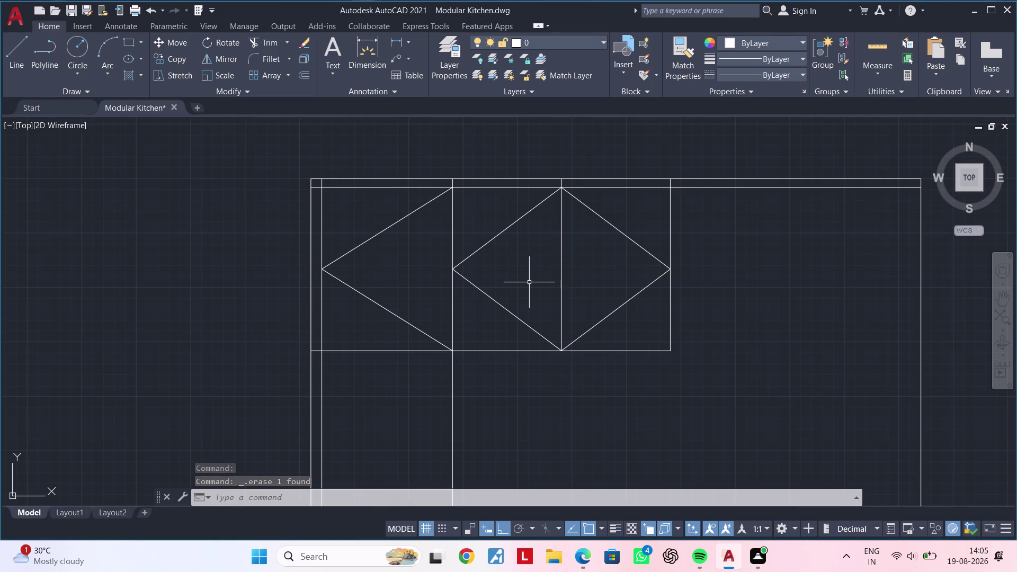
Erase the left panel's horizontal centre line.
key(Escape)
key(Escape)
key(Escape)
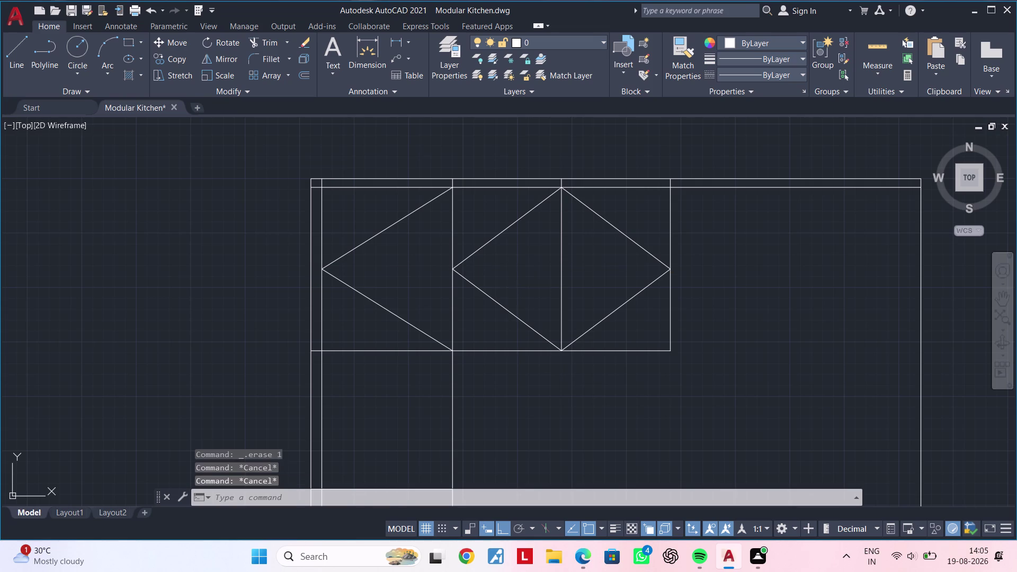
middle_drag(463, 370, 506, 328)
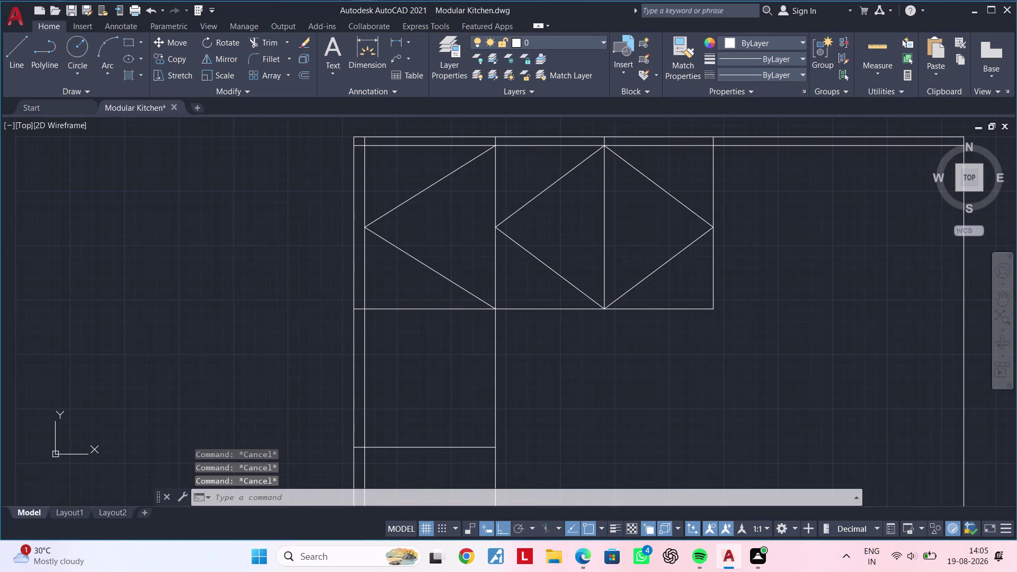
key(Escape)
key(Escape)
scroll(down, 3)
middle_drag(429, 362, 469, 304)
key(Escape)
key(Escape)
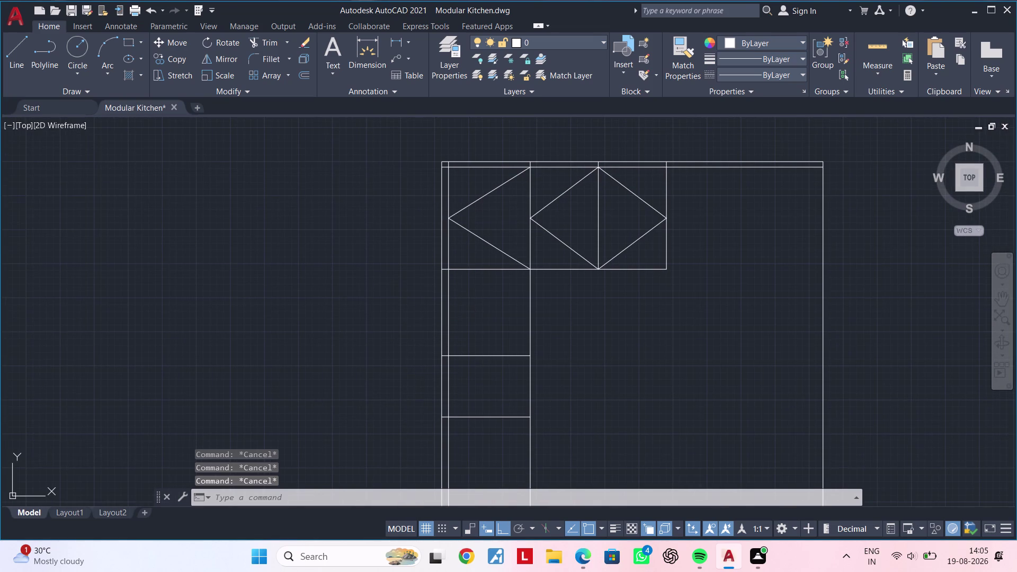
key(Escape)
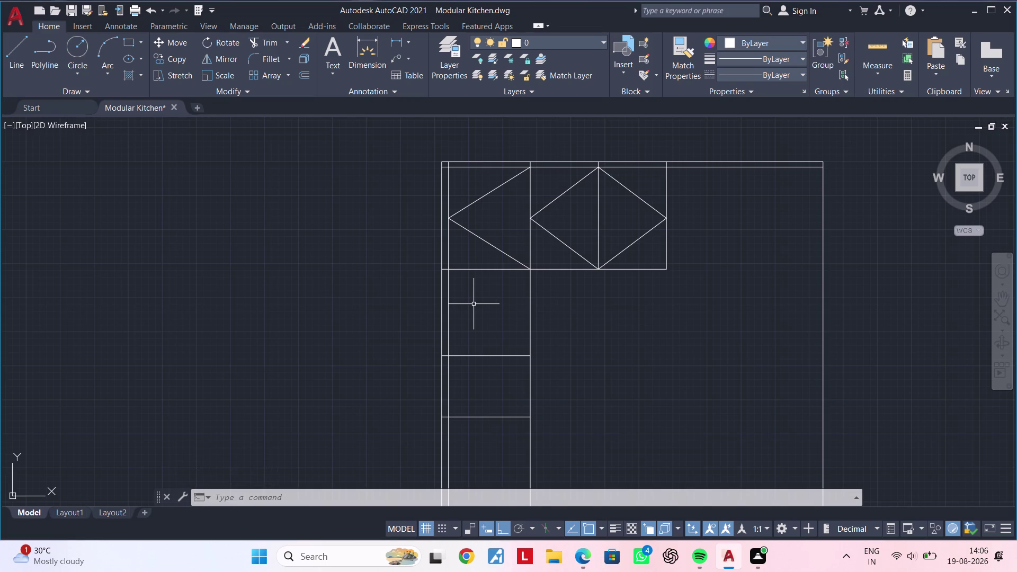
Try offsetting a horizontal line by 317, then cancel the unwanted offset.
text(of 315)
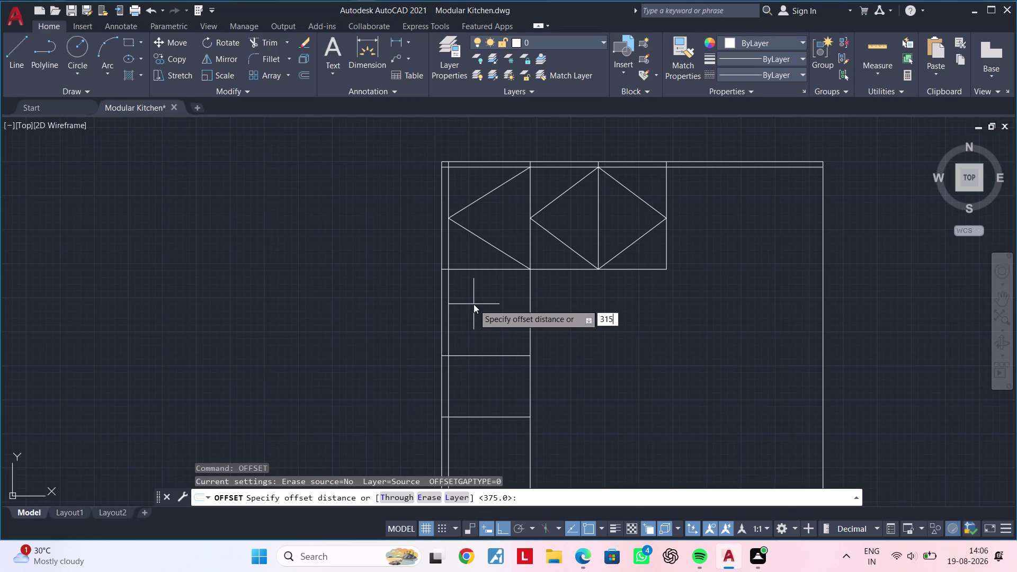
key(BackSpace)
key(7)
key(Return)
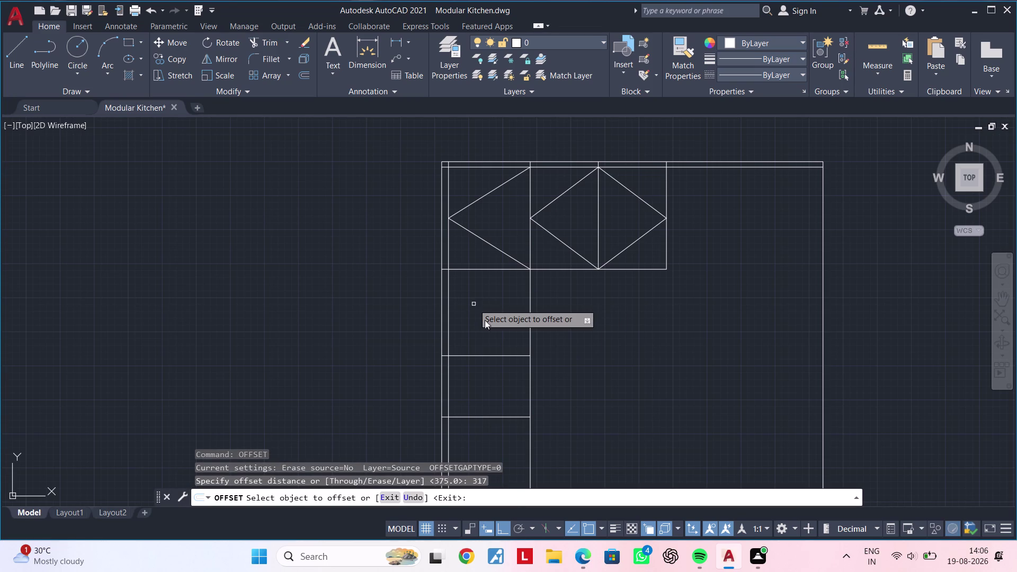
click(497, 356)
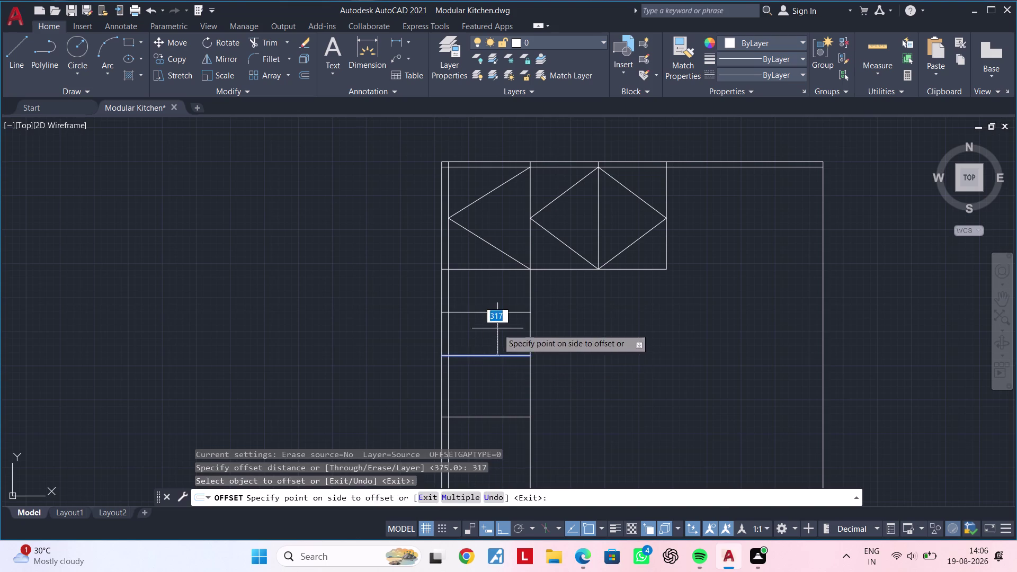
click(497, 328)
scroll(up, 3)
middle_drag(500, 327, 487, 348)
key(Escape)
key(Escape)
key(Escape)
key(Escape)
Cancel a mistyped offset command and clear the command line.
text(o)
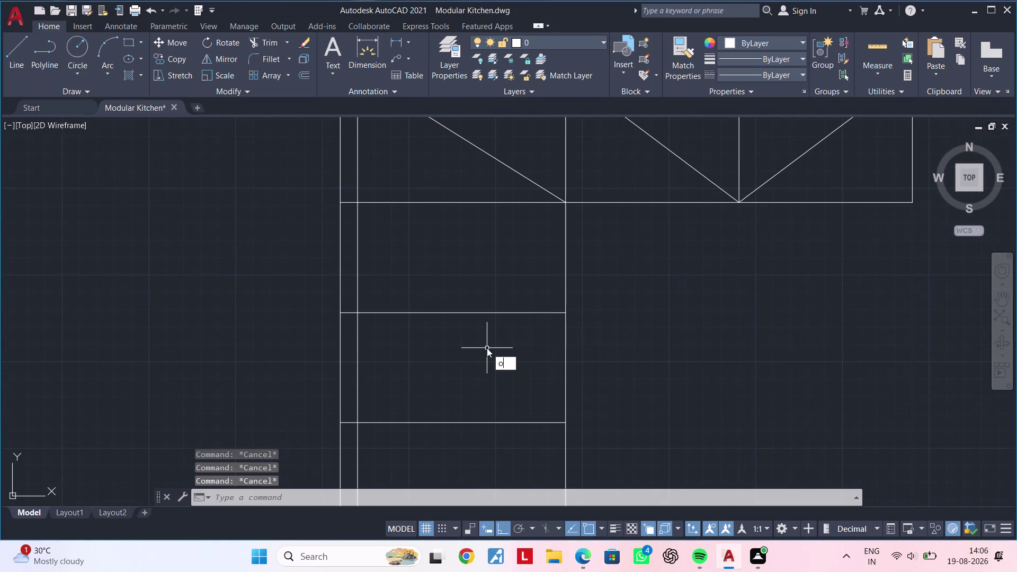
text(f 210')
key(Escape)
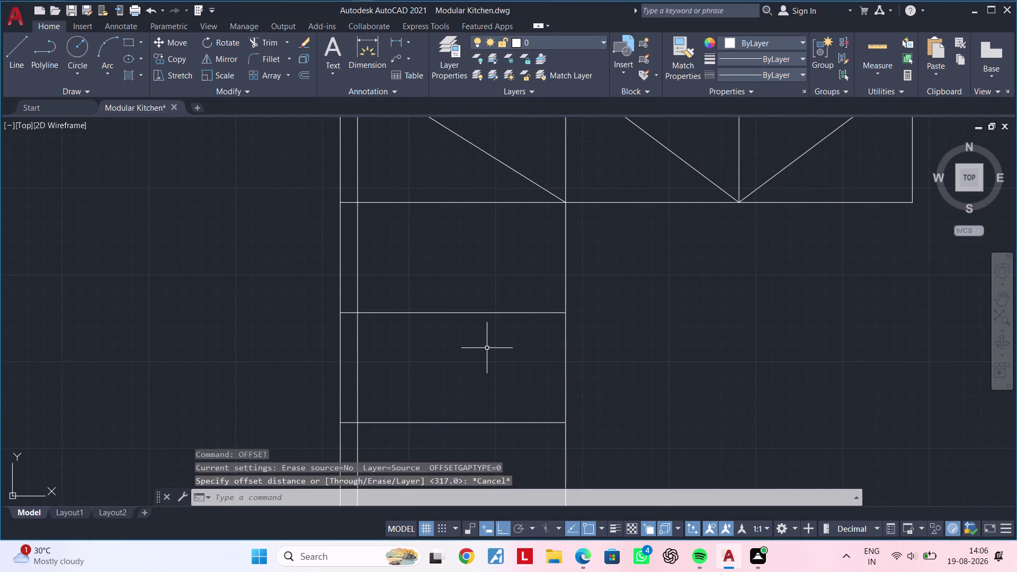
key(Escape)
key(Escape)
key(Escape)
key(Escape)
key(Escape)
Offset the horizontal divider by 10 units, creating two parallel copies.
text(of)
key(space)
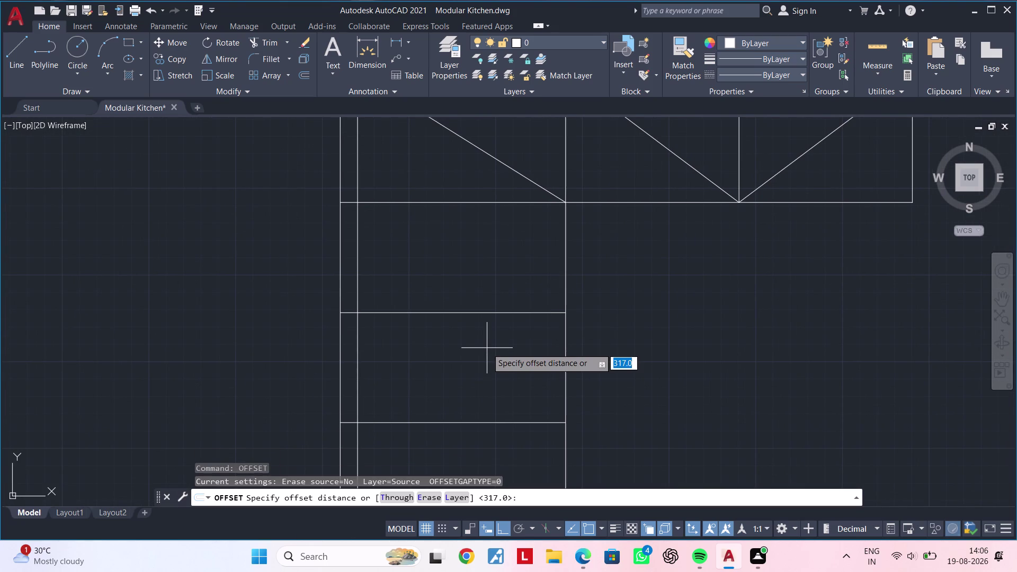
text(10)
key(Return)
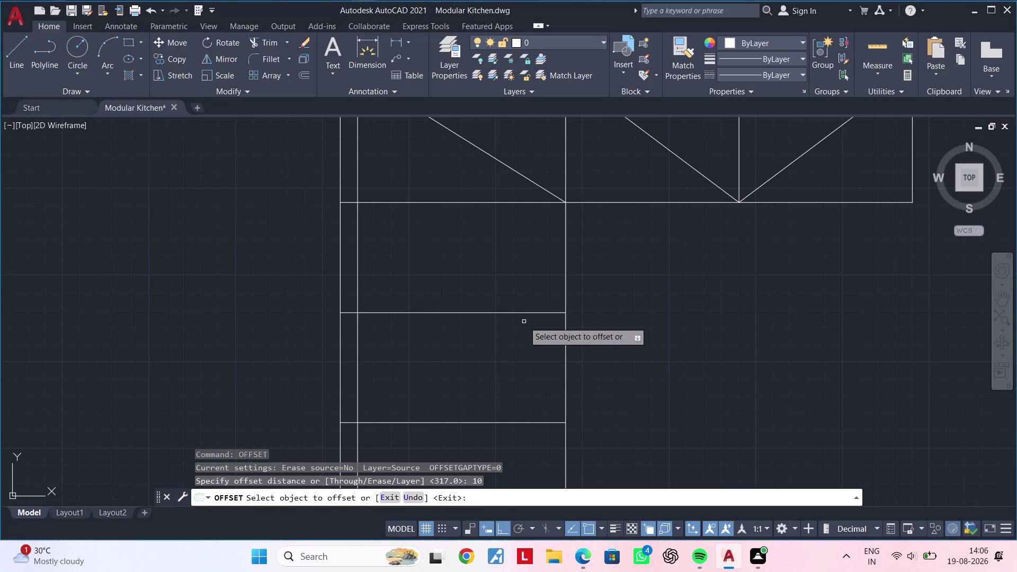
click(521, 312)
click(514, 292)
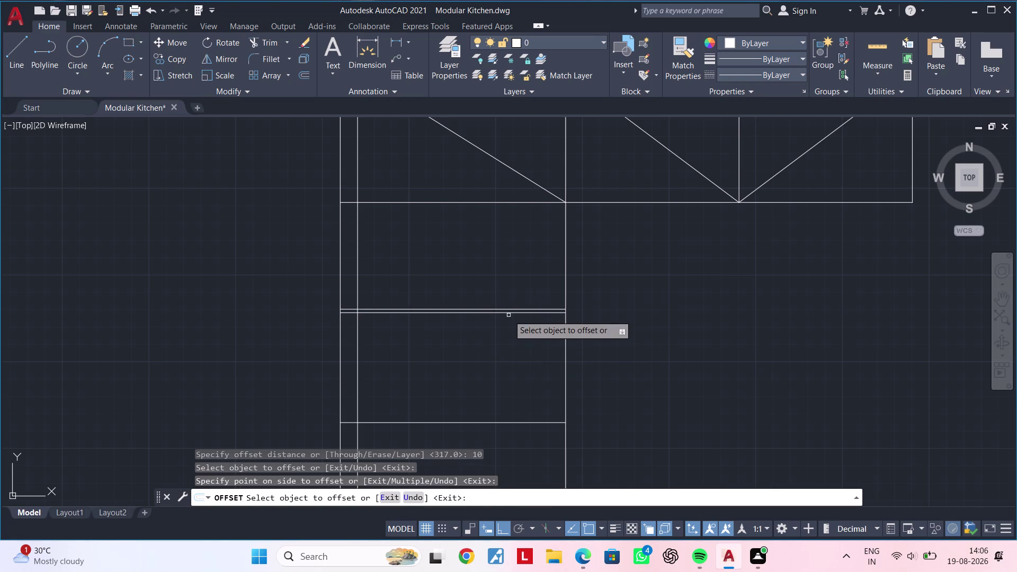
click(508, 314)
click(499, 339)
key(Escape)
Delete one of the surplus parallel lines near the divider.
scroll(up, 3)
click(500, 309)
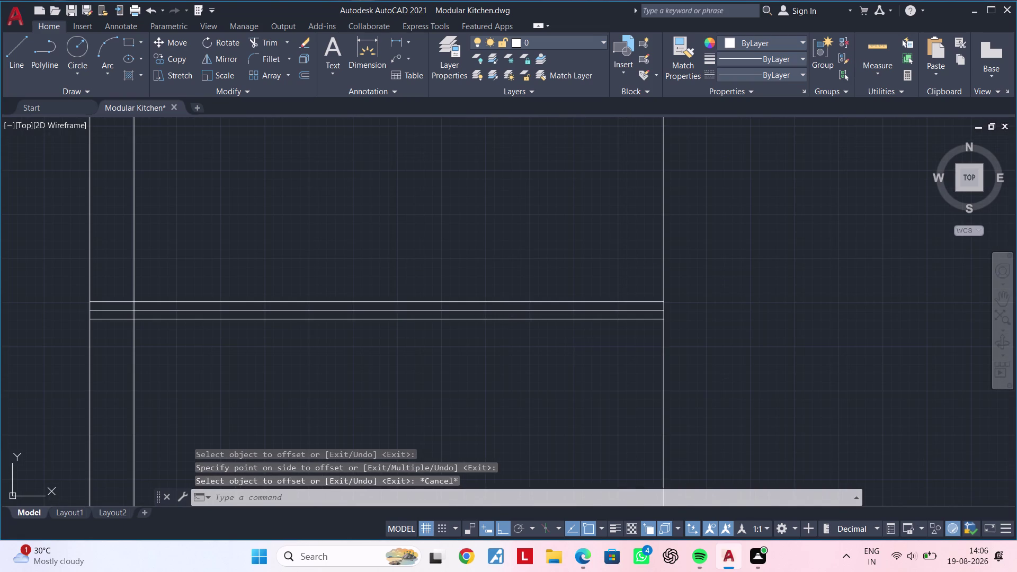
key(Delete)
scroll(down, 3)
middle_drag(537, 315, 497, 356)
key(Escape)
middle_drag(510, 298, 519, 291)
key(Escape)
key(Escape)
text(l)
key(space)
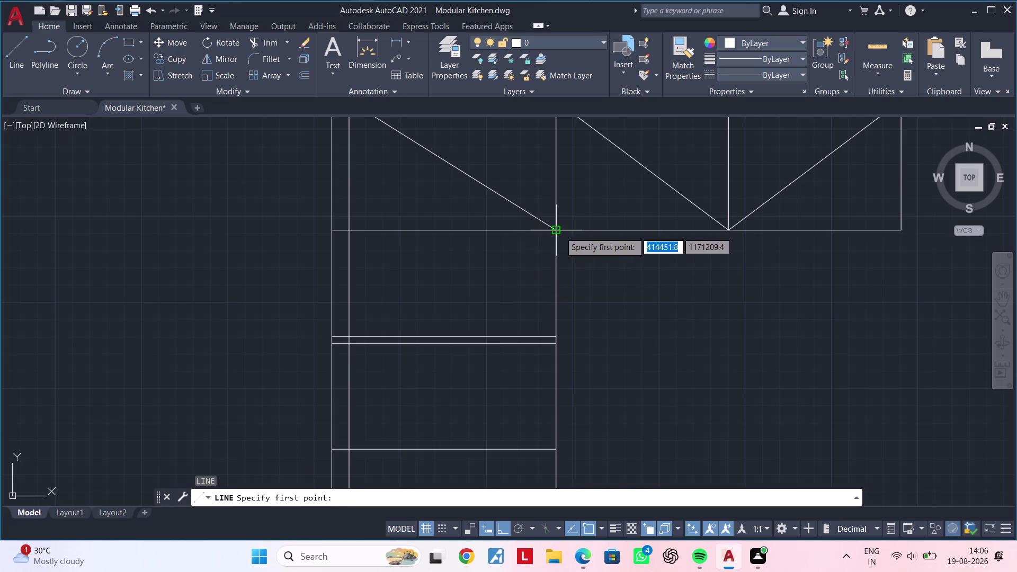
Cancel the started line and undo the last three drawing steps.
click(559, 232)
scroll(down, 3)
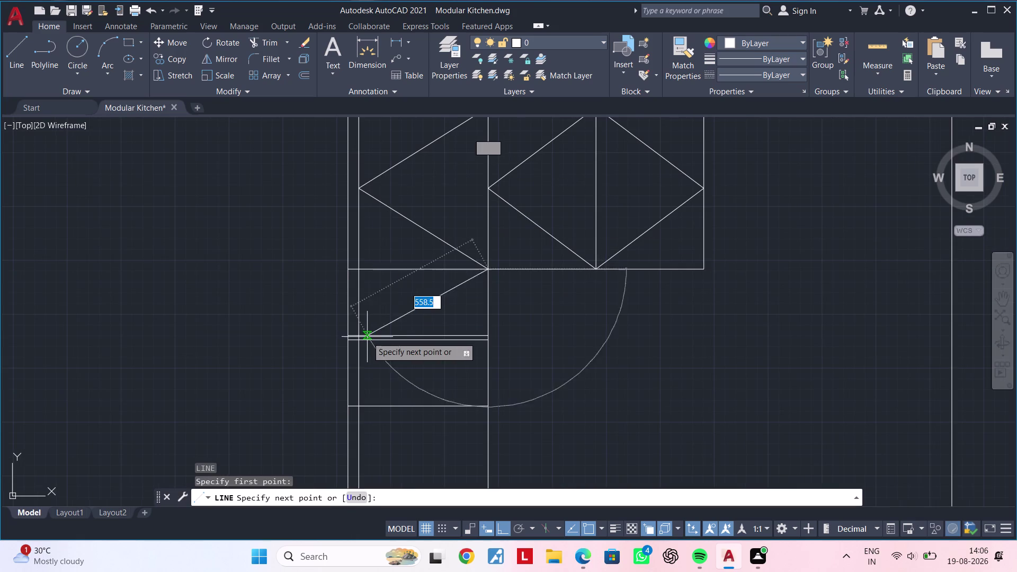
scroll(up, 3)
key(Escape)
key(ctrl+z)
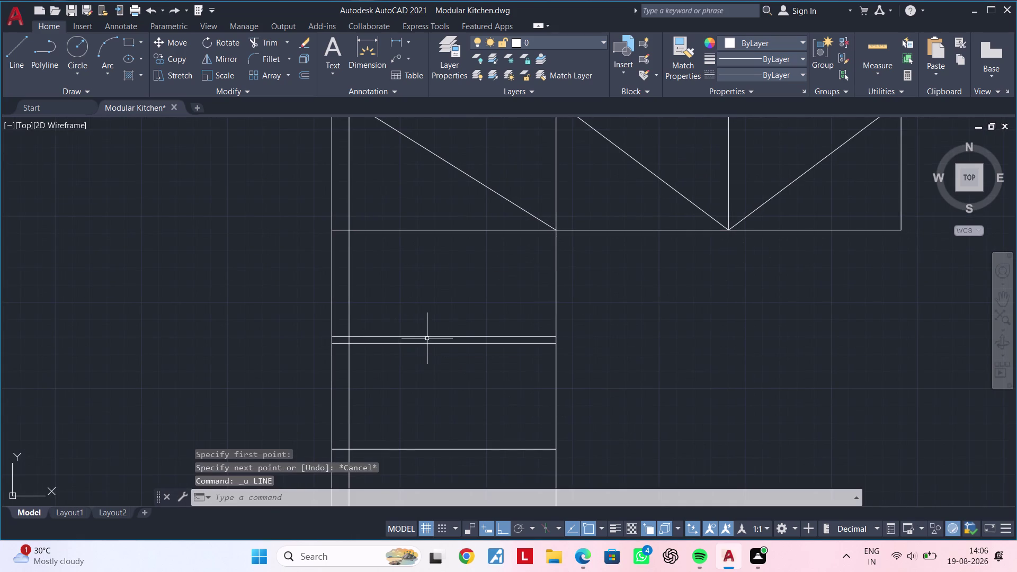
key(ctrl+z)
key(ctrl+z)
key(Escape)
scroll(down, 3)
middle_drag(491, 344, 476, 366)
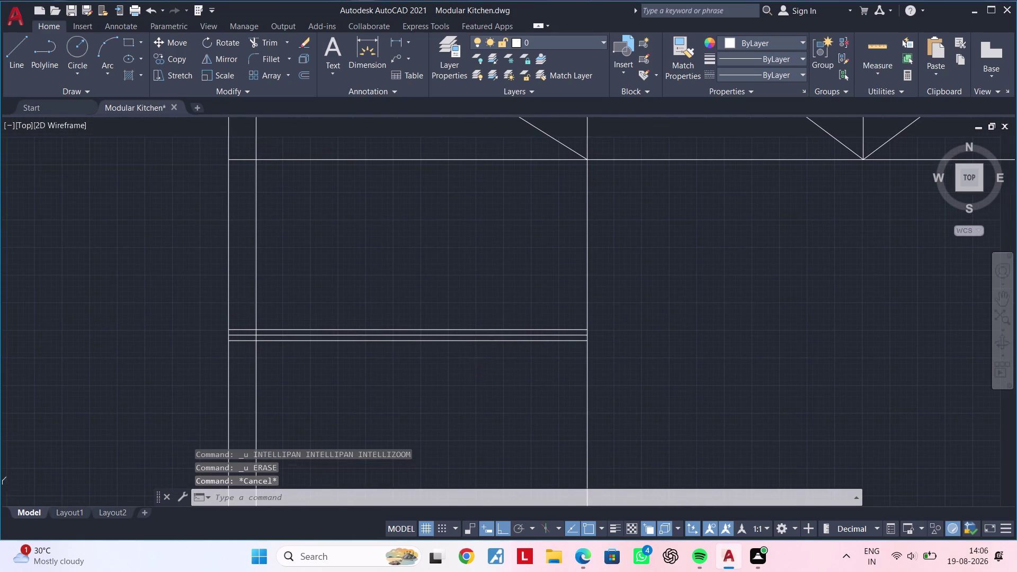
key(Escape)
Draw diagonal shutter lines on the second cabinet panel from the divider corner.
text(l)
key(space)
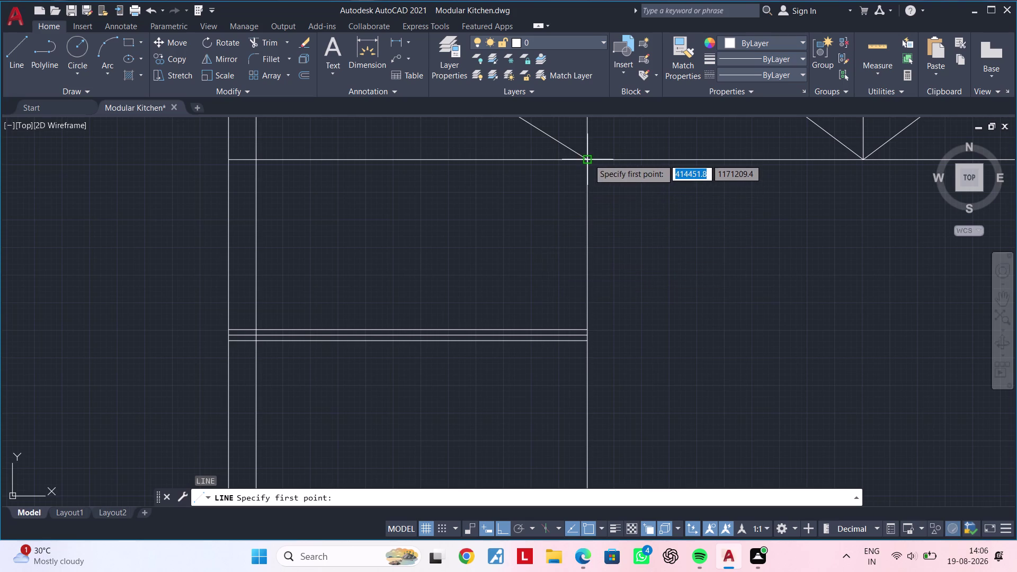
click(588, 158)
scroll(up, 3)
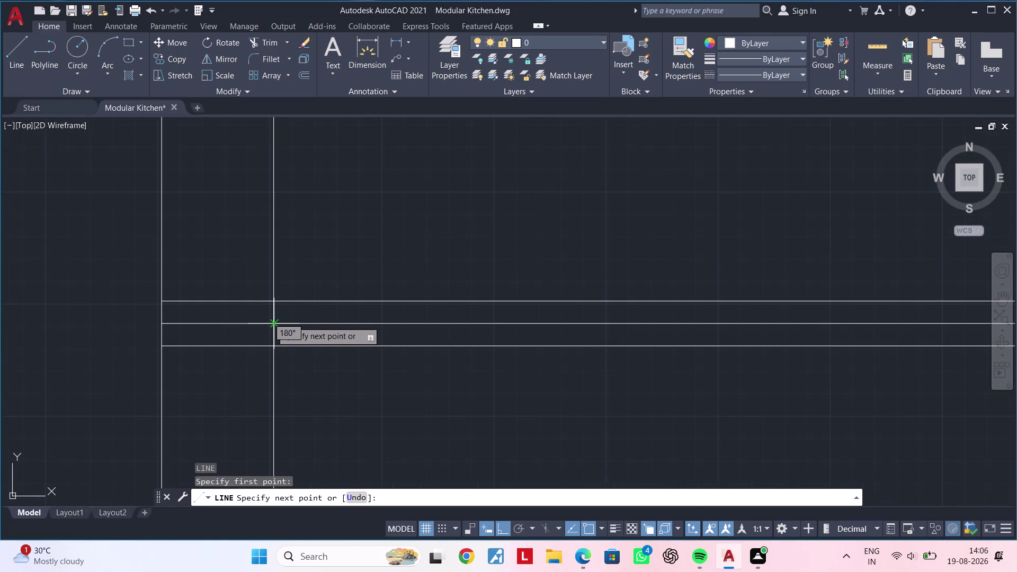
click(271, 321)
scroll(down, 3)
middle_drag(398, 361, 268, 208)
click(520, 365)
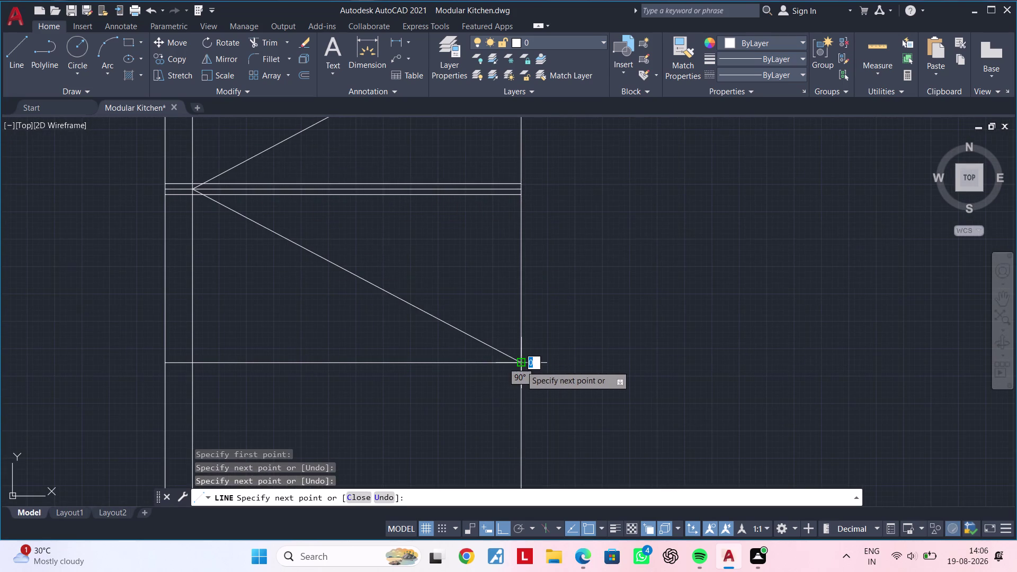
scroll(down, 3)
middle_drag(431, 350, 520, 319)
key(Escape)
key(Escape)
key(Escape)
key(Escape)
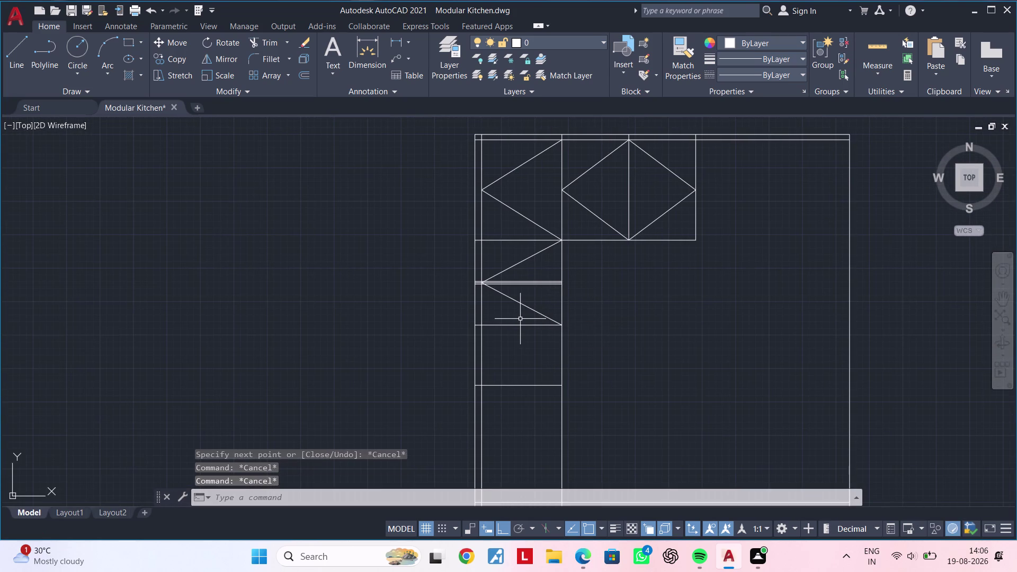
key(Escape)
key(Escape)
key(Escape)
key(Escape)
Erase the extra shelf line and pan toward the lower cabinet.
scroll(up, 3)
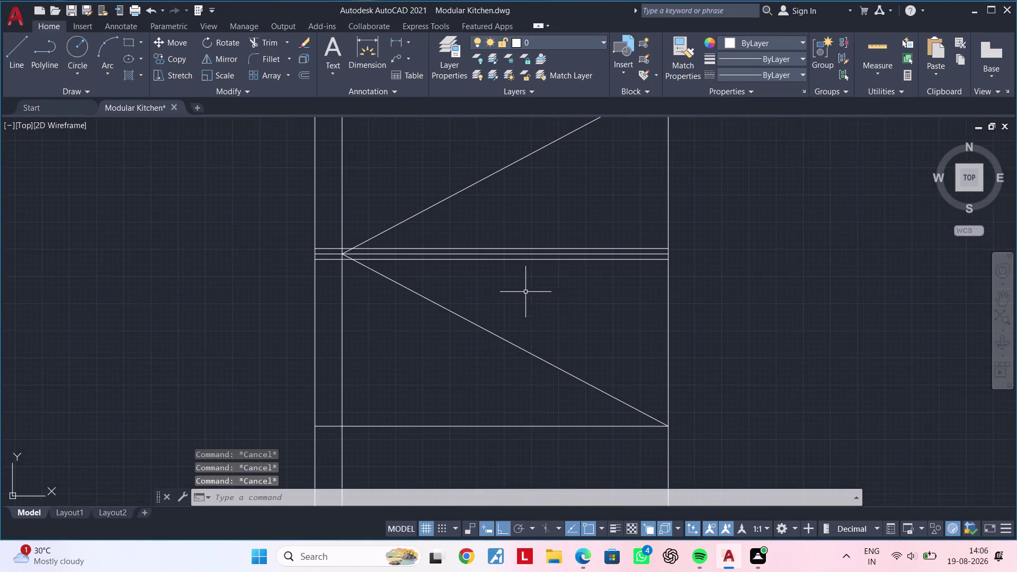
click(528, 256)
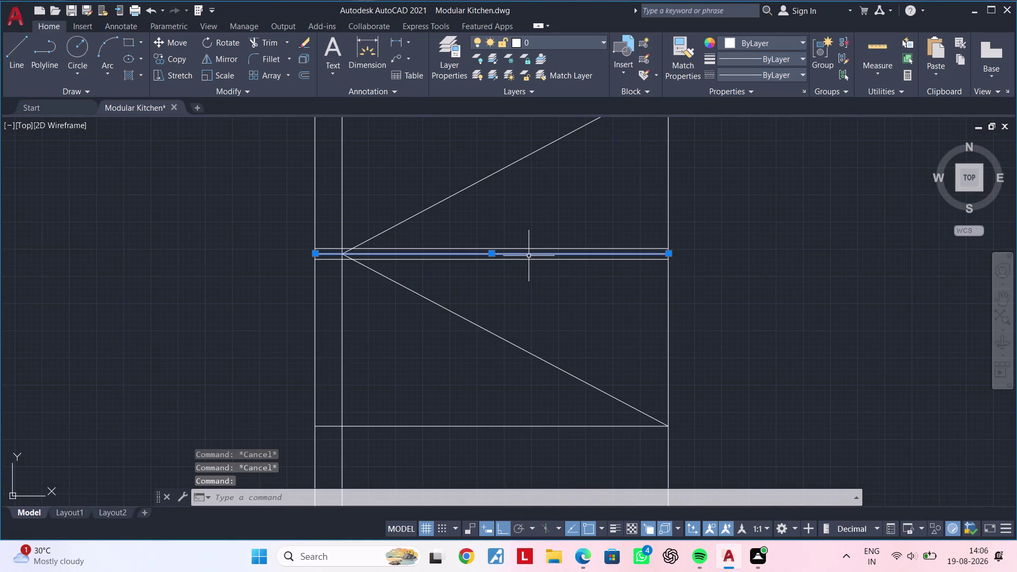
key(Delete)
scroll(down, 3)
middle_drag(534, 278, 547, 223)
scroll(down, 3)
middle_drag(558, 343, 557, 263)
key(Escape)
key(Escape)
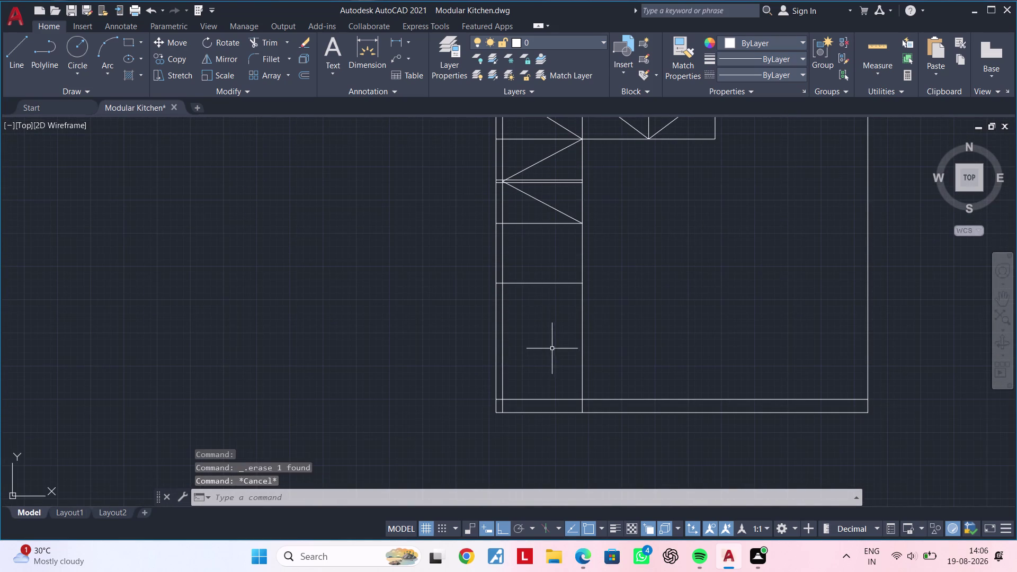
key(Escape)
key(Escape)
key(Escape)
key(Escape)
key(Escape)
key(Escape)
key(Escape)
key(Escape)
key(Escape)
key(Escape)
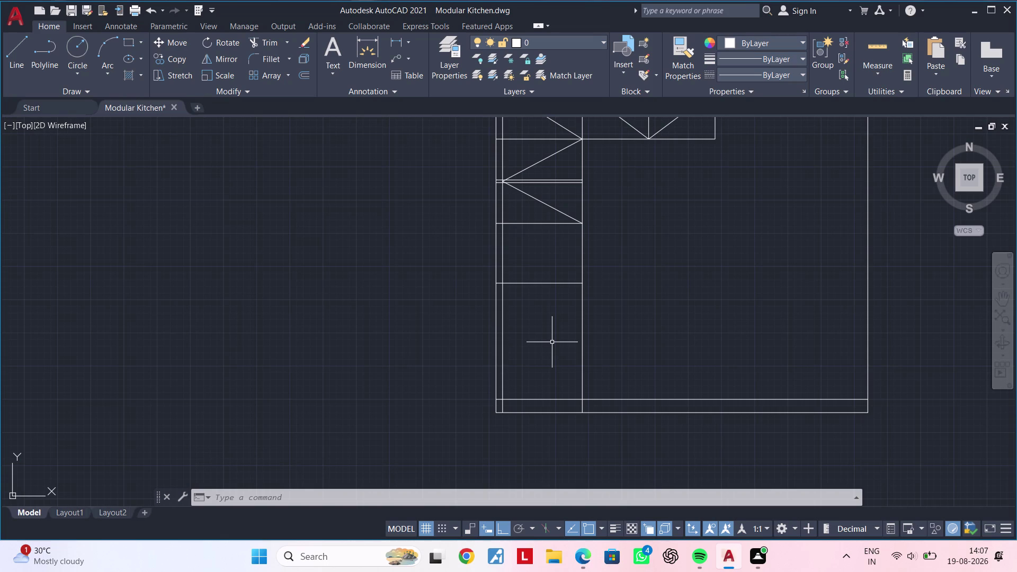
Offset the shelf line 437 units to create a new shelf line.
key(Escape)
key(Escape)
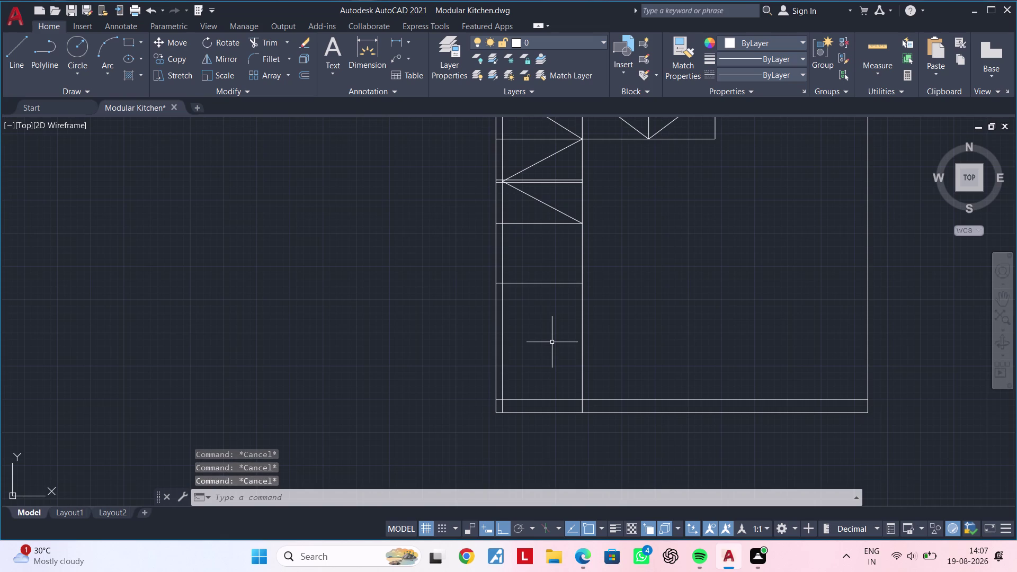
text(of 43)
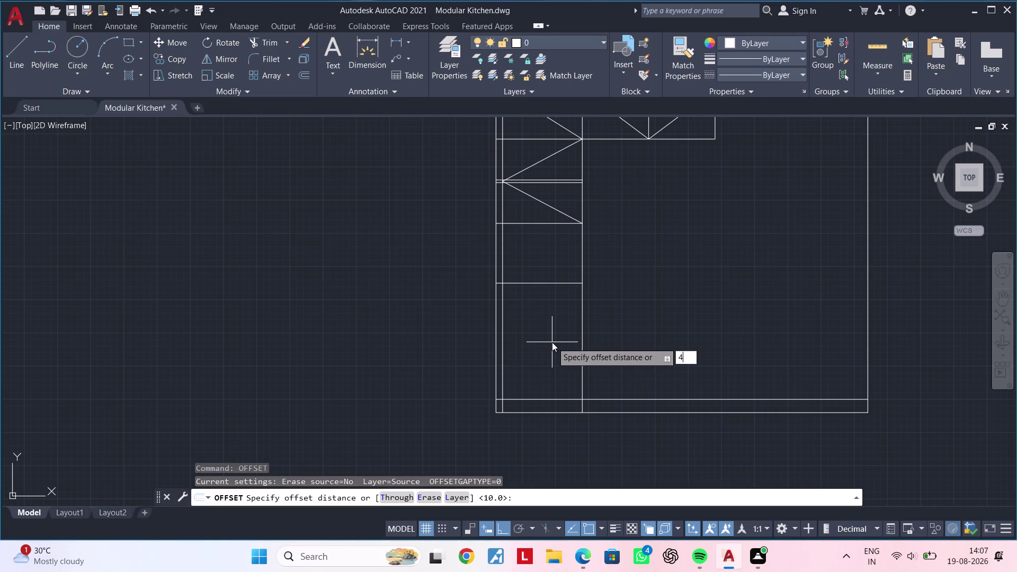
text(7)
key(Return)
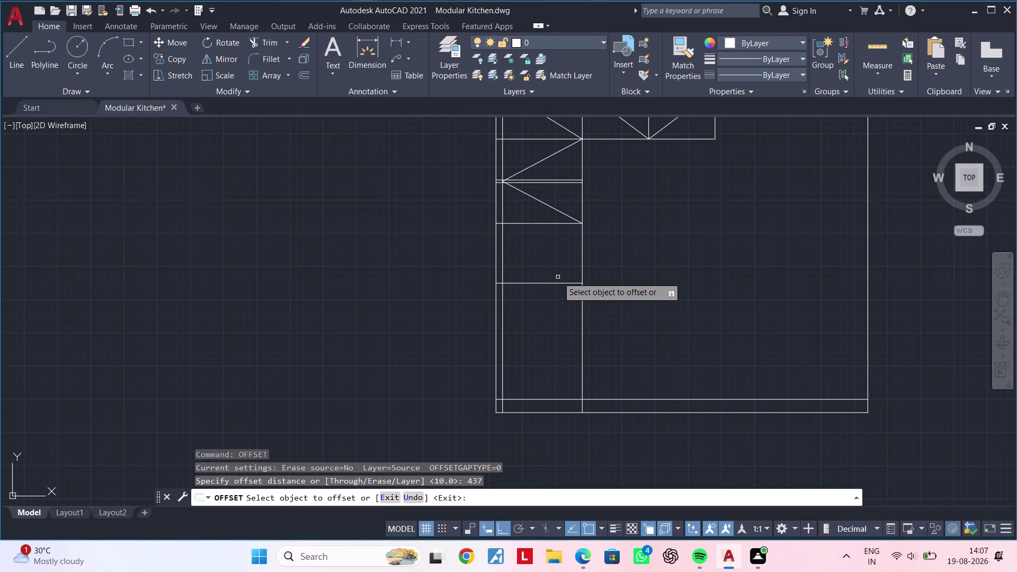
scroll(up, 3)
click(545, 286)
click(554, 373)
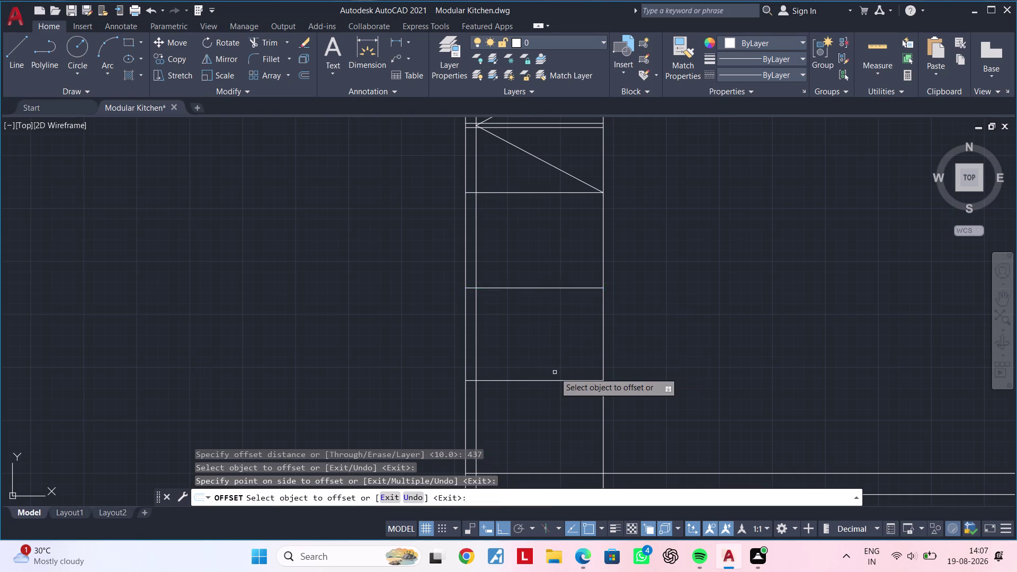
middle_drag(553, 382, 553, 322)
key(Escape)
key(Escape)
key(Escape)
Double the new shelf line with 10-unit parallel offsets.
text(of)
key(space)
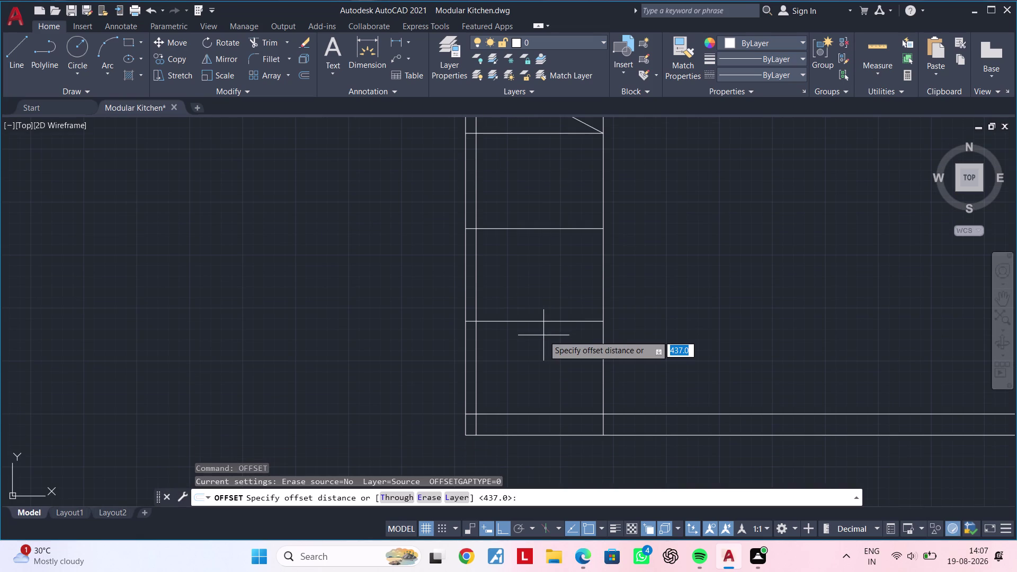
text(10)
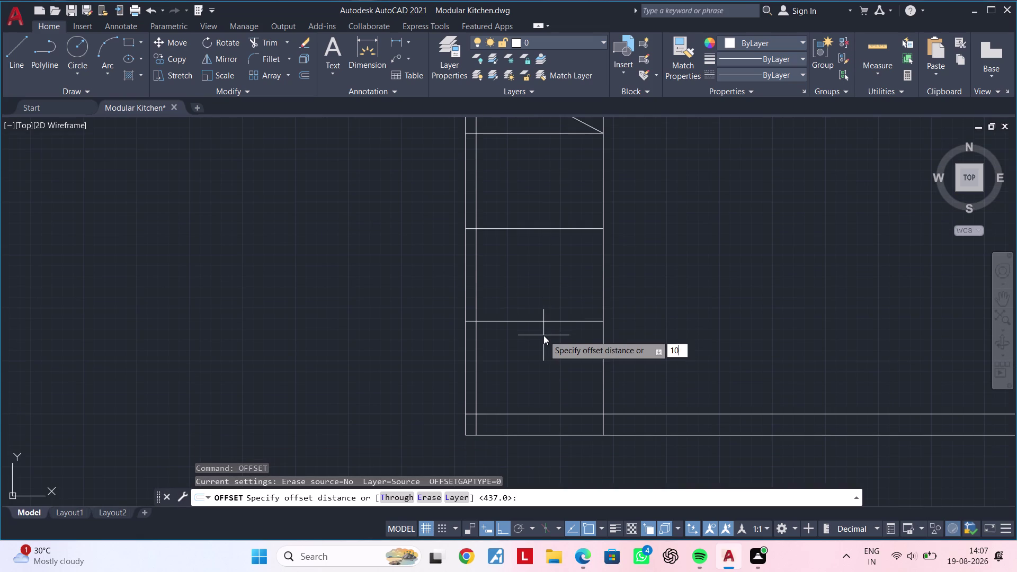
key(Return)
click(558, 321)
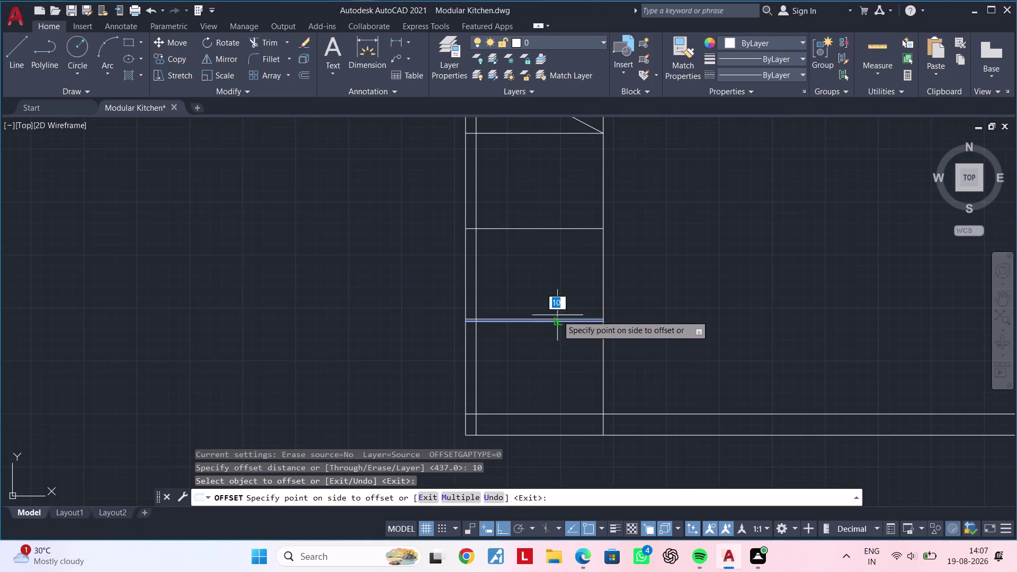
click(559, 303)
scroll(up, 3)
click(553, 322)
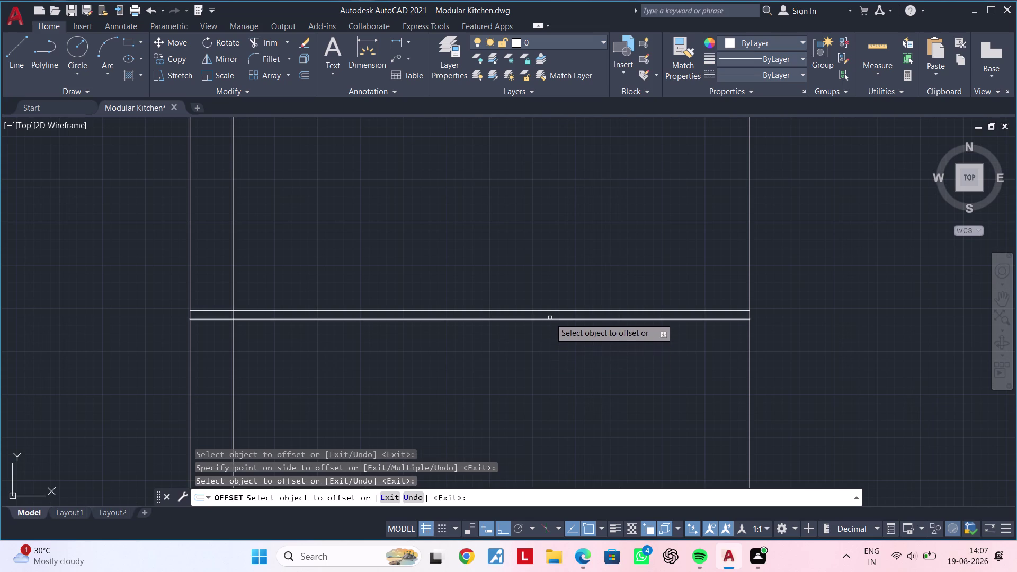
click(550, 317)
drag(538, 353, 538, 358)
click(542, 318)
click(534, 351)
key(Escape)
key(Escape)
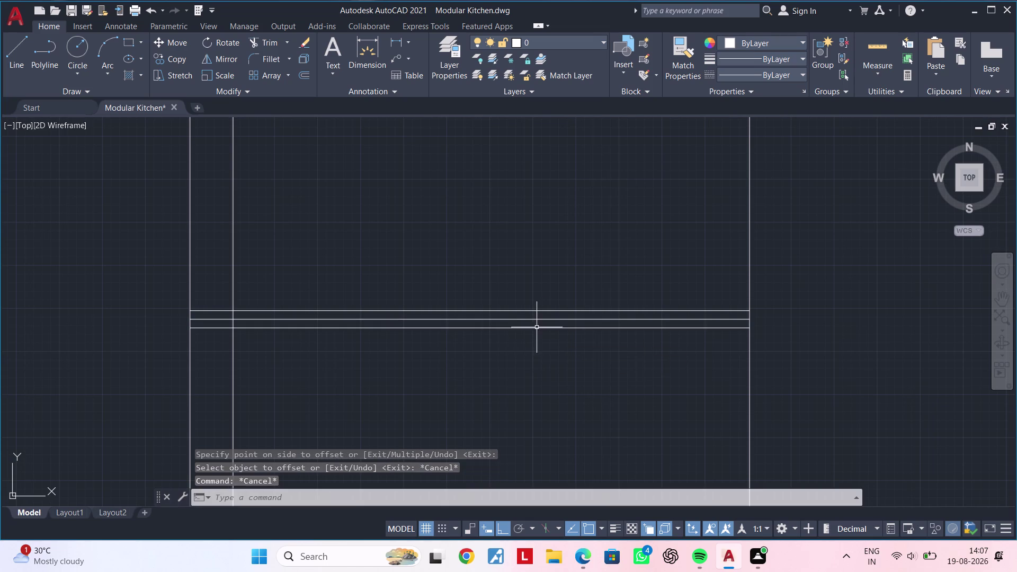
Delete a stray horizontal line in the lower cabinet.
click(538, 320)
key(Delete)
scroll(down, 3)
middle_drag(538, 346, 539, 361)
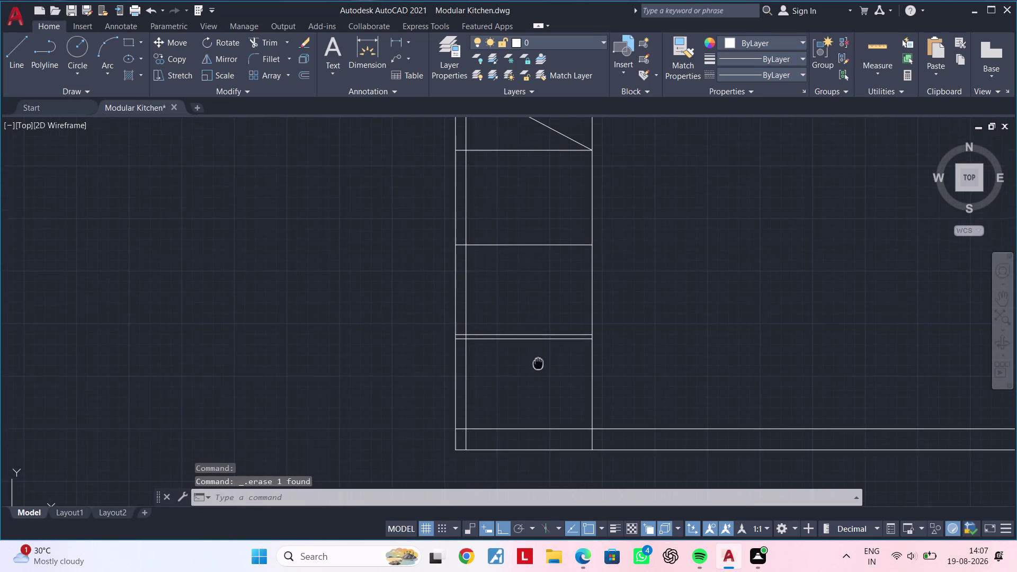
middle_drag(538, 361, 536, 377)
key(Escape)
key(Escape)
Abandon a started line and undo the mistaken deletion.
text(l)
key(space)
scroll(up, 3)
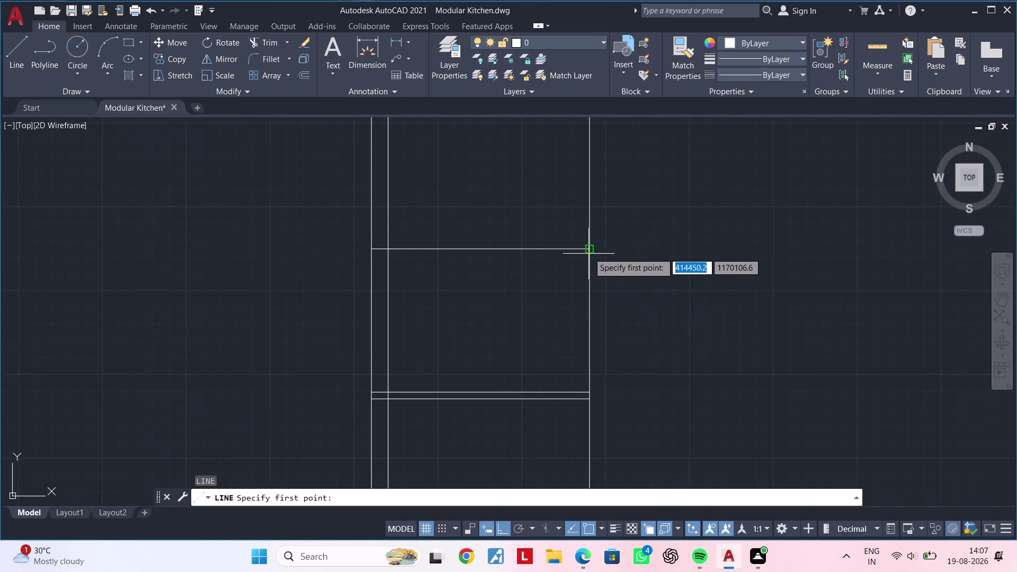
click(588, 248)
middle_drag(484, 360, 496, 343)
key(Escape)
key(Escape)
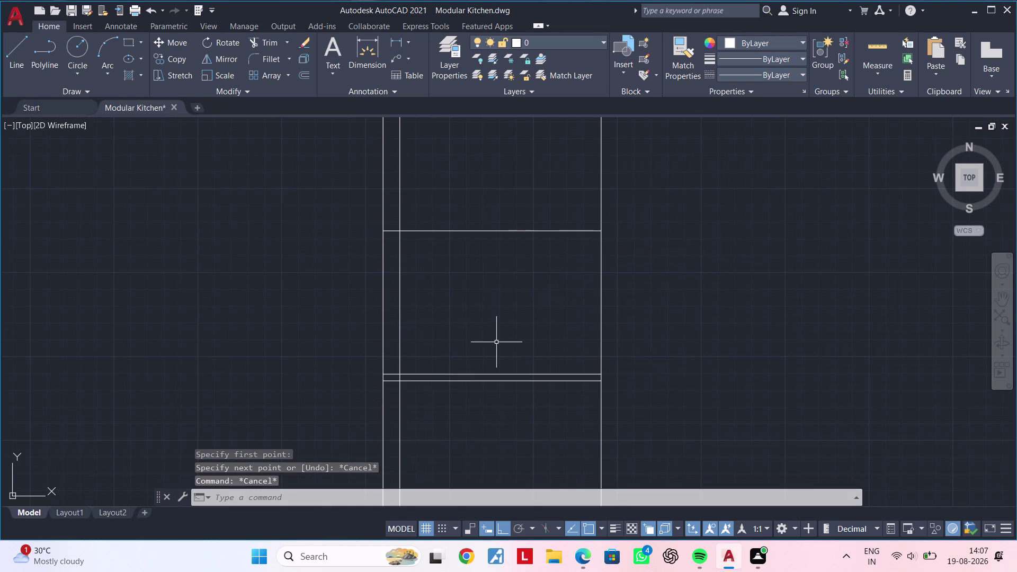
key(ctrl+z)
key(ctrl+z)
Draw shutter diagonals from the top corner to the shelf's left end and the bottom corner.
key(ctrl+z)
key(Escape)
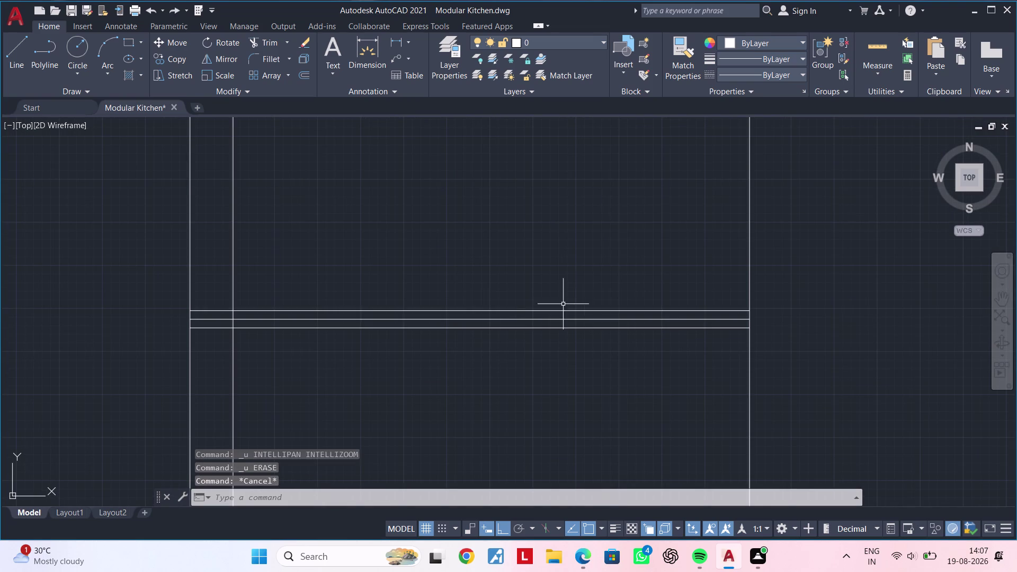
key(Escape)
scroll(down, 3)
text(l)
key(space)
scroll(down, 3)
middle_drag(631, 256, 606, 348)
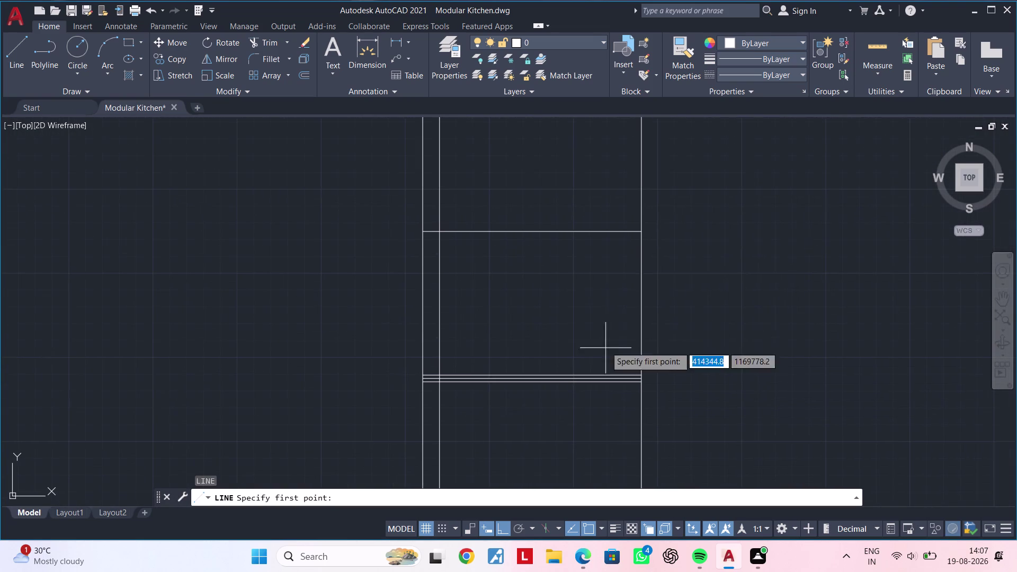
click(643, 229)
scroll(up, 3)
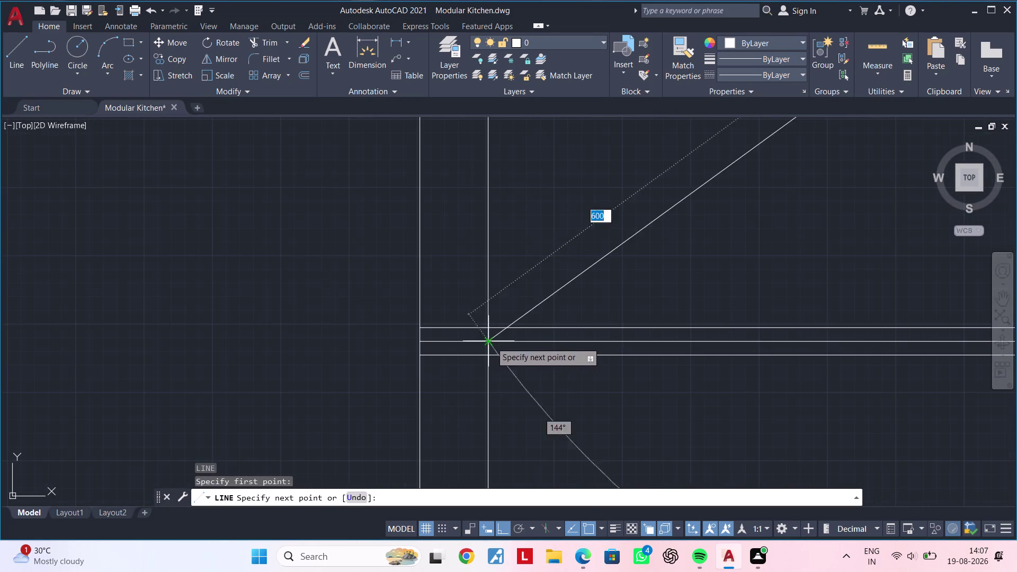
click(491, 342)
scroll(down, 3)
middle_drag(563, 392, 417, 250)
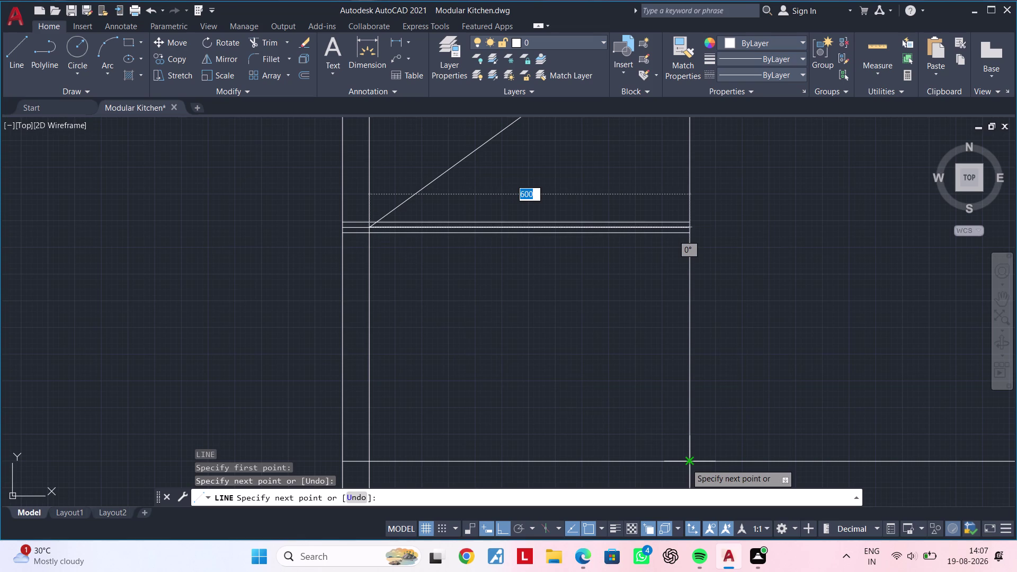
click(686, 464)
key(Escape)
key(Escape)
Erase the extra shelf line, leaving a double-line band.
middle_drag(637, 326, 631, 391)
key(Escape)
scroll(up, 3)
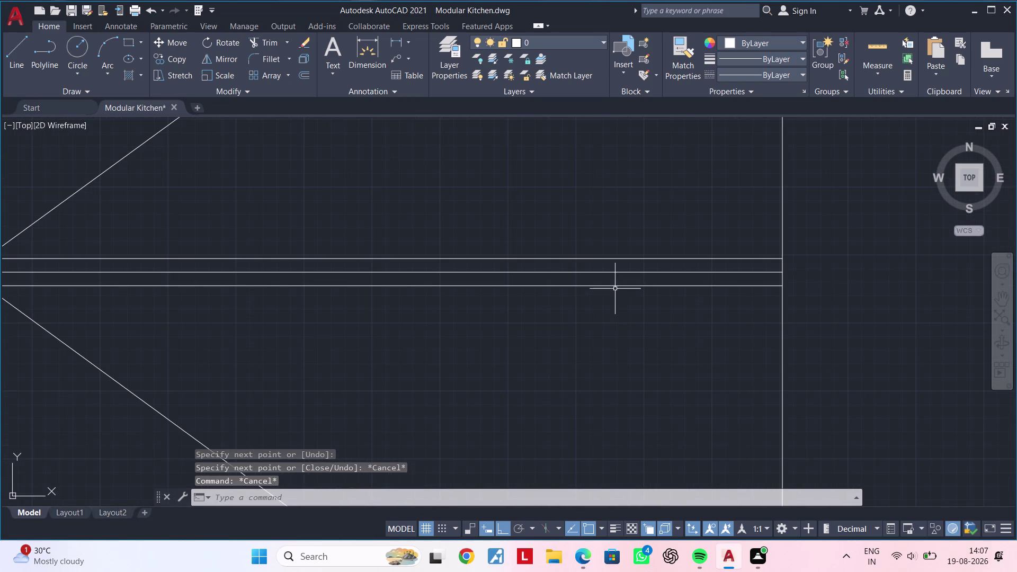
click(614, 271)
key(Delete)
scroll(down, 3)
middle_drag(578, 310, 557, 390)
middle_drag(537, 395, 603, 364)
scroll(up, 3)
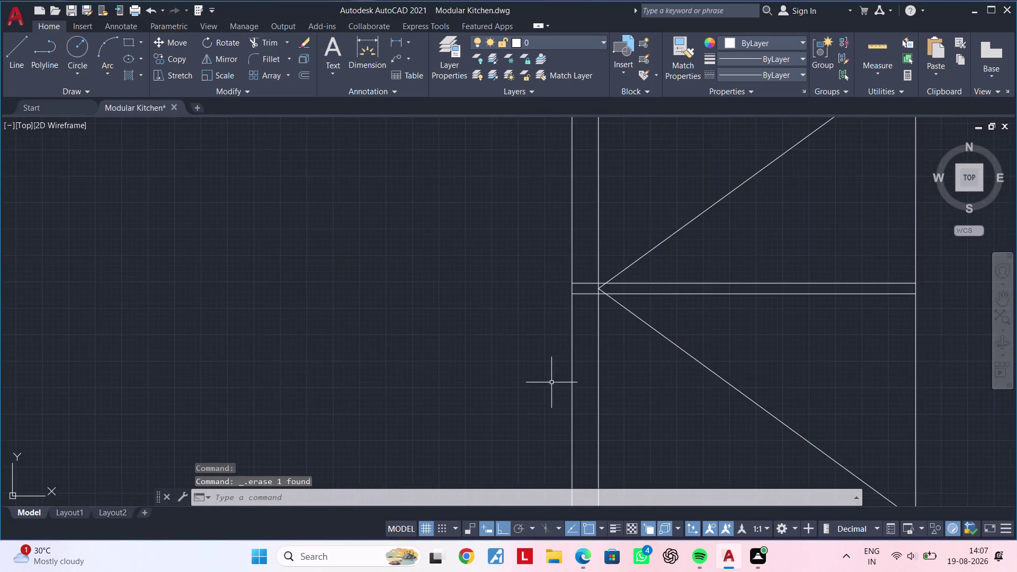
Pan toward the cabinet's lower left and start TRIM.
middle_drag(580, 375, 595, 261)
middle_drag(594, 309, 594, 247)
scroll(up, 3)
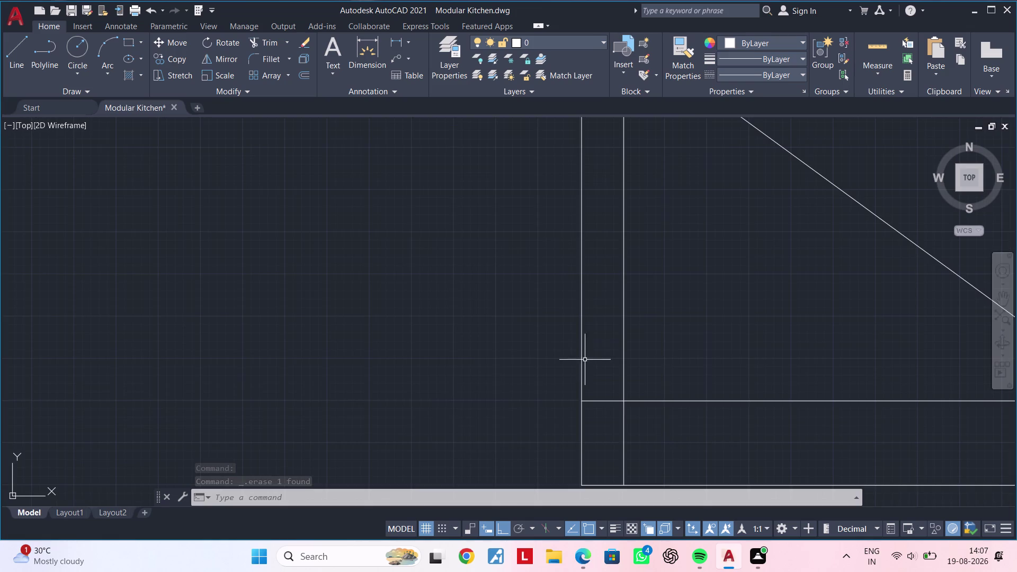
middle_drag(585, 360, 600, 271)
middle_drag(611, 297, 585, 298)
key(Escape)
key(Escape)
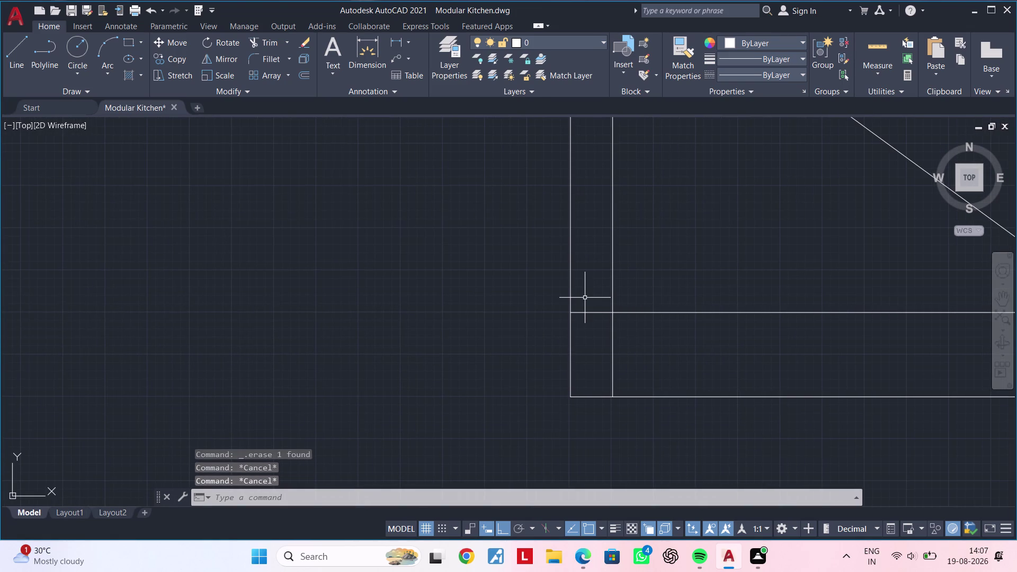
key(Escape)
key(Escape)
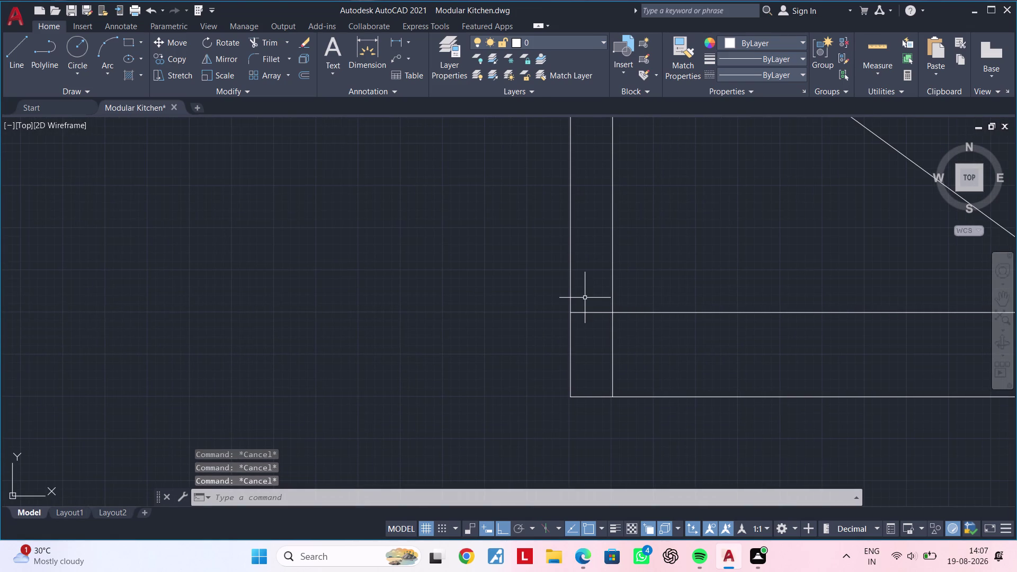
key(Escape)
key(Escape)
key(Escape)
text(tr)
key(space)
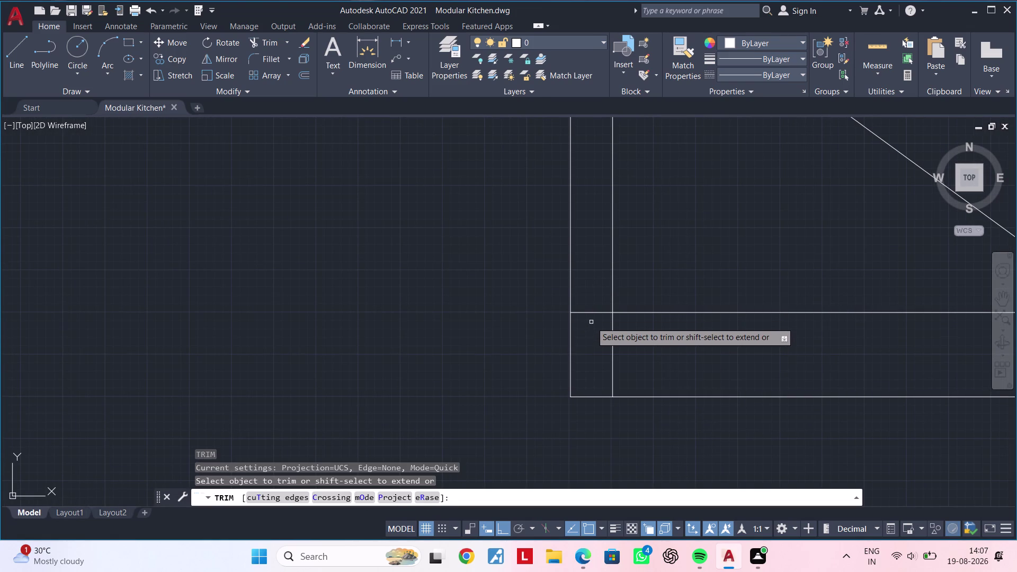
Fence-trim the excess line segments around the shutter diagonals.
scroll(down, 3)
middle_drag(592, 297, 572, 431)
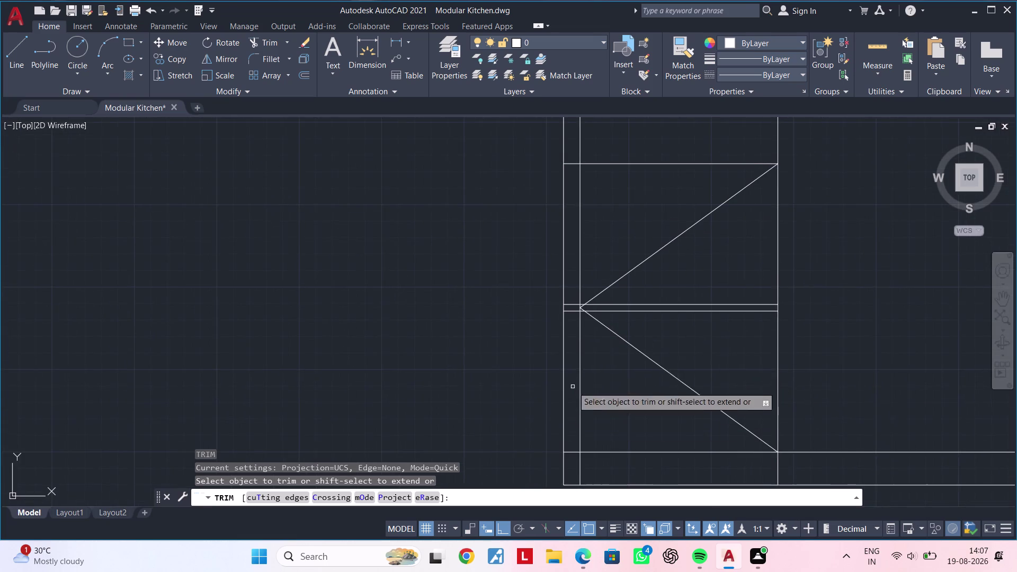
scroll(up, 3)
drag(574, 329, 574, 316)
scroll(up, 3)
drag(571, 265, 570, 339)
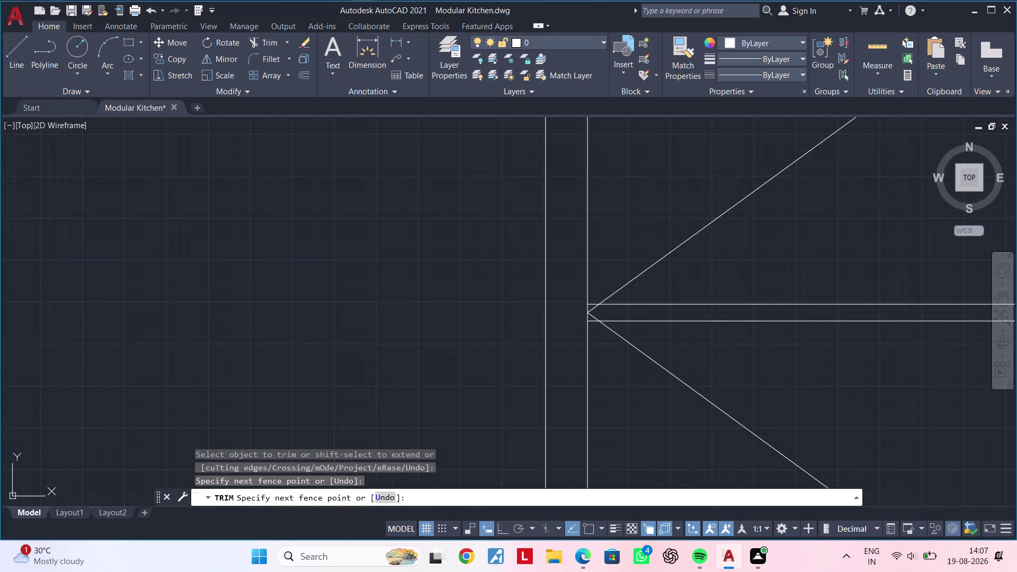
scroll(down, 3)
middle_drag(571, 275, 539, 496)
scroll(up, 3)
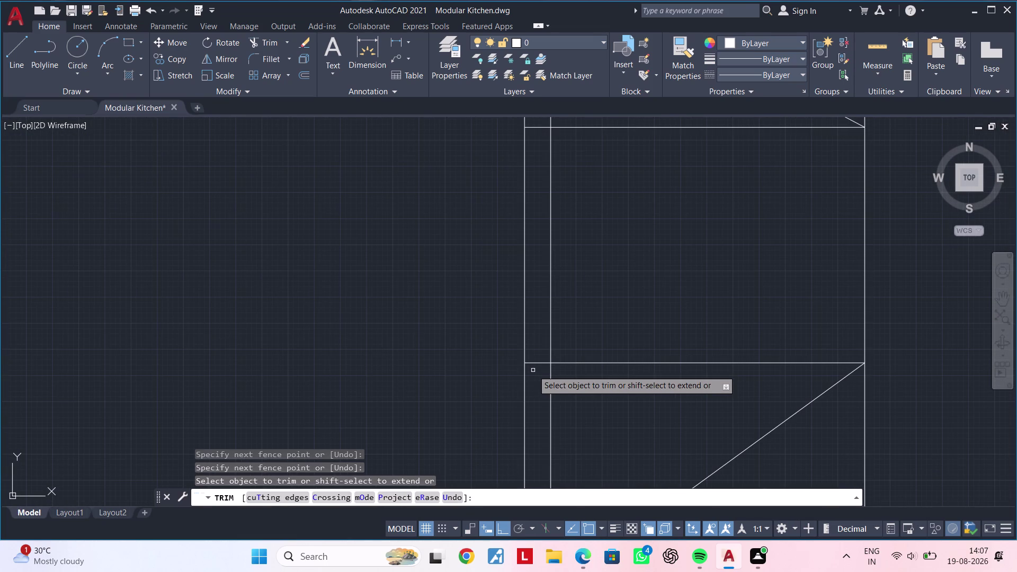
middle_drag(532, 370, 524, 446)
scroll(up, 3)
scroll(up, 3)
drag(530, 463, 545, 402)
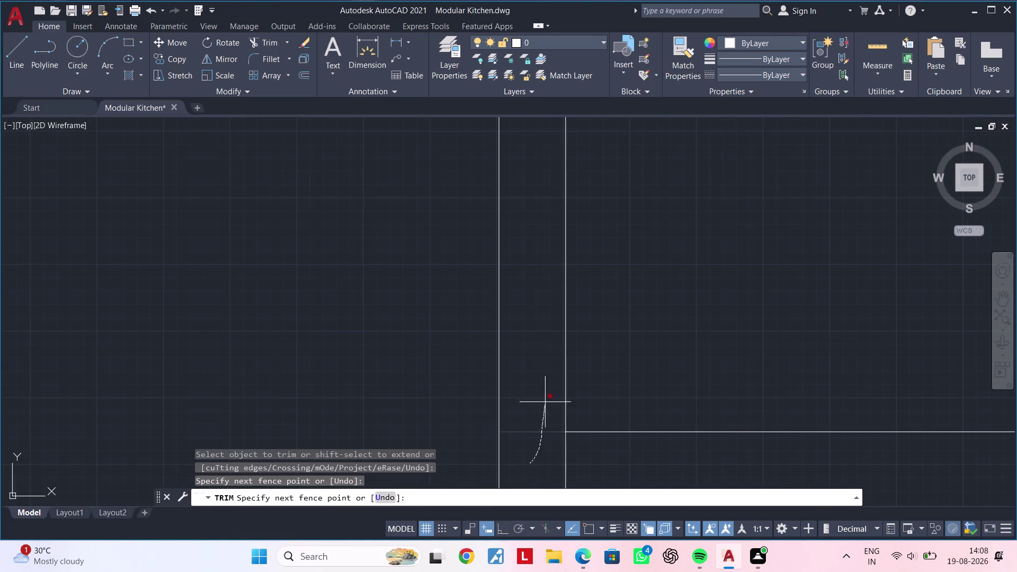
drag(545, 402, 545, 397)
click(545, 396)
Trim the remaining overlapping segments across the cabinet elevation.
scroll(down, 3)
middle_drag(603, 321, 595, 359)
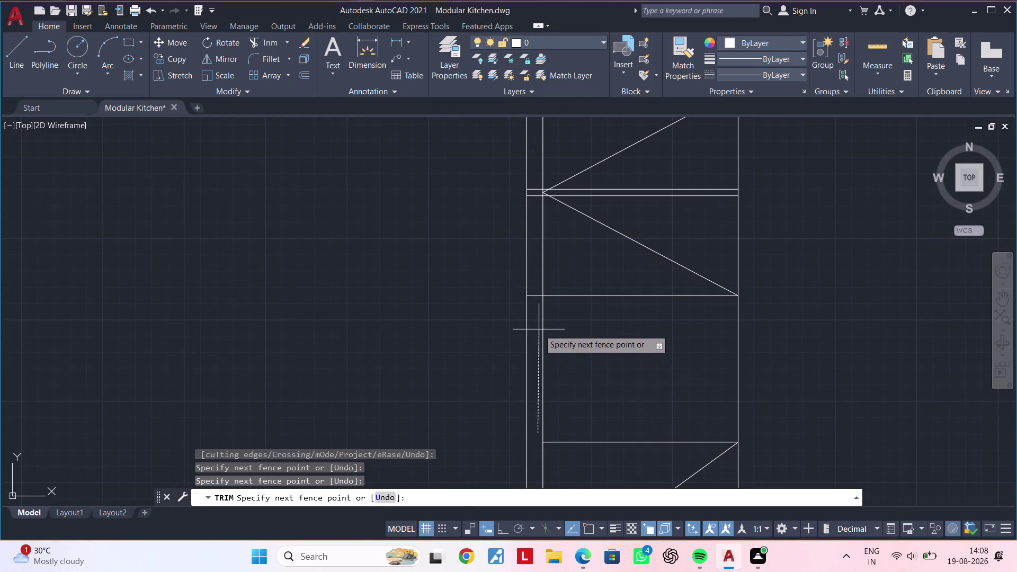
click(539, 328)
scroll(down, 3)
middle_drag(567, 348, 532, 394)
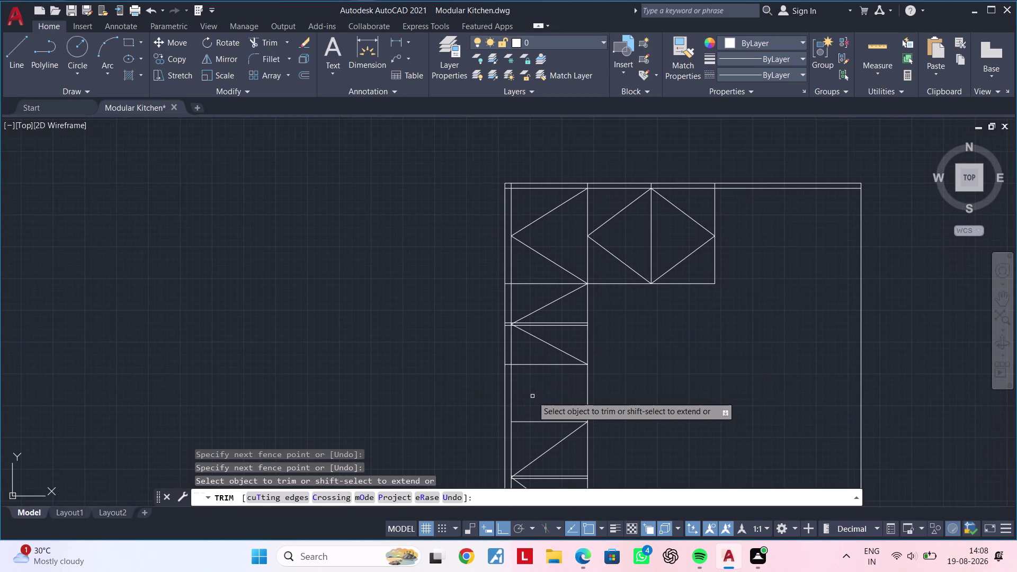
scroll(up, 3)
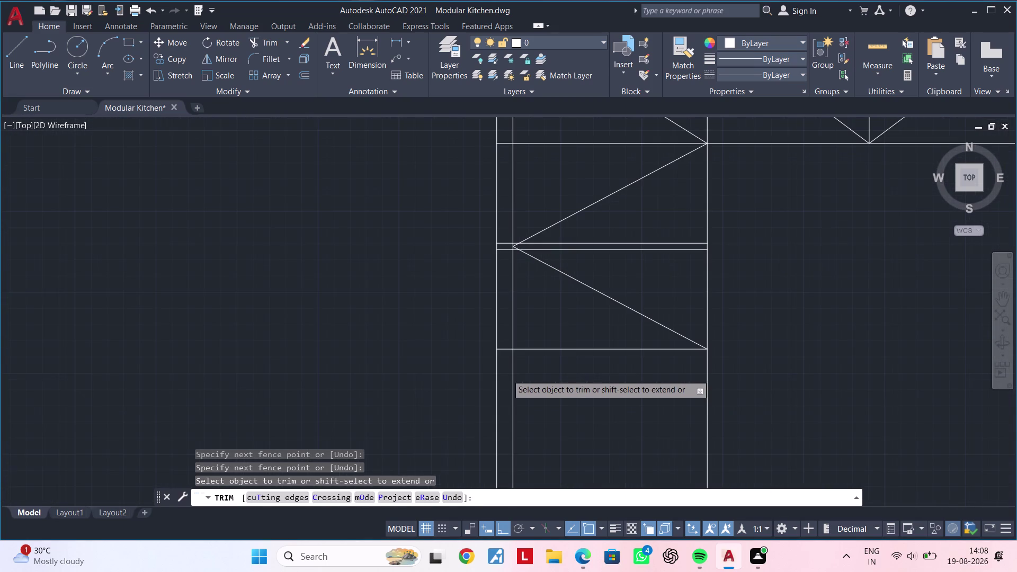
drag(505, 373, 508, 332)
middle_drag(506, 318, 490, 411)
scroll(up, 3)
drag(487, 357, 490, 312)
click(491, 279)
drag(491, 278, 491, 339)
click(491, 338)
scroll(down, 3)
middle_drag(491, 326, 449, 525)
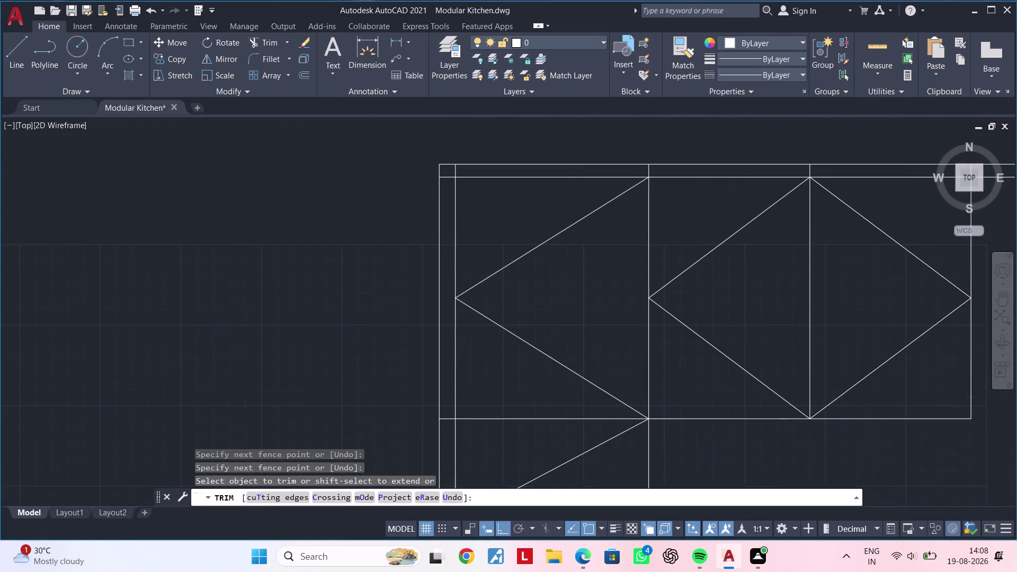
middle_drag(449, 525, 449, 527)
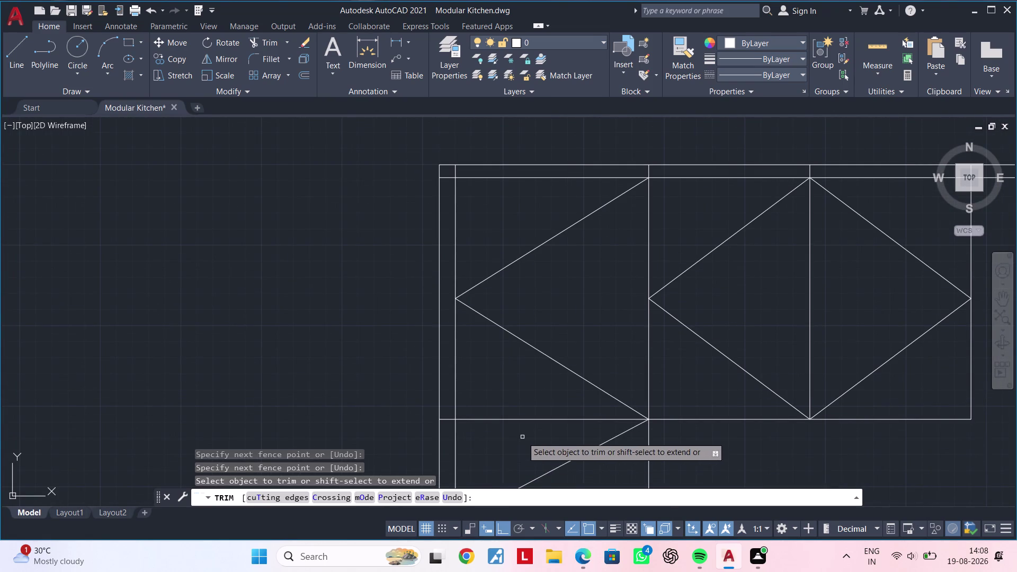
middle_drag(520, 437, 461, 434)
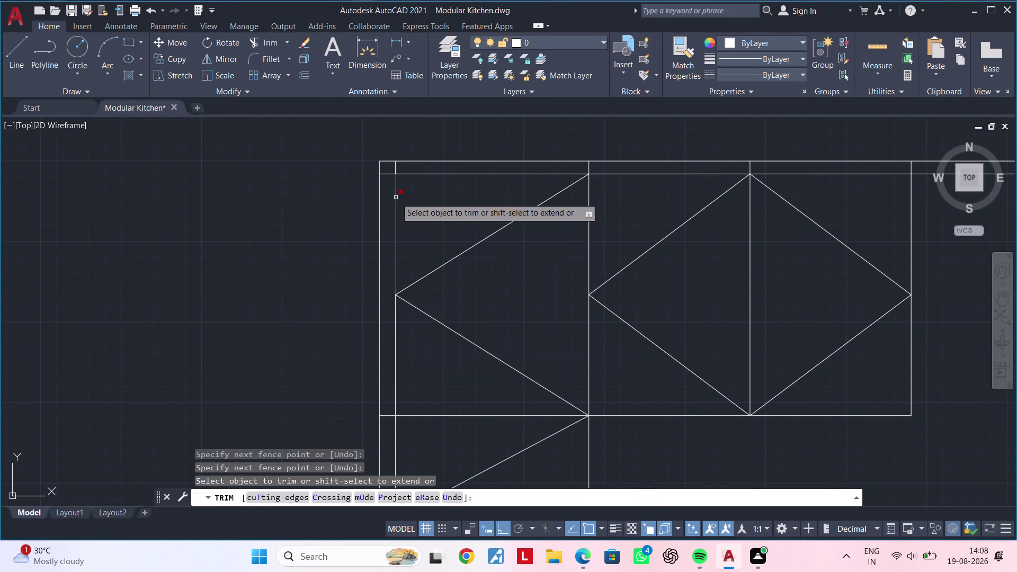
Trim excess lines along the top edge above the shutter diamonds, then end TRIM.
click(398, 163)
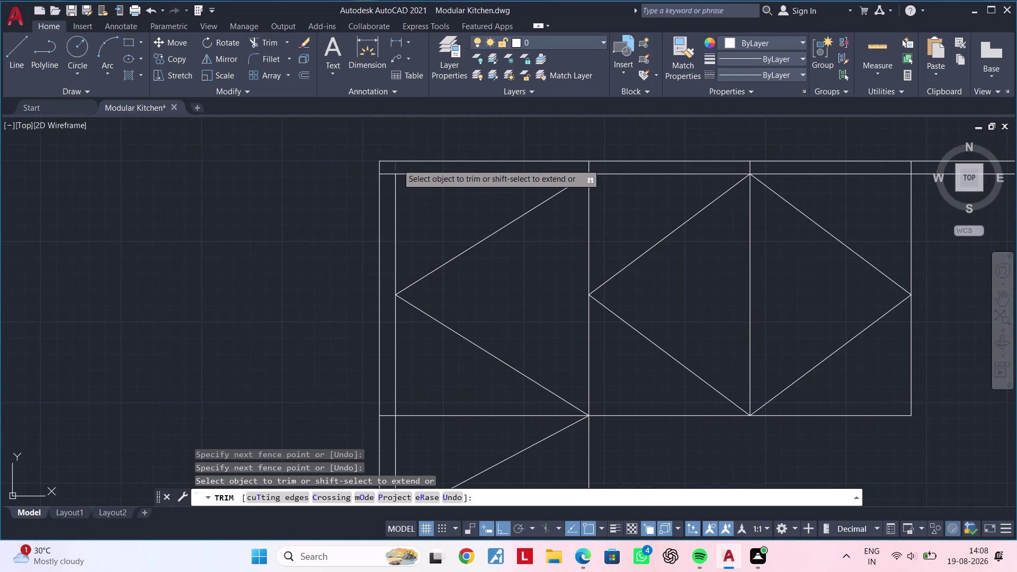
middle_drag(455, 196, 314, 231)
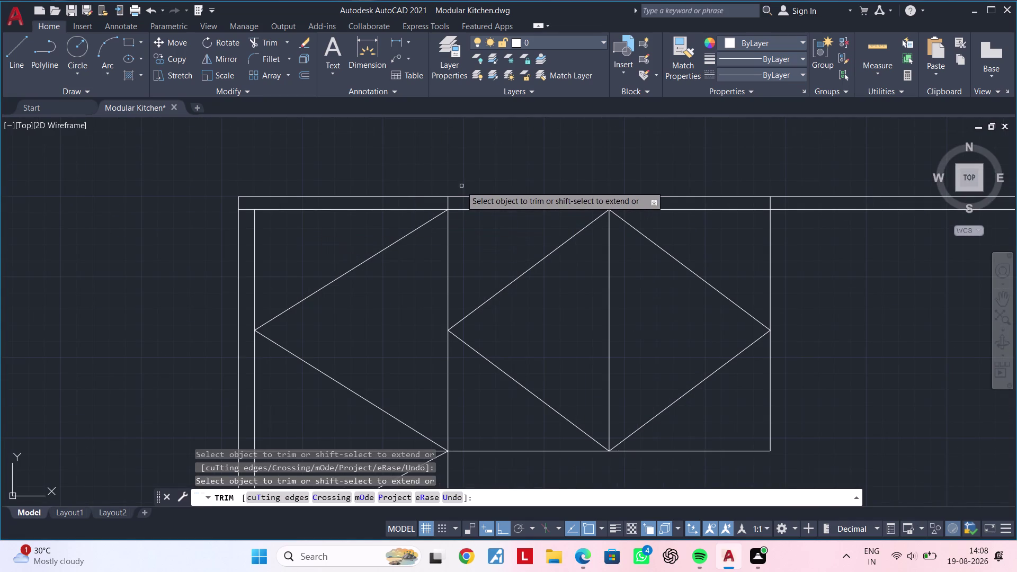
scroll(up, 3)
drag(417, 212, 478, 210)
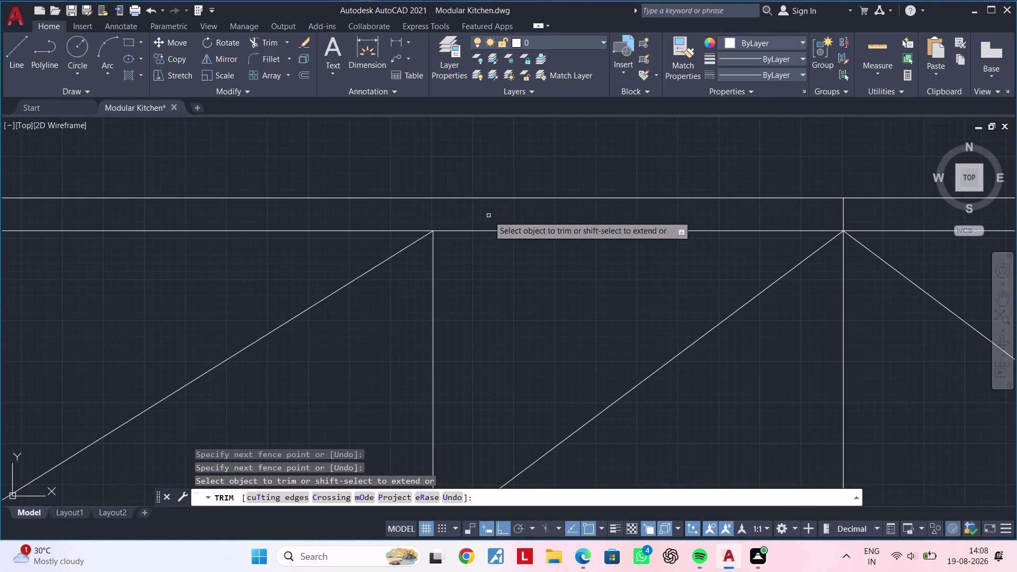
scroll(down, 3)
middle_drag(526, 224, 240, 222)
scroll(up, 3)
click(388, 215)
drag(453, 214, 463, 213)
middle_drag(515, 214, 504, 219)
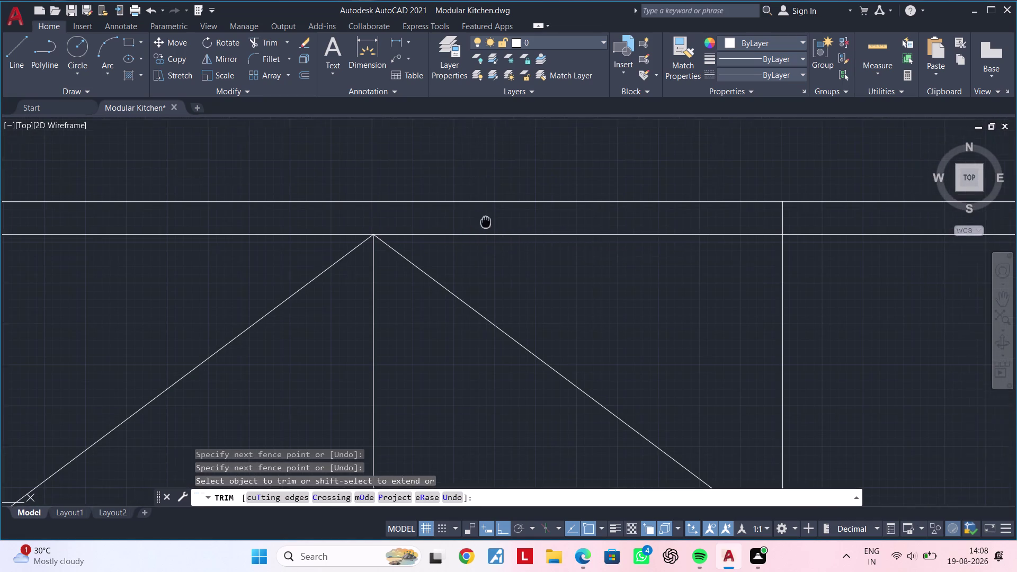
middle_drag(504, 218, 360, 223)
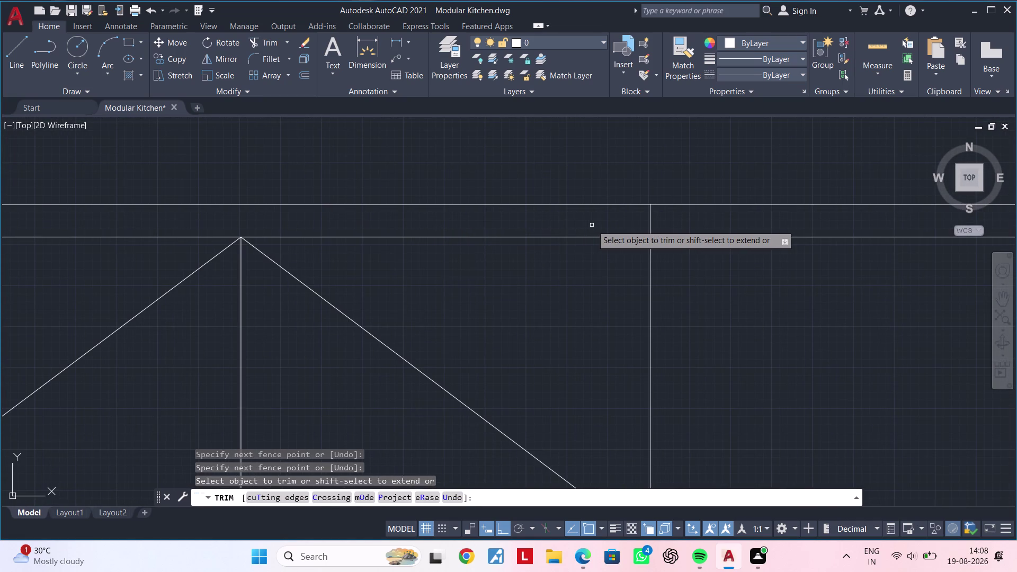
scroll(down, 3)
scroll(down, 3)
middle_drag(713, 260, 583, 268)
click(629, 250)
middle_drag(619, 276, 755, 252)
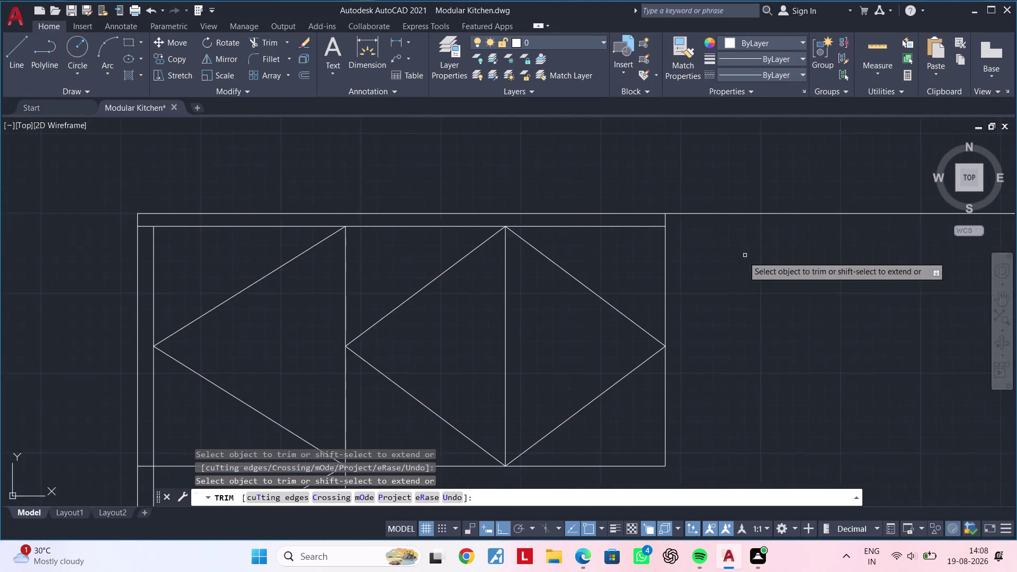
scroll(down, 3)
middle_drag(747, 260, 849, 247)
scroll(down, 3)
middle_drag(798, 318, 885, 300)
key(Escape)
key(Escape)
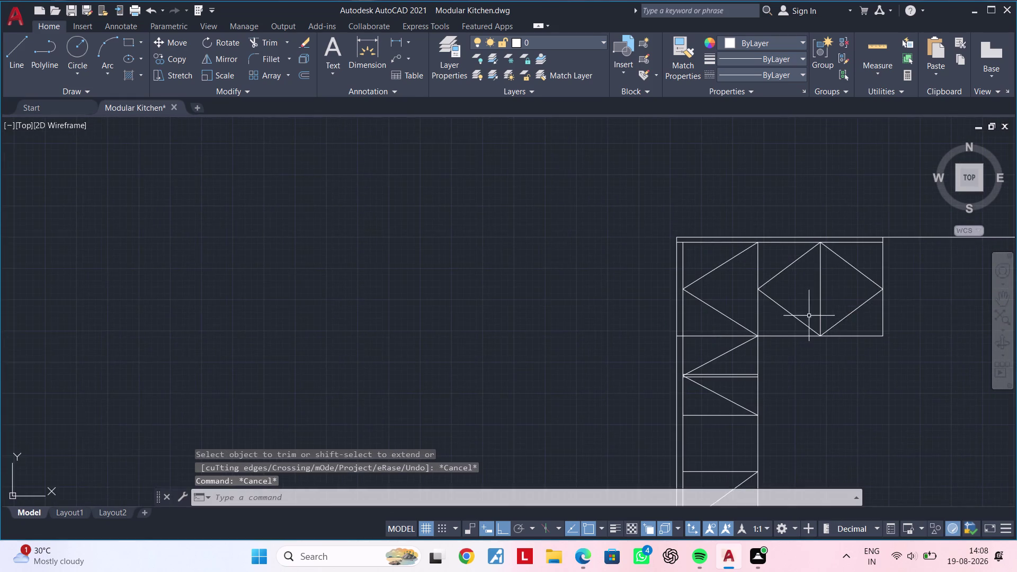
Start MATCHPROP and pick a dashed shutter line in the finished kitchen elevation as source.
middle_drag(806, 316, 840, 262)
key(Escape)
middle_drag(771, 304, 801, 256)
key(Escape)
scroll(down, 3)
middle_drag(415, 306, 621, 280)
middle_drag(581, 268, 522, 409)
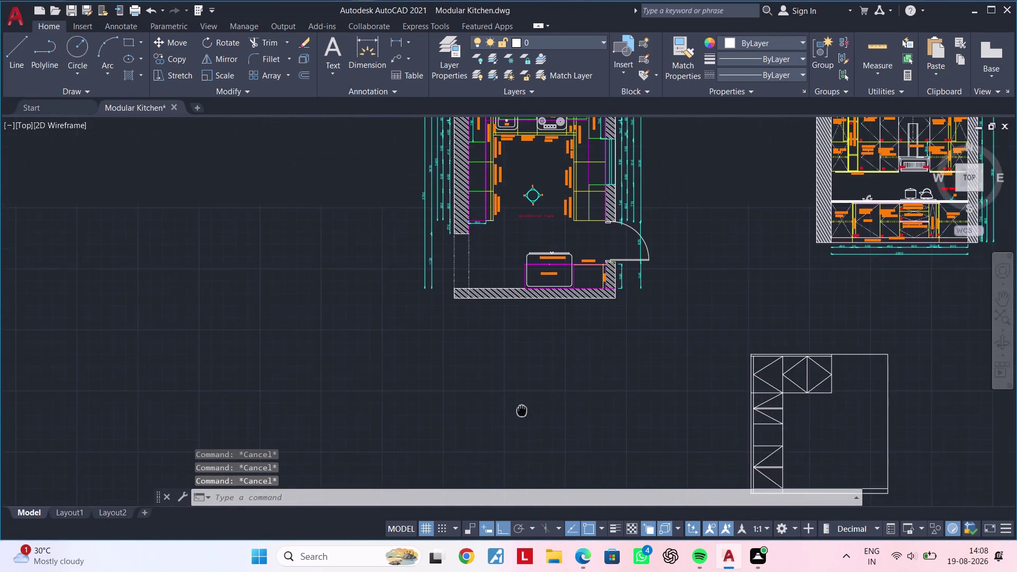
middle_drag(600, 344, 517, 397)
scroll(up, 3)
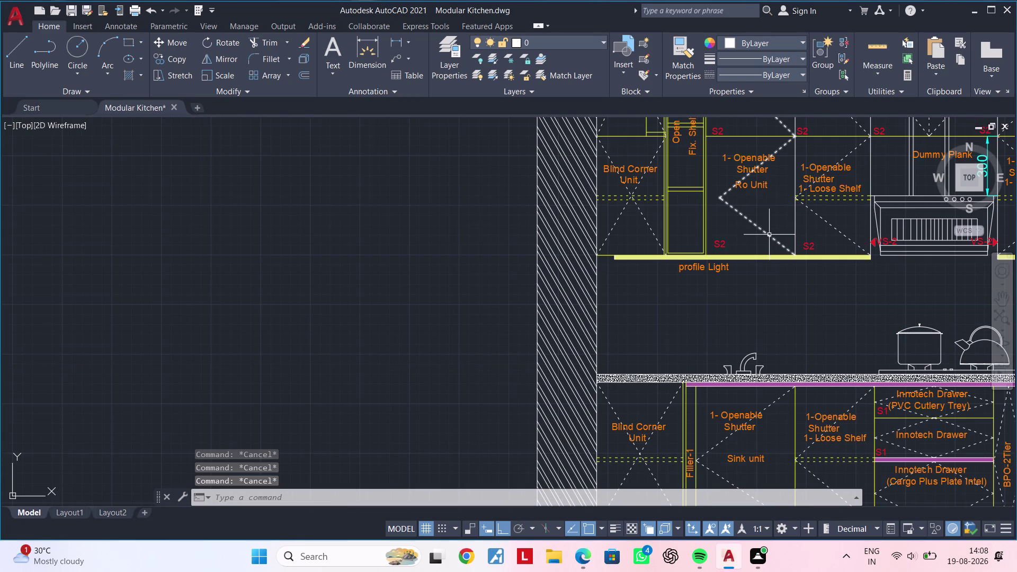
key(m)
text(a)
key(space)
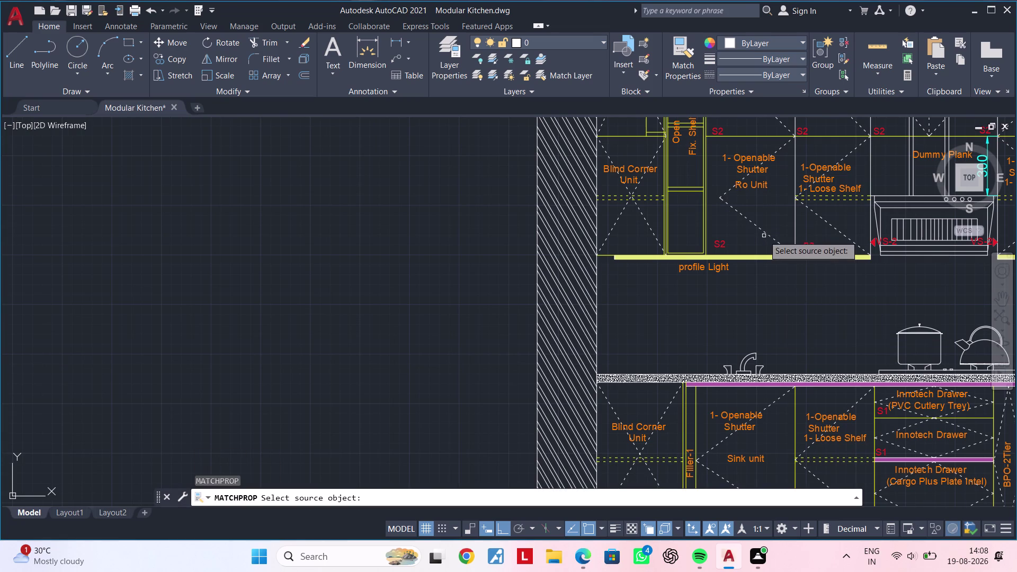
click(763, 231)
Make the top shutter diagonals of the new elevation dashed.
scroll(down, 3)
middle_drag(743, 289, 733, 126)
middle_drag(663, 363, 712, 230)
scroll(up, 3)
click(713, 274)
click(685, 363)
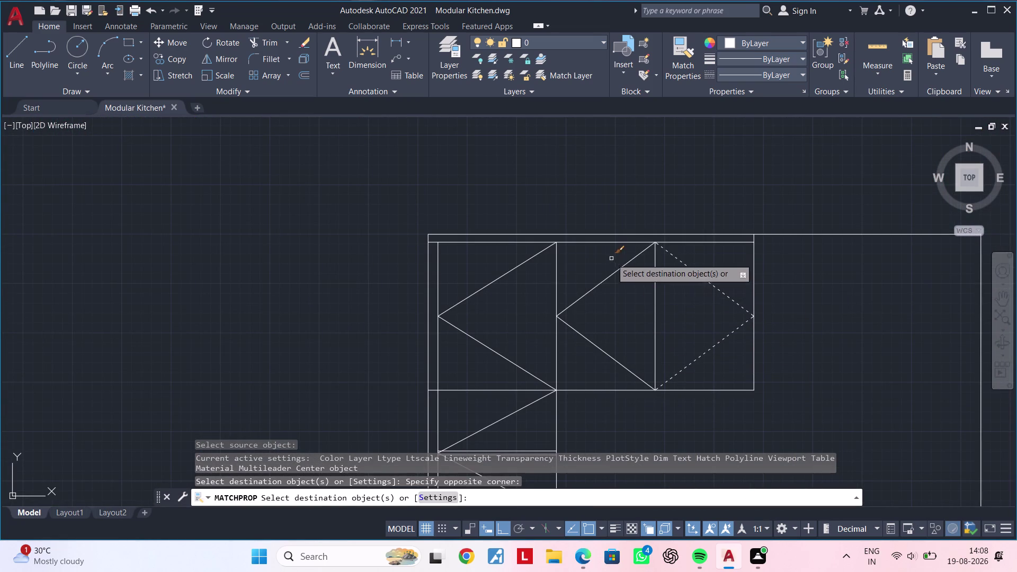
click(611, 257)
click(589, 357)
middle_drag(649, 332, 706, 289)
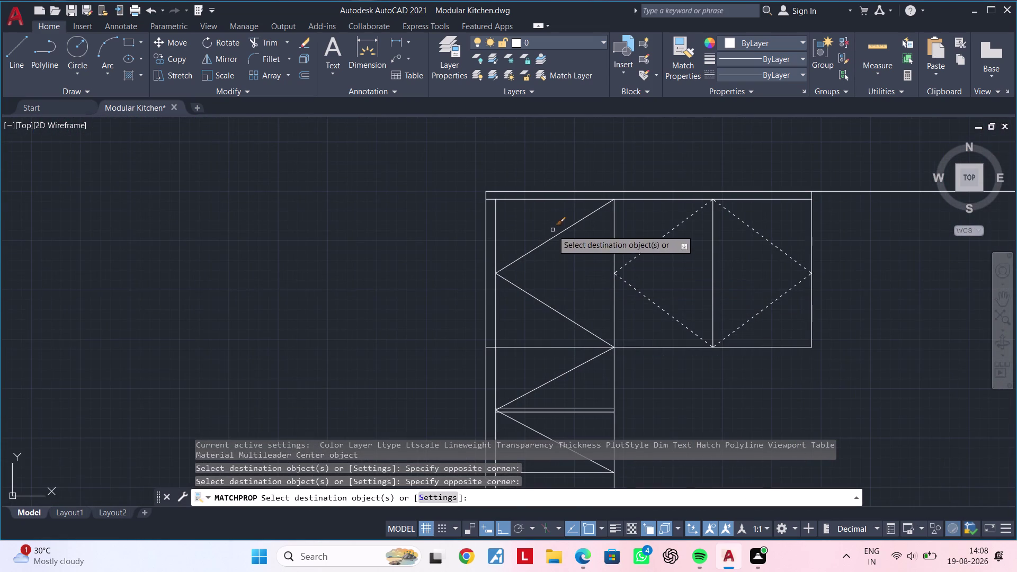
click(552, 227)
click(528, 316)
Dash the shutter diagonals down the left column through the bottom compartment.
middle_drag(619, 305, 669, 181)
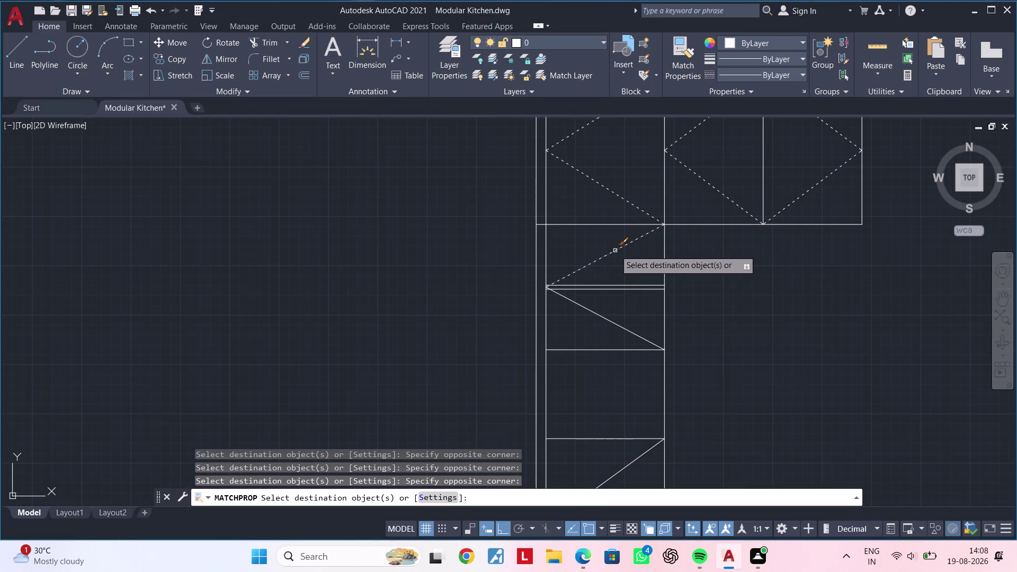
click(614, 250)
click(602, 318)
middle_drag(632, 307, 642, 216)
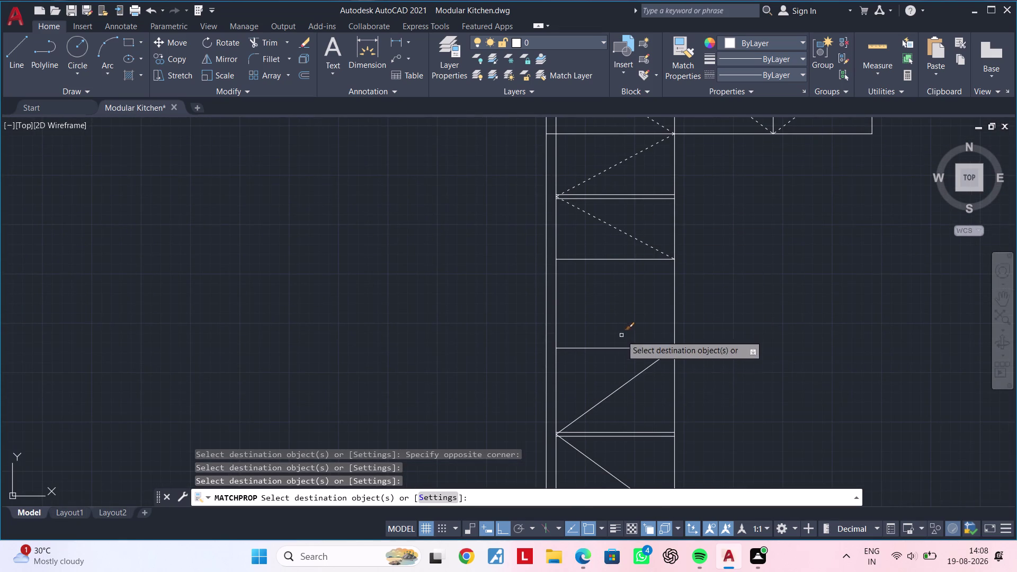
click(624, 383)
middle_drag(638, 365, 640, 278)
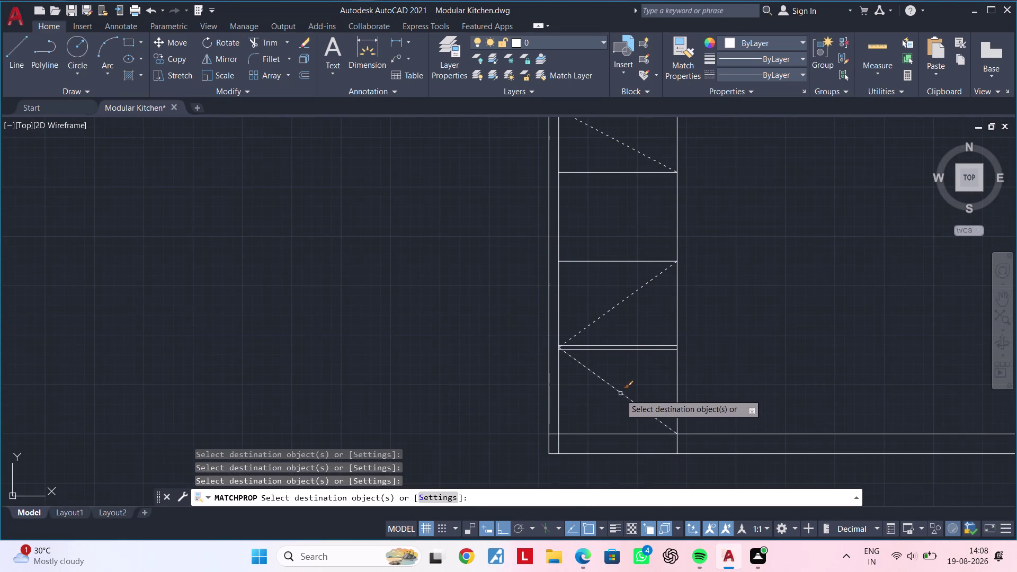
click(620, 396)
click(629, 384)
click(626, 387)
click(604, 401)
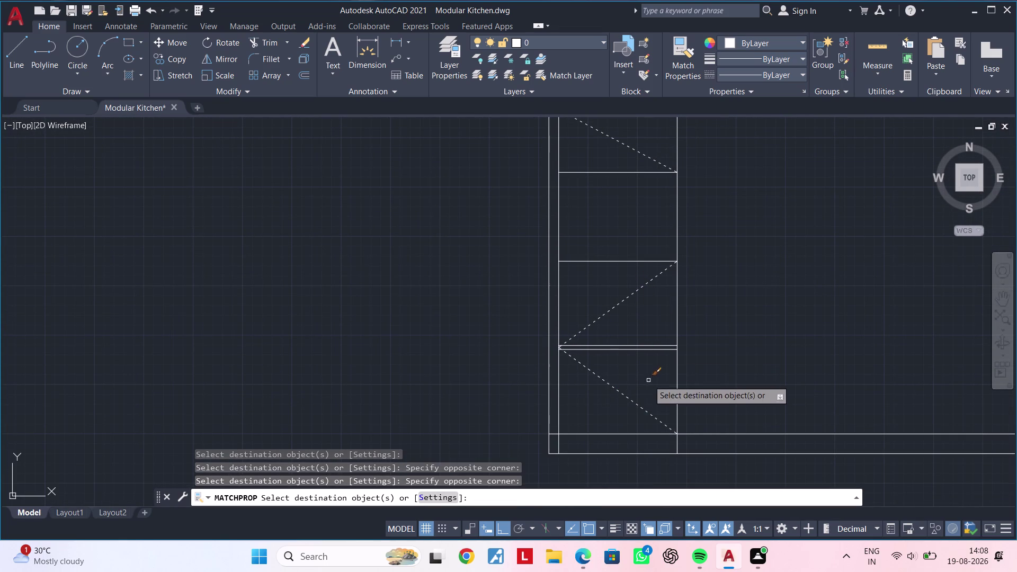
Dash the remaining shutter diagonals and the double shelf line.
click(648, 378)
click(647, 331)
middle_drag(665, 309, 641, 409)
click(636, 227)
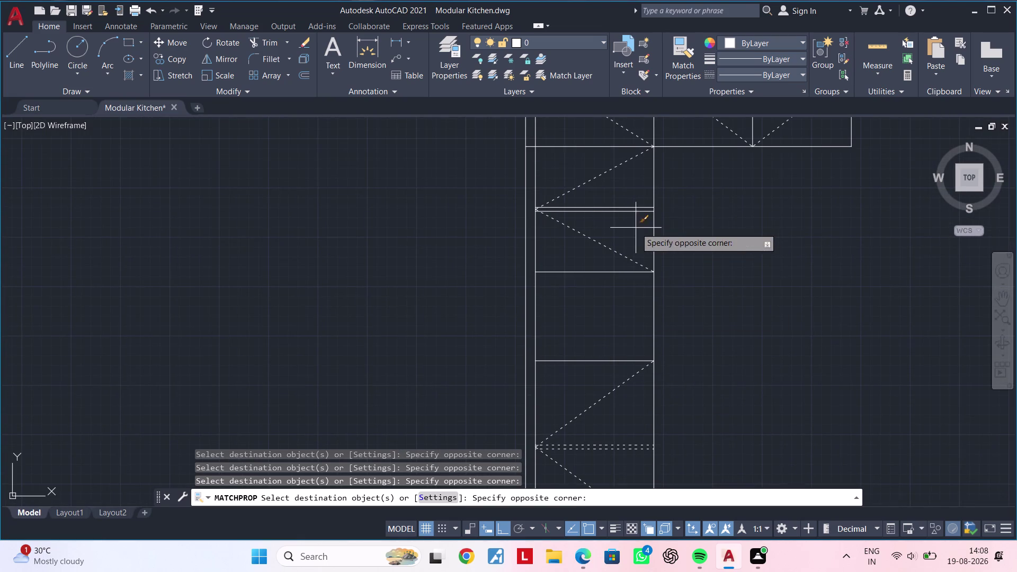
click(630, 193)
Exit Match Properties and pan out over the whole elevation.
scroll(down, 3)
middle_drag(687, 204, 618, 313)
key(Escape)
key(Escape)
middle_drag(644, 319, 653, 277)
key(Escape)
key(Escape)
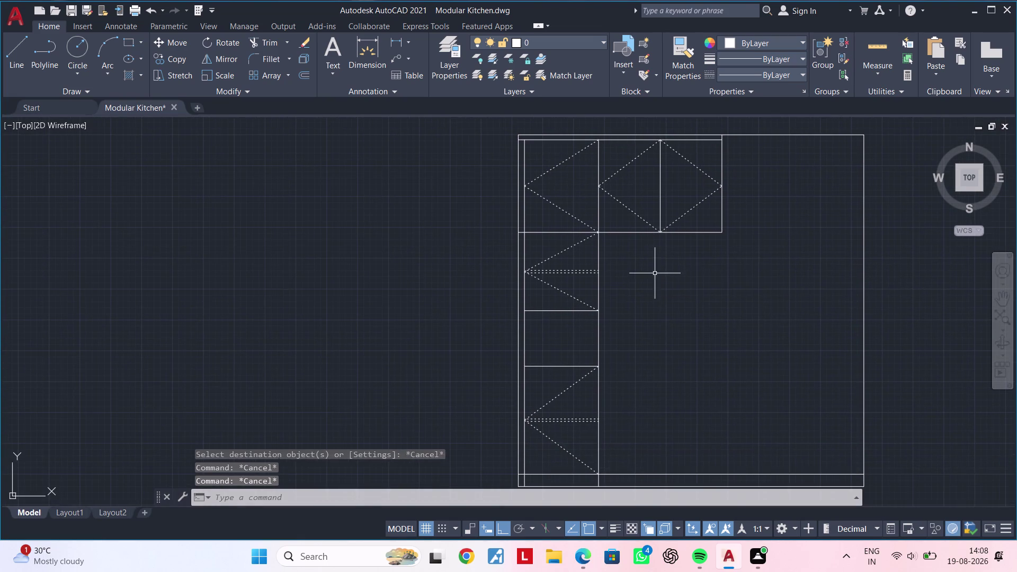
key(Escape)
key(Escape)
key(Escape)
key(Escape)
key(Escape)
middle_drag(641, 311, 657, 278)
key(Escape)
key(Escape)
key(Escape)
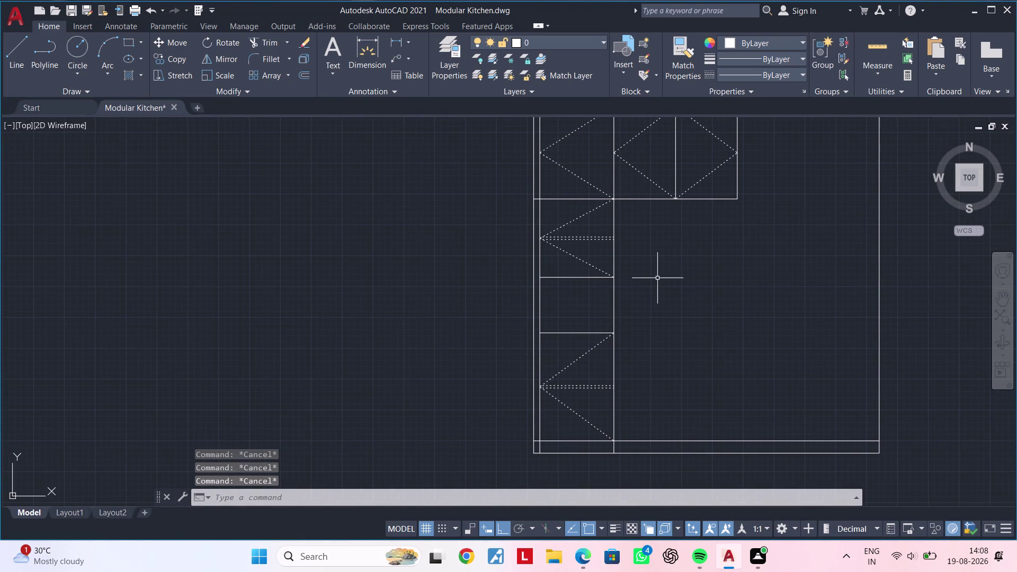
key(Escape)
key(Escape)
key(Escape)
key(Escape)
key(Escape)
key(Escape)
scroll(up, 3)
middle_drag(569, 308, 541, 324)
Start the RECTANGLE command with REC.
text(r)
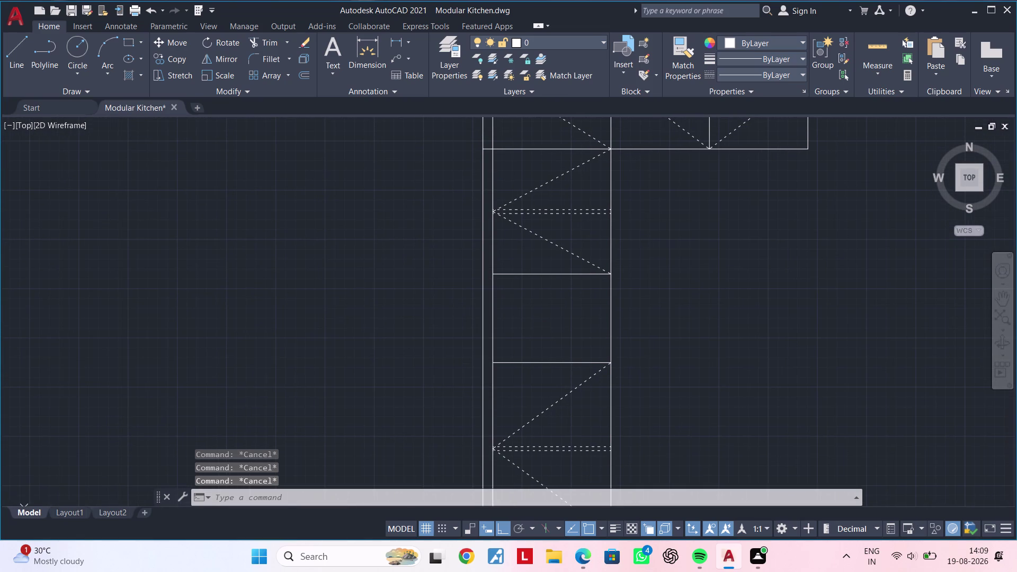
text(ec)
key(space)
Draw a rectangle by picking two corners inside the left column's middle compartment.
scroll(up, 3)
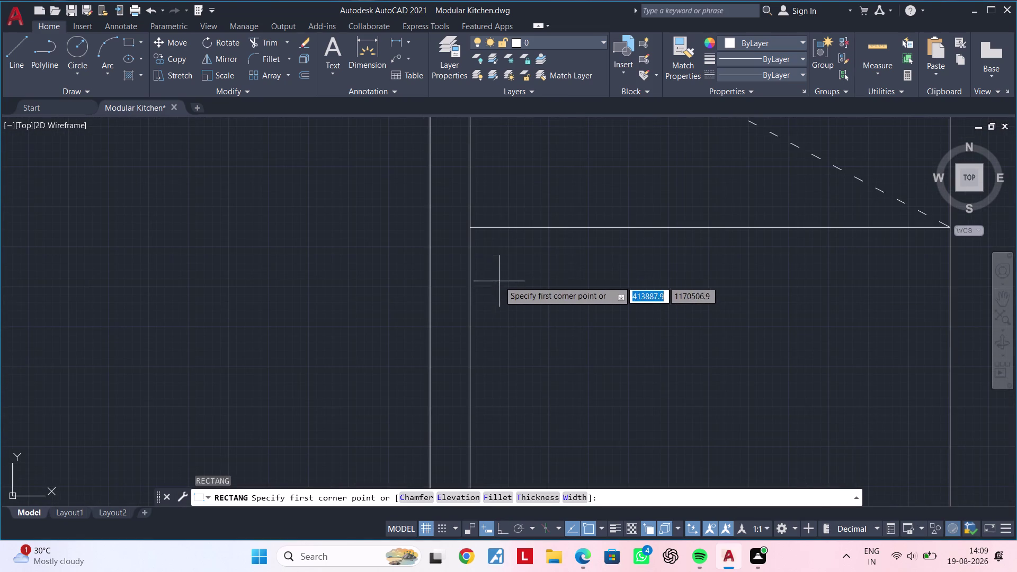
click(482, 247)
scroll(down, 3)
middle_drag(614, 347, 571, 266)
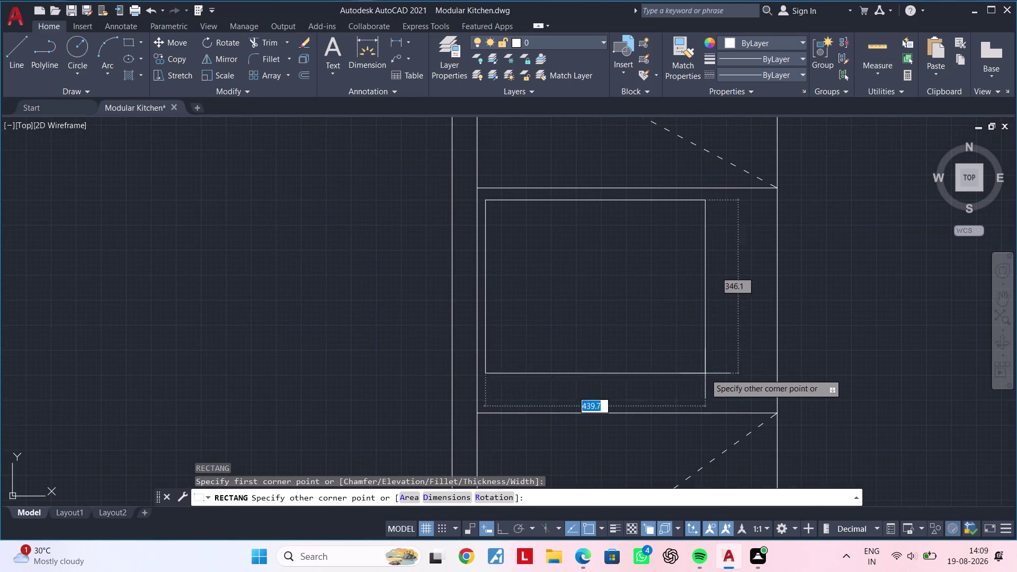
click(769, 405)
scroll(down, 3)
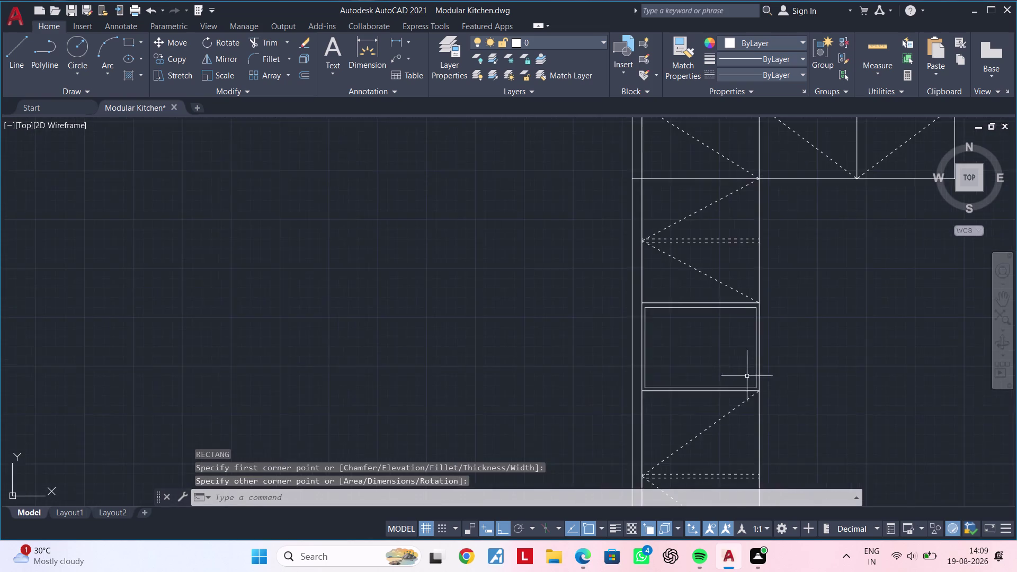
middle_drag(736, 369, 649, 361)
Clear pending commands, view the whole cabinet elevation, and start XLINE.
key(Escape)
key(Escape)
key(Escape)
key(Escape)
key(Escape)
key(Escape)
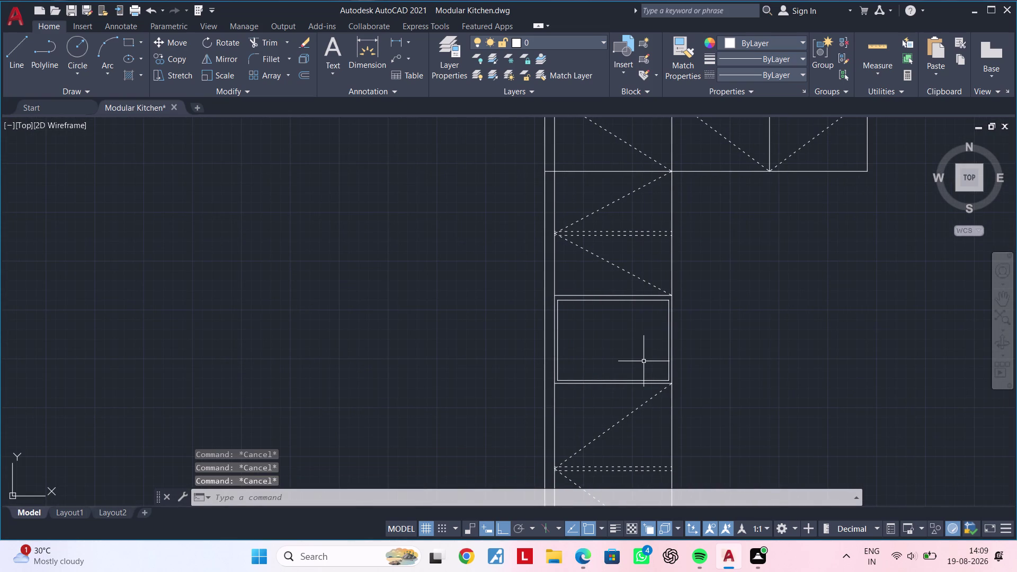
scroll(down, 3)
middle_drag(673, 356, 511, 346)
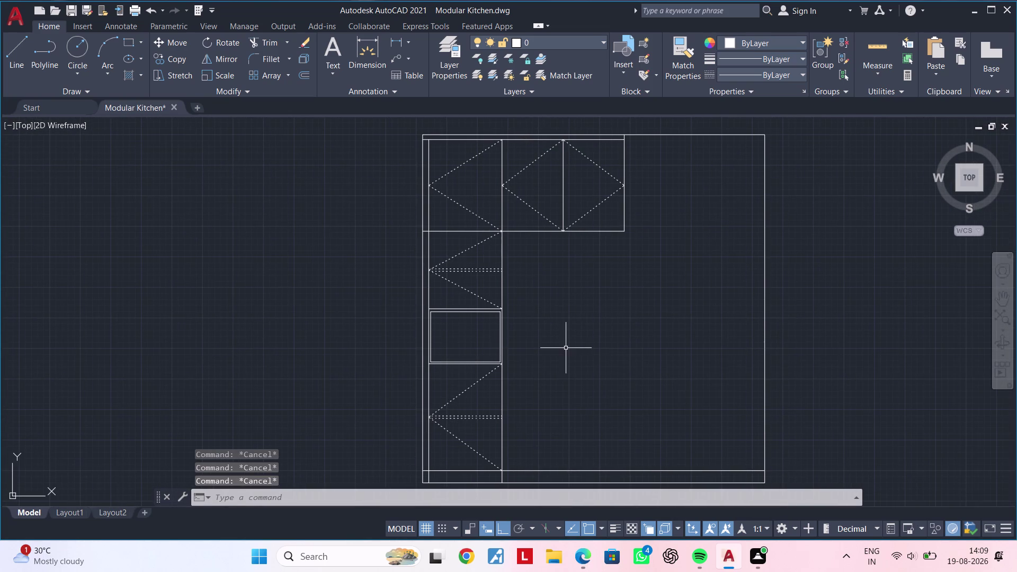
key(Escape)
key(Escape)
key(Escape)
key(Escape)
key(Escape)
key(Escape)
key(Escape)
key(Escape)
key(Escape)
key(Escape)
text(xl)
key(space)
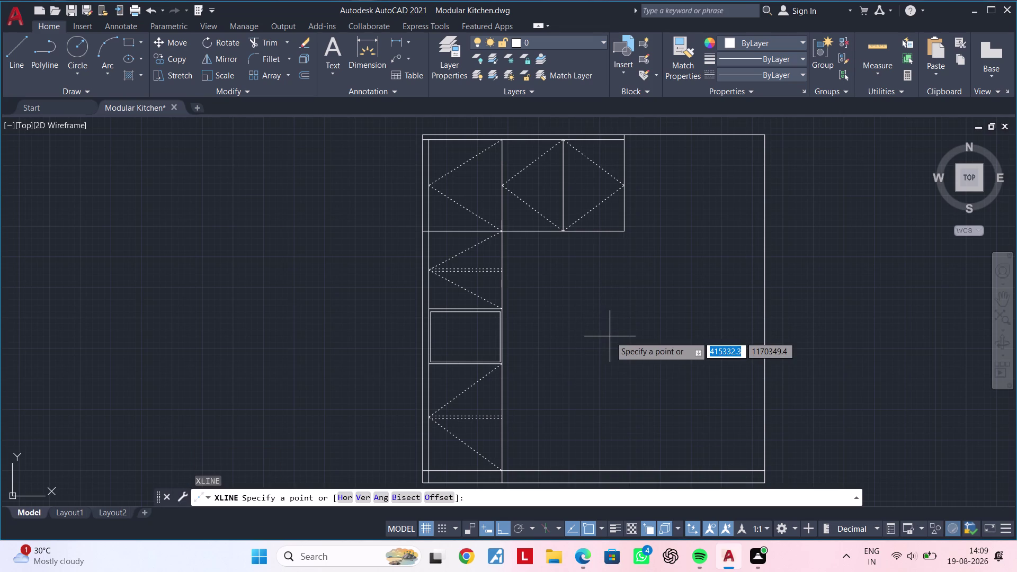
Place a vertical construction line at the wall cabinets' right corner and exit the command.
text(v)
key(space)
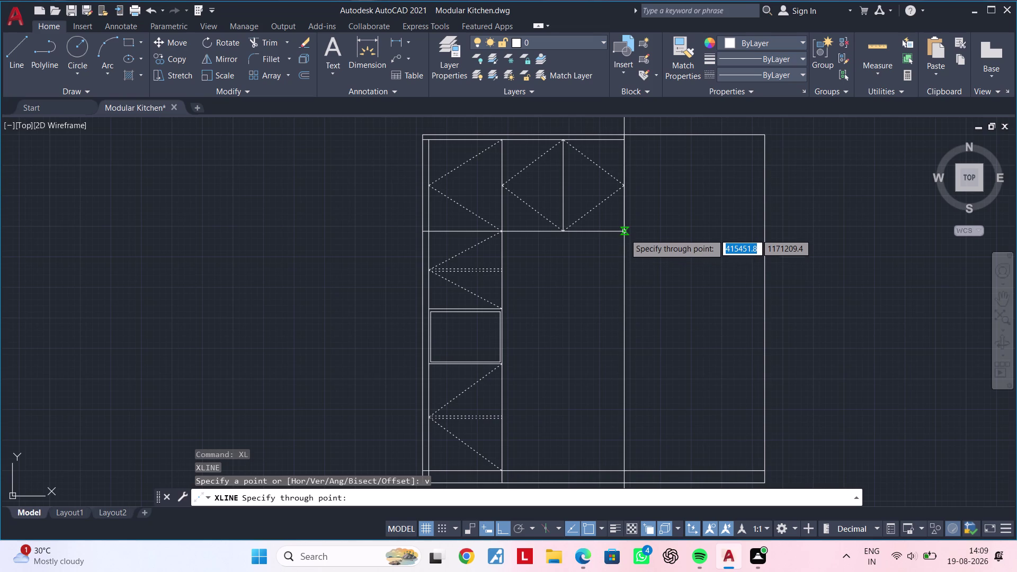
scroll(up, 3)
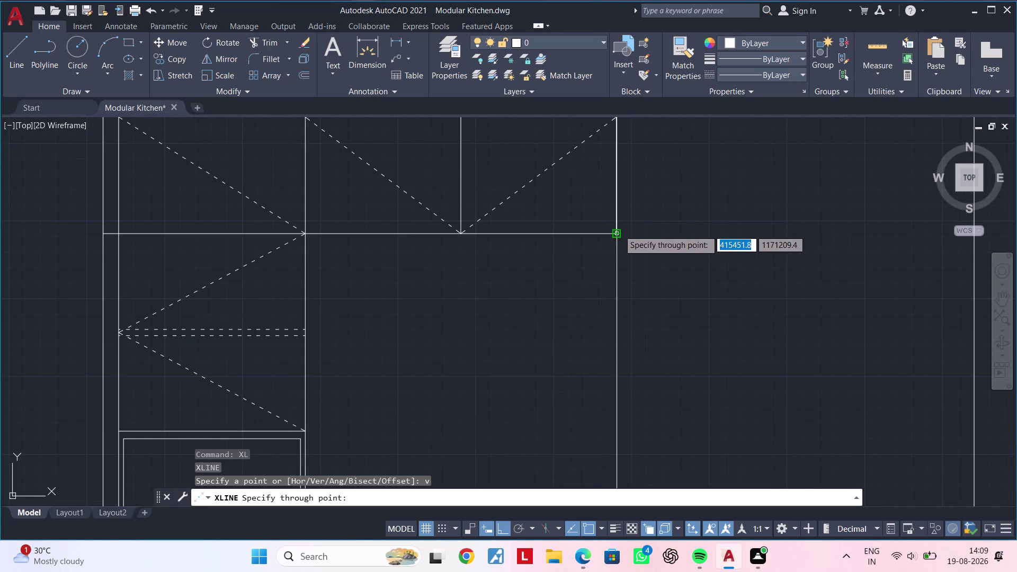
click(619, 230)
scroll(down, 3)
middle_drag(649, 302, 568, 272)
key(Escape)
key(Escape)
key(Escape)
middle_drag(611, 310, 628, 289)
key(Escape)
key(Escape)
key(Escape)
middle_drag(624, 335, 624, 304)
key(Escape)
key(Escape)
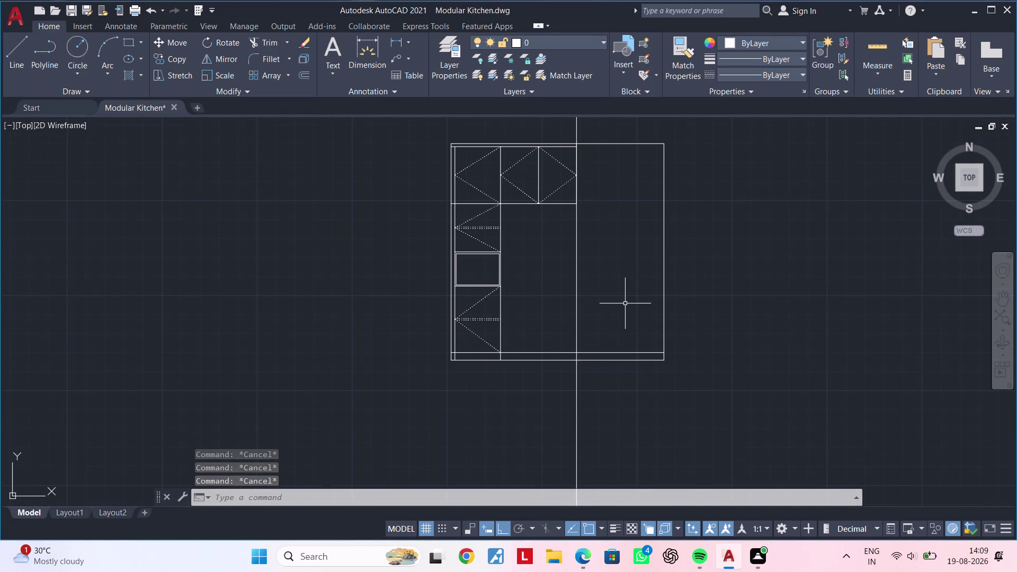
key(Escape)
key(Escape)
Start TRIM and REC, cancel both, and pan toward the drawer column.
text(tr v)
key(Escape)
key(Escape)
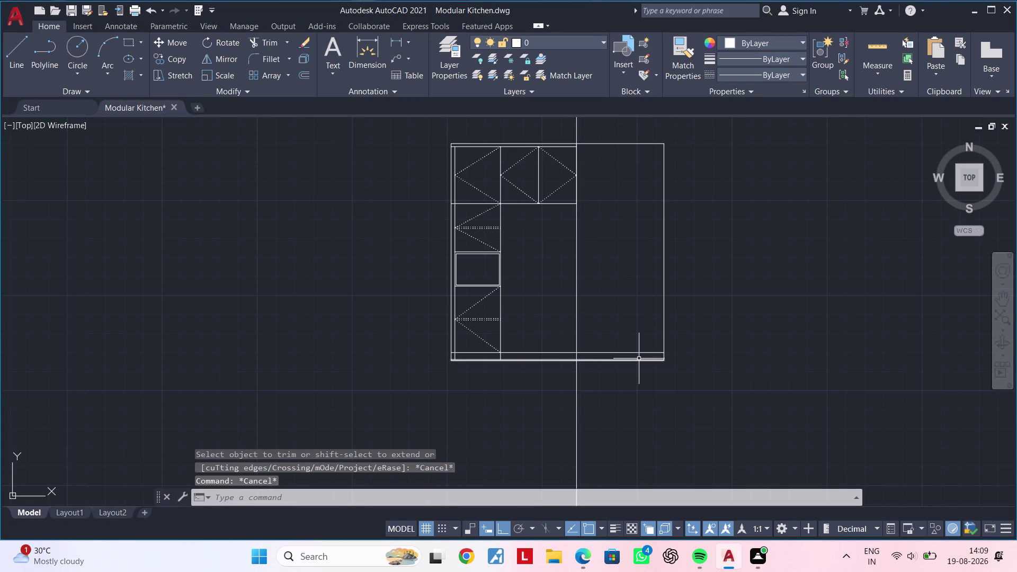
key(t)
key(r)
key(space)
click(629, 352)
key(Escape)
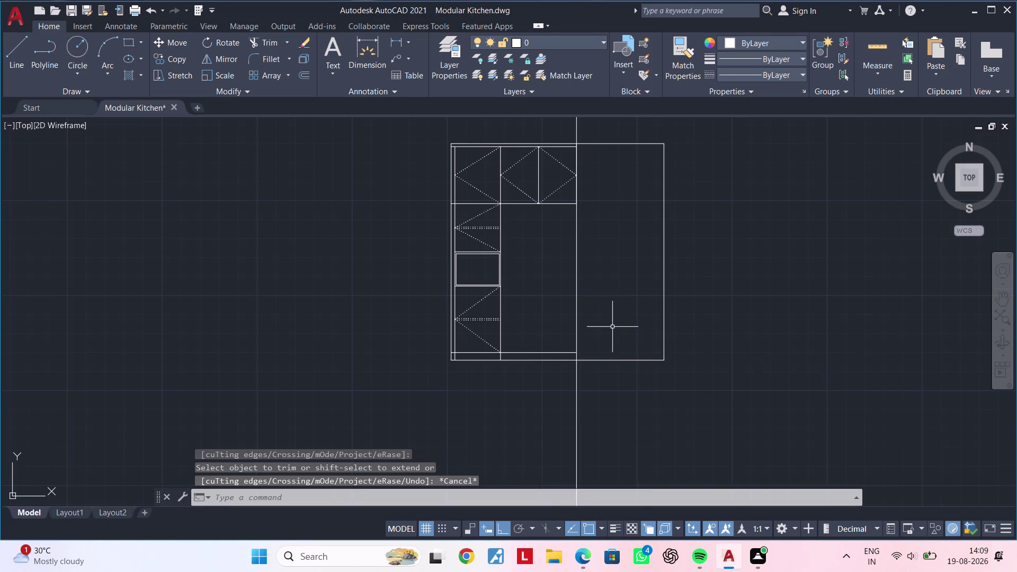
middle_drag(615, 328, 623, 385)
key(Escape)
middle_drag(620, 365, 644, 359)
key(Escape)
middle_drag(557, 321, 591, 310)
key(Escape)
middle_click(615, 292)
key(Escape)
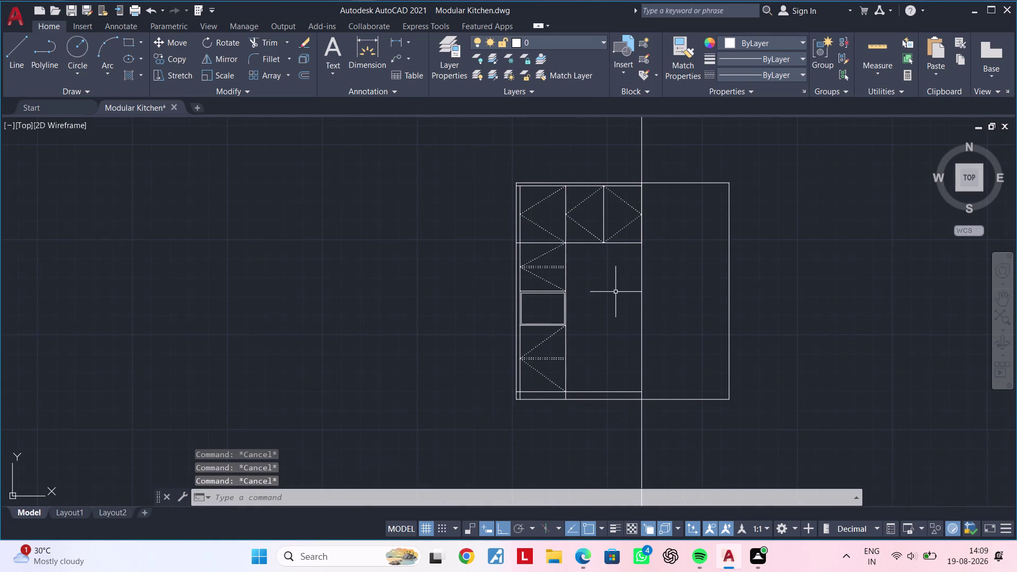
key(Escape)
scroll(up, 3)
middle_drag(611, 299, 607, 309)
key(Escape)
key(Escape)
Draw the tall unit rectangle from beside the drawer column down to the plinth.
text(re)
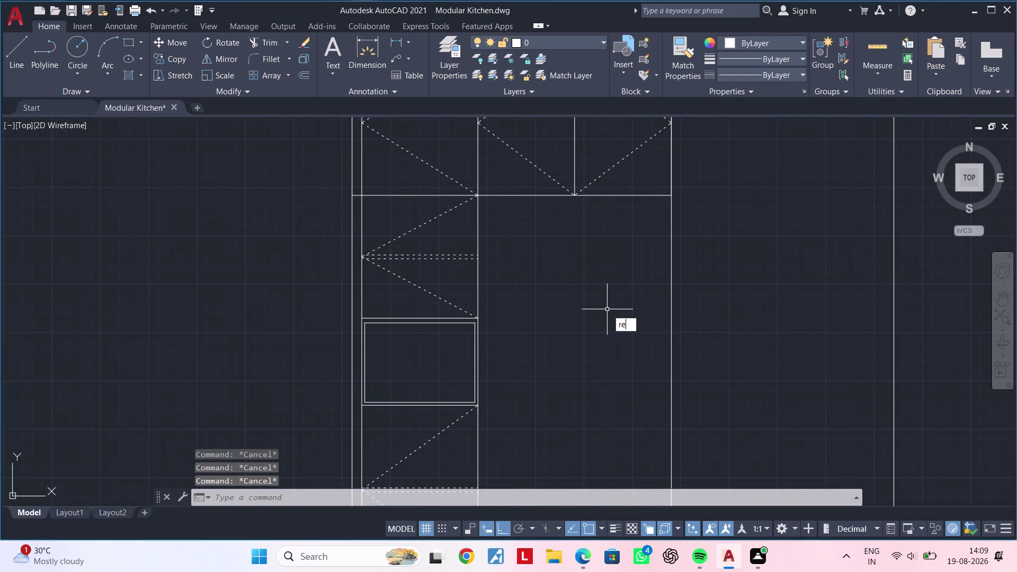
text(c)
key(space)
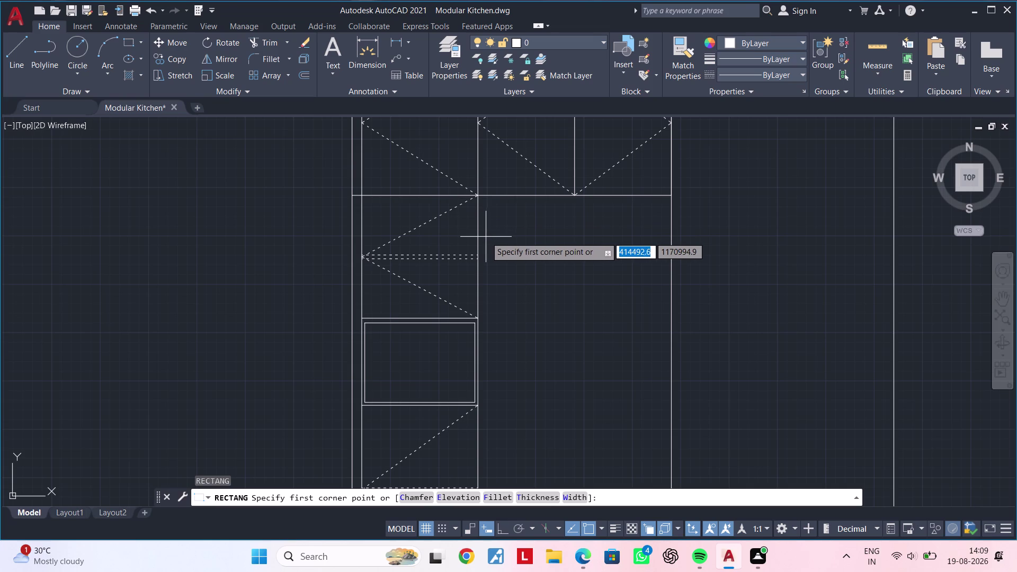
click(486, 237)
middle_drag(577, 390, 552, 283)
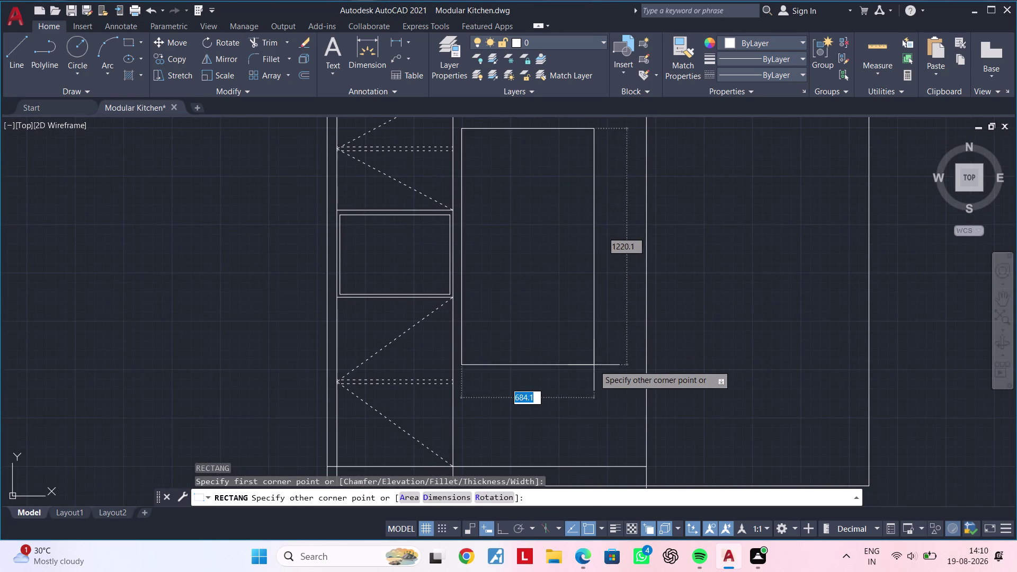
scroll(down, 3)
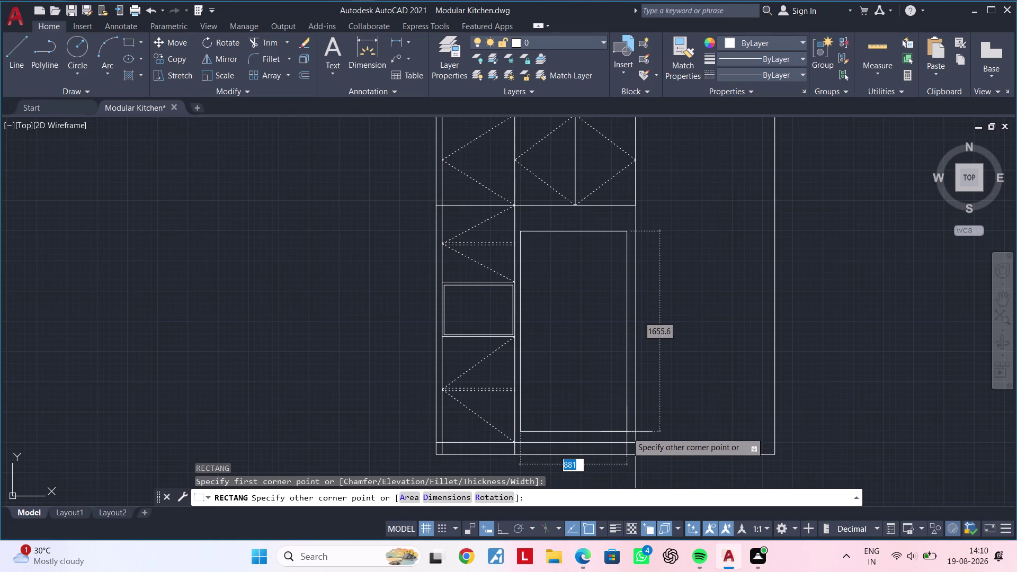
scroll(up, 3)
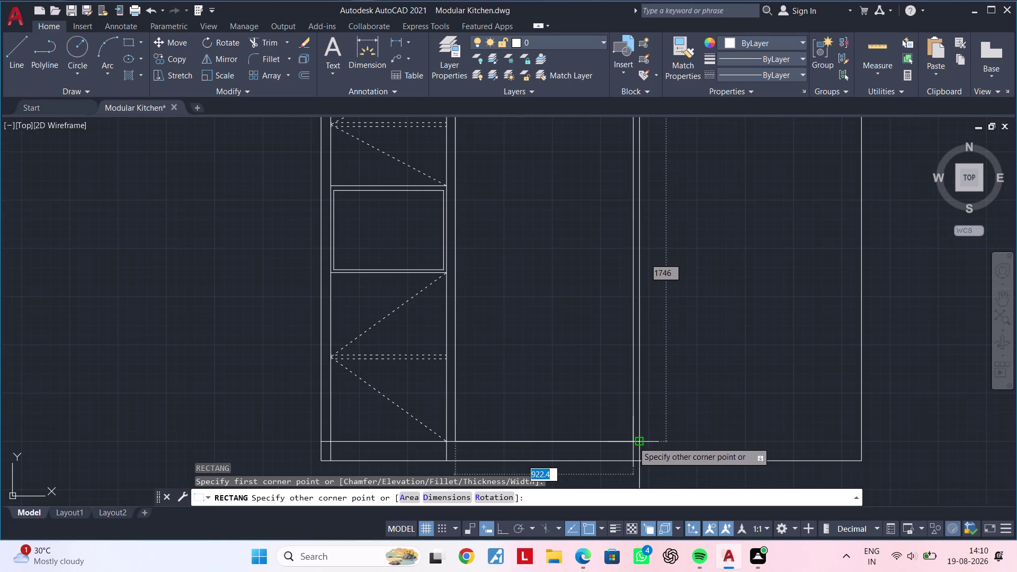
click(633, 441)
scroll(down, 3)
middle_drag(617, 432, 617, 451)
scroll(up, 3)
click(631, 336)
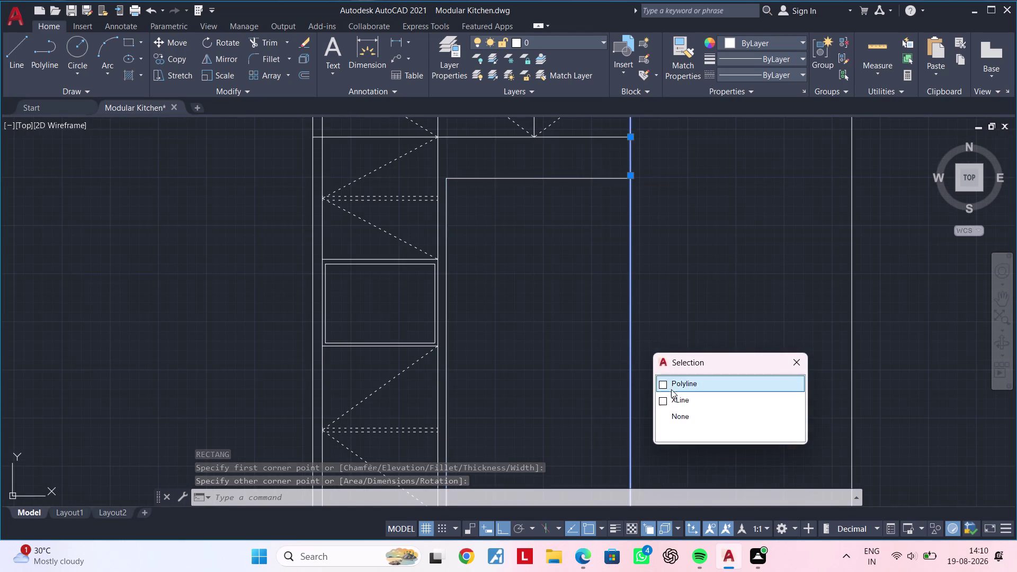
Select the rectangle among overlapping edges and grab its corner grip, then cancel.
click(671, 384)
click(629, 349)
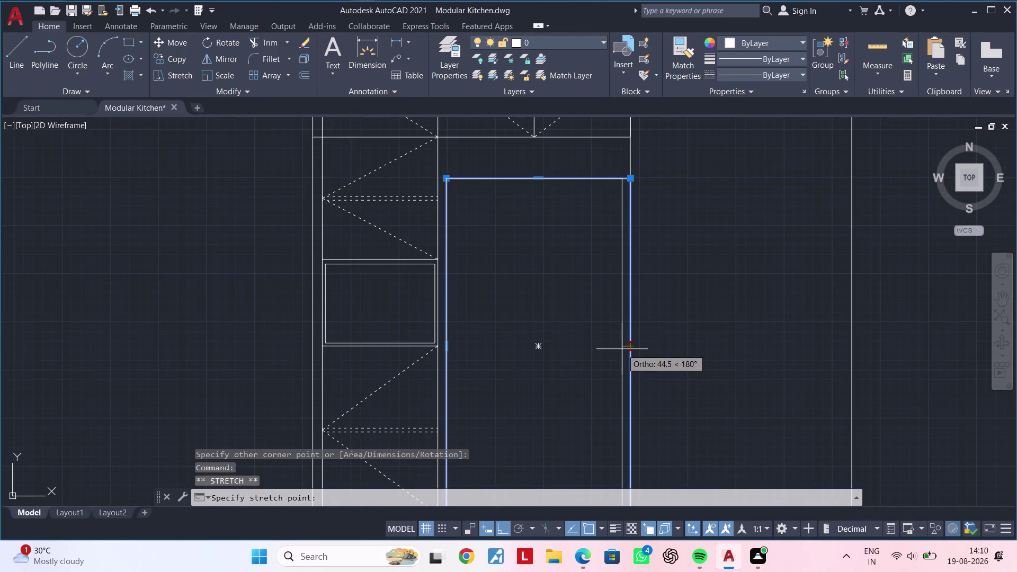
click(621, 348)
scroll(down, 3)
middle_drag(596, 364, 595, 267)
key(Escape)
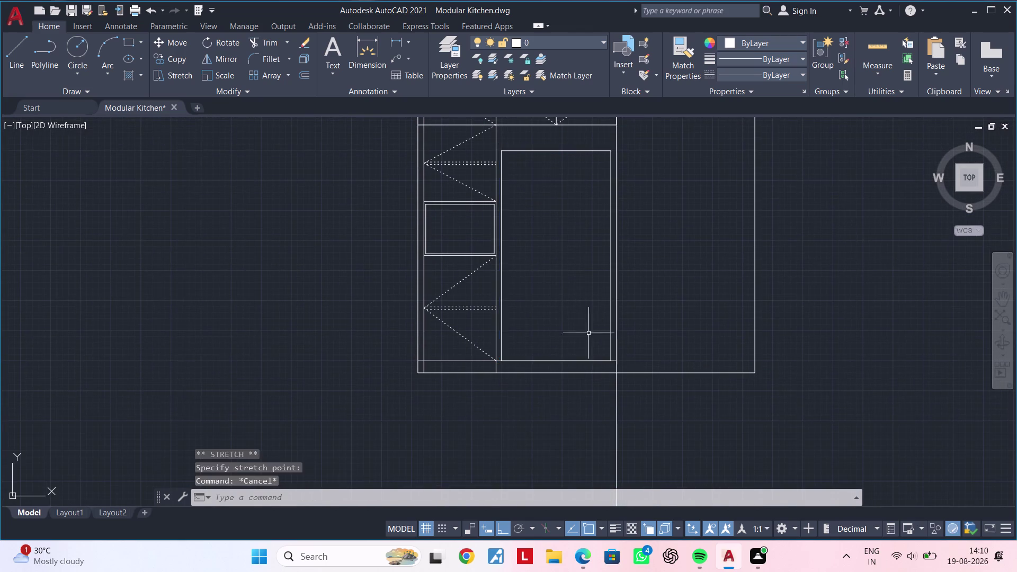
key(Escape)
scroll(up, 3)
Erase the vertical construction line and clear any active command.
click(605, 361)
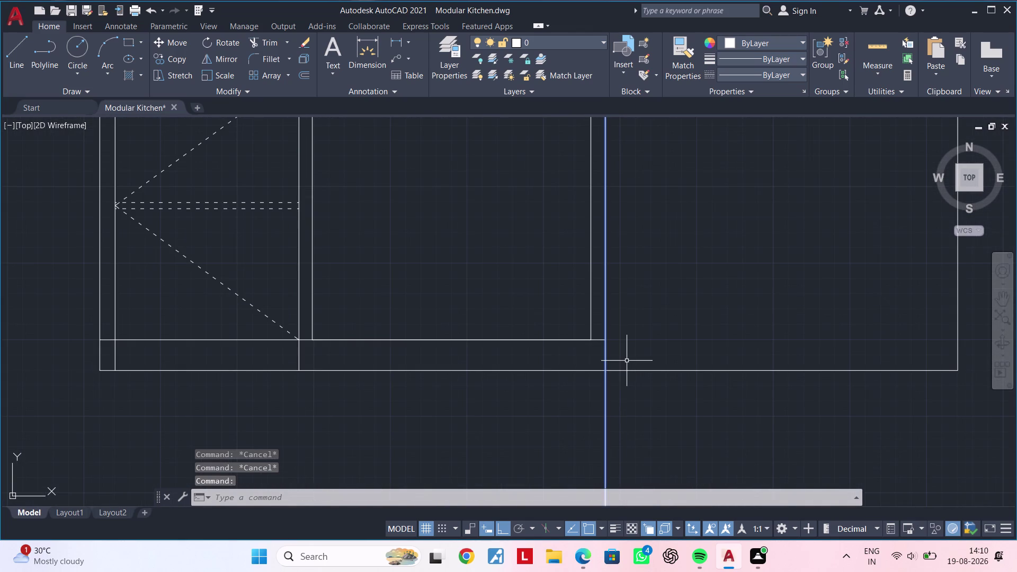
key(Delete)
key(Escape)
key(Escape)
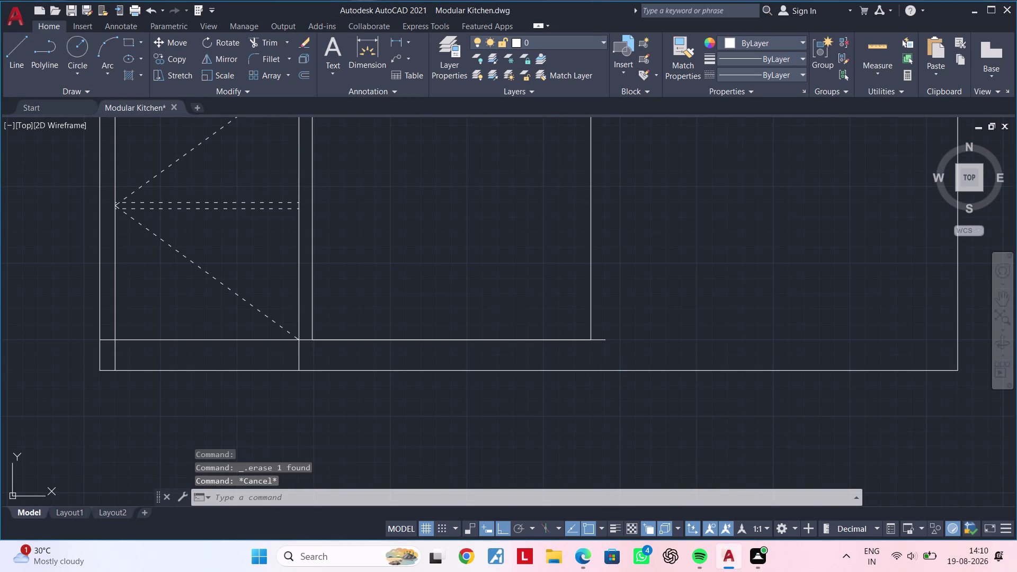
key(Escape)
key(Escape)
key(Escape)
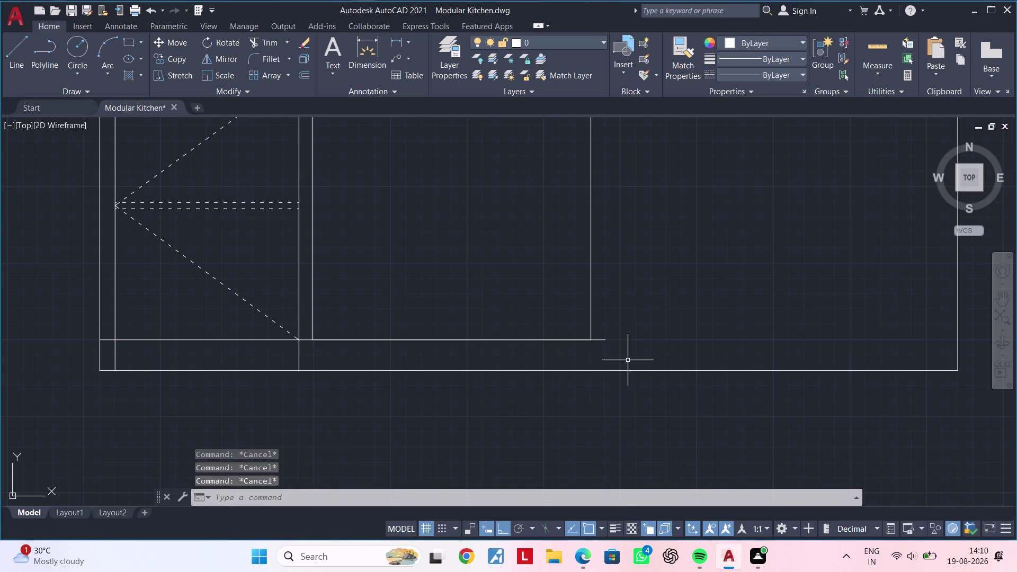
key(Escape)
key(Escape)
key(Escape)
key(Escape)
key(Escape)
key(Escape)
key(Escape)
scroll(up, 3)
scroll(up, 3)
middle_drag(615, 341, 734, 340)
key(Escape)
key(Escape)
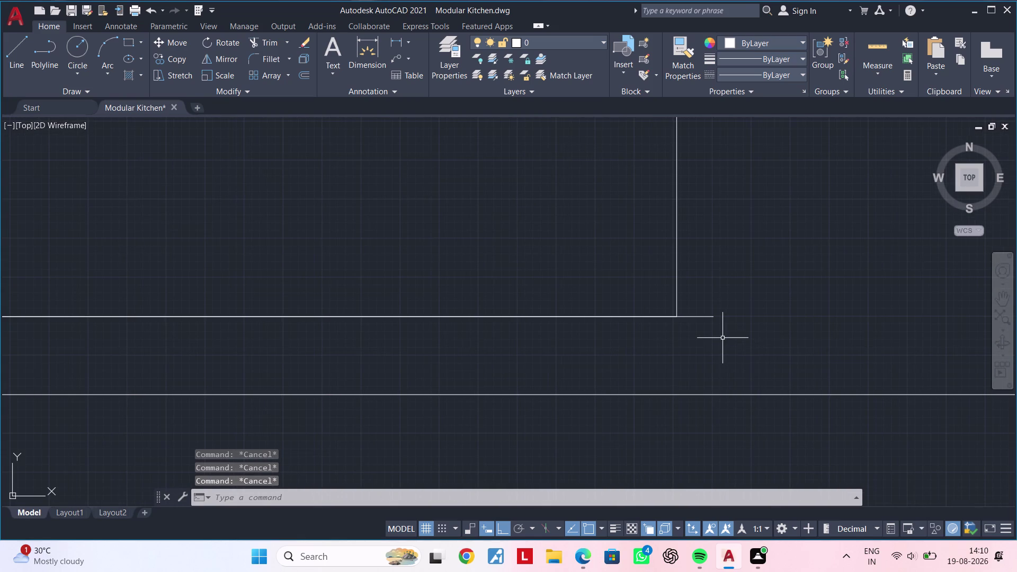
Attempt to trim the line overshooting the corner with TR, then cancel.
key(t)
key(r)
key(space)
click(691, 315)
middle_drag(678, 341, 721, 338)
click(661, 312)
click(700, 356)
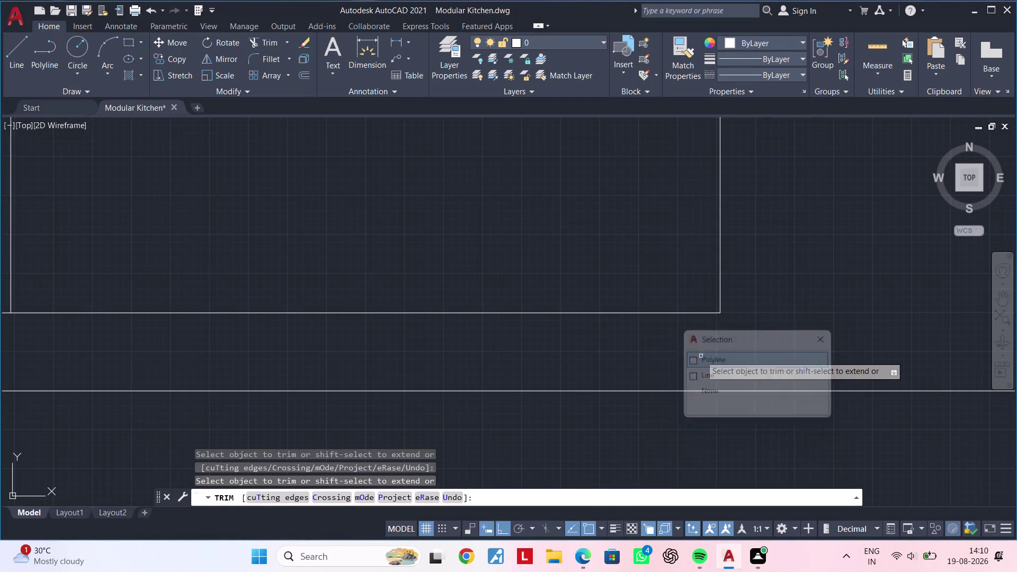
click(672, 312)
scroll(down, 3)
middle_drag(663, 327, 691, 320)
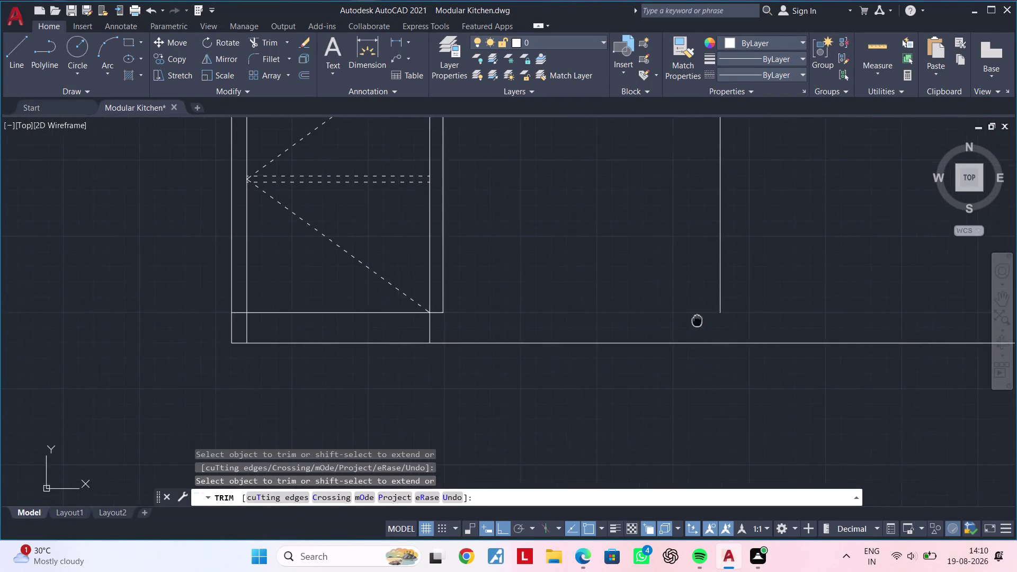
middle_drag(691, 320, 698, 319)
key(Escape)
key(Escape)
scroll(up, 3)
middle_drag(489, 319, 483, 333)
key(Escape)
Stretch the plinth's top line endpoint back to the tall unit's right side.
click(314, 315)
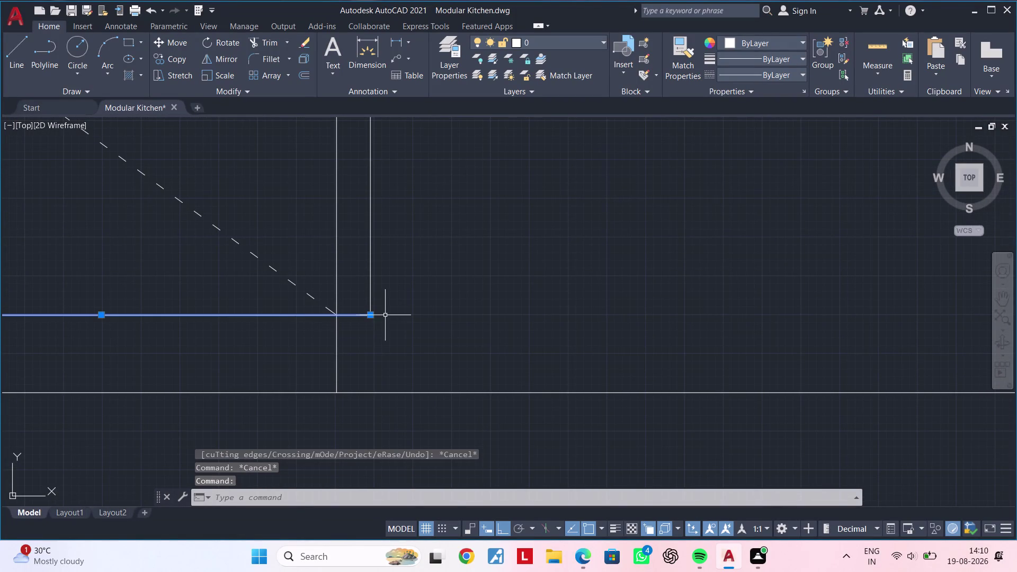
click(373, 315)
middle_drag(865, 315, 543, 319)
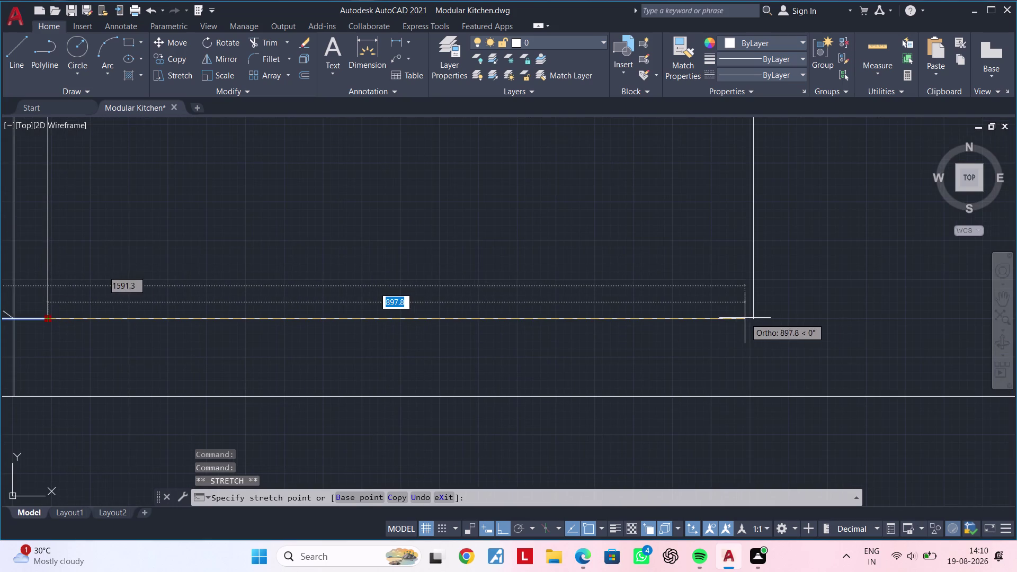
click(755, 317)
click(754, 317)
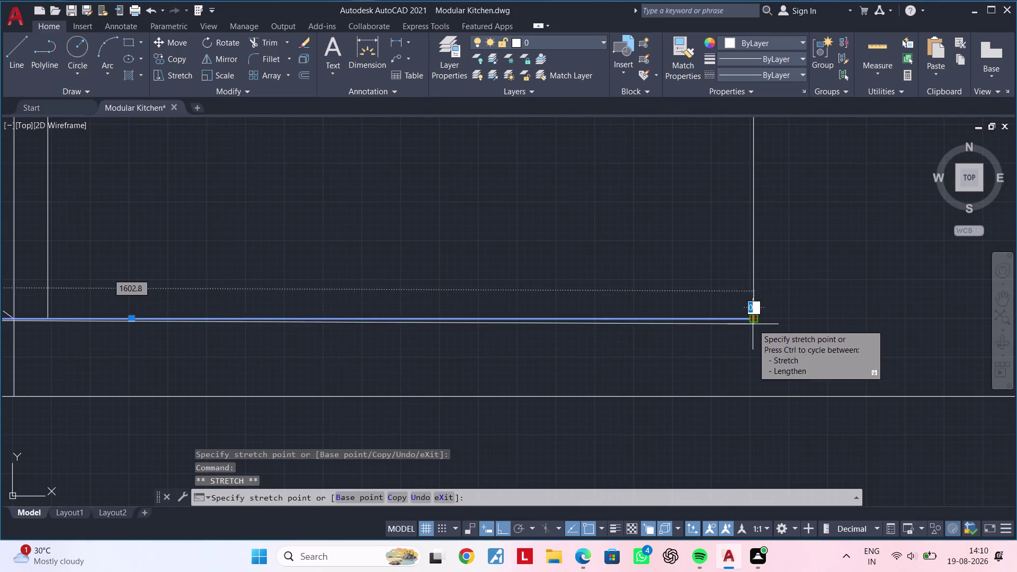
key(Escape)
key(Escape)
Start a vertical line down from the tall unit's side, then cancel it.
text(l)
key(space)
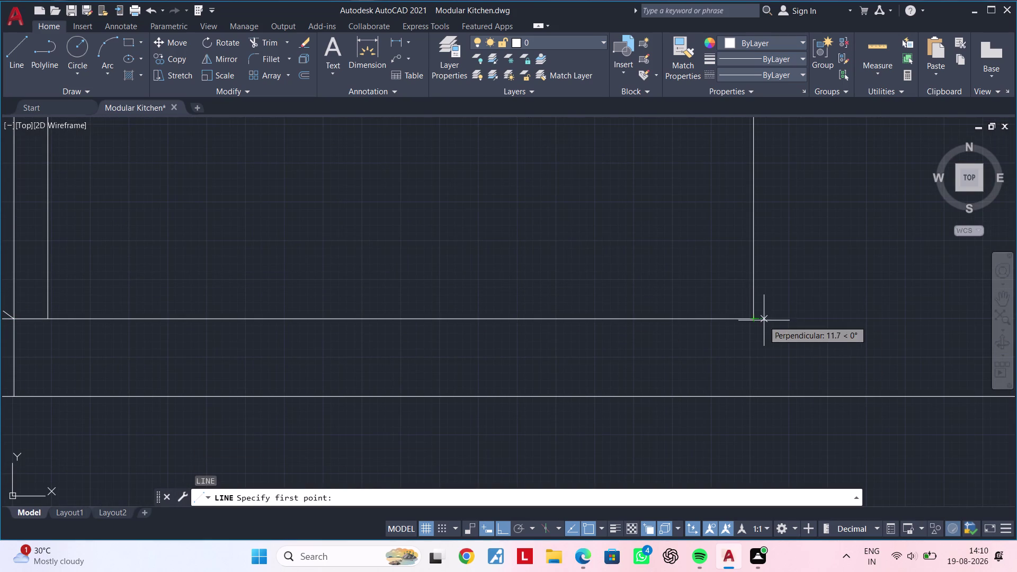
click(753, 321)
click(750, 399)
key(Escape)
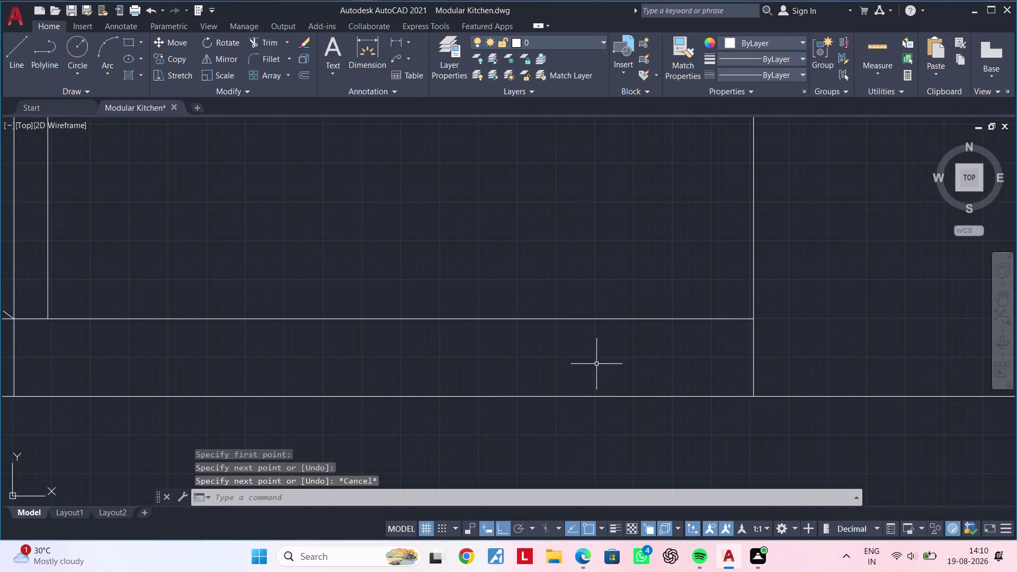
Pan the view up toward the top of the tall unit.
scroll(down, 3)
middle_drag(622, 363, 675, 363)
middle_drag(616, 366, 672, 364)
key(Escape)
key(Escape)
key(Escape)
key(Escape)
middle_drag(657, 365, 685, 362)
key(Escape)
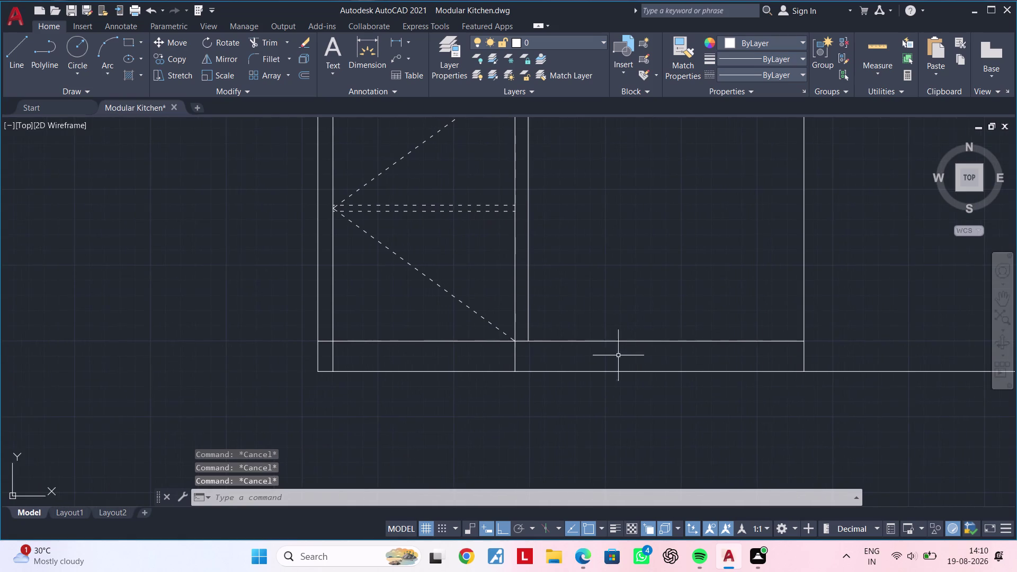
scroll(up, 3)
middle_drag(592, 349, 619, 392)
scroll(down, 3)
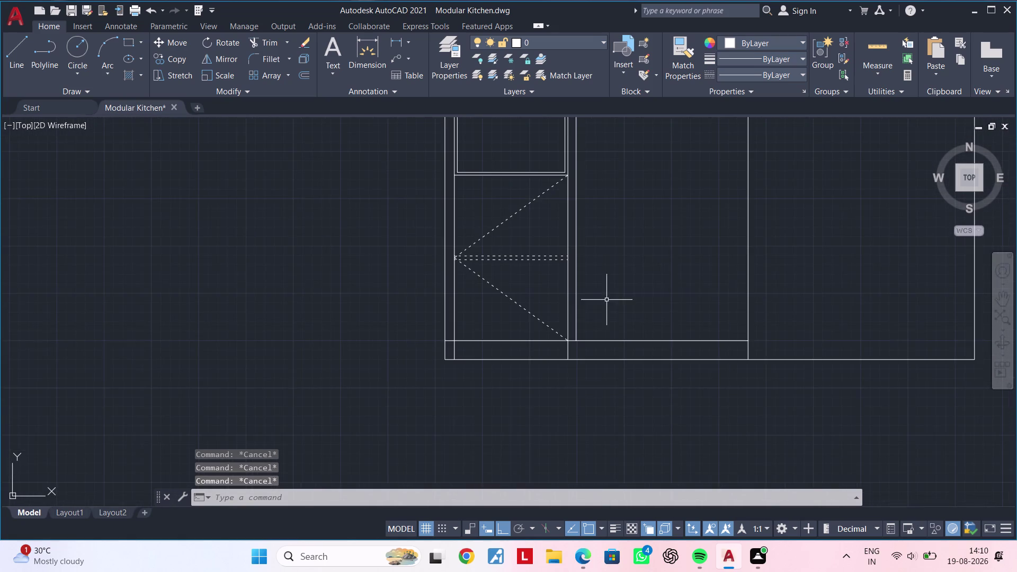
middle_drag(607, 309, 600, 440)
middle_drag(605, 242, 603, 322)
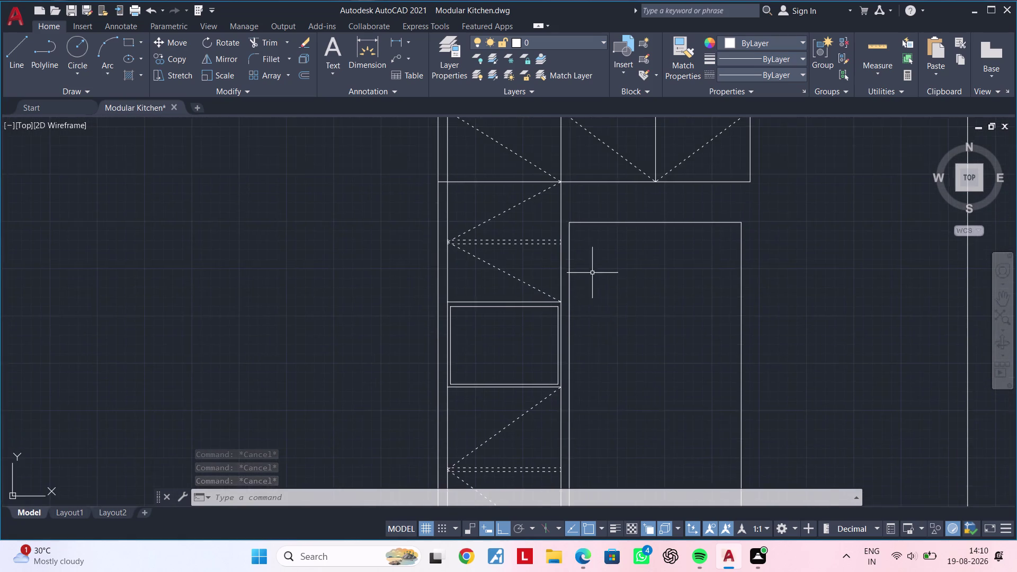
Begin a 20-unit offset on the tall unit rectangle, then cancel it.
scroll(up, 3)
middle_drag(589, 272, 619, 262)
key(Escape)
key(Escape)
text(lo)
key(Escape)
key(Escape)
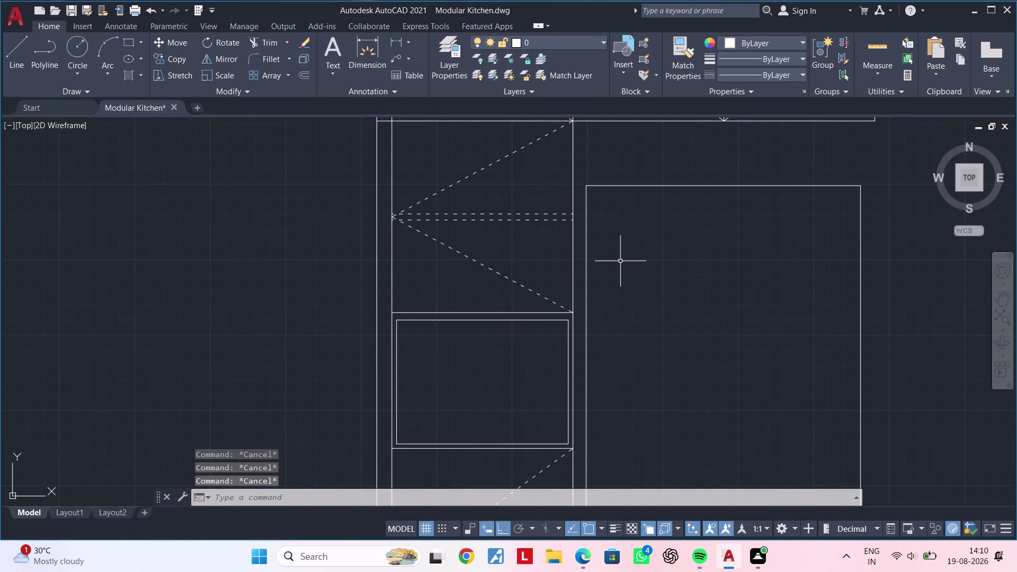
text(of 20)
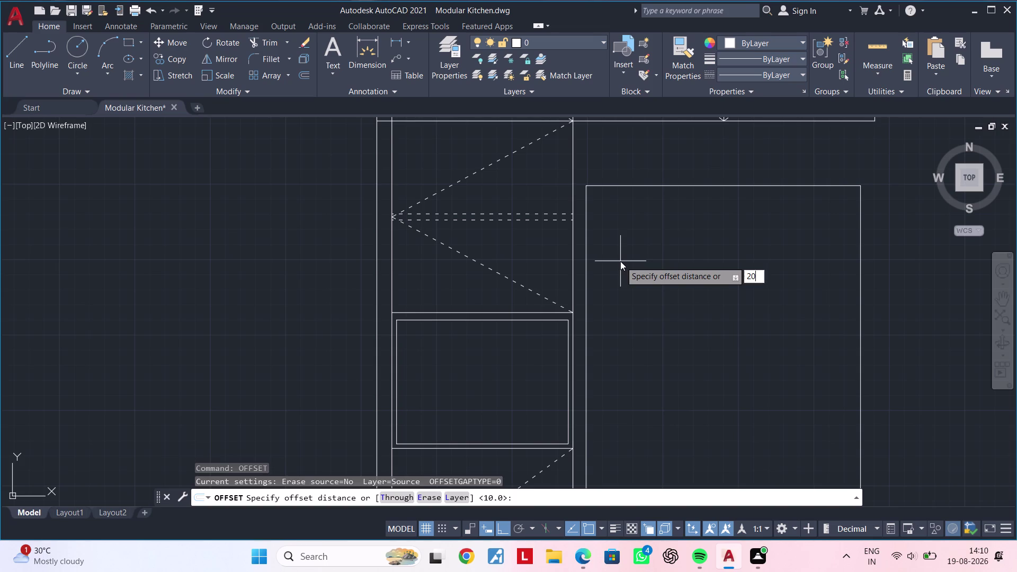
key(Return)
click(586, 244)
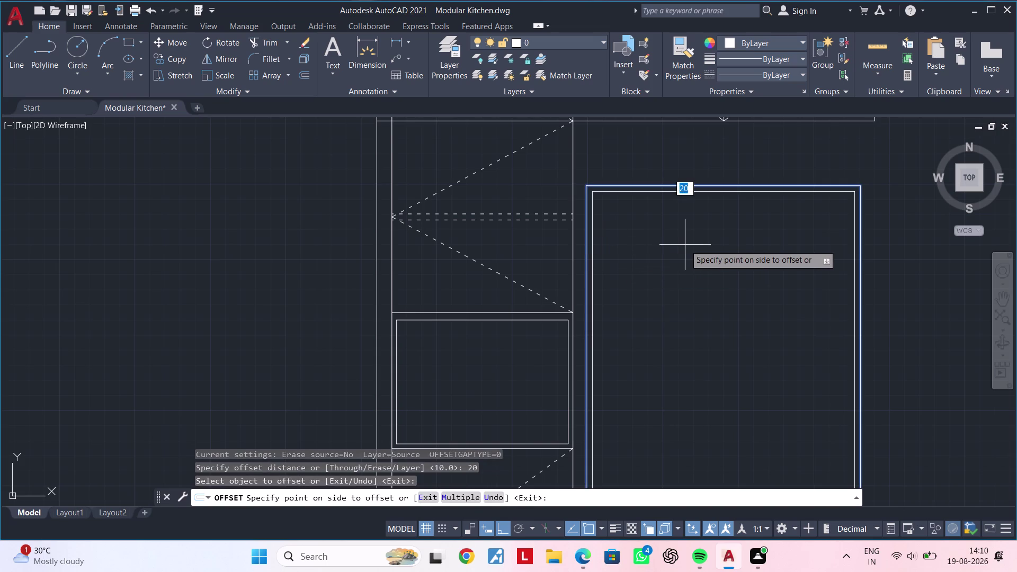
key(Escape)
key(Escape)
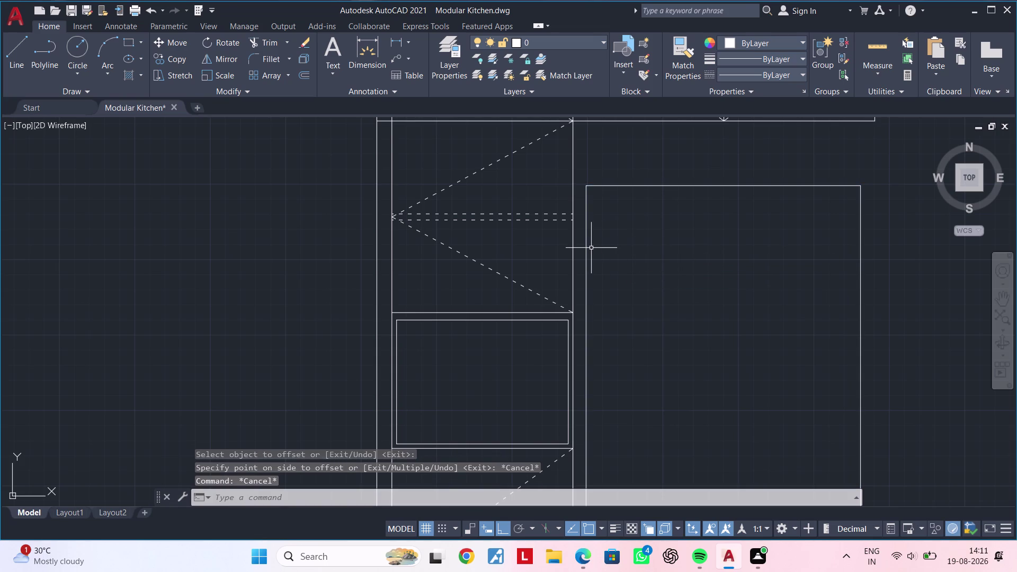
Explode the fridge outline rectangle into separate lines.
click(584, 248)
text(x)
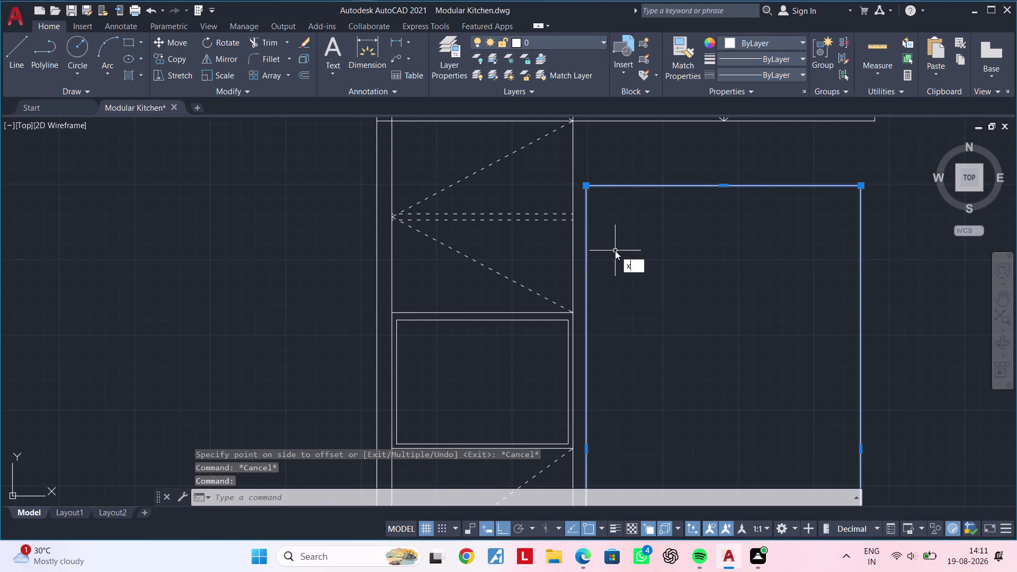
key(space)
key(Escape)
key(Escape)
Offset the fridge's left edge 40 units inward.
text(of)
key(space)
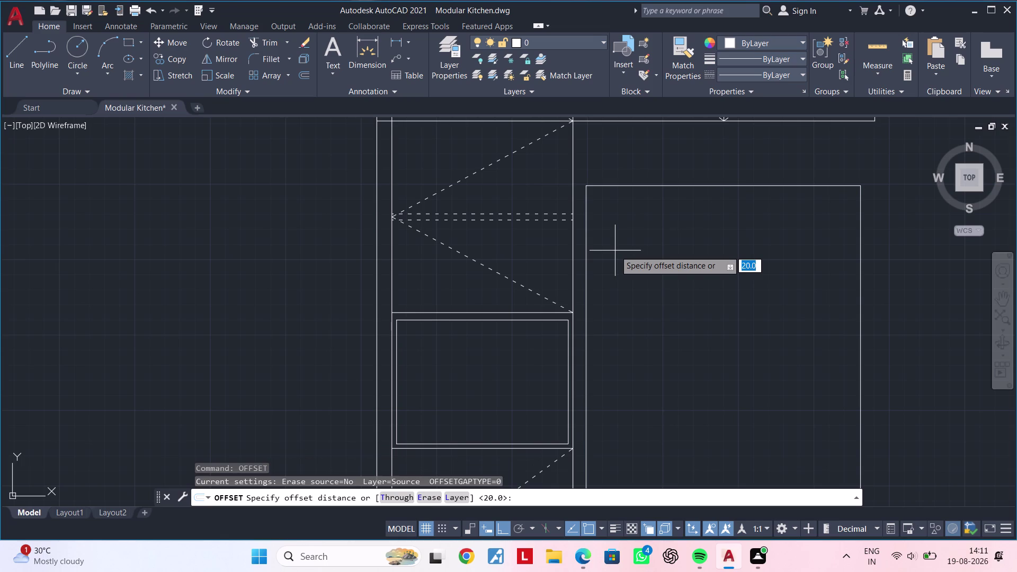
text(4)
key(0)
key(Return)
click(588, 247)
click(643, 248)
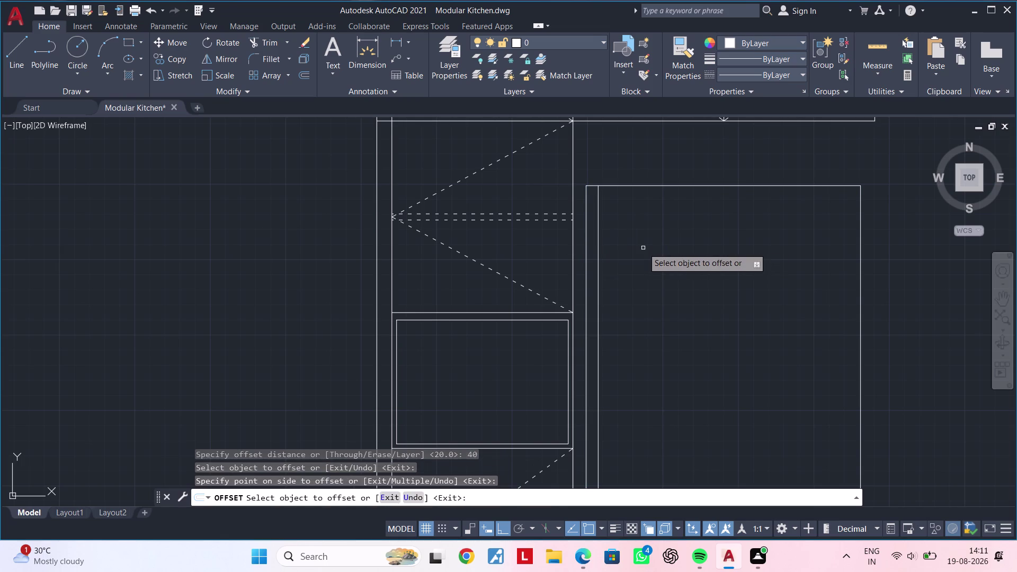
key(Escape)
key(Escape)
key(Escape)
key(Escape)
key(Escape)
Offset the inner left line a further 10 units inward.
text(of)
key(space)
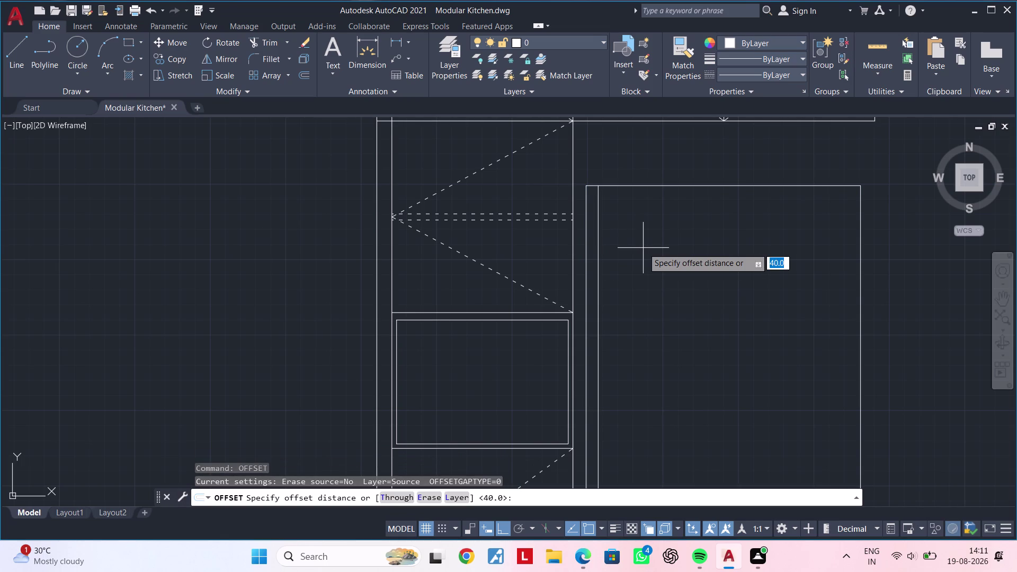
text(10)
key(Return)
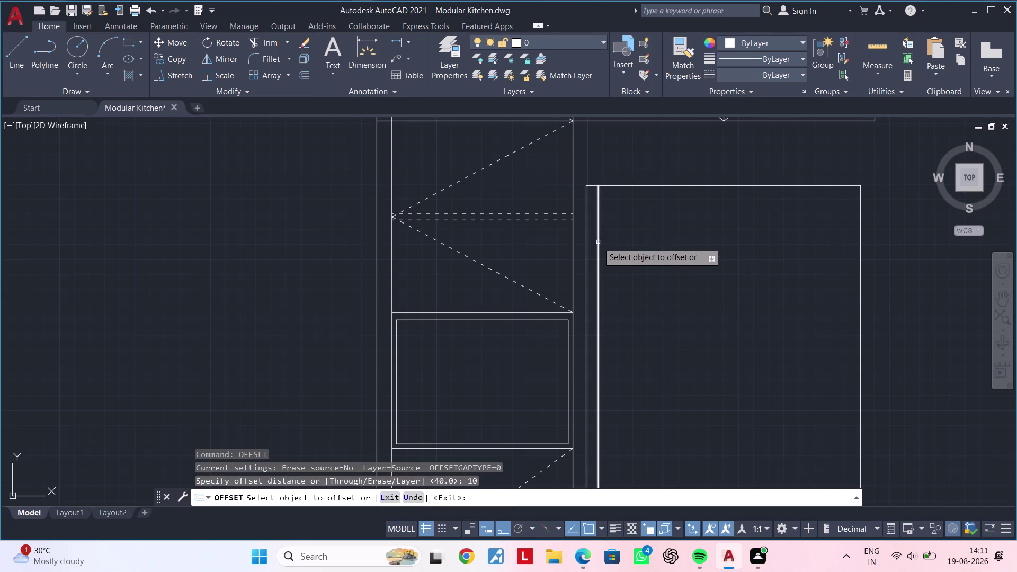
click(598, 241)
click(631, 241)
key(Escape)
Recentre the view on the whole fridge elevation.
scroll(down, 3)
middle_drag(635, 252, 614, 191)
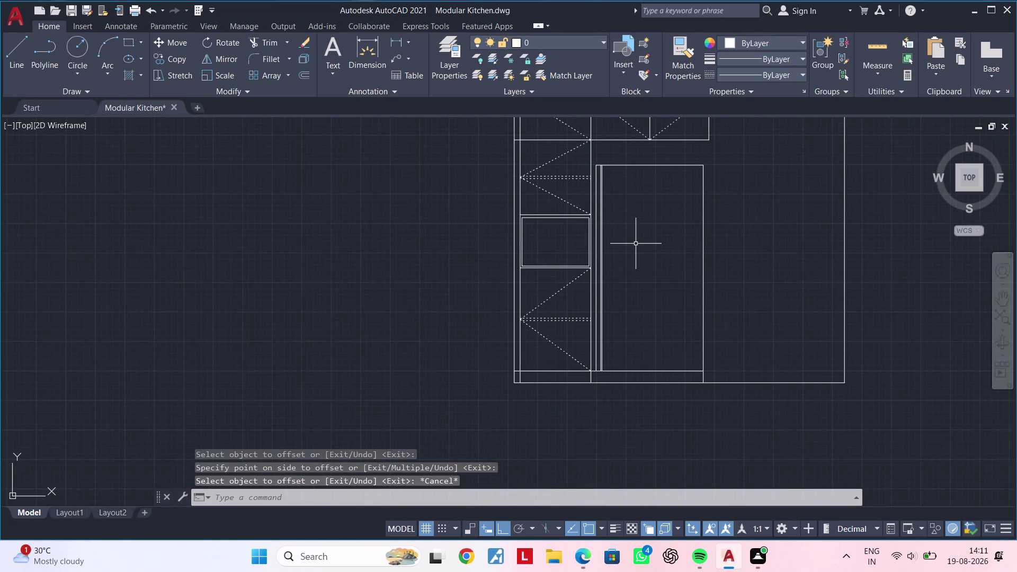
middle_drag(635, 244, 618, 248)
key(Escape)
middle_drag(609, 223, 588, 256)
key(Escape)
key(Escape)
key(Escape)
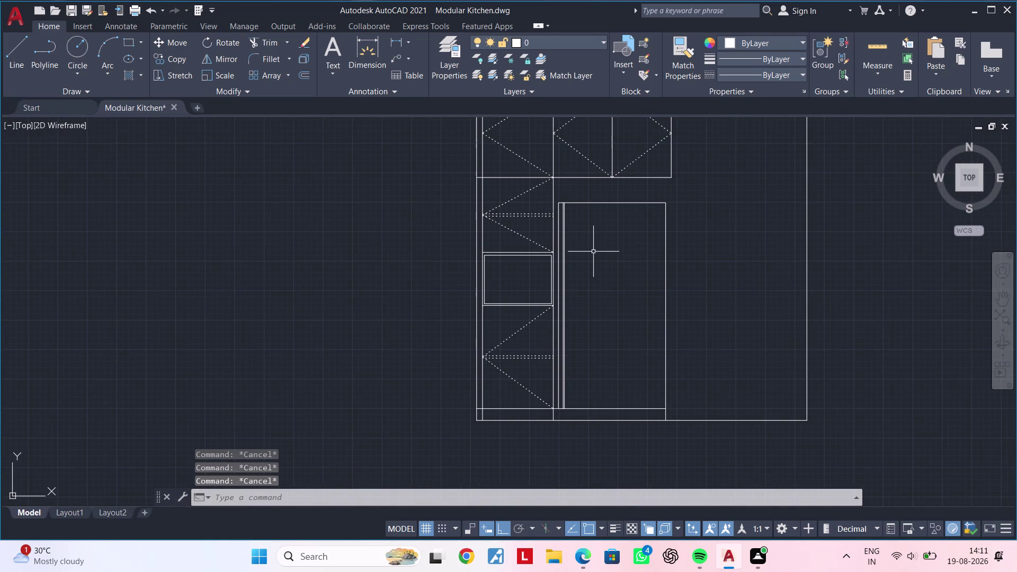
middle_drag(587, 255, 564, 266)
key(Escape)
key(Escape)
text(l)
key(space)
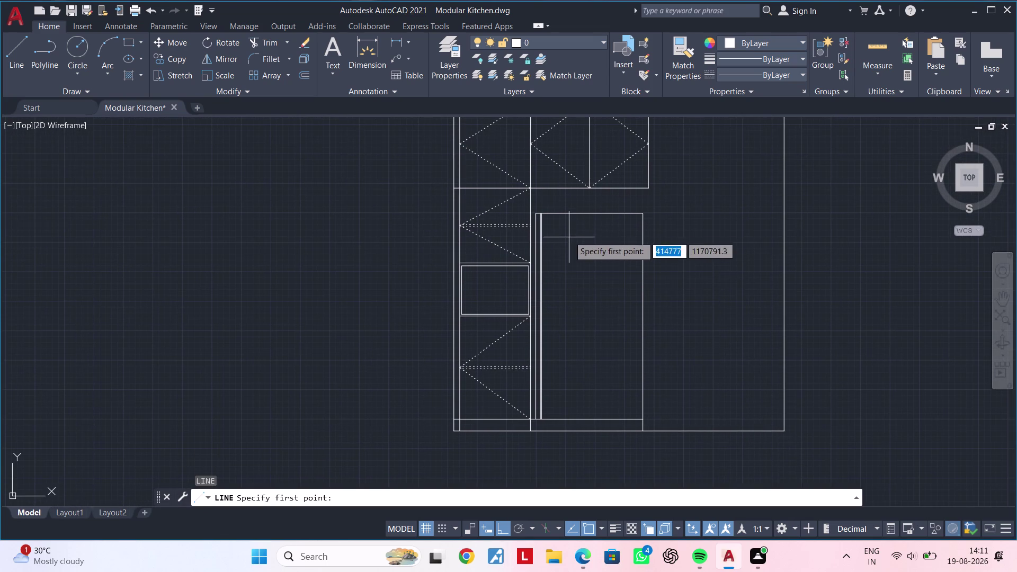
Draw a vertical centre line from the fridge's top midpoint to its bottom edge.
click(590, 215)
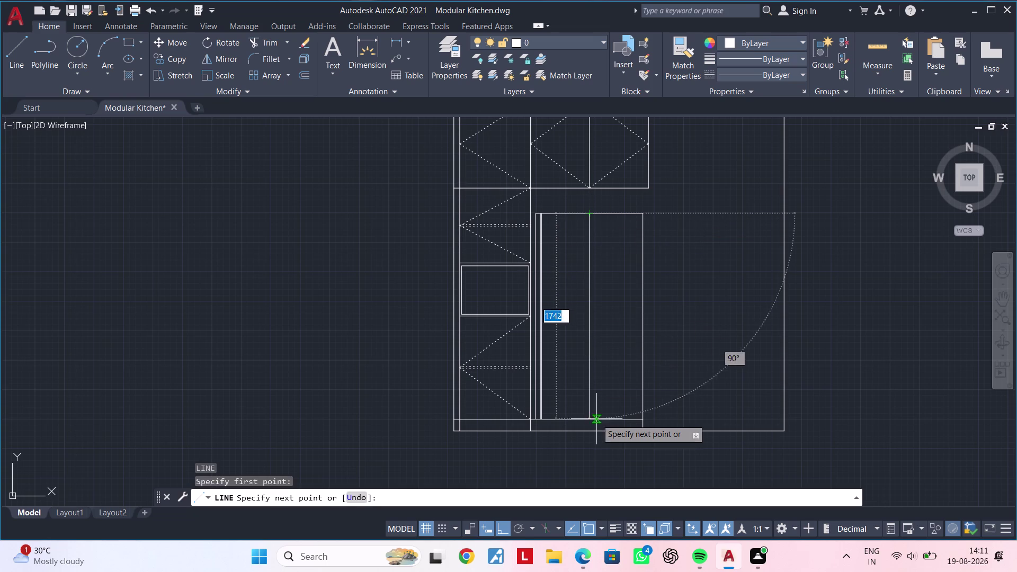
click(591, 420)
key(Escape)
key(Escape)
key(Escape)
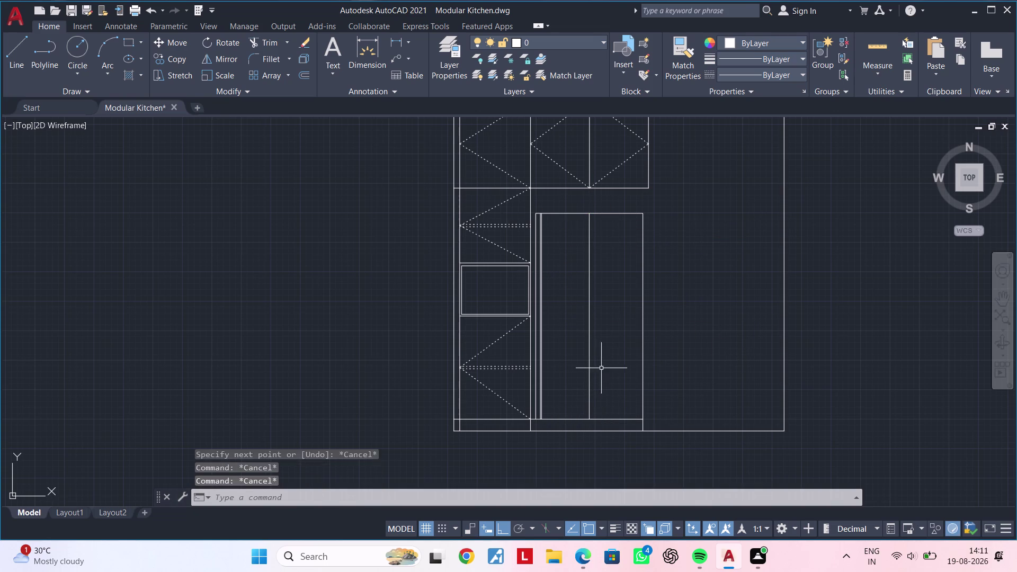
key(Escape)
middle_drag(599, 349, 598, 389)
scroll(up, 3)
middle_drag(578, 350, 597, 351)
key(Escape)
key(Escape)
Offset the centre line 40 units to both the left and right sides.
text(o)
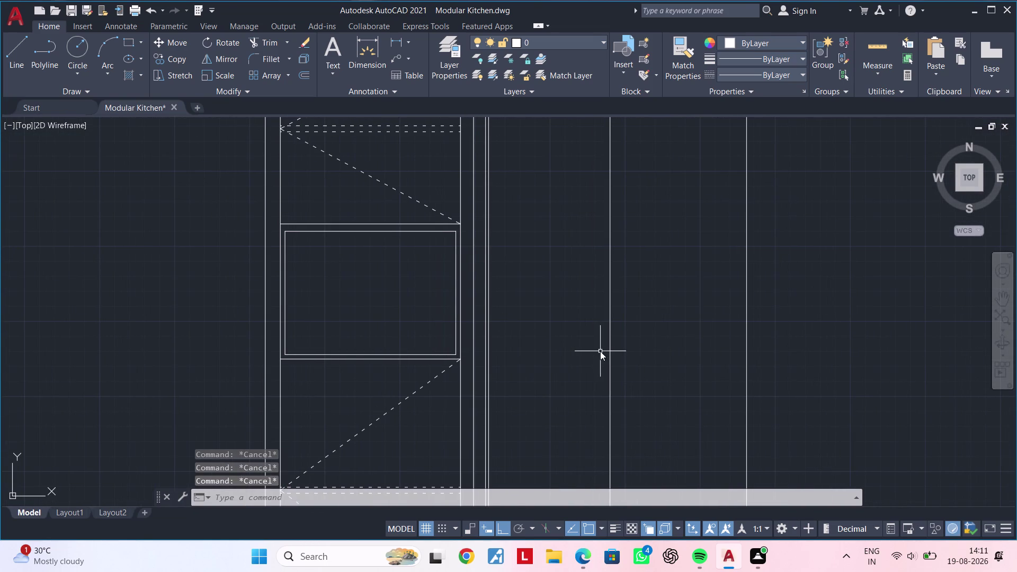
text(f)
key(space)
text(40)
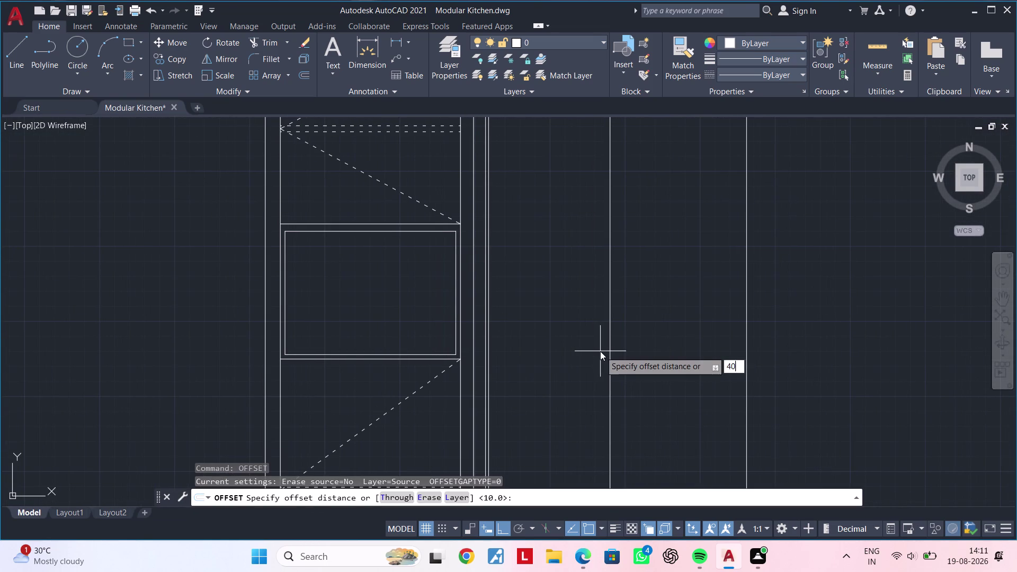
key(Return)
click(608, 243)
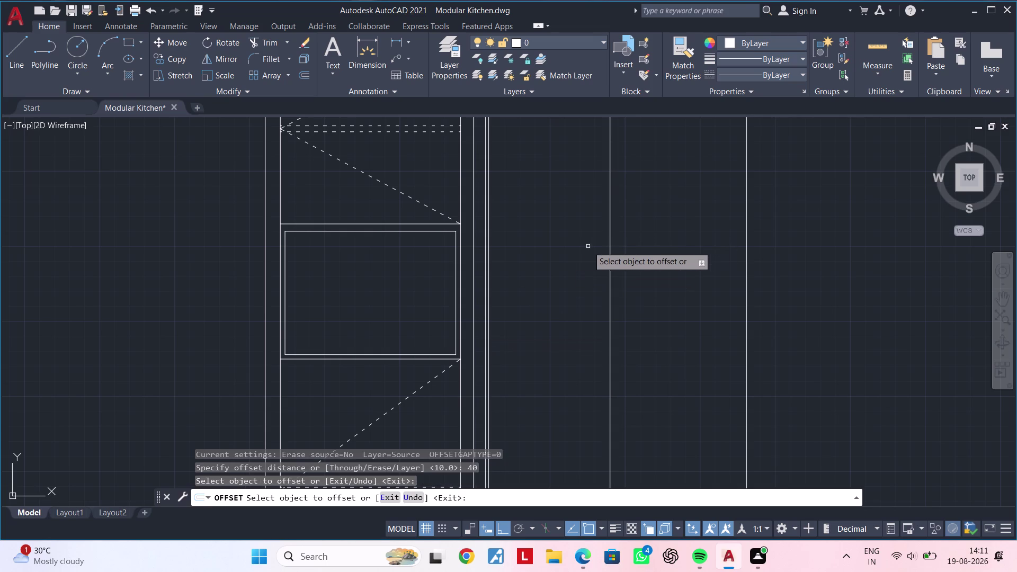
click(611, 241)
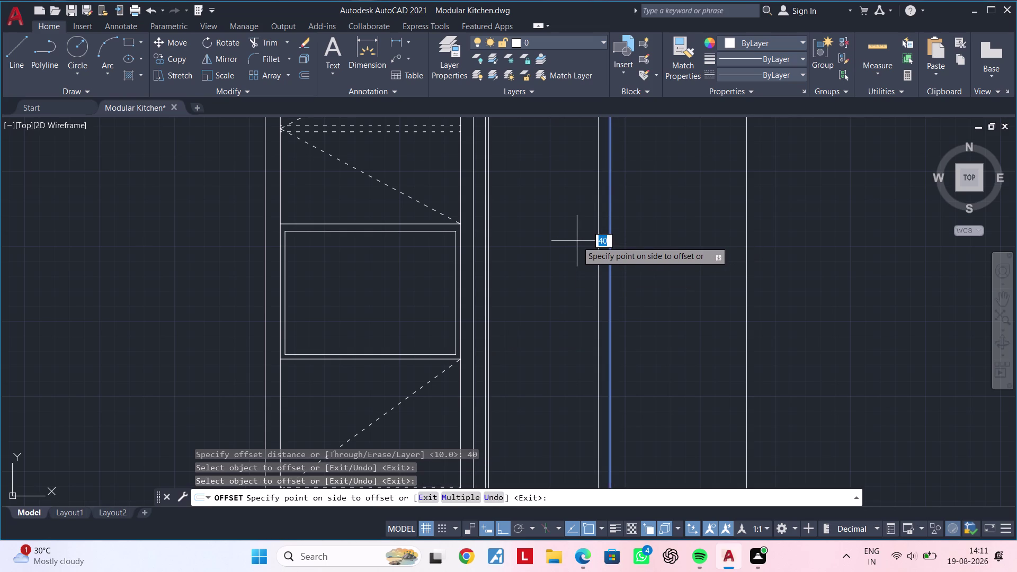
click(577, 241)
click(610, 238)
click(645, 237)
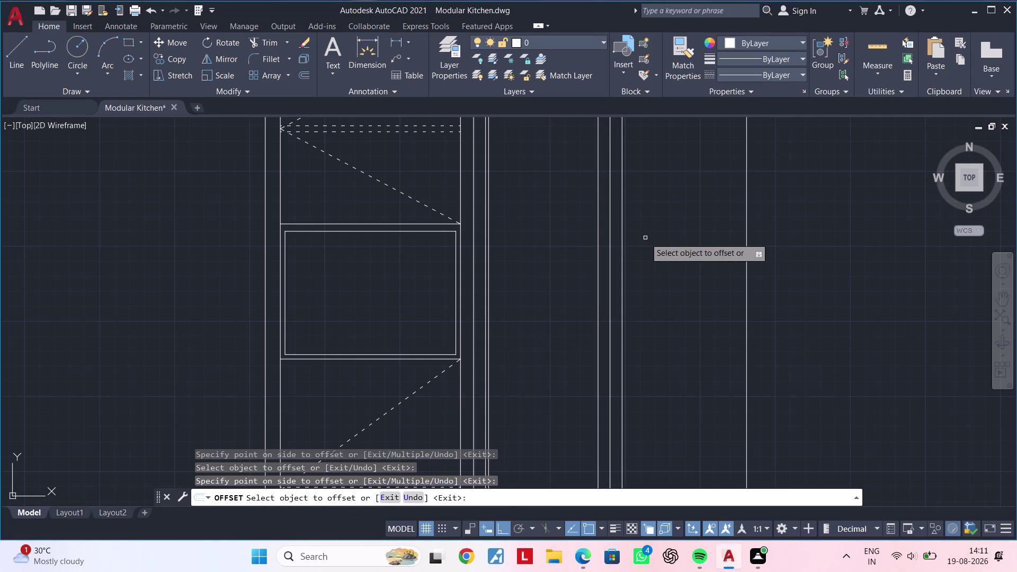
scroll(down, 3)
middle_drag(645, 238, 648, 294)
middle_drag(657, 270, 666, 250)
middle_drag(616, 299, 627, 275)
middle_drag(615, 278, 617, 246)
key(Escape)
key(Escape)
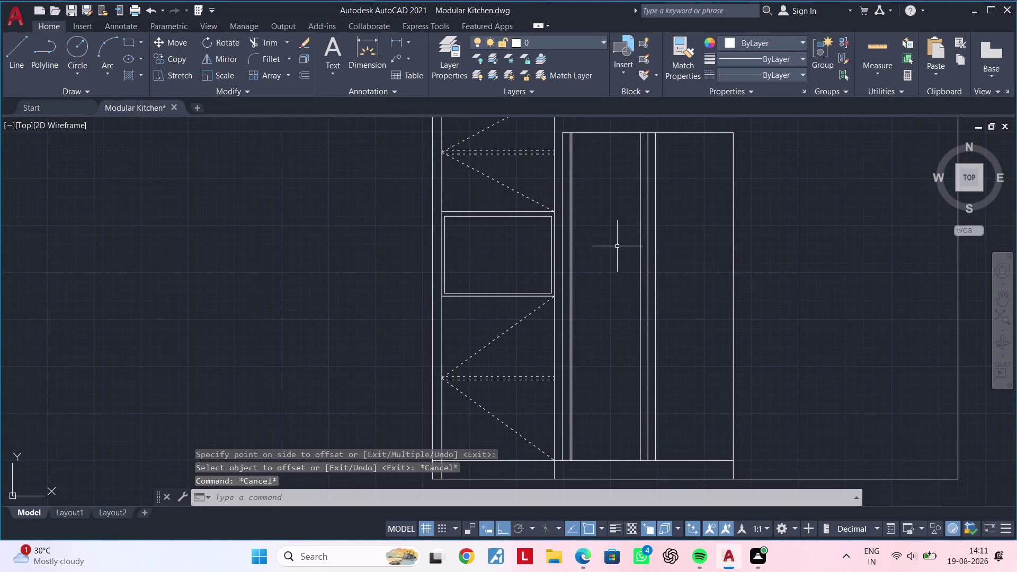
key(Escape)
middle_click(614, 249)
key(Escape)
key(Escape)
key(Escape)
key(Escape)
key(Escape)
key(Escape)
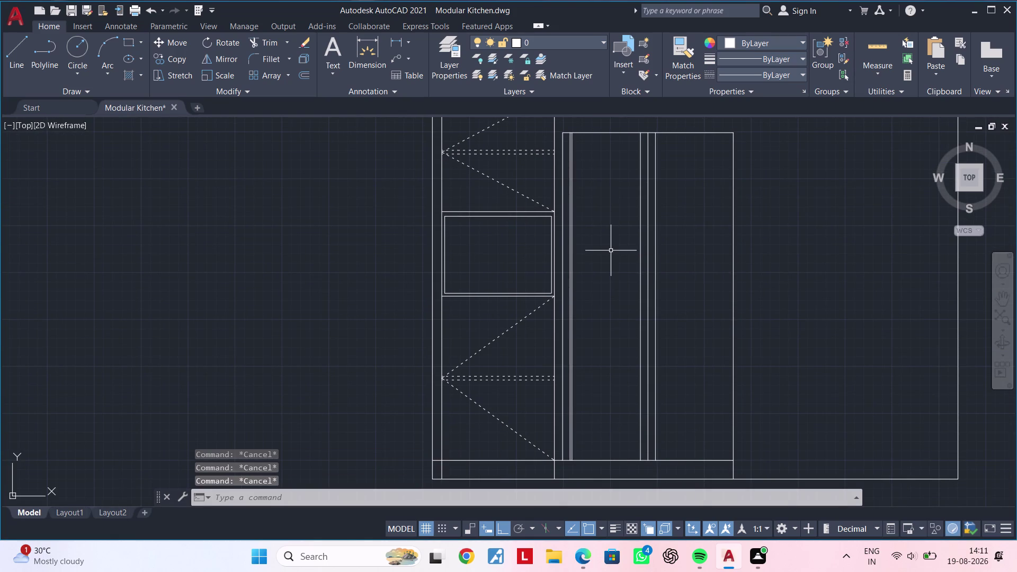
text(l)
key(space)
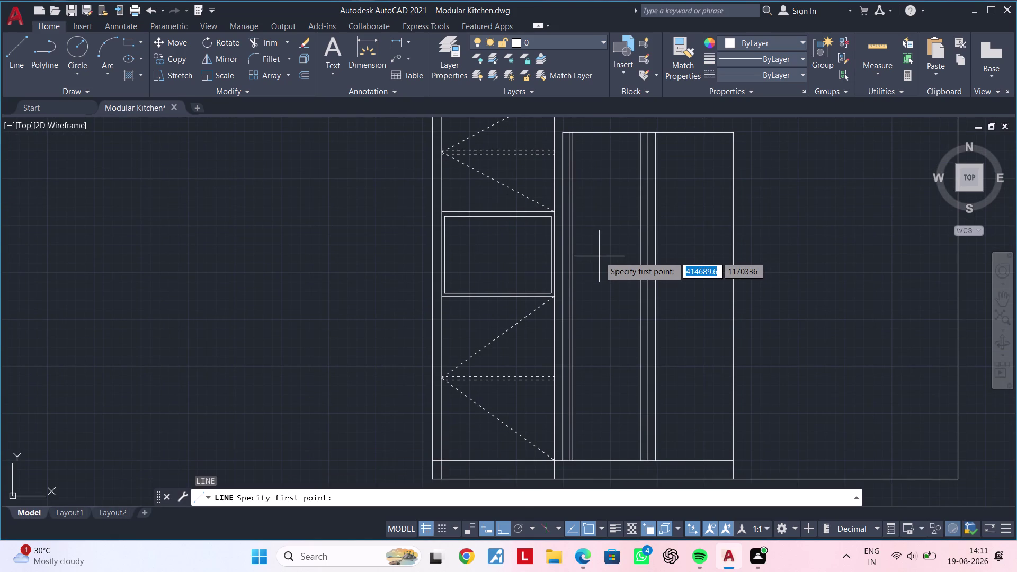
scroll(up, 3)
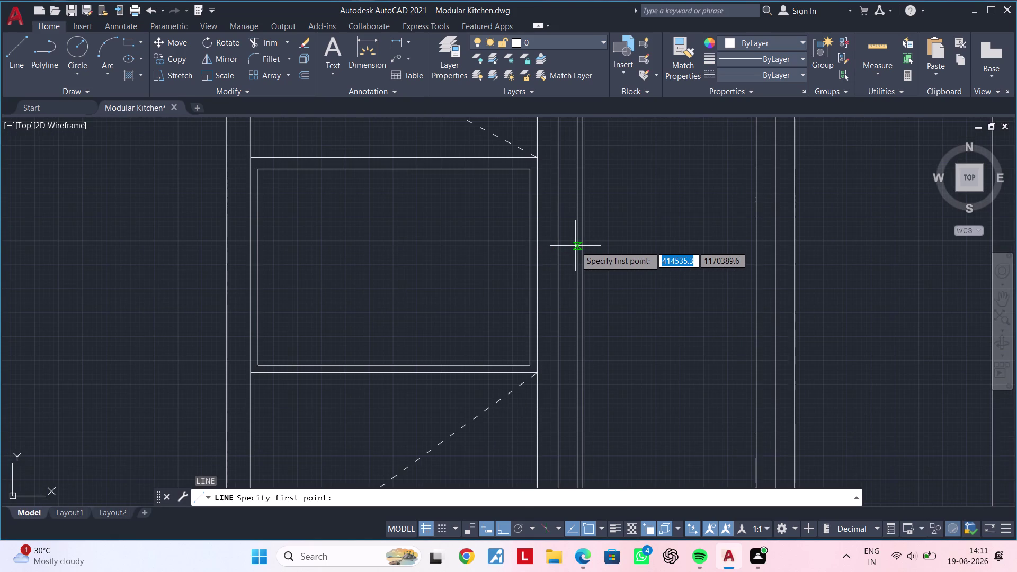
scroll(up, 3)
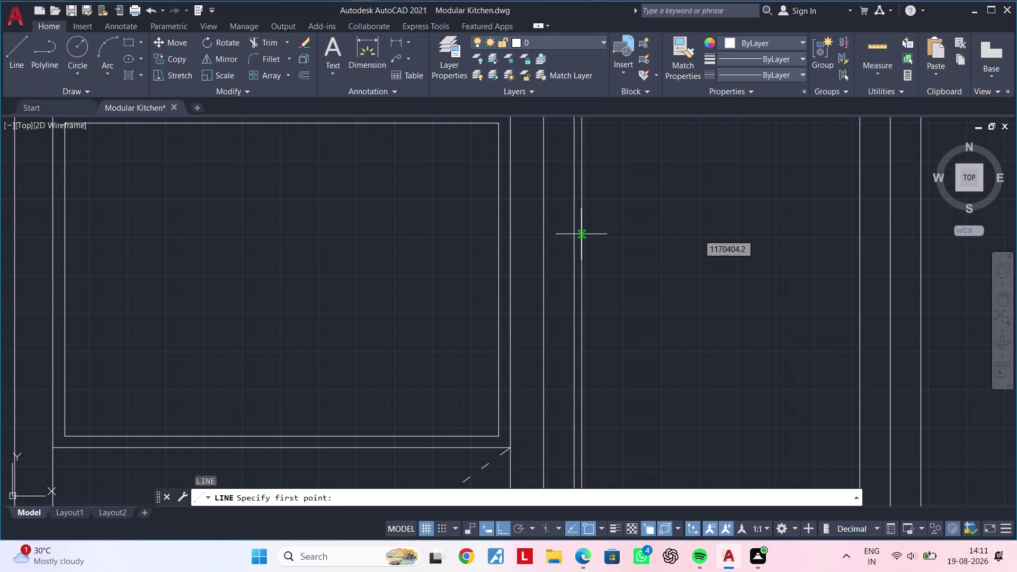
middle_drag(609, 372, 605, 271)
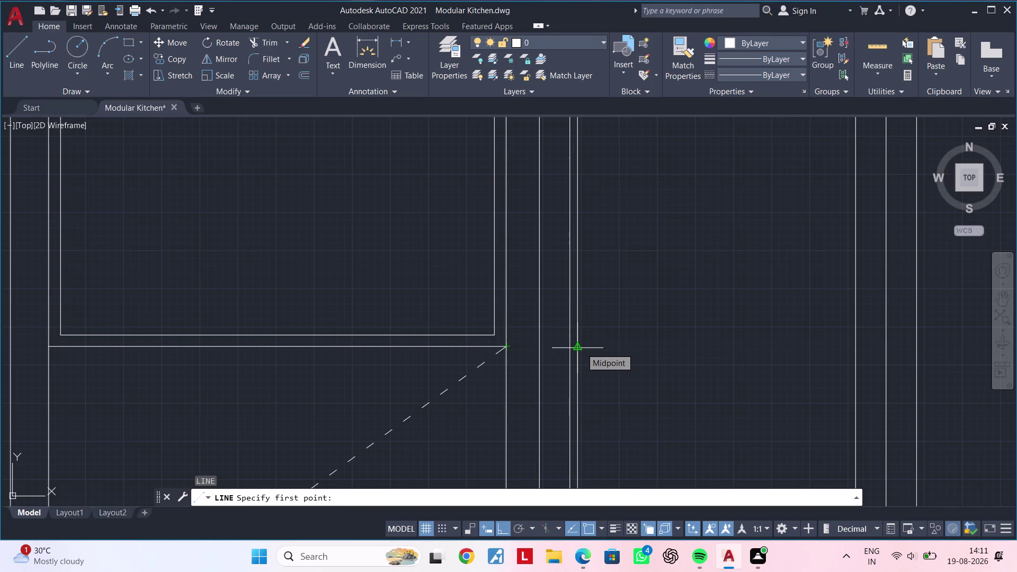
text(rec)
key(Escape)
key(Escape)
key(Escape)
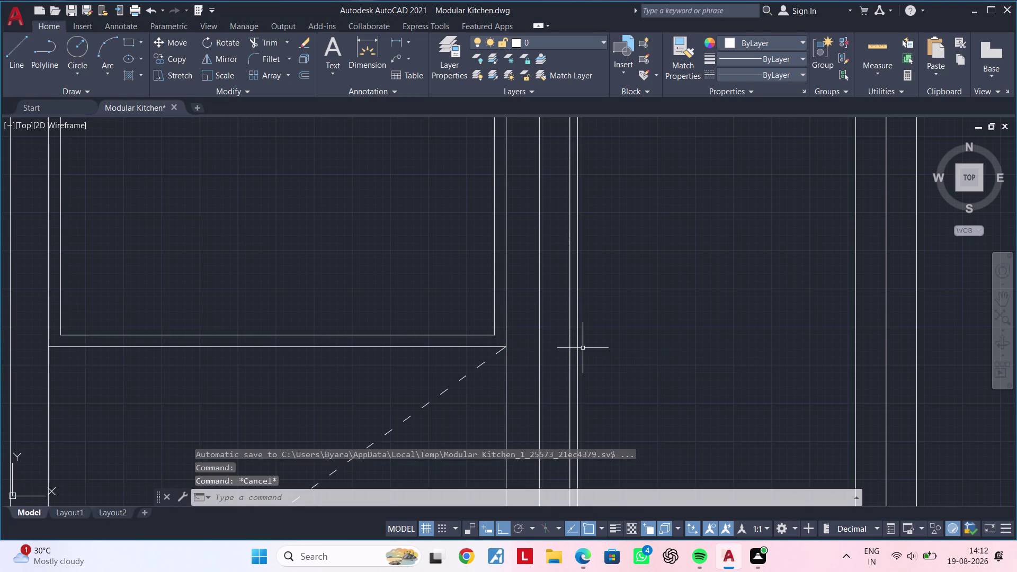
key(t)
key(Escape)
Draw a rectangular panel with RECTANG, starting at the divider line's end.
key(Escape)
text(rec)
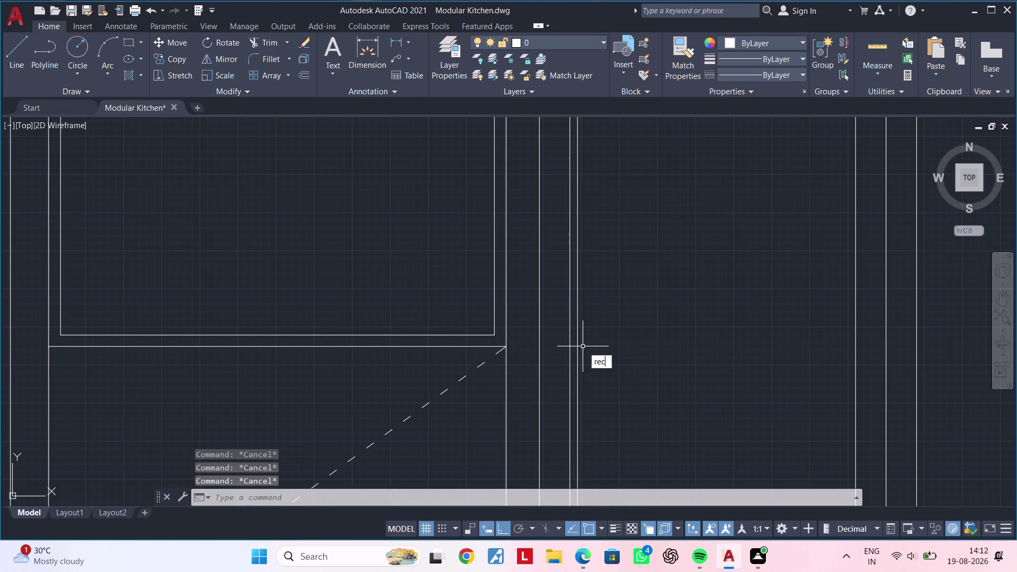
key(space)
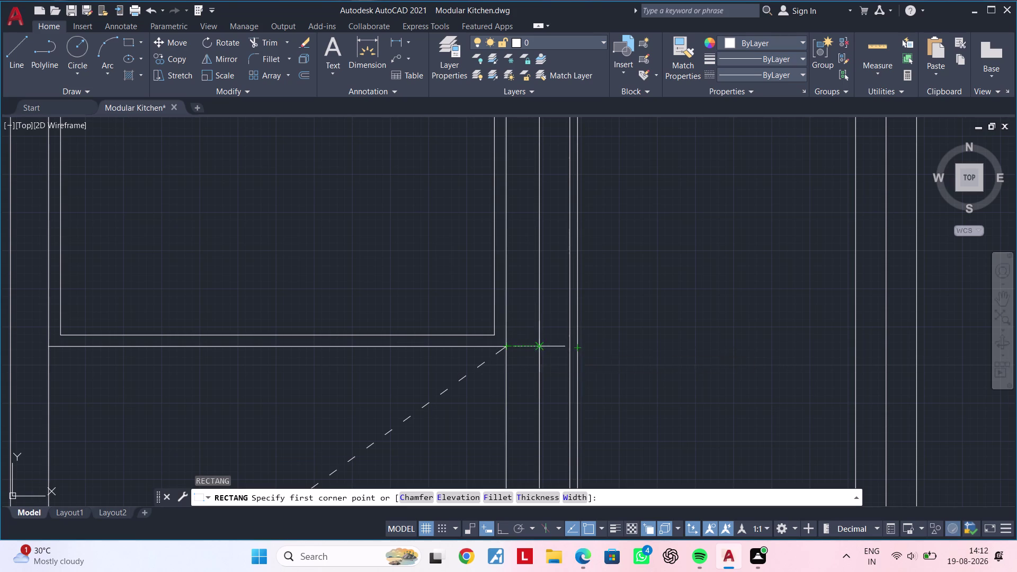
click(580, 346)
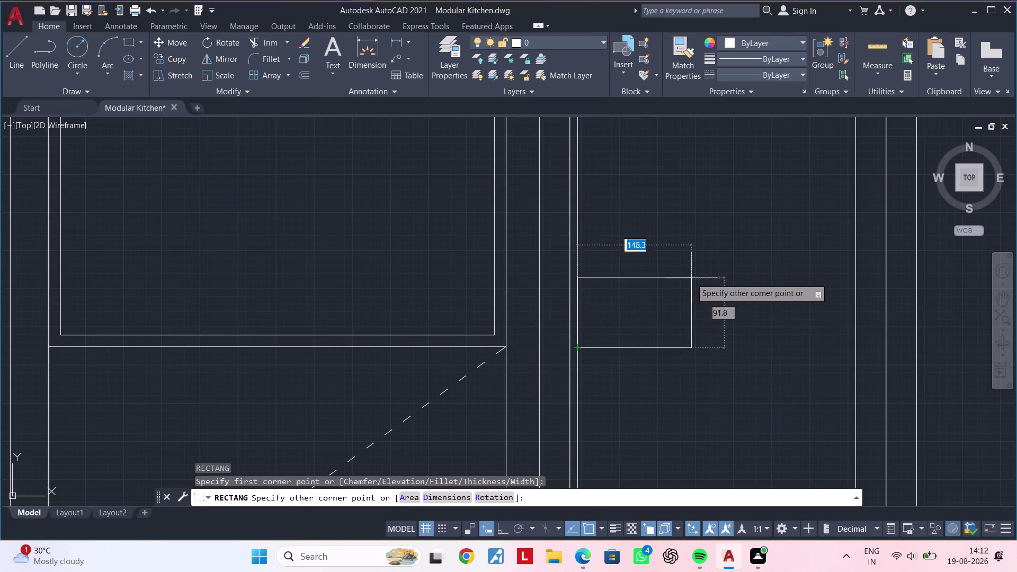
scroll(down, 3)
scroll(down, 3)
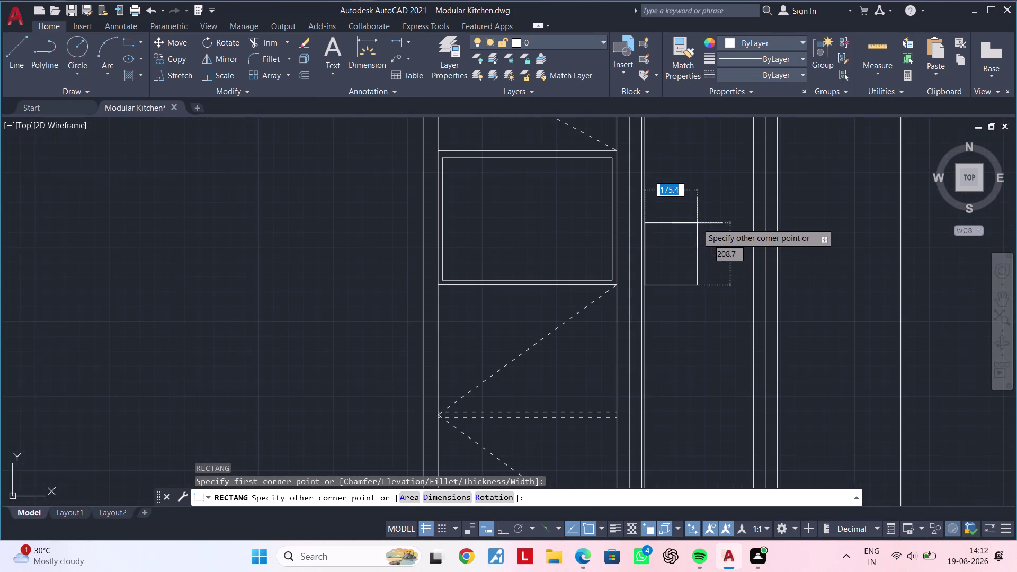
middle_drag(697, 223, 675, 262)
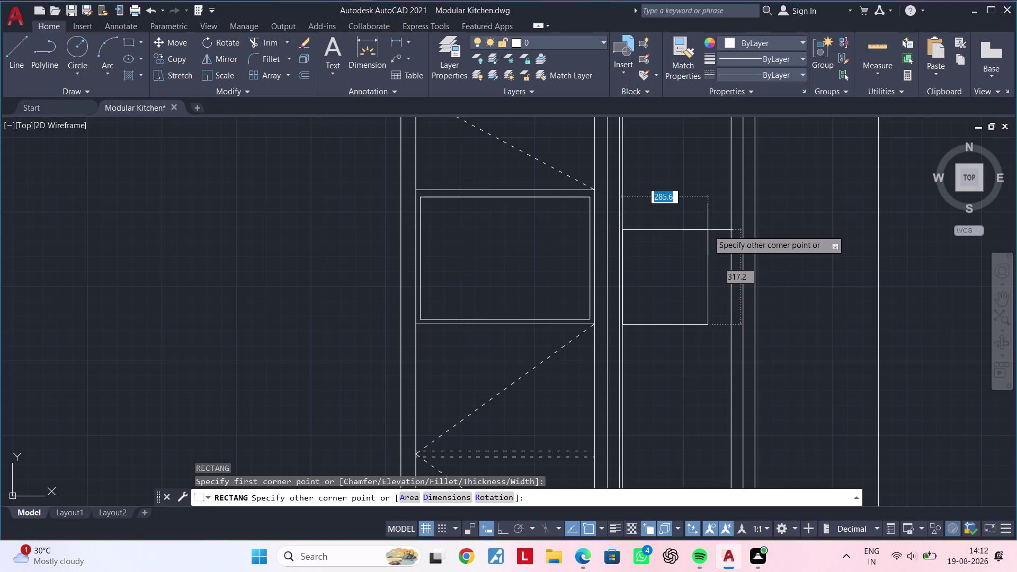
click(708, 227)
key(Escape)
key(Escape)
middle_drag(675, 262, 668, 269)
key(Escape)
key(Escape)
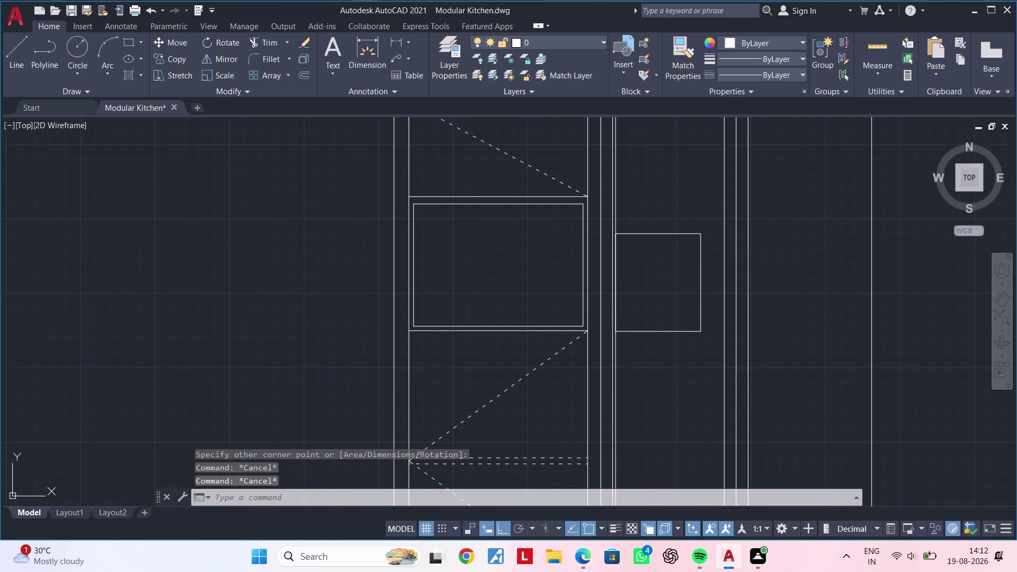
key(Escape)
key(Escape)
key(Escape)
key(Escape)
key(Escape)
key(Escape)
middle_drag(641, 259, 644, 252)
scroll(up, 3)
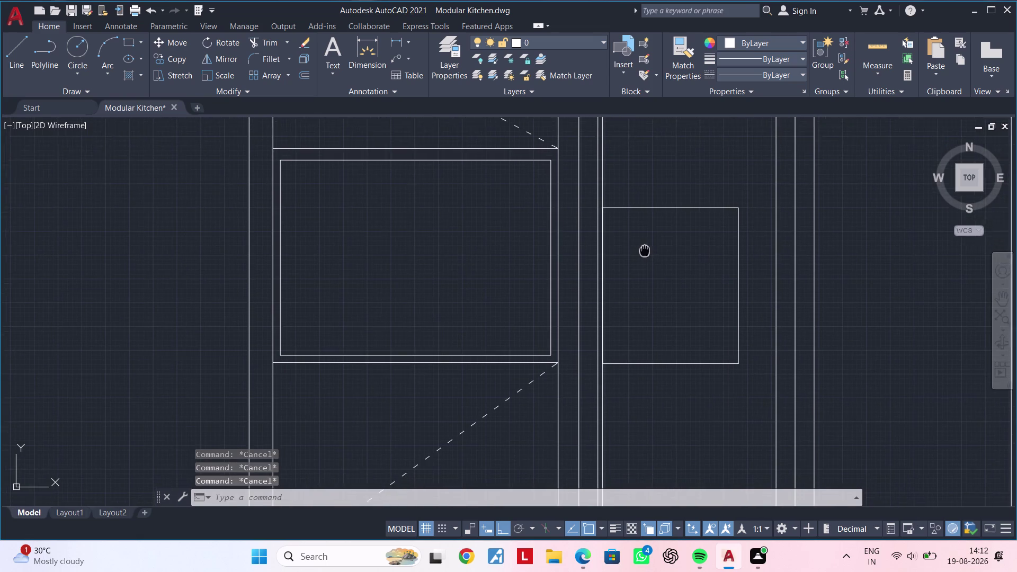
middle_drag(643, 252, 647, 246)
middle_drag(655, 236, 603, 245)
key(Escape)
key(Escape)
key(Escape)
key(Escape)
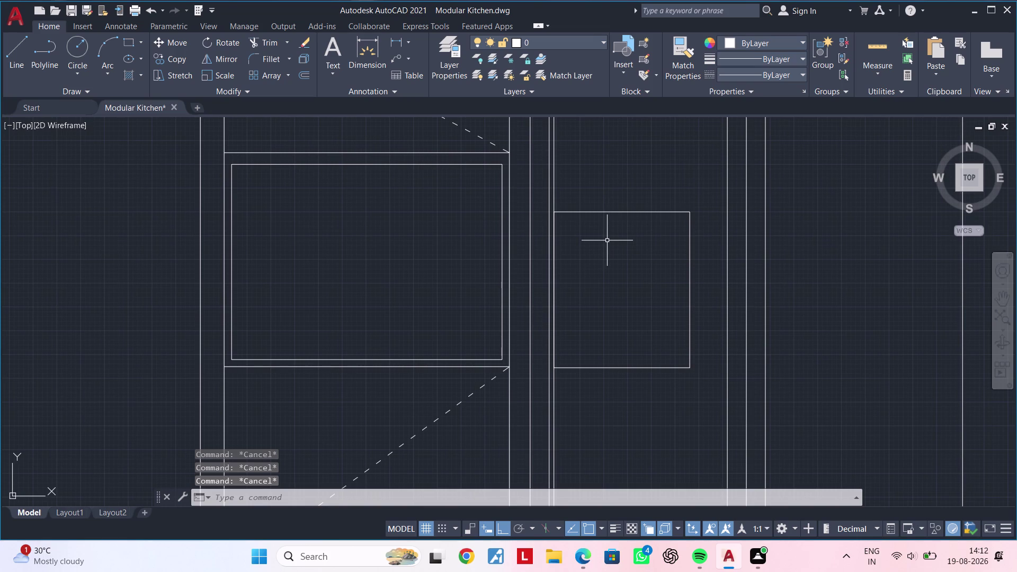
Draw a smaller rectangle inside the upper part of the narrow panel.
text(re)
text(c)
key(space)
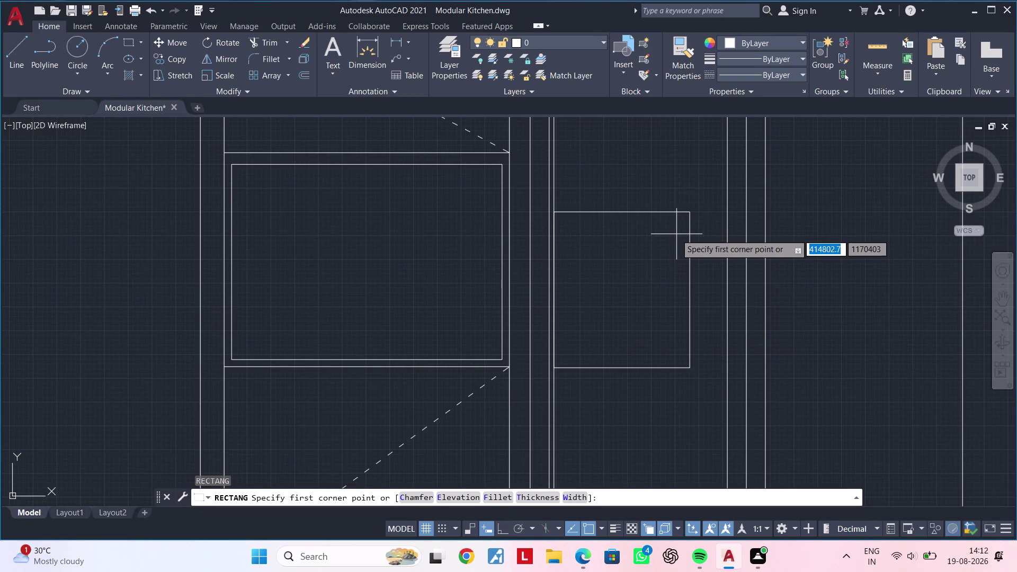
click(676, 220)
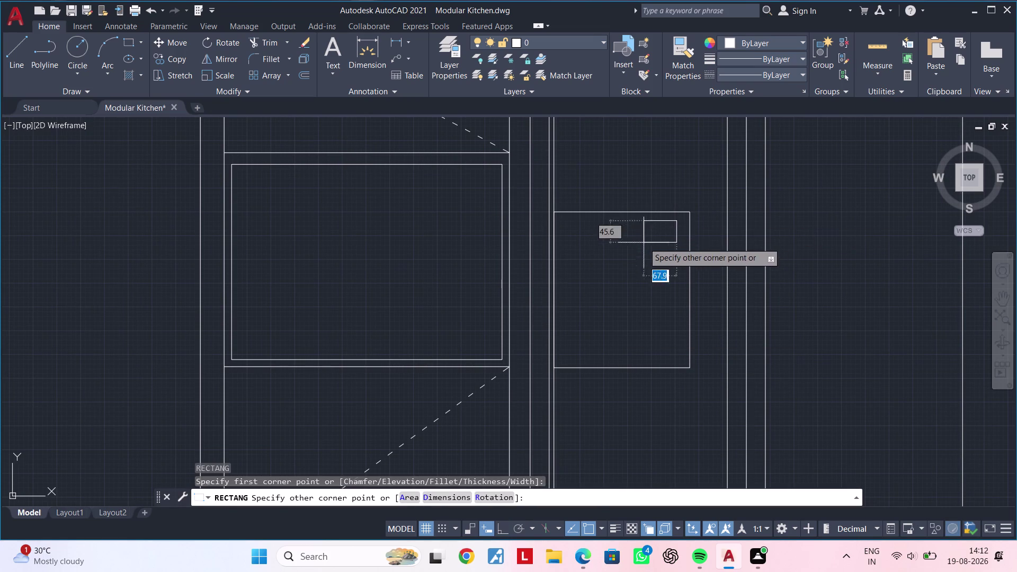
click(576, 278)
key(Escape)
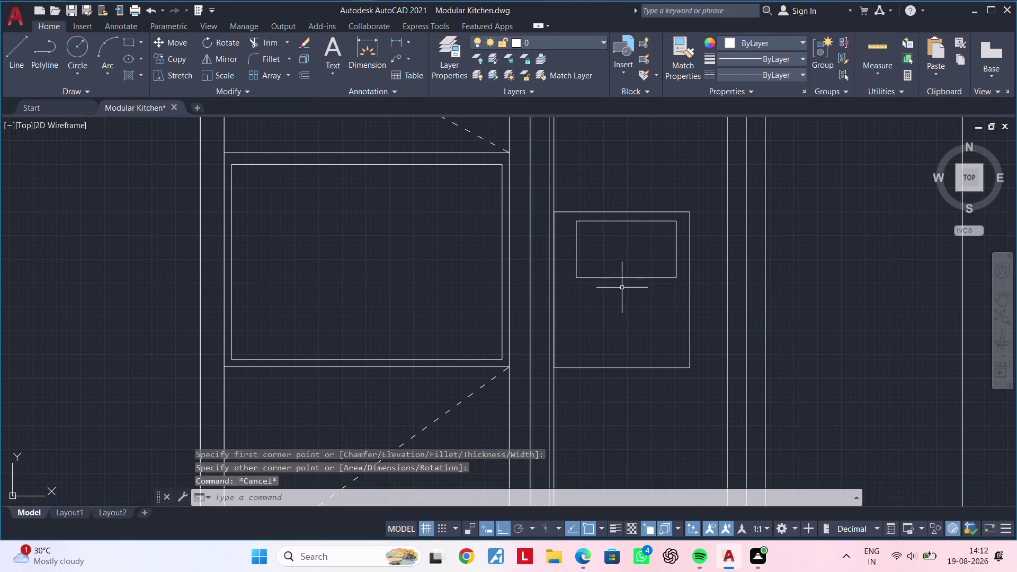
key(Escape)
middle_drag(621, 288, 587, 293)
key(Escape)
Mirror the small rectangle across a horizontal axis, keeping the original.
click(591, 284)
text(m)
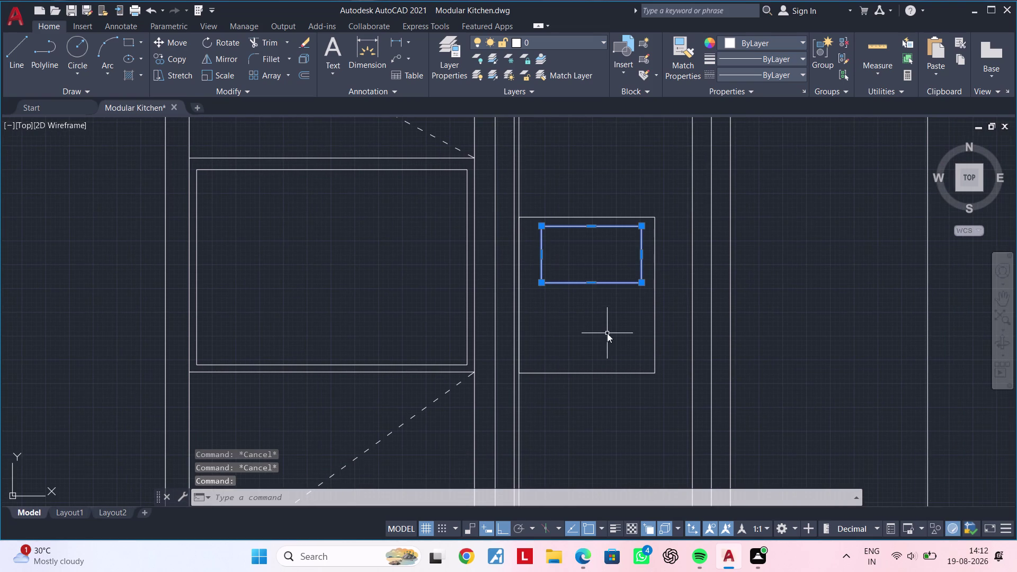
text(i)
key(space)
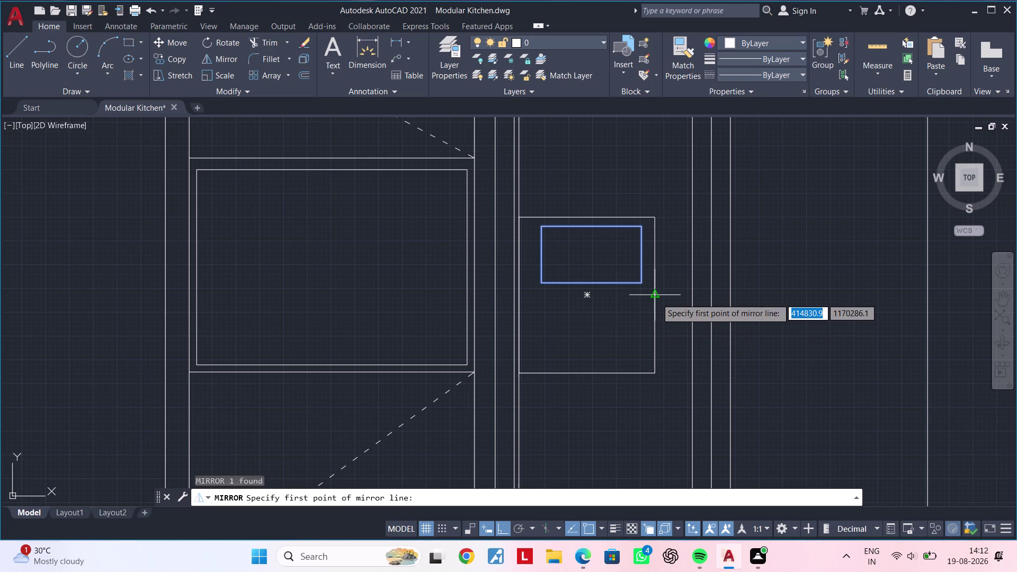
click(656, 298)
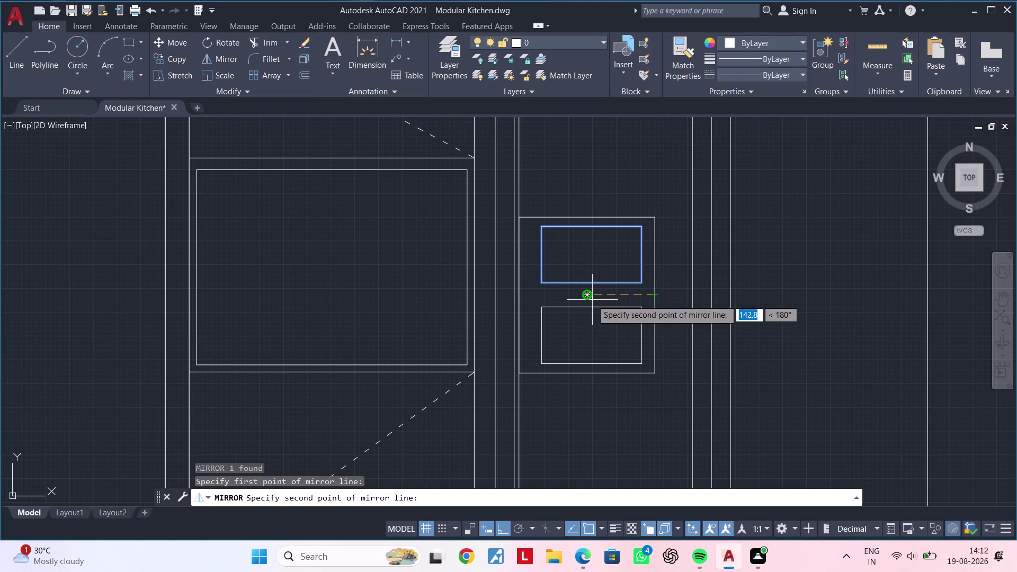
click(548, 300)
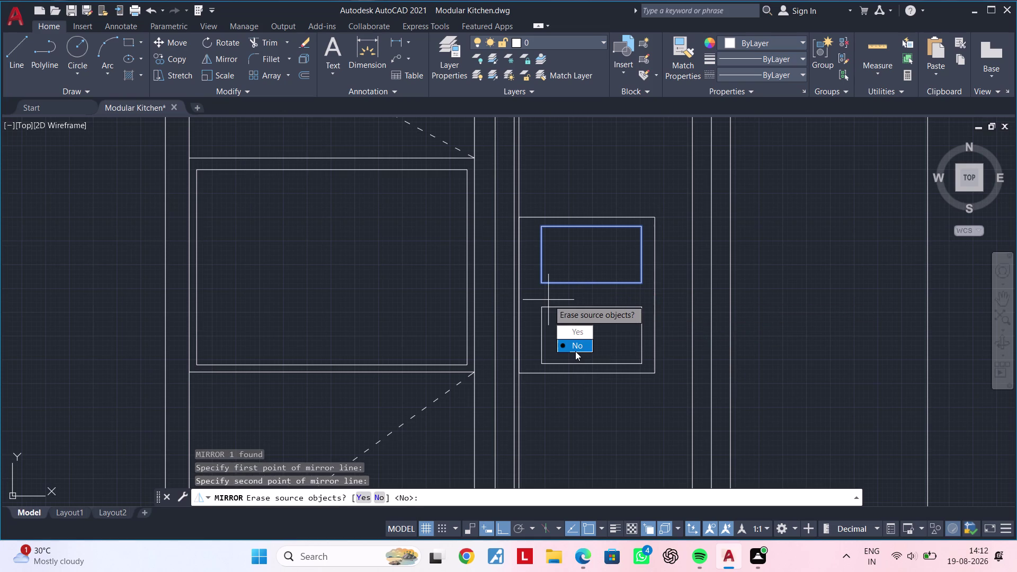
drag(575, 351, 548, 300)
key(Escape)
key(Escape)
key(Escape)
key(Escape)
key(Escape)
key(Escape)
key(Escape)
key(Escape)
key(Escape)
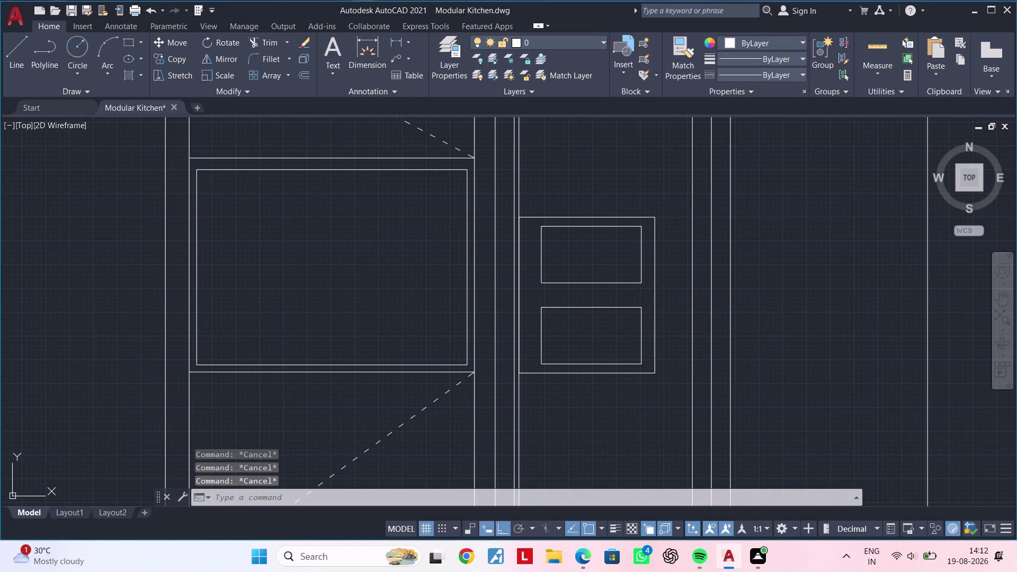
key(Escape)
key(Escape)
Grip-stretch the upper rectangle shorter and raise the lower rectangle's top edge.
click(592, 284)
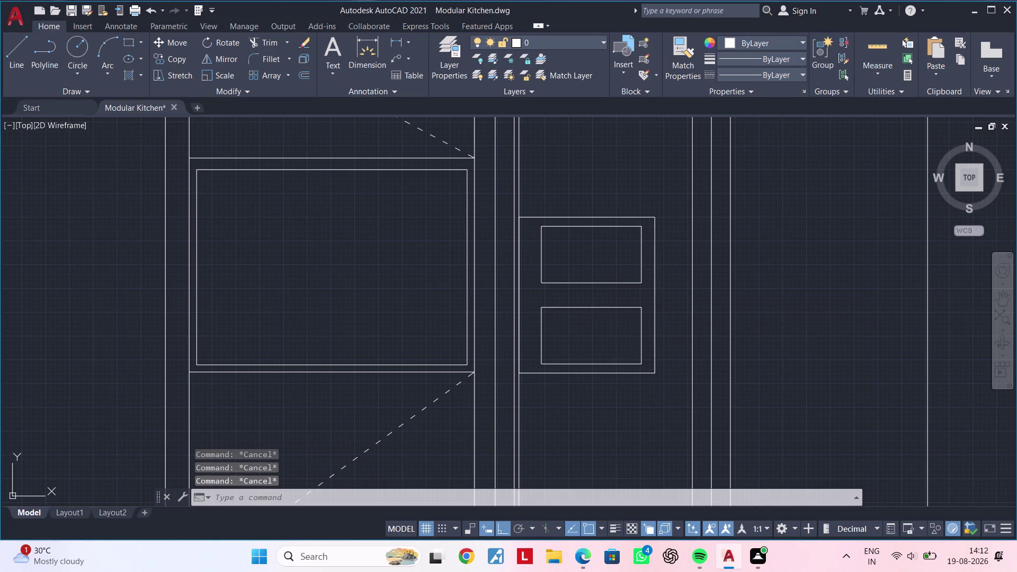
click(592, 283)
key(Escape)
click(588, 281)
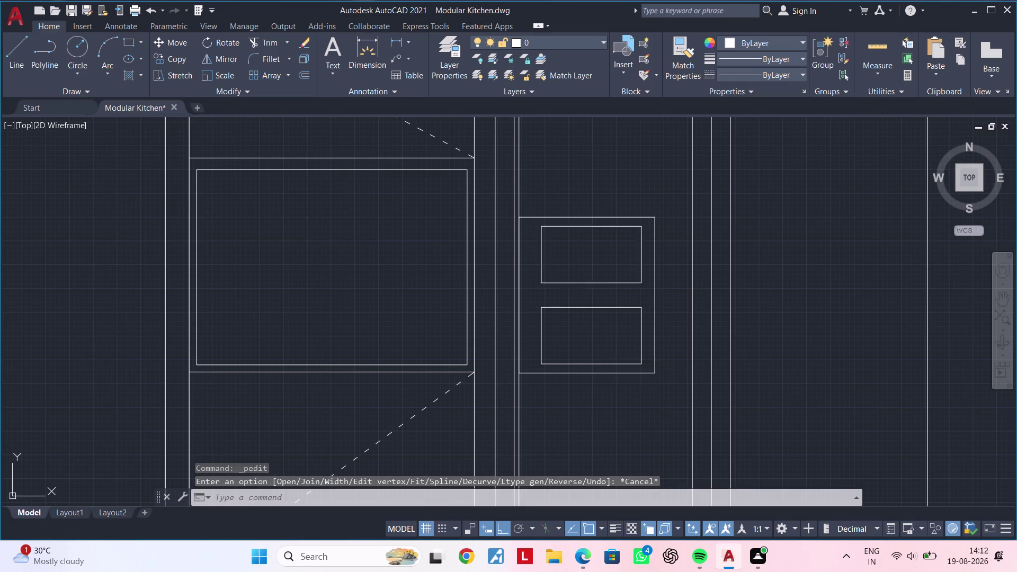
click(587, 283)
click(593, 286)
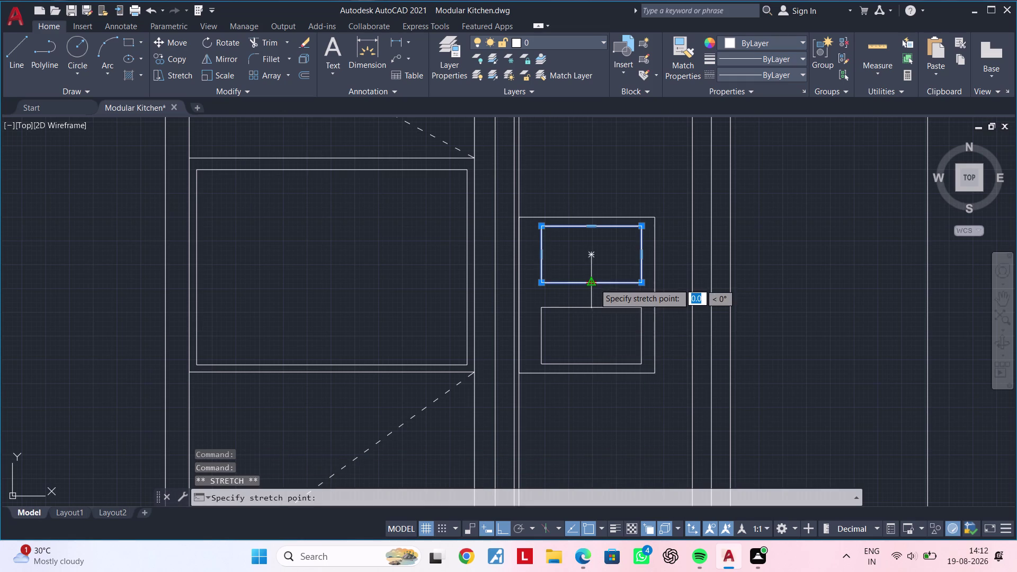
click(594, 270)
key(Escape)
click(595, 306)
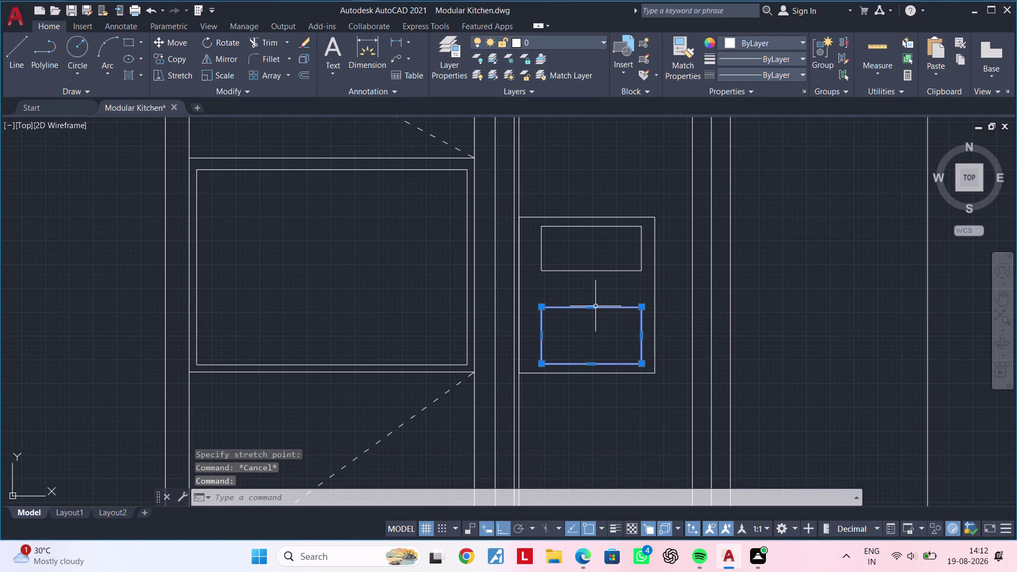
click(594, 306)
click(594, 294)
key(Escape)
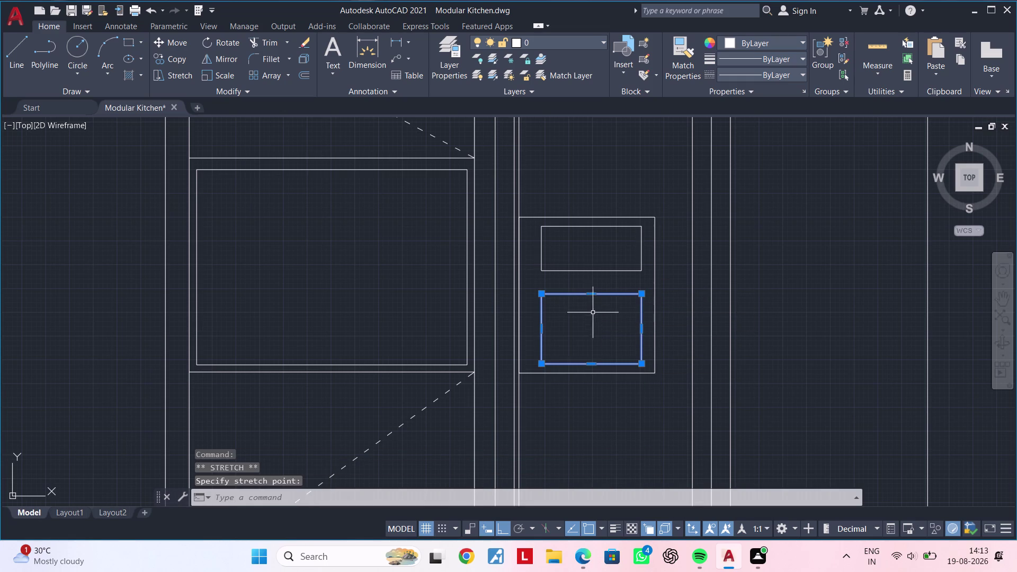
Pan around the elevation, switch to the browser, and return to the drawing.
middle_click(594, 314)
key(Escape)
key(Escape)
scroll(down, 3)
key(Escape)
key(Escape)
middle_drag(596, 317, 606, 317)
key(Escape)
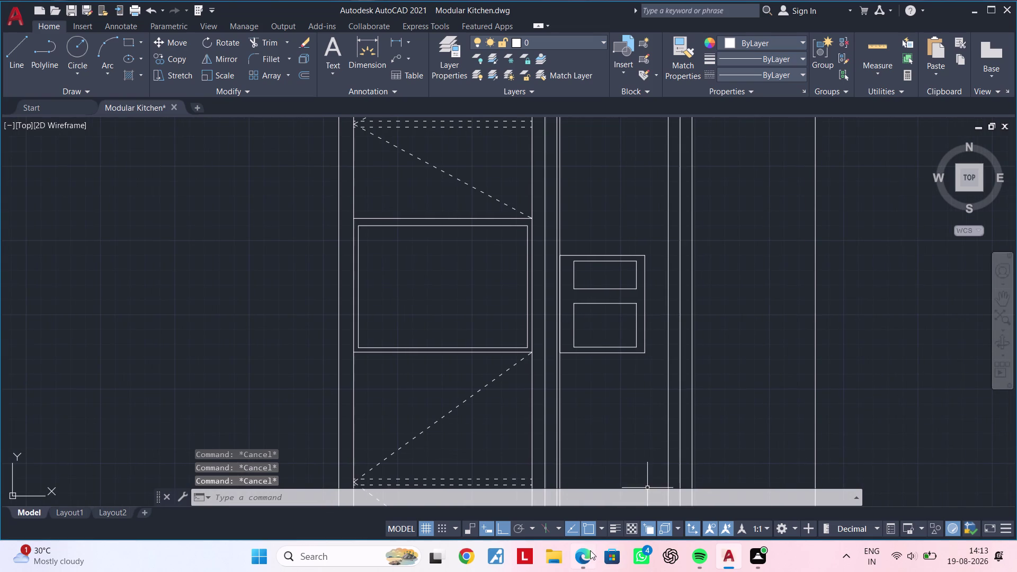
click(589, 551)
click(571, 320)
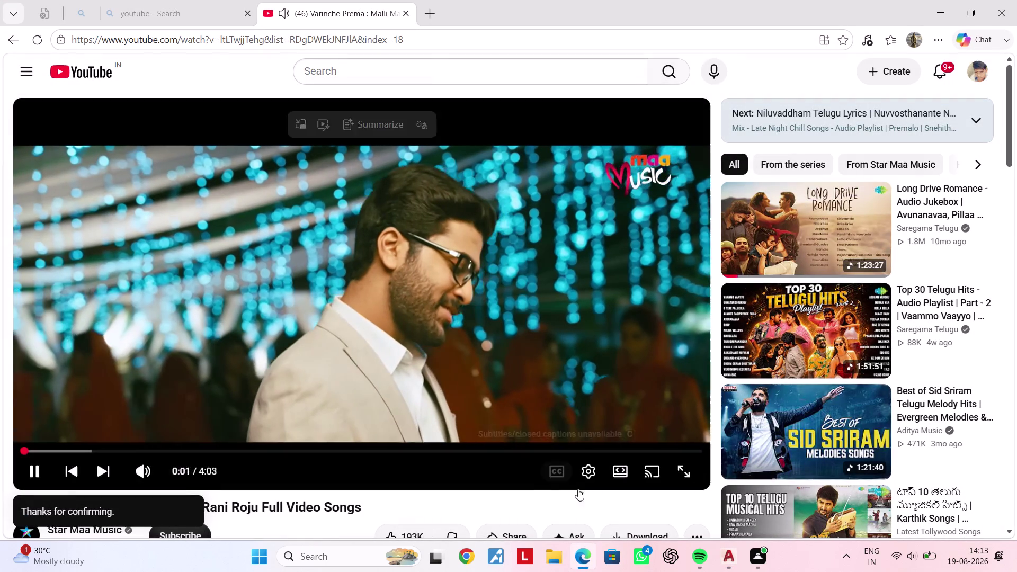
click(735, 558)
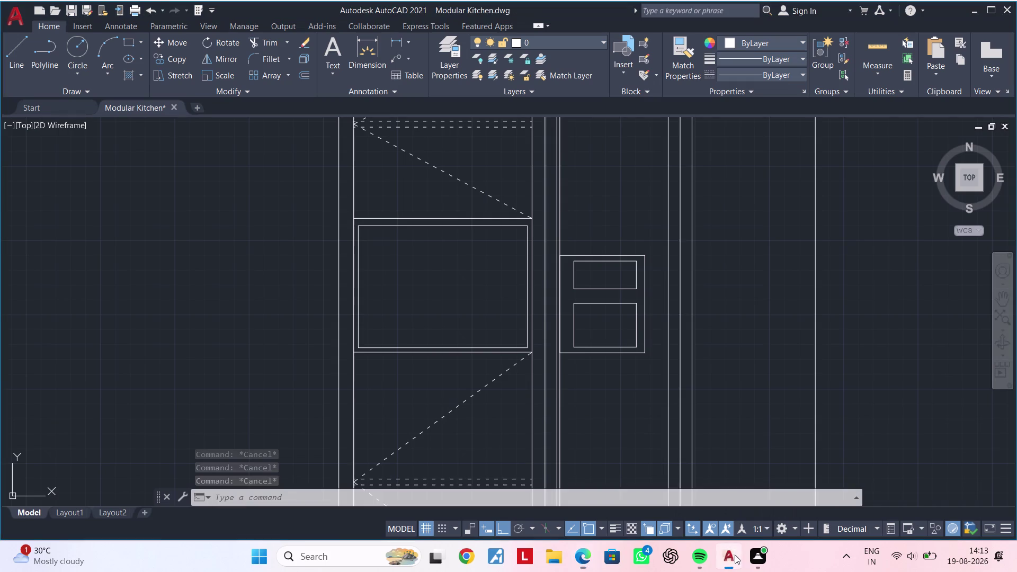
middle_drag(597, 333, 583, 355)
scroll(up, 3)
middle_drag(581, 344, 568, 353)
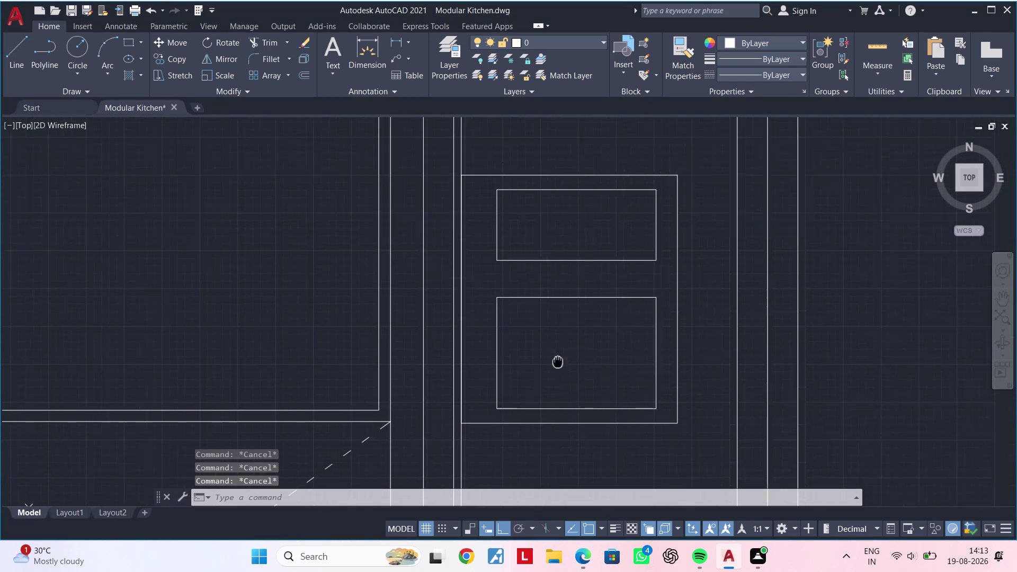
middle_drag(568, 353, 540, 372)
key(Escape)
key(Escape)
key(Escape)
key(Escape)
key(Escape)
key(Escape)
key(Escape)
key(Escape)
key(Escape)
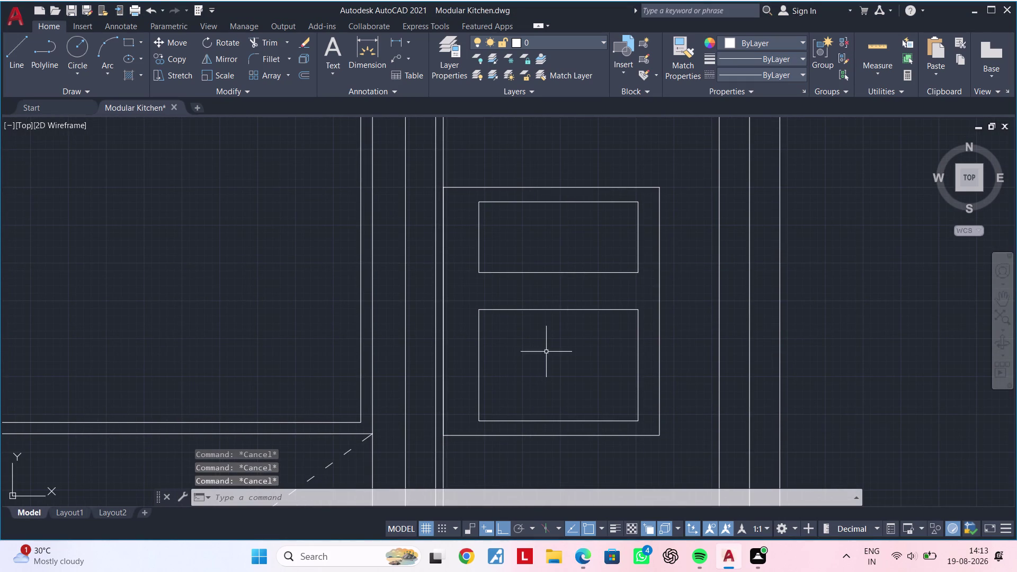
scroll(up, 3)
middle_drag(512, 387, 494, 449)
scroll(down, 3)
middle_drag(523, 385, 505, 350)
scroll(up, 3)
key(Escape)
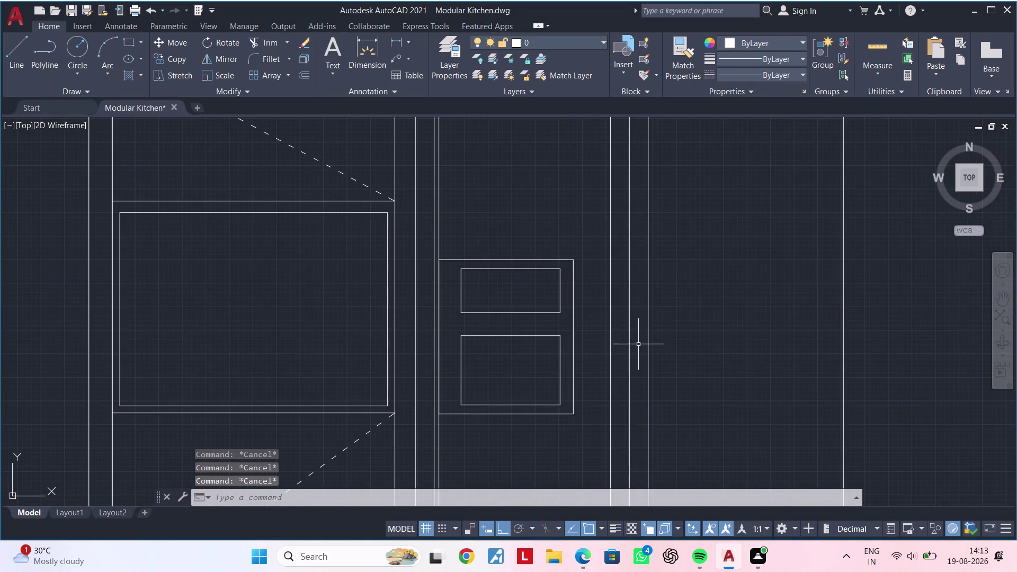
scroll(down, 3)
middle_drag(513, 344, 454, 351)
key(Escape)
key(Escape)
key(Escape)
key(Escape)
key(Escape)
key(Escape)
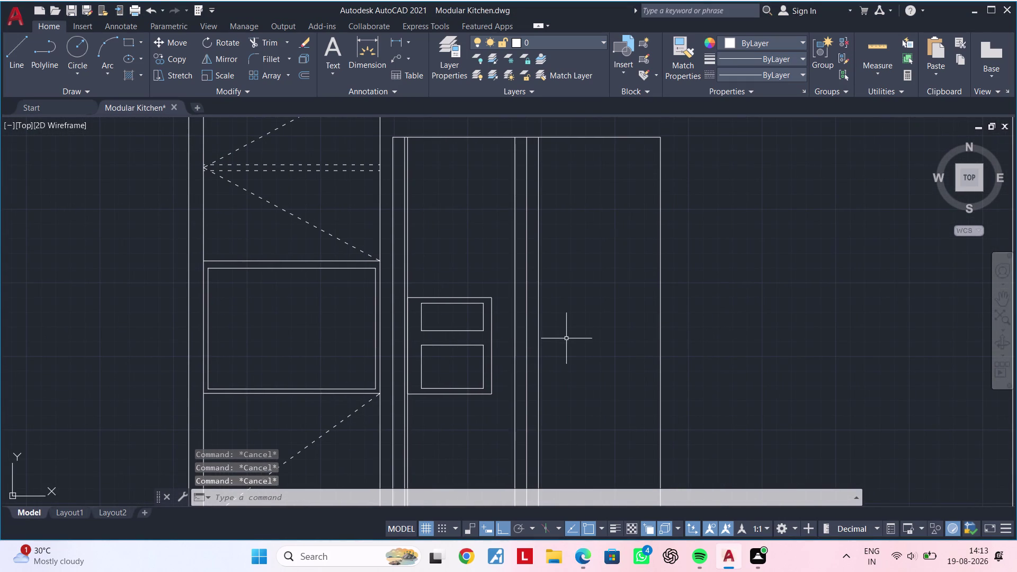
middle_drag(558, 332, 579, 329)
key(Escape)
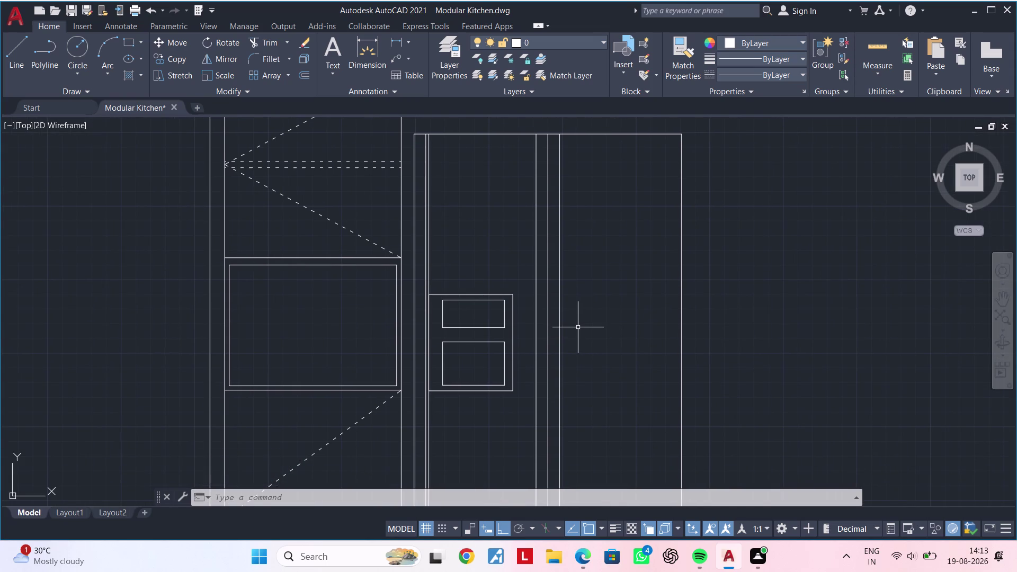
Place horizontal construction lines through the drawer panel's top and bottom edges.
text(xl)
key(space)
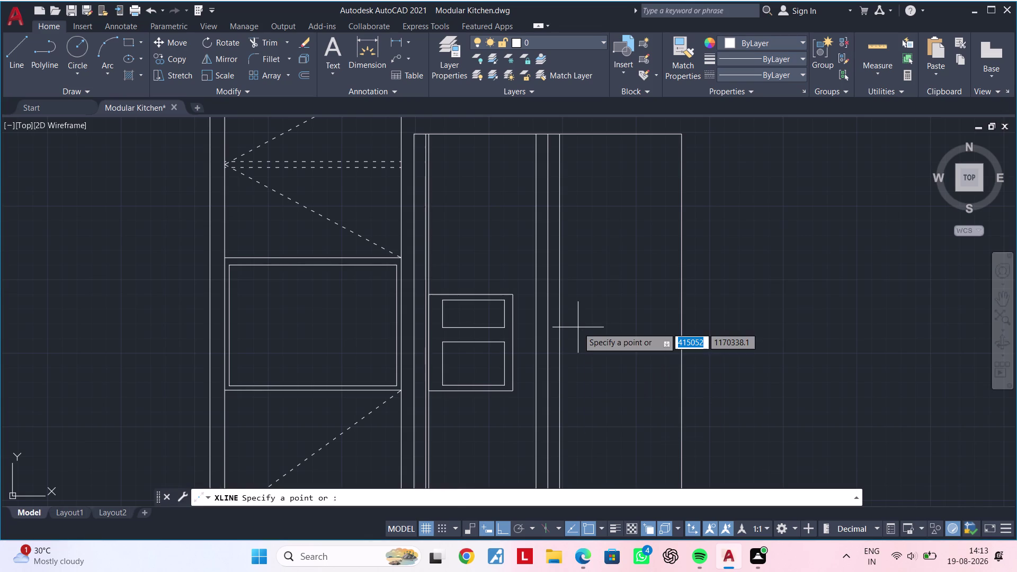
text(h)
key(space)
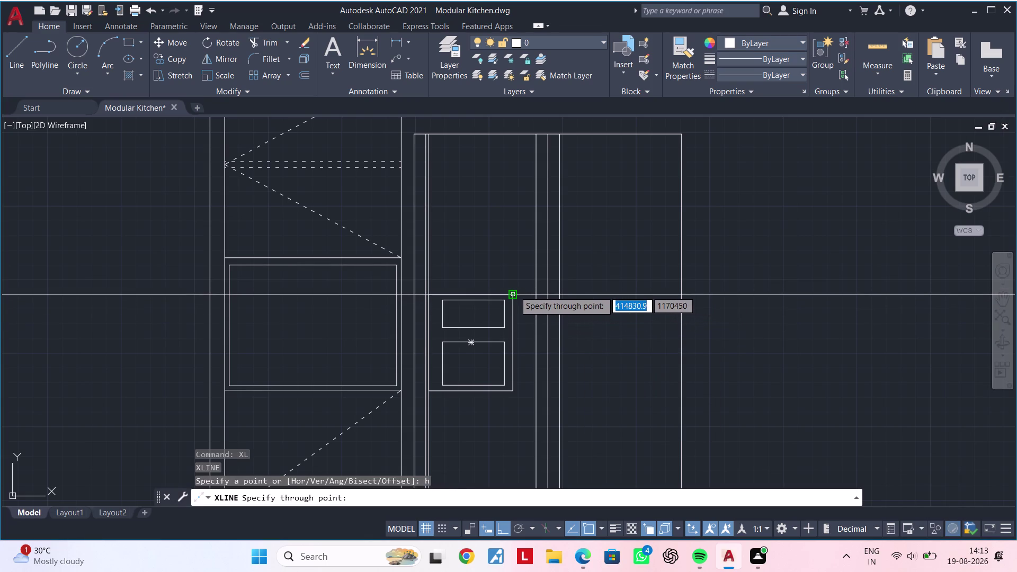
click(514, 294)
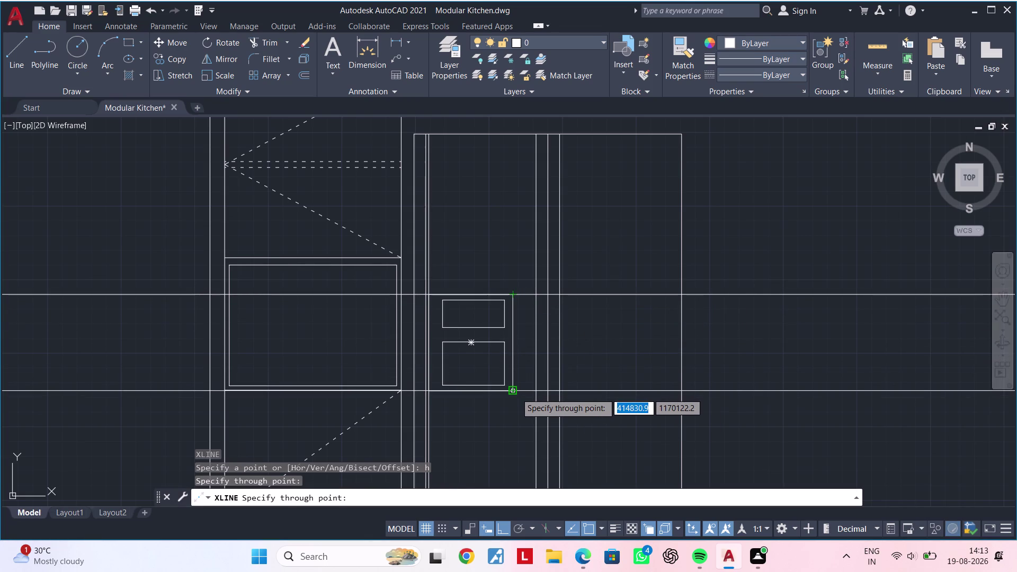
click(515, 393)
key(Escape)
key(Escape)
key(Escape)
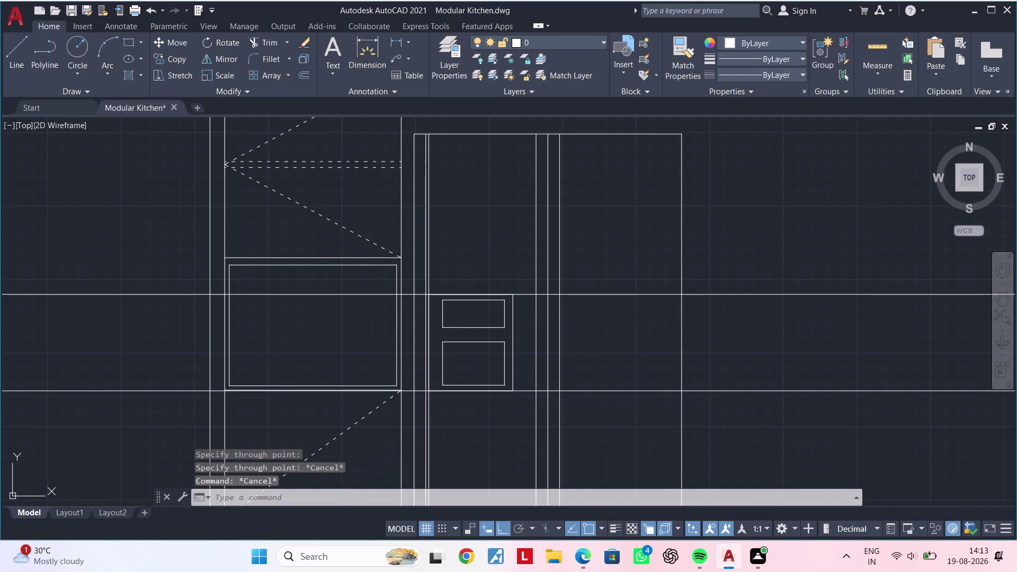
Trim the construction line ends beyond the right frame with a fence.
key(t)
key(r)
key(space)
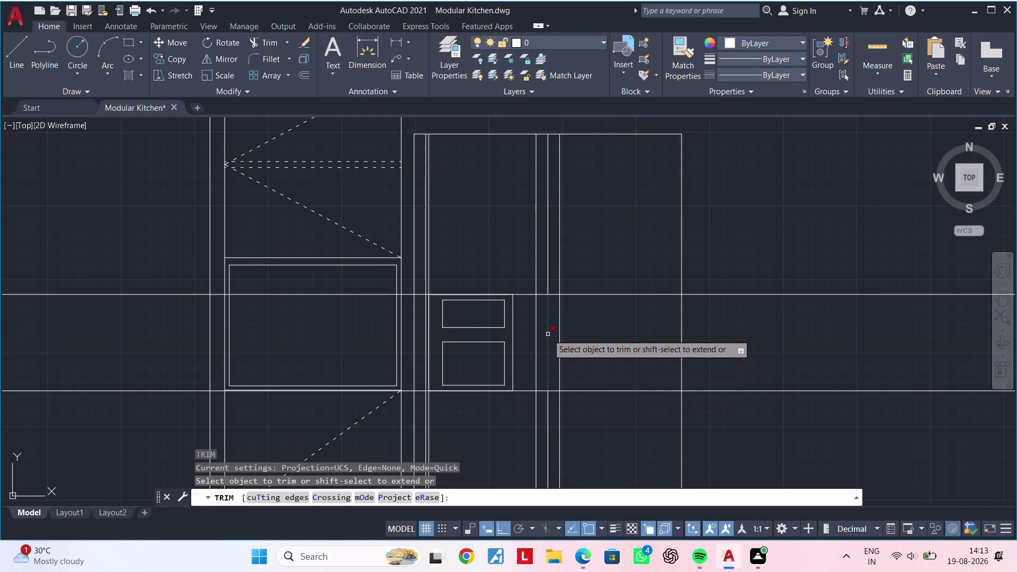
scroll(up, 3)
click(554, 283)
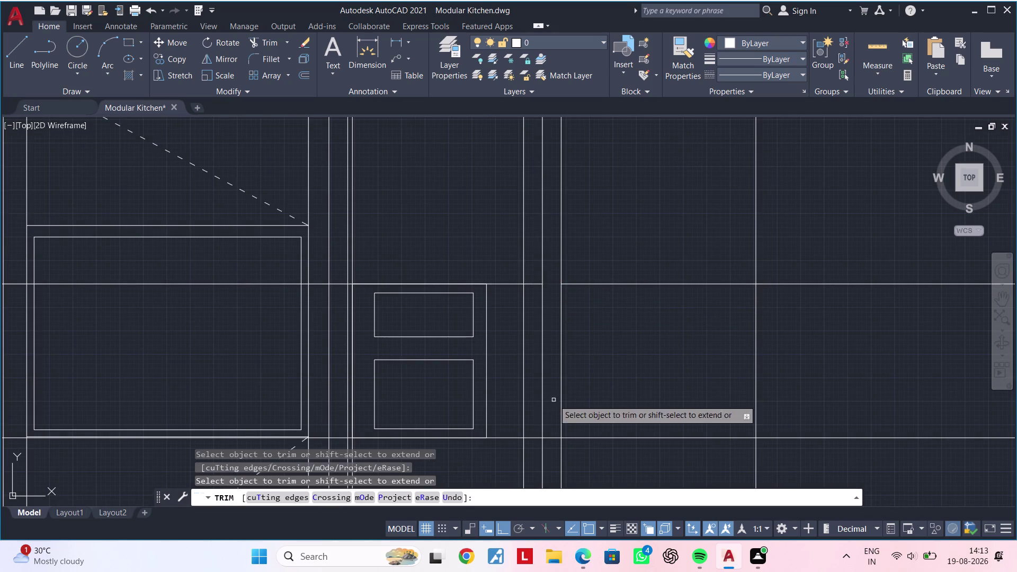
click(548, 437)
drag(910, 246, 907, 257)
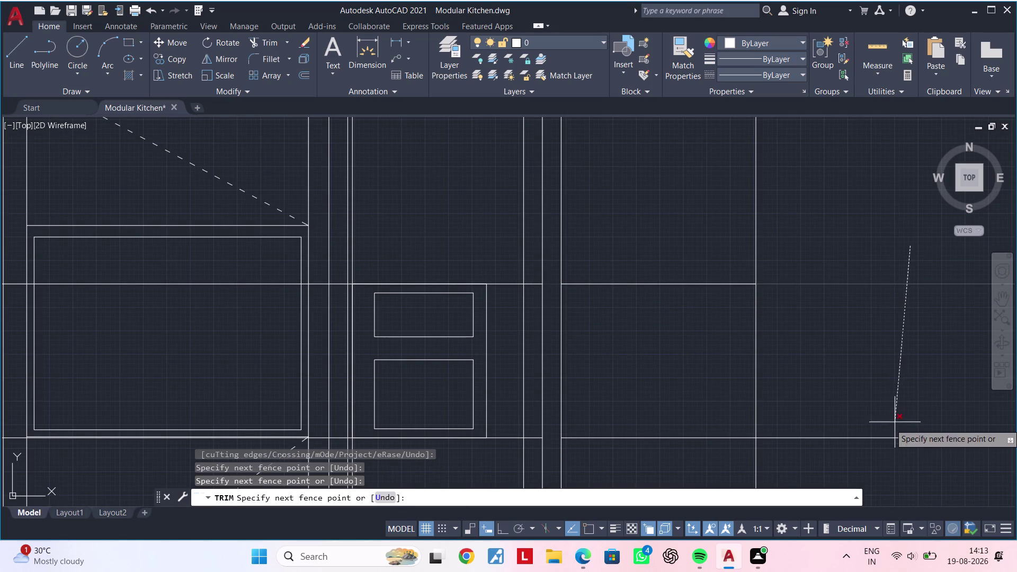
click(893, 447)
key(Escape)
key(Escape)
Delete the leftover construction line pieces left of the frame.
click(501, 284)
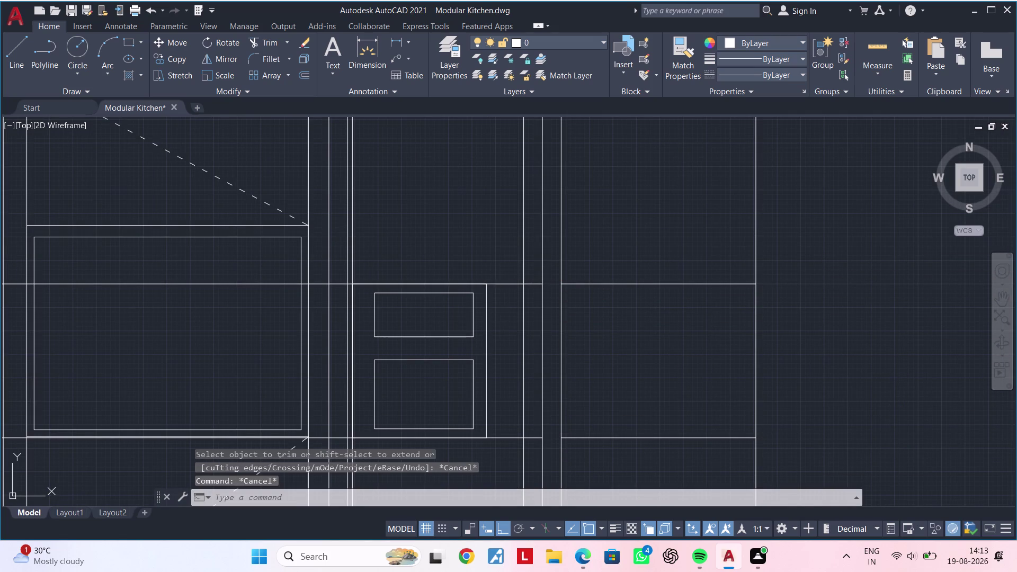
click(508, 438)
key(Delete)
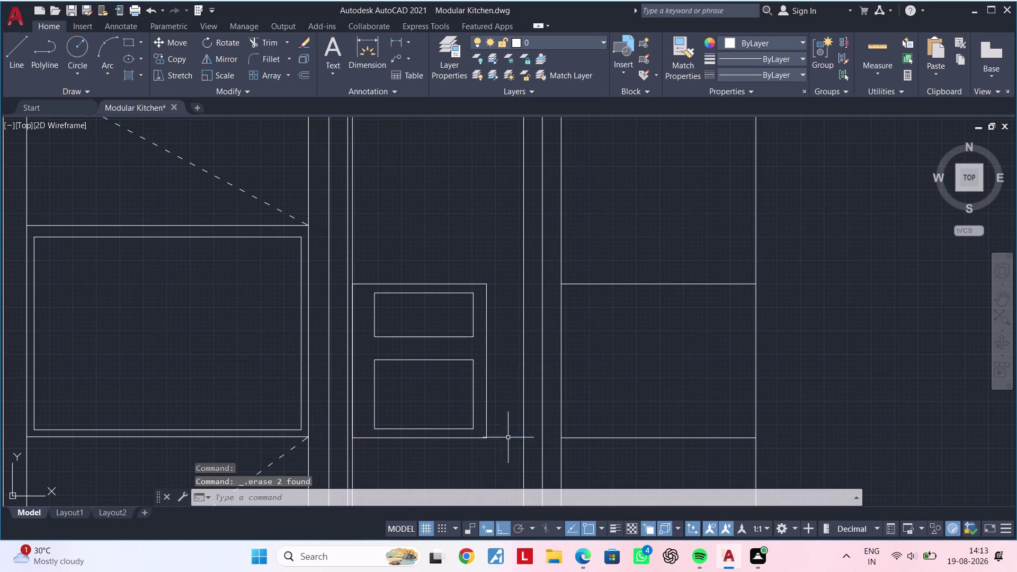
middle_drag(661, 361, 630, 369)
key(Escape)
key(Escape)
key(Escape)
key(Escape)
key(Escape)
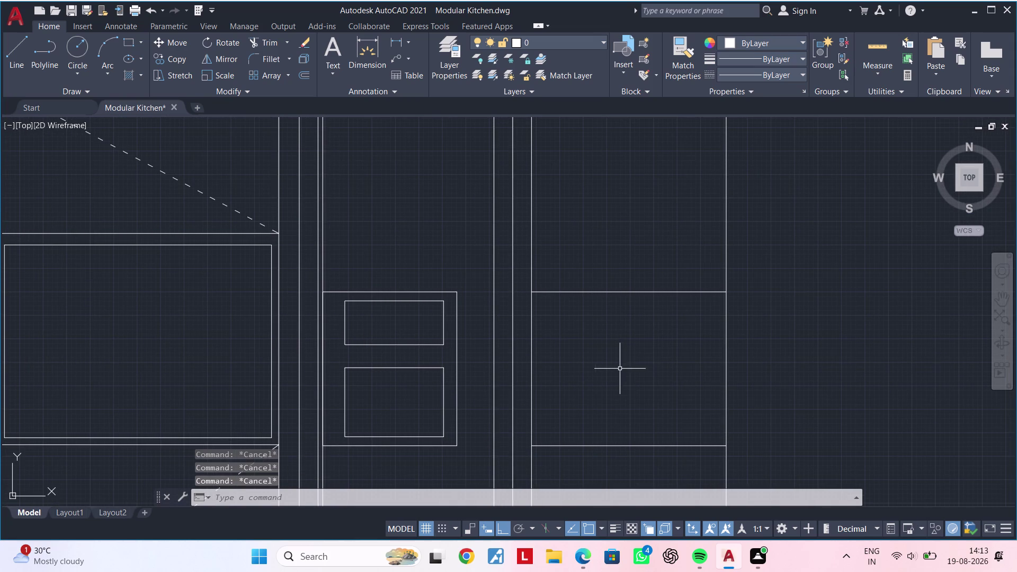
key(Escape)
key(Escape)
key(Escape)
key(Escape)
Draw a rectangle inside the right frame's compartment.
key(Escape)
text(rec)
key(space)
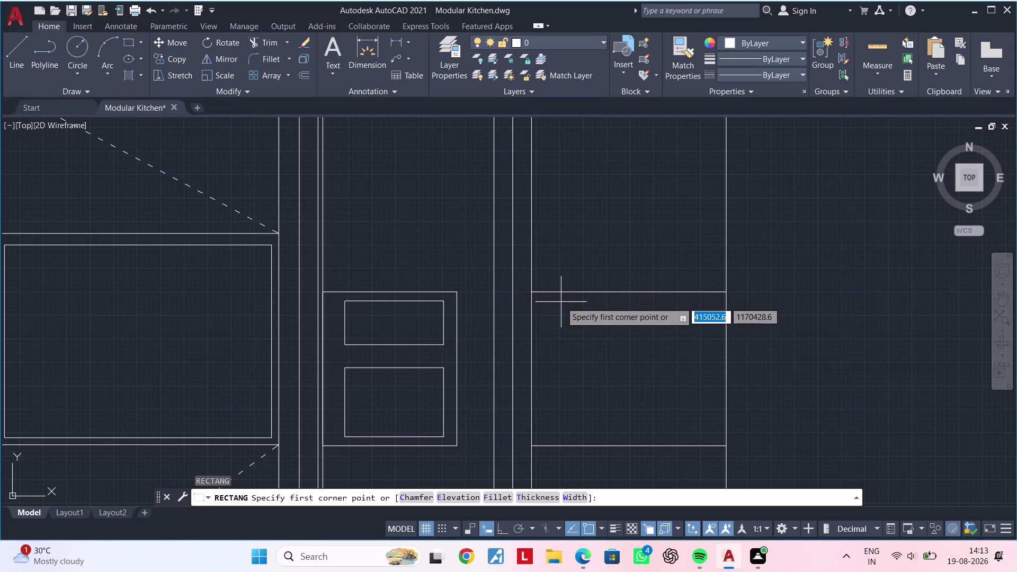
click(561, 301)
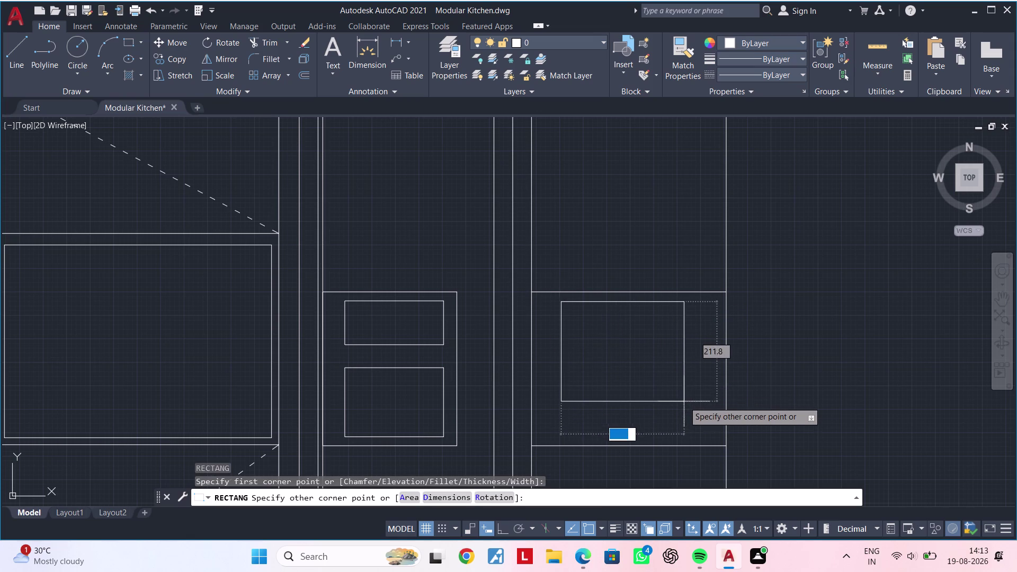
click(708, 430)
key(Escape)
key(Escape)
middle_drag(625, 315, 622, 350)
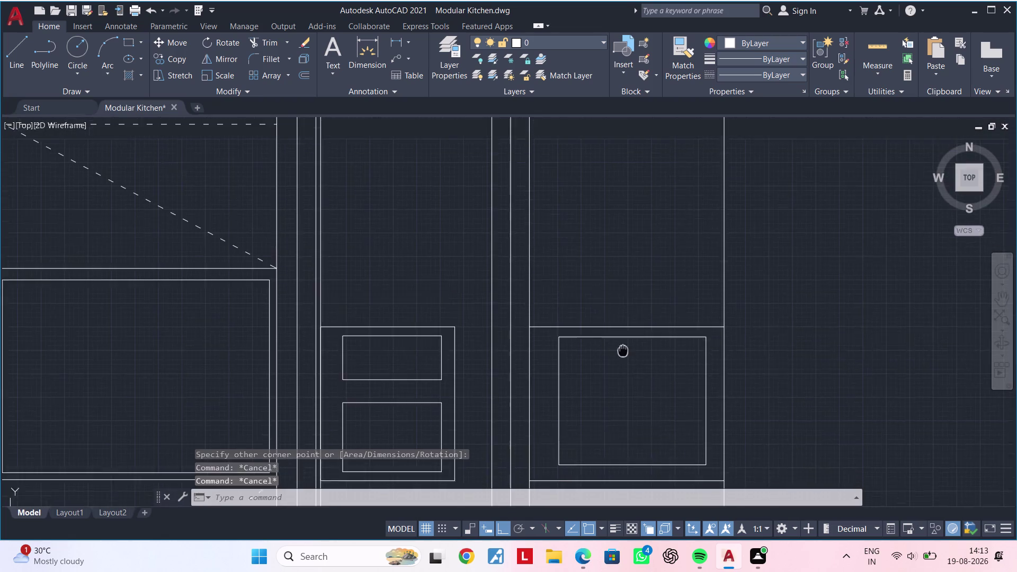
middle_drag(623, 349, 622, 358)
scroll(up, 3)
Stretch the rectangle's top edge midpoint grip up to the frame line.
click(635, 354)
click(639, 354)
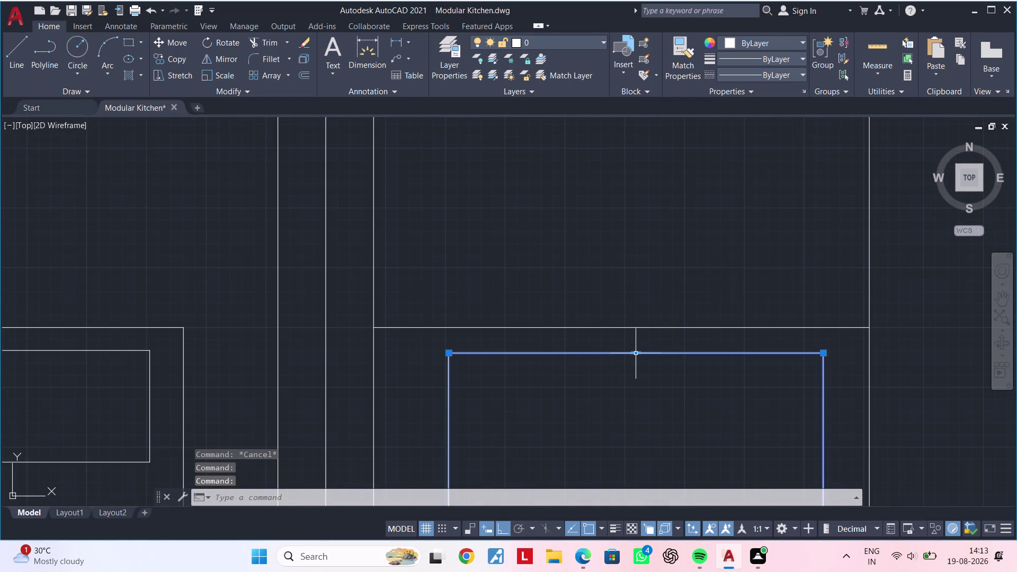
click(635, 352)
click(634, 335)
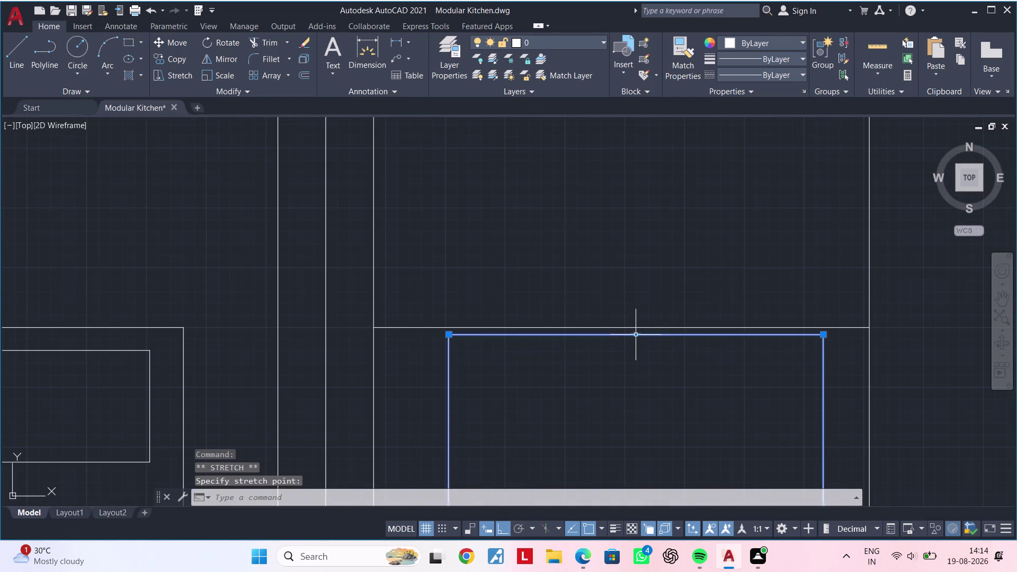
scroll(down, 3)
middle_drag(649, 369, 670, 296)
key(Escape)
key(Escape)
middle_drag(656, 313, 633, 315)
key(Escape)
scroll(up, 3)
key(Escape)
key(Escape)
key(Escape)
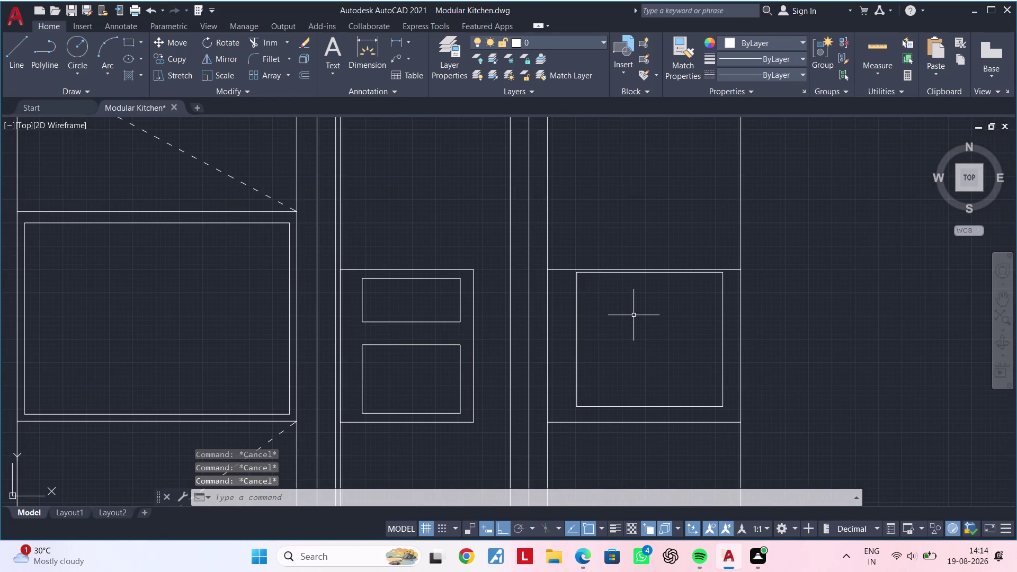
key(Escape)
key(Escape)
middle_drag(631, 314, 612, 313)
key(Escape)
Draw a horizontal line across the rectangle between its left and right edges.
key(Escape)
key(Escape)
text(l)
key(space)
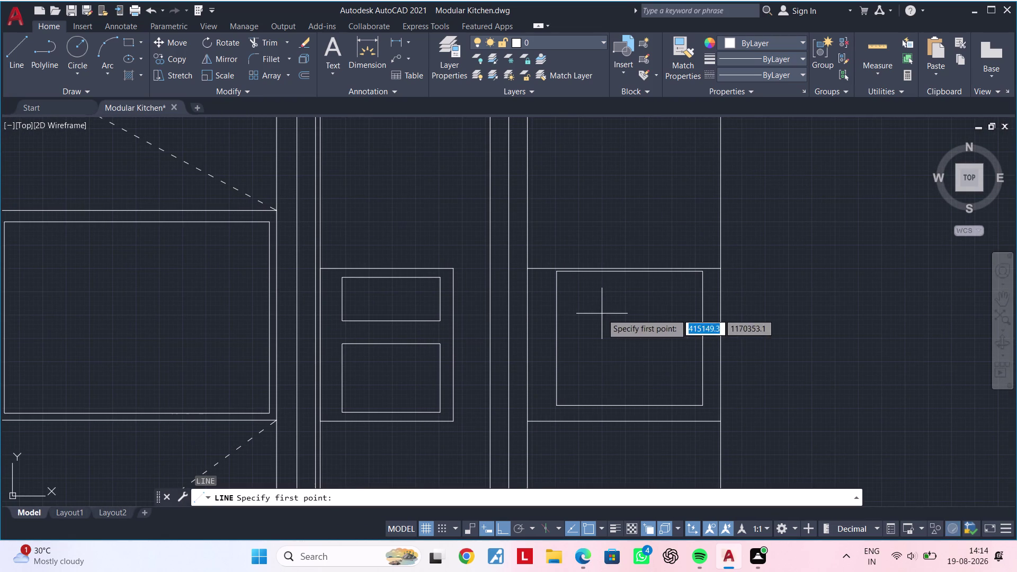
click(559, 319)
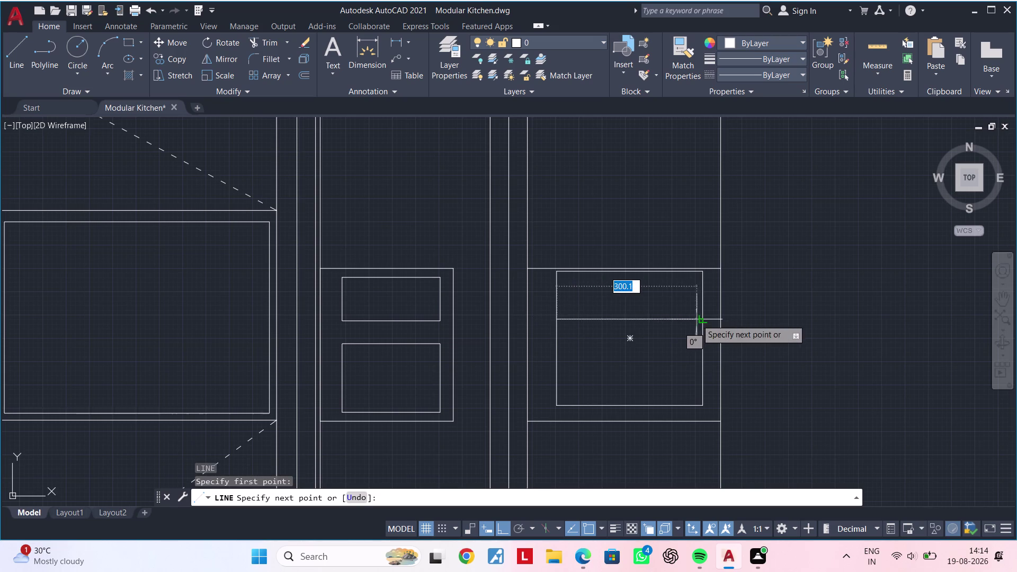
click(703, 319)
key(Escape)
key(Escape)
key(Escape)
middle_drag(667, 309, 631, 310)
key(Escape)
key(Escape)
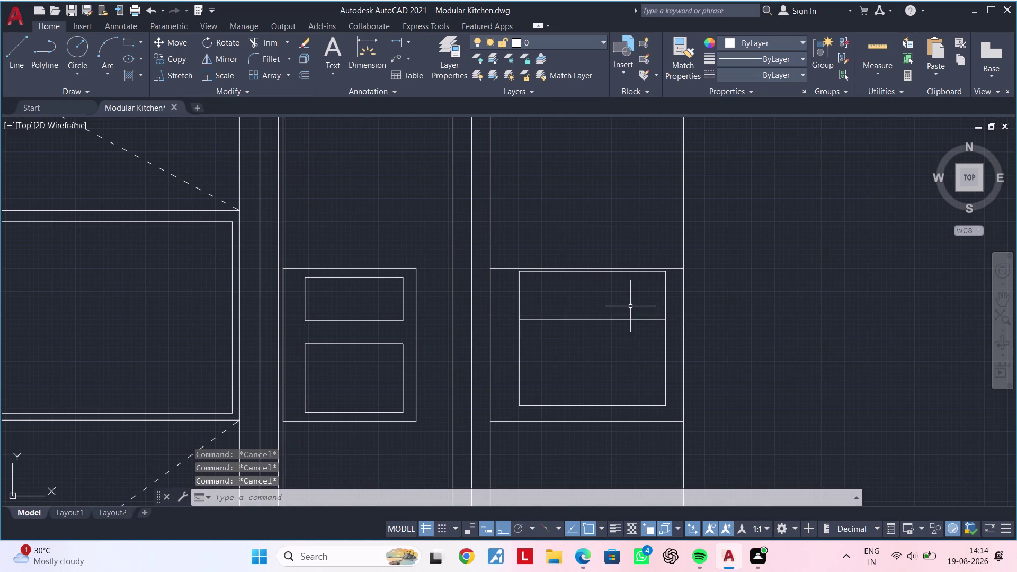
key(Escape)
middle_drag(625, 305, 618, 306)
key(Escape)
Move the new horizontal line higher inside the rectangle.
click(601, 321)
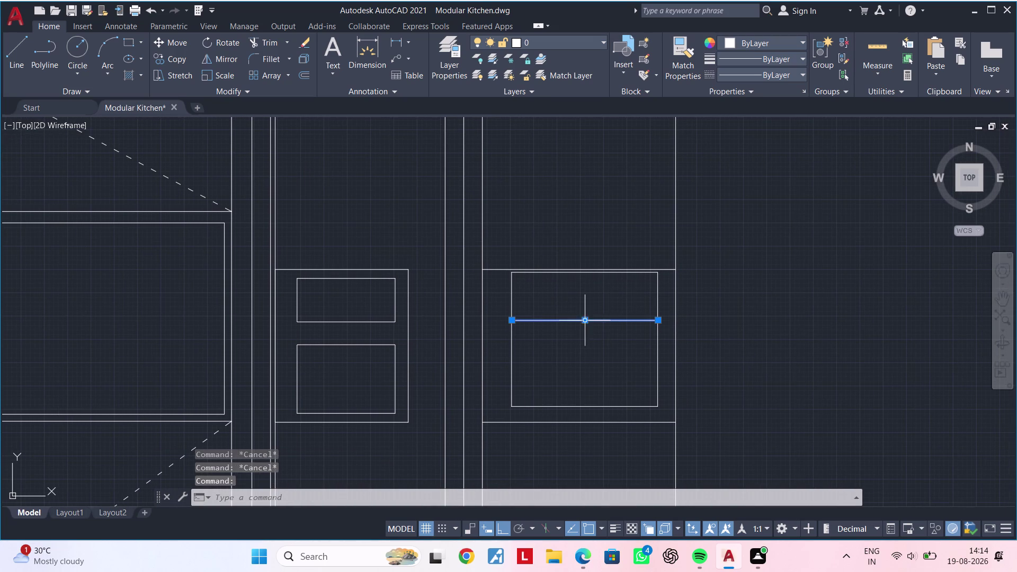
key(m)
key(space)
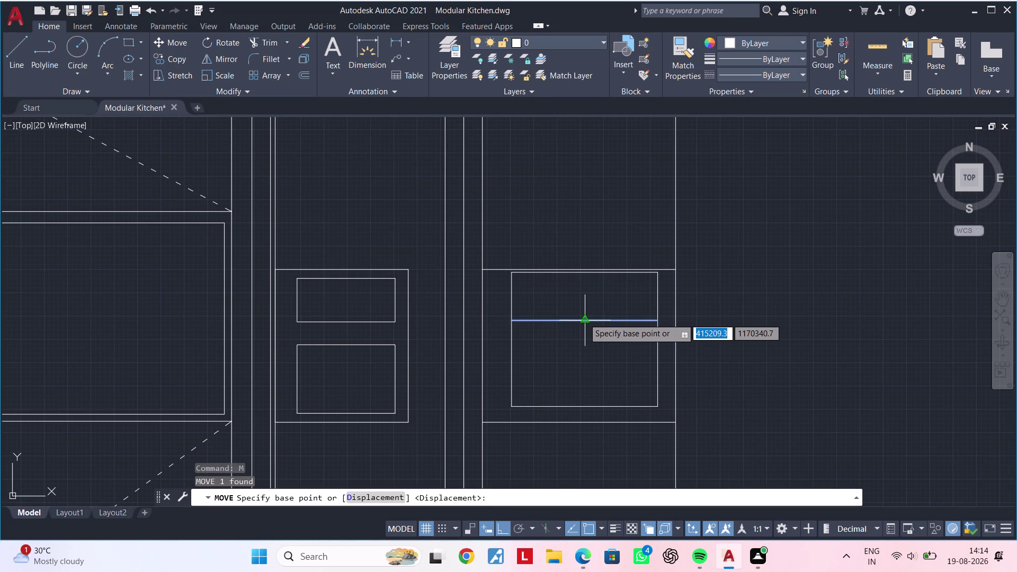
click(584, 319)
click(584, 308)
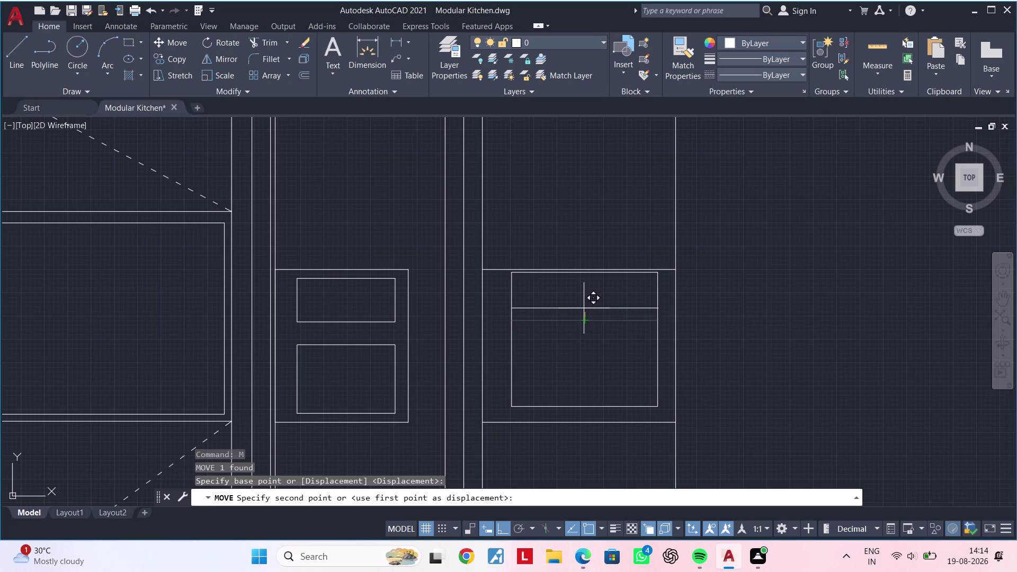
Draw a 3-point arc starting on the horizontal line.
click(96, 51)
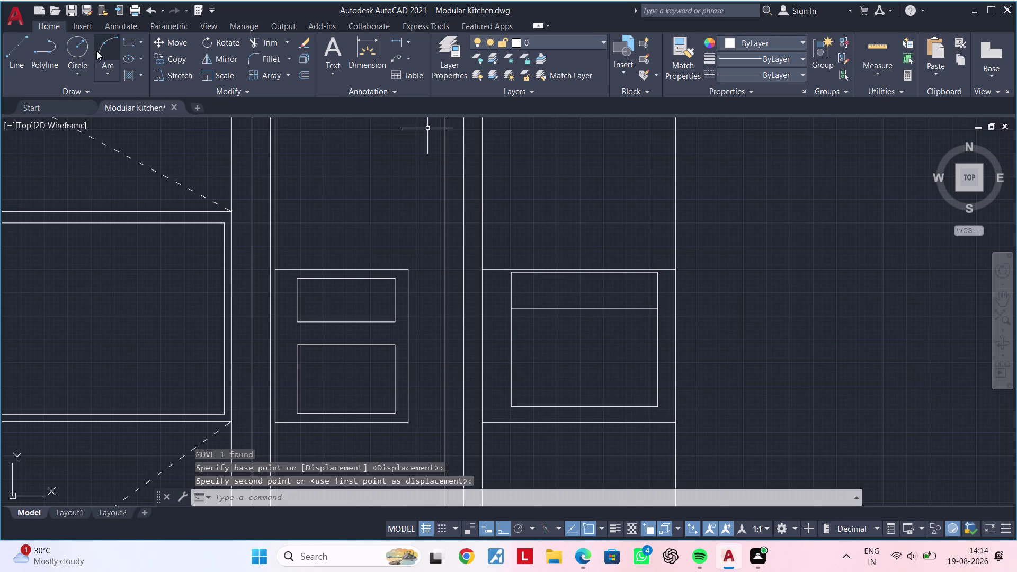
click(510, 307)
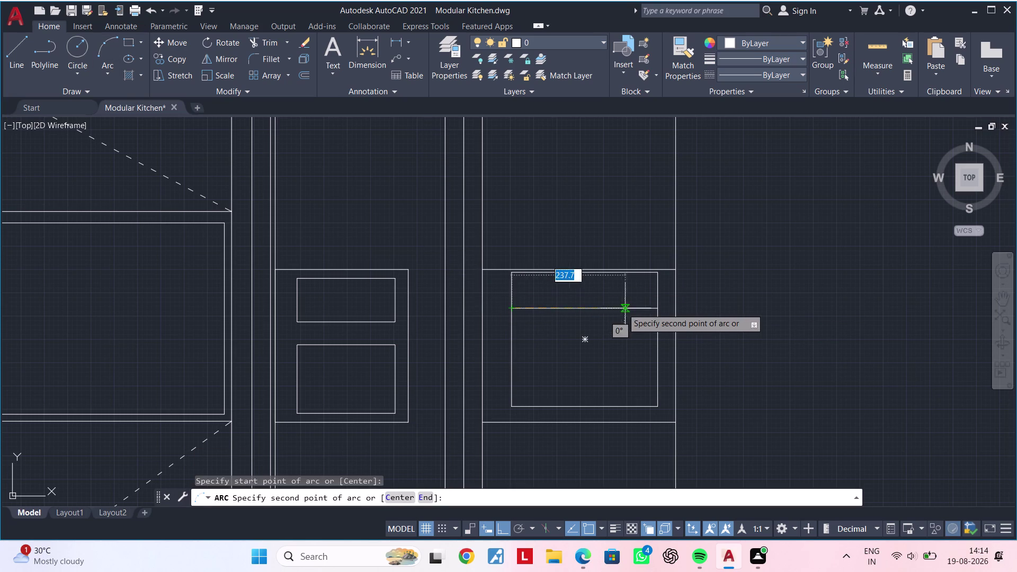
click(663, 309)
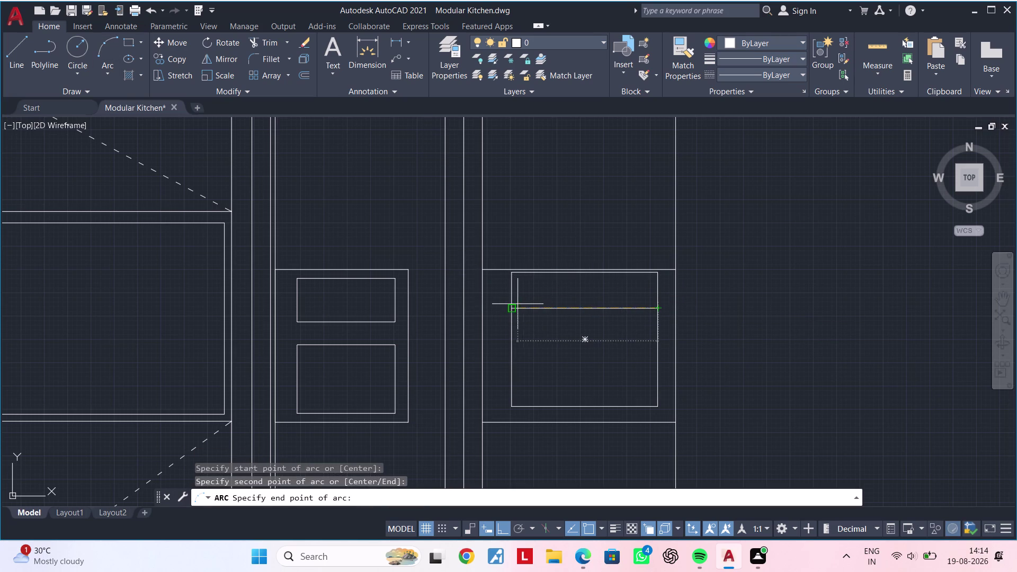
click(513, 304)
click(657, 309)
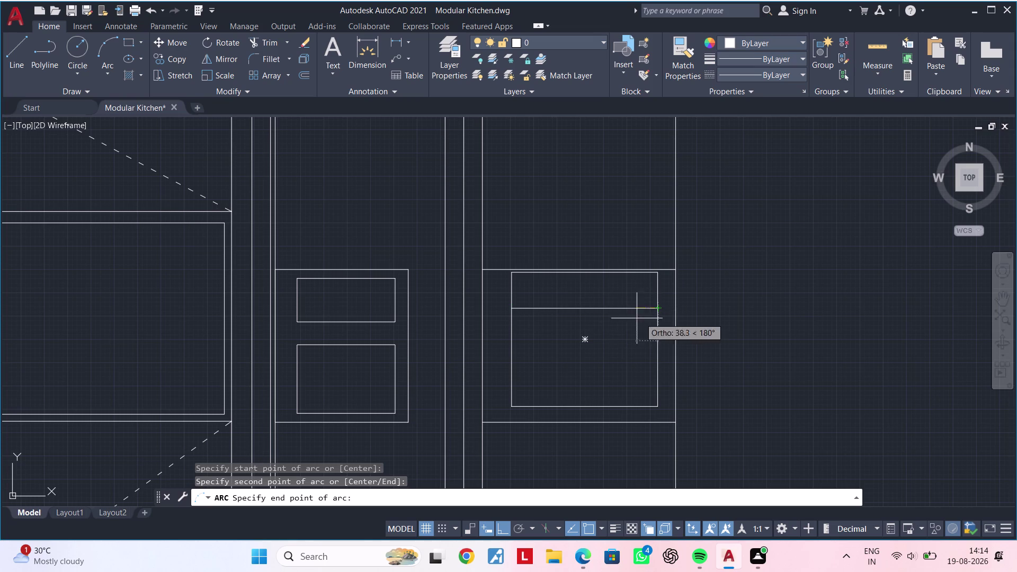
scroll(down, 3)
scroll(up, 3)
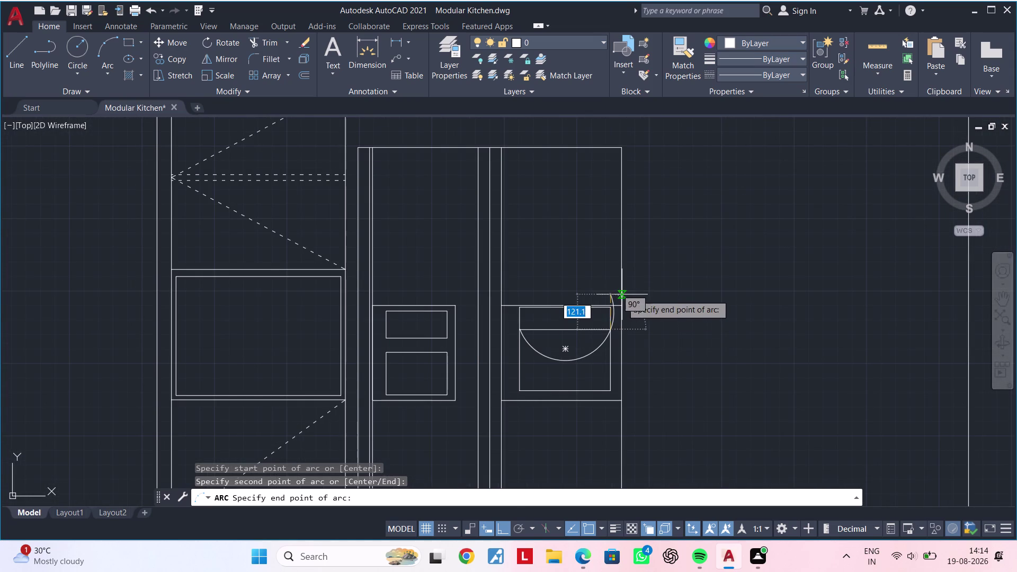
click(621, 294)
key(Escape)
scroll(up, 3)
middle_drag(615, 324, 626, 318)
key(Escape)
middle_drag(622, 318, 593, 314)
key(Escape)
key(Escape)
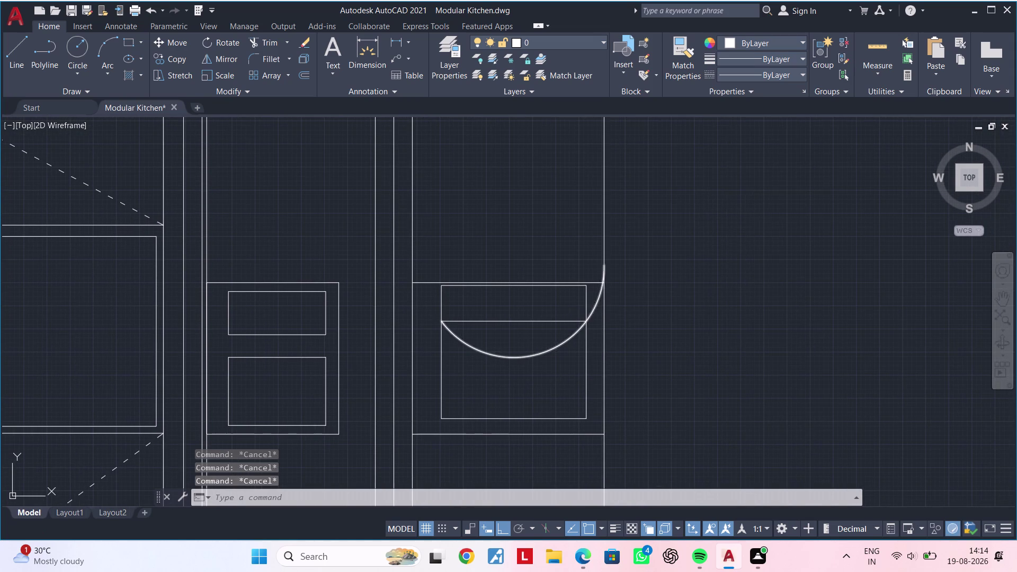
key(Escape)
key(Escape)
middle_drag(578, 322, 555, 329)
key(Escape)
key(Escape)
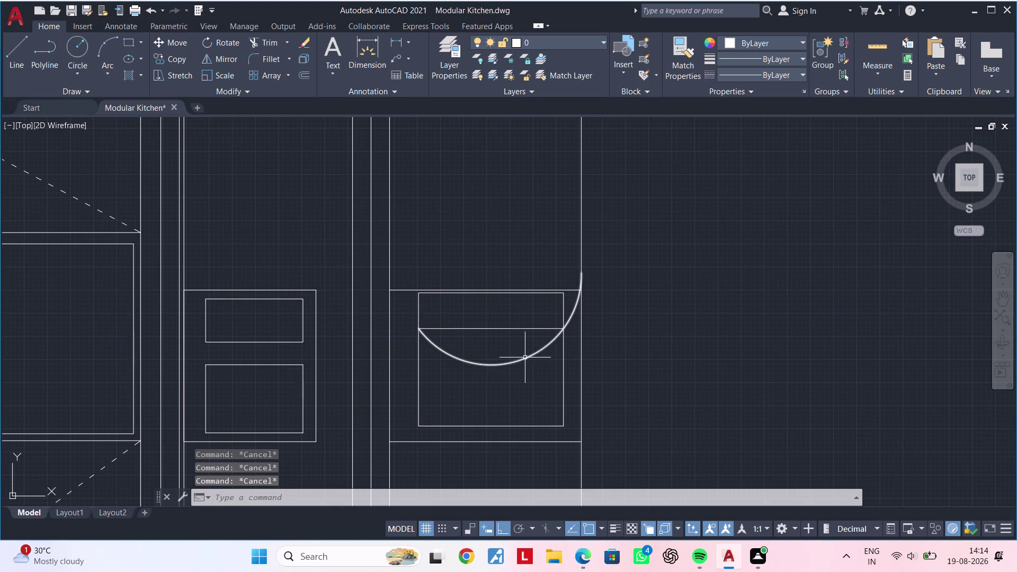
key(Escape)
Trim away the part of the arc outside the rectangle.
key(t)
text(r)
key(space)
scroll(up, 3)
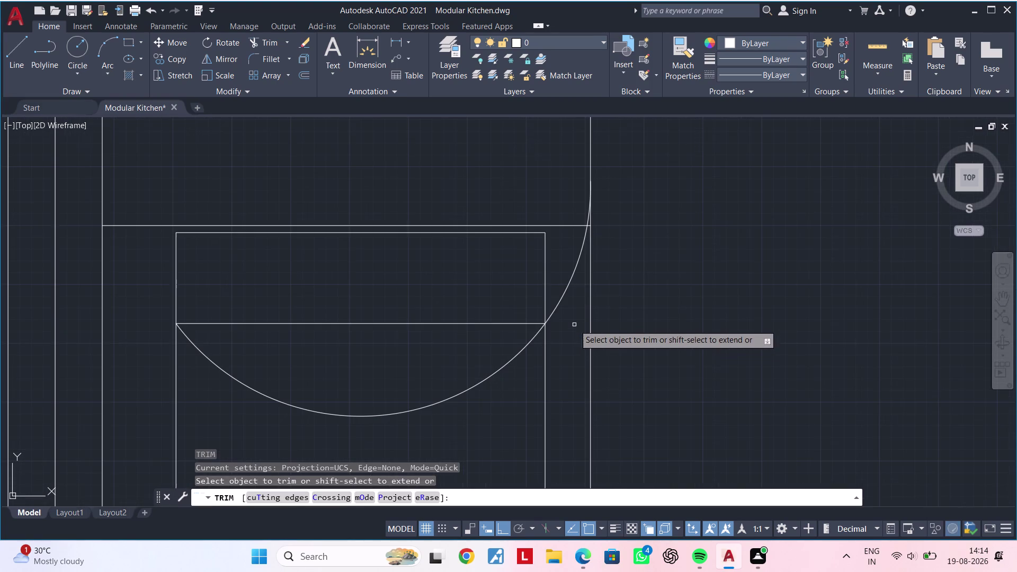
click(563, 298)
key(Escape)
middle_drag(447, 347, 557, 335)
key(Escape)
key(Escape)
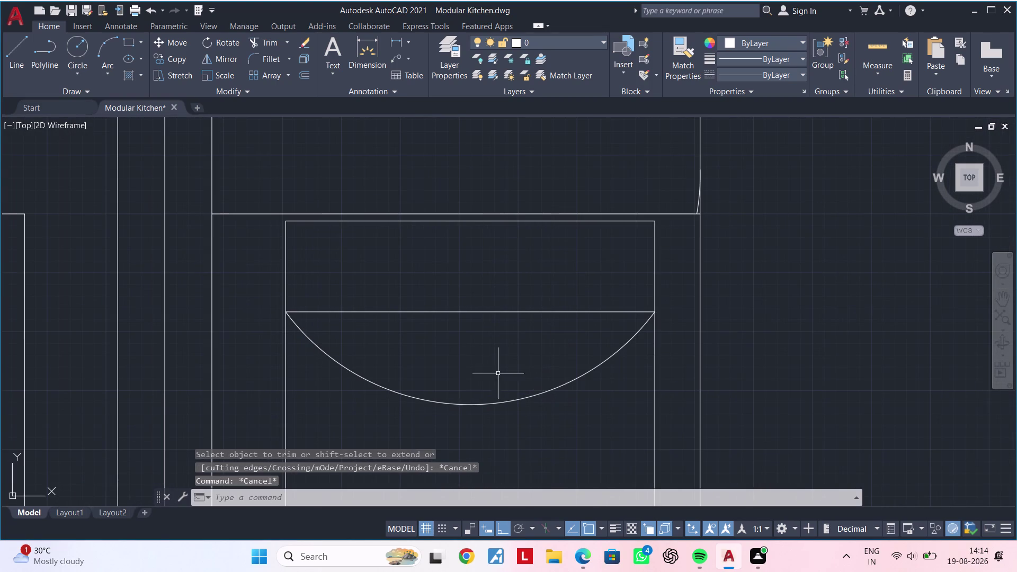
Drag the arc's middle grip to flatten it into a shallow curve.
click(478, 406)
click(468, 405)
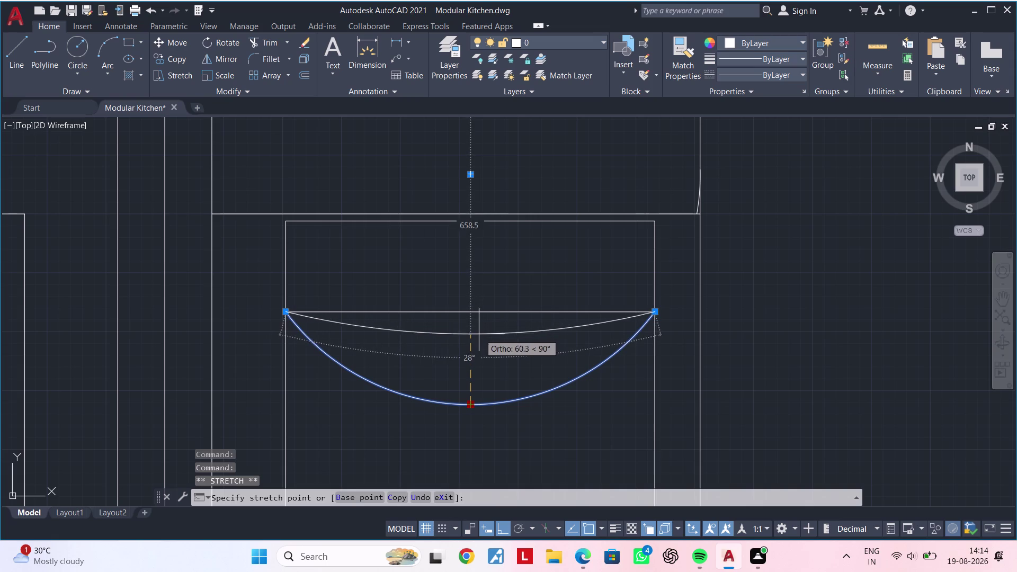
click(482, 332)
key(Escape)
key(Escape)
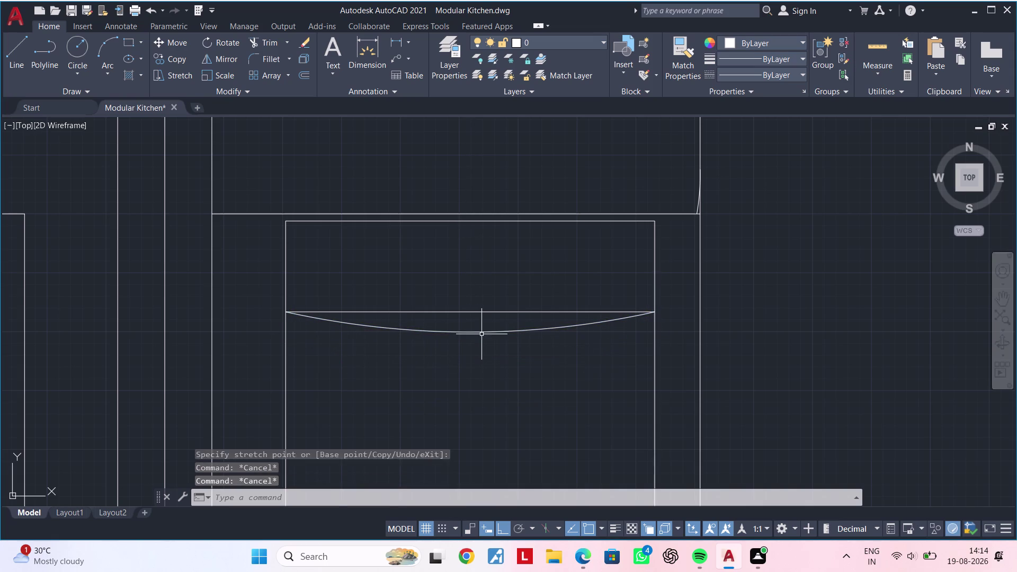
key(Escape)
key(Escape)
key(Escape)
key(Escape)
Move the shallow arc up so it sits just above the line.
click(481, 334)
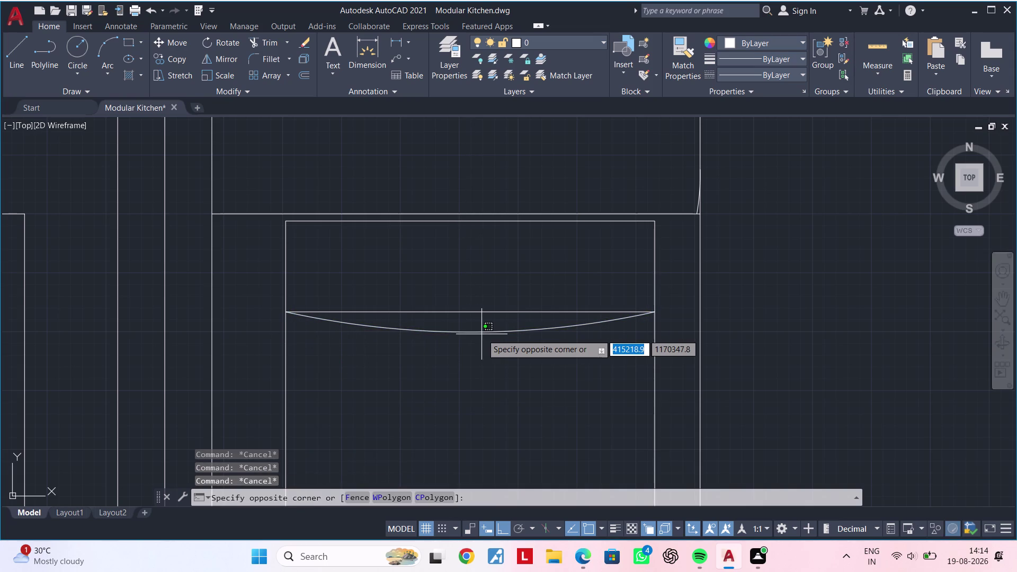
click(482, 332)
click(484, 331)
text(m)
key(space)
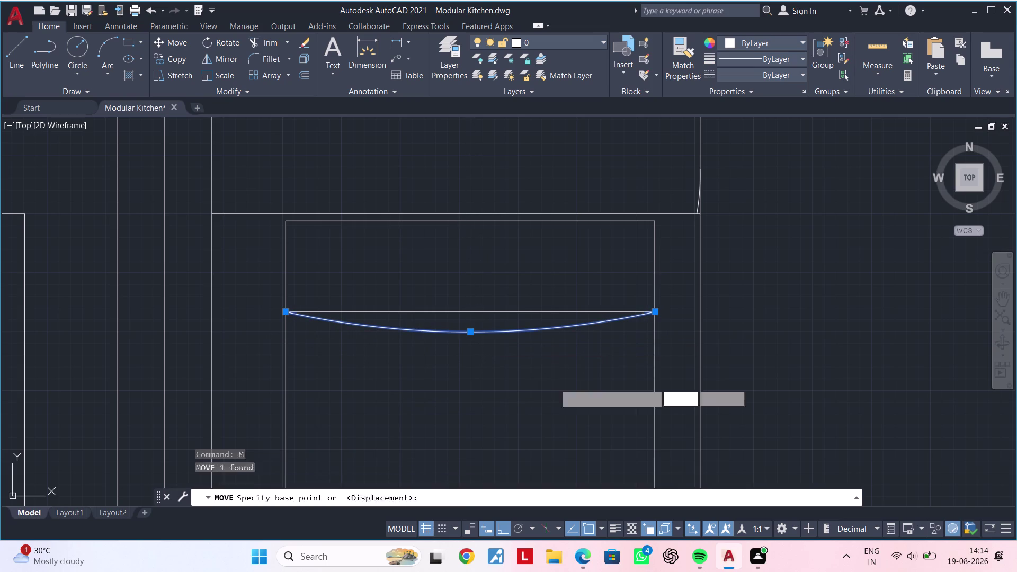
click(654, 312)
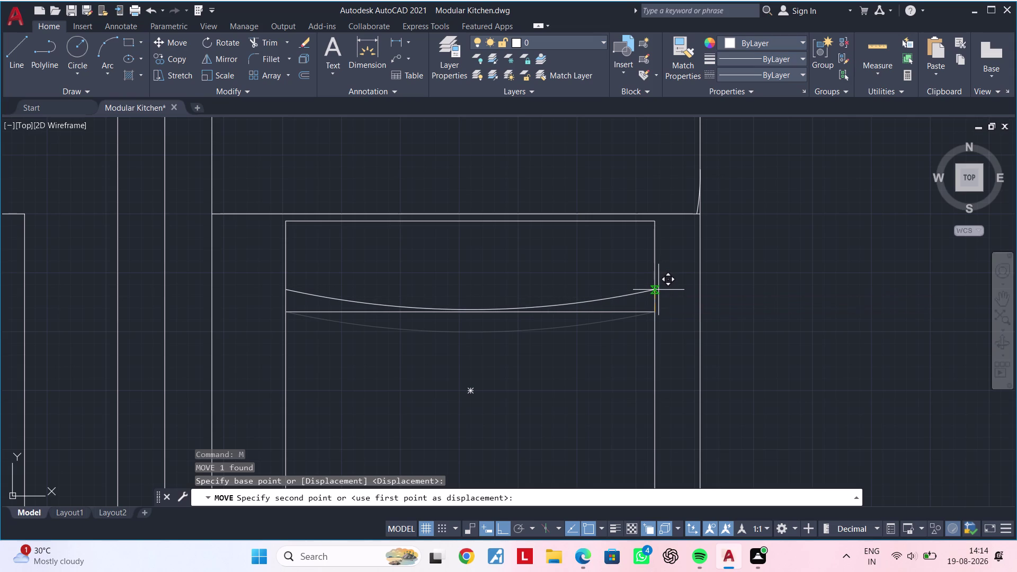
click(658, 290)
scroll(up, 3)
middle_drag(537, 326, 606, 326)
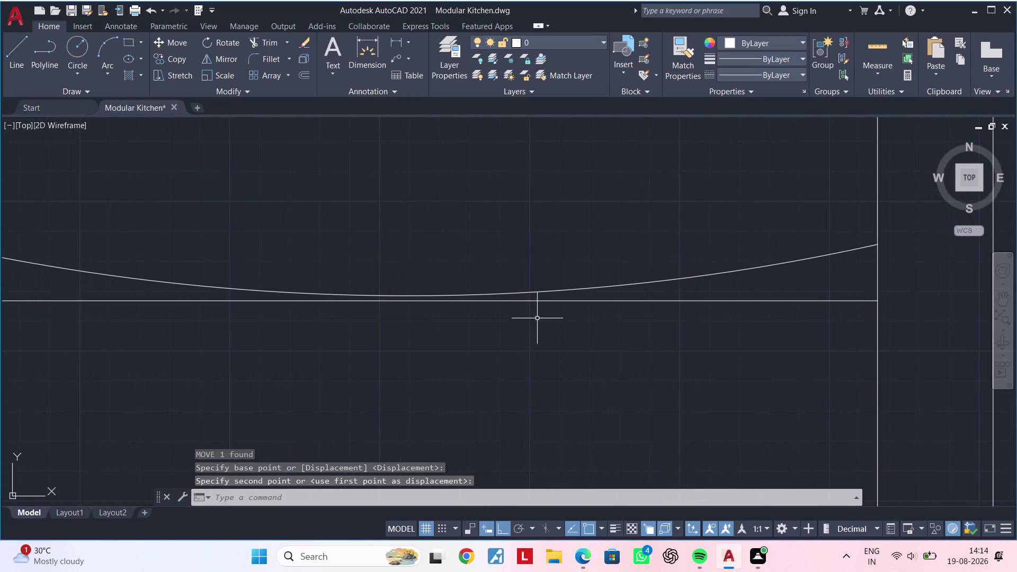
scroll(up, 3)
scroll(down, 3)
scroll(down, 3)
middle_drag(480, 328, 608, 321)
scroll(down, 3)
scroll(down, 3)
middle_drag(560, 350, 683, 328)
middle_drag(657, 344, 694, 339)
key(Escape)
key(Escape)
scroll(up, 3)
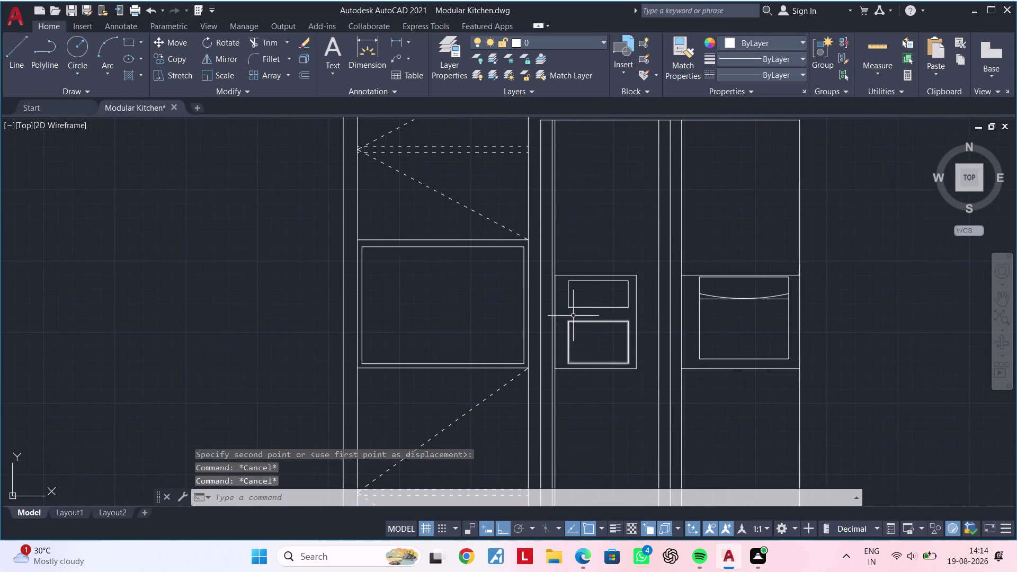
Draw a small square with RECTANG near the top left of the middle panel.
scroll(up, 3)
middle_drag(608, 318, 534, 358)
key(Escape)
scroll(up, 3)
middle_drag(521, 322, 595, 329)
key(Escape)
key(Escape)
key(Escape)
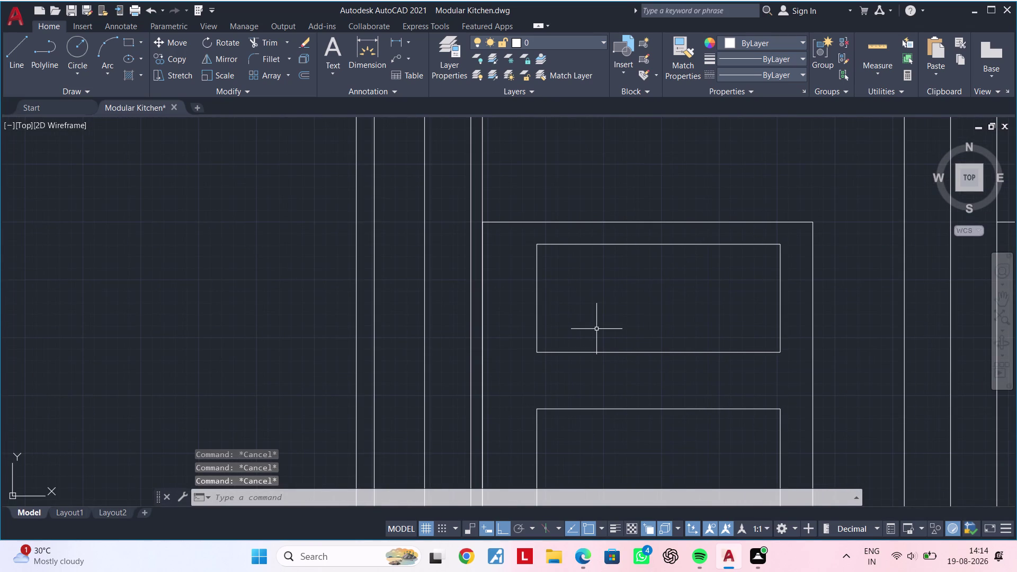
key(Escape)
key(Escape)
scroll(up, 3)
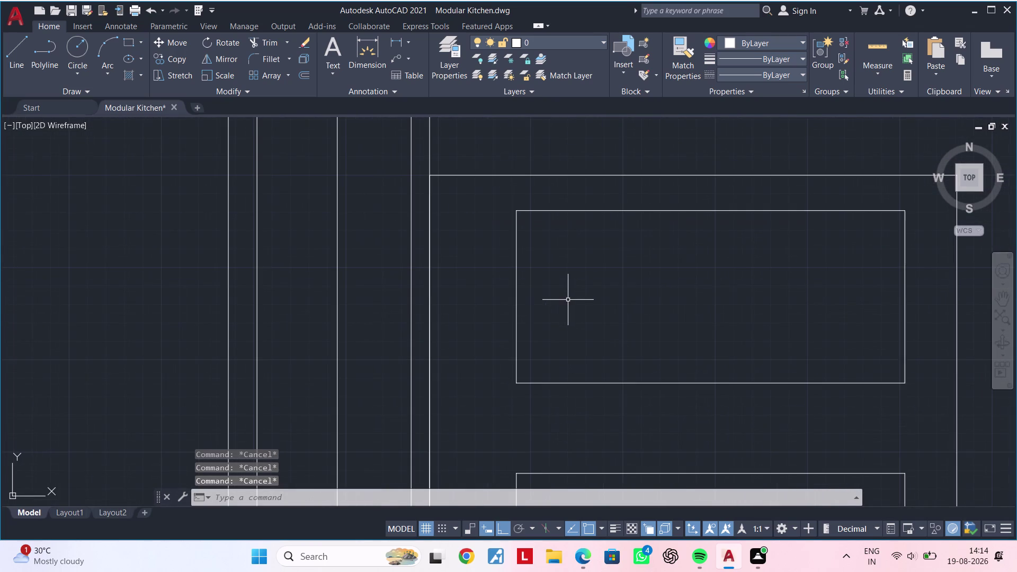
key(Escape)
key(Escape)
text(rec)
scroll(up, 3)
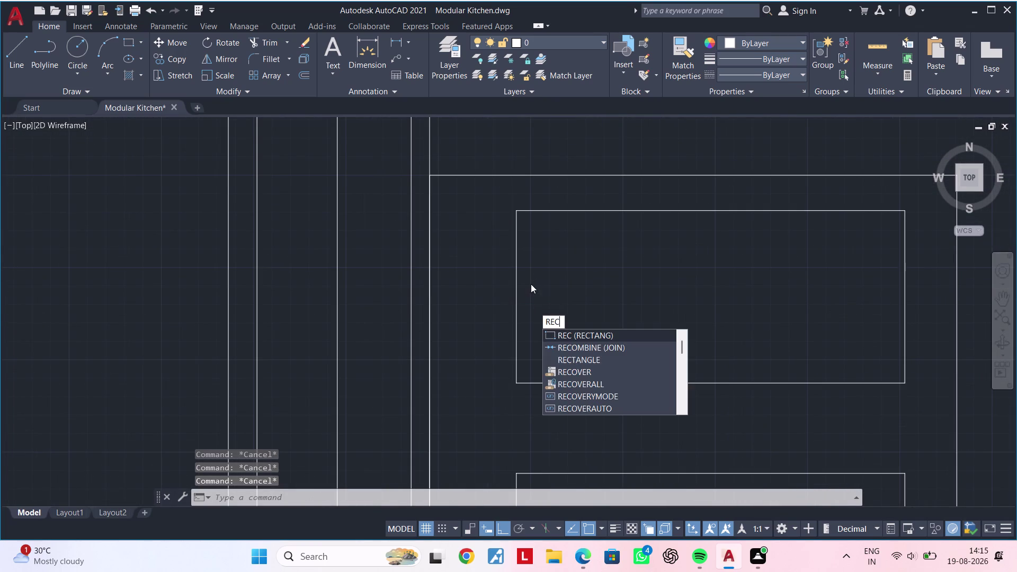
key(space)
scroll(down, 3)
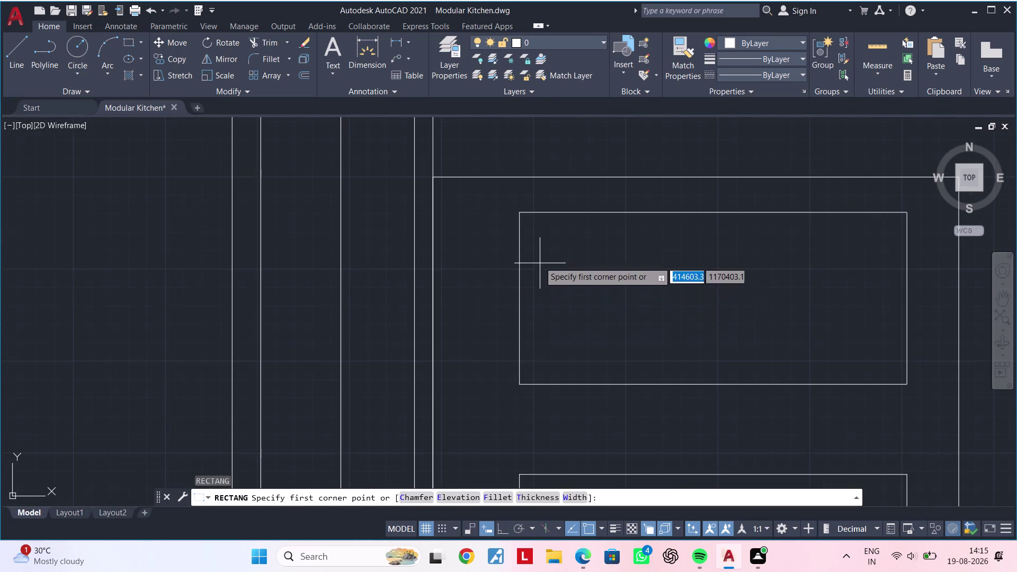
middle_drag(564, 272, 528, 273)
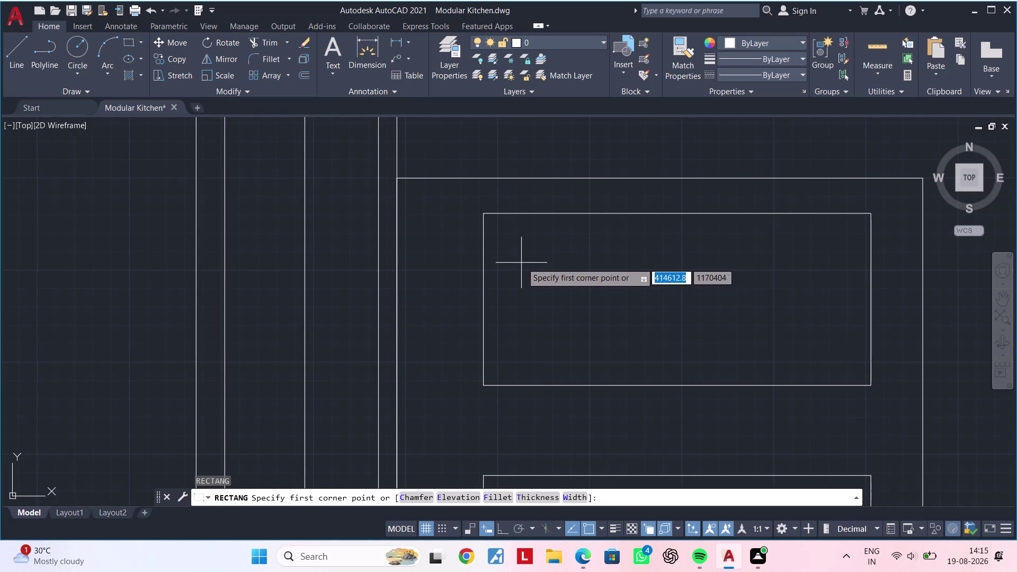
click(523, 248)
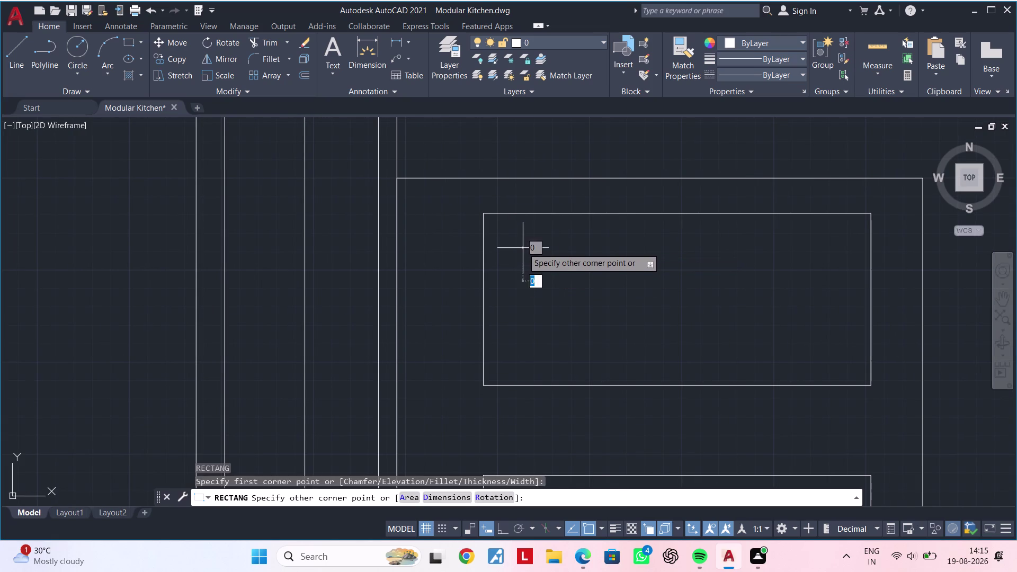
click(535, 260)
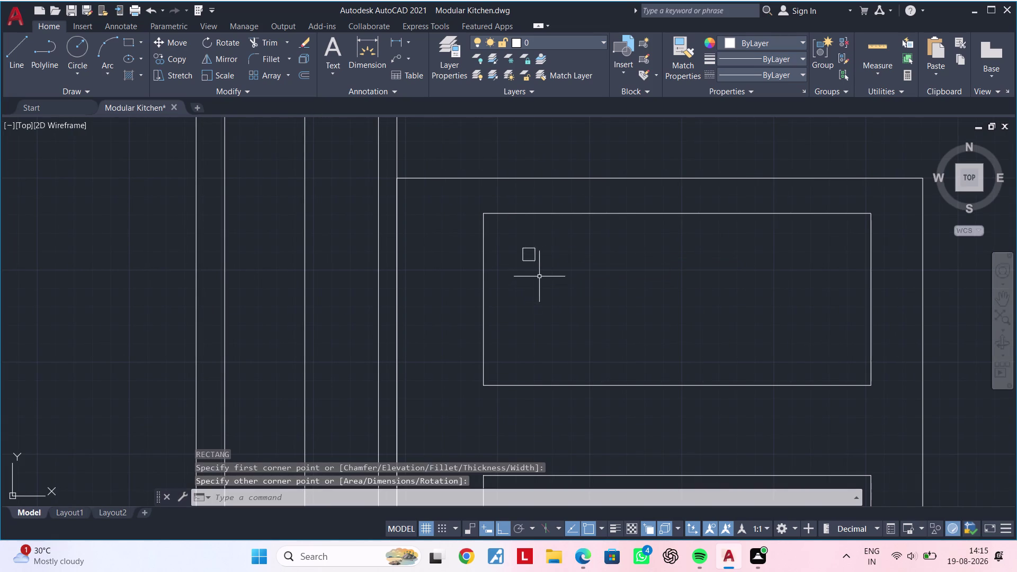
Copy the small square twice downward to form a column of three.
click(541, 235)
click(511, 267)
key(c)
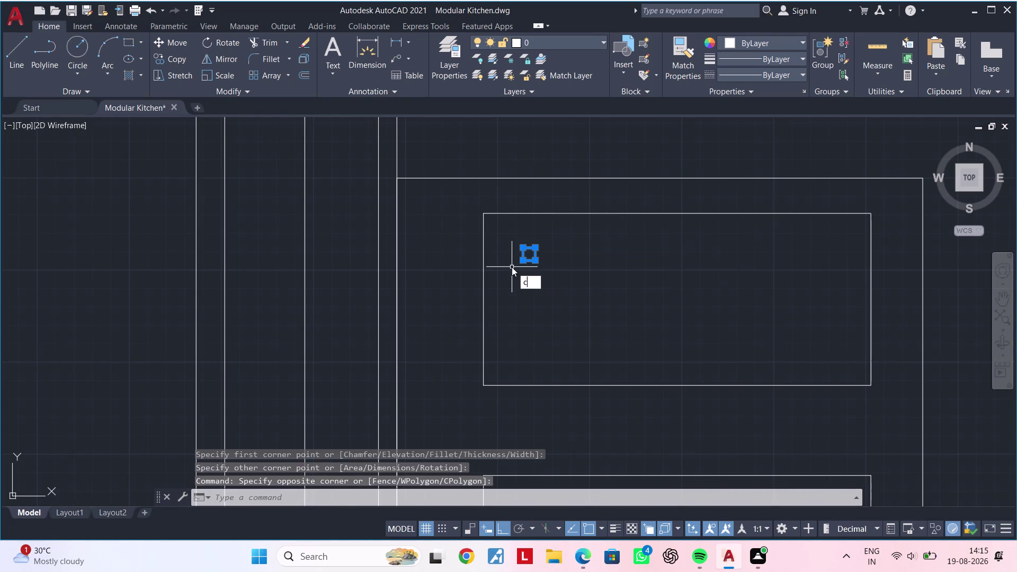
key(o)
key(space)
click(526, 266)
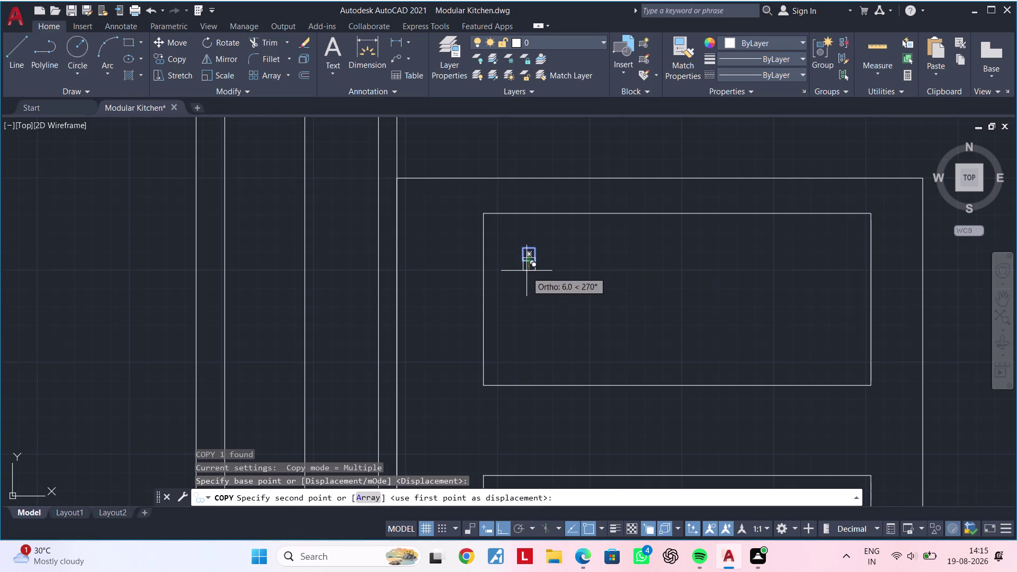
click(525, 286)
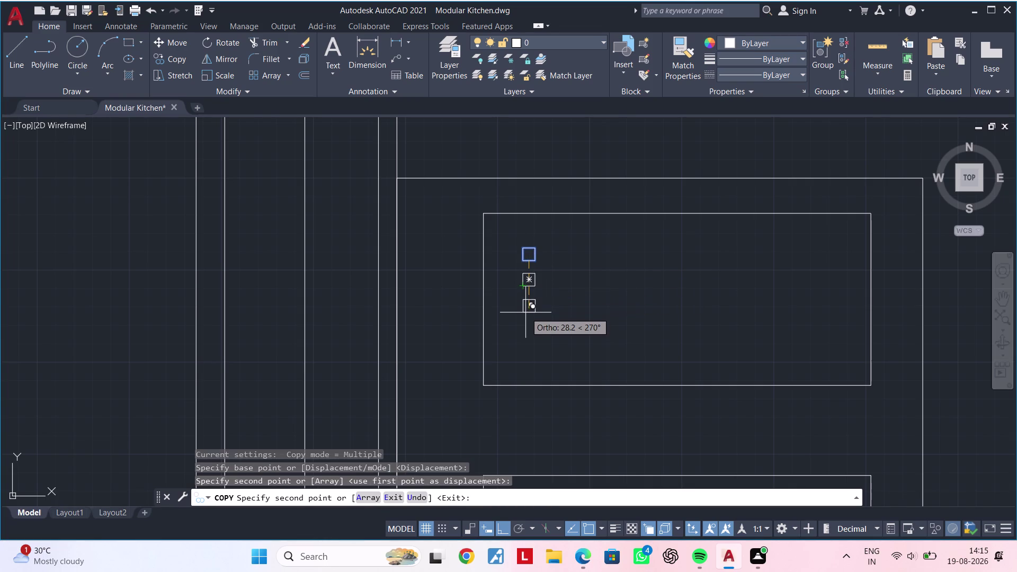
click(526, 312)
key(Escape)
Mirror the three squares across the panel's vertical centre line, keeping the originals.
middle_drag(604, 305, 592, 333)
key(Escape)
click(572, 260)
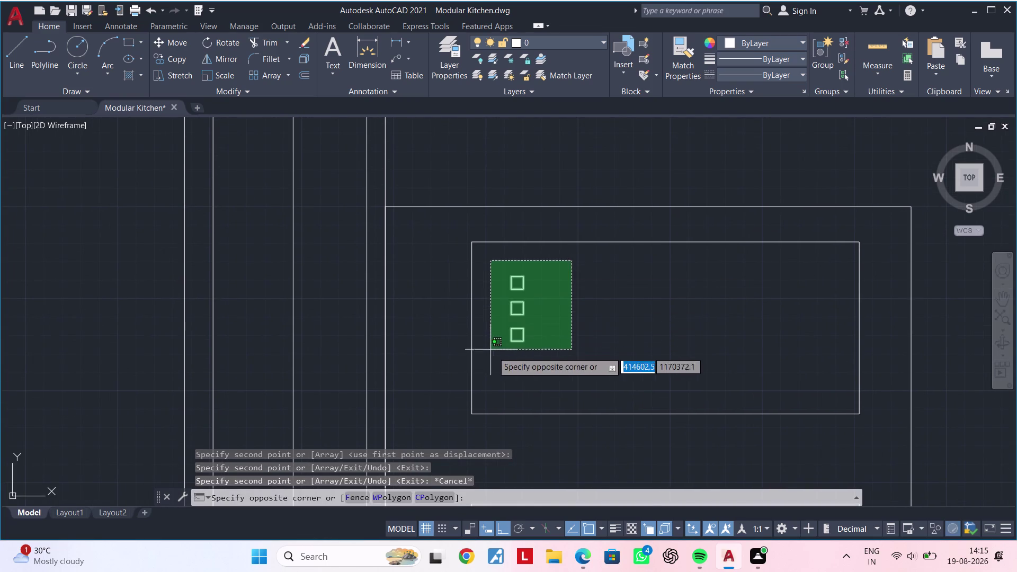
click(495, 358)
text(mi)
key(space)
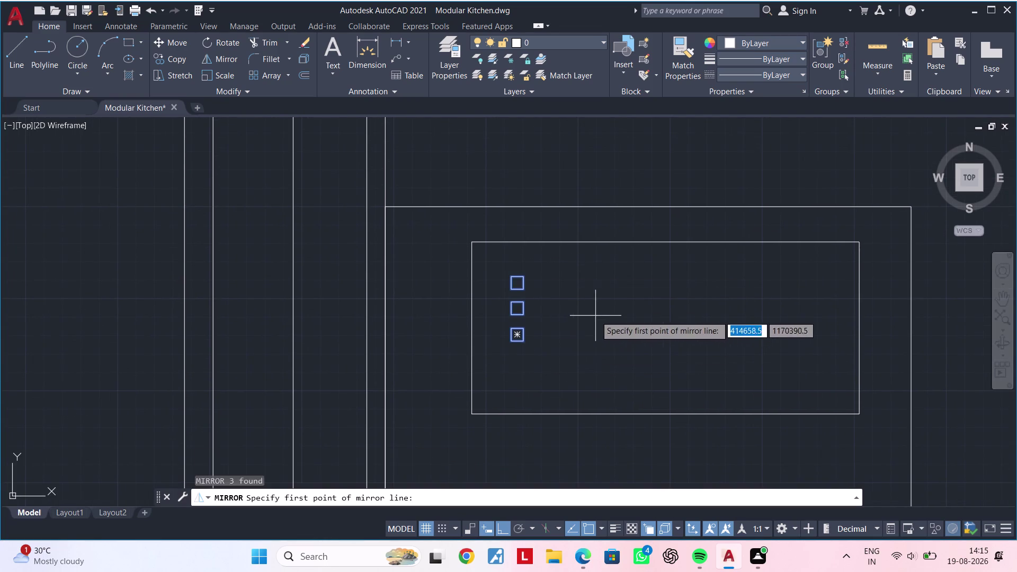
middle_drag(617, 314, 583, 331)
click(630, 261)
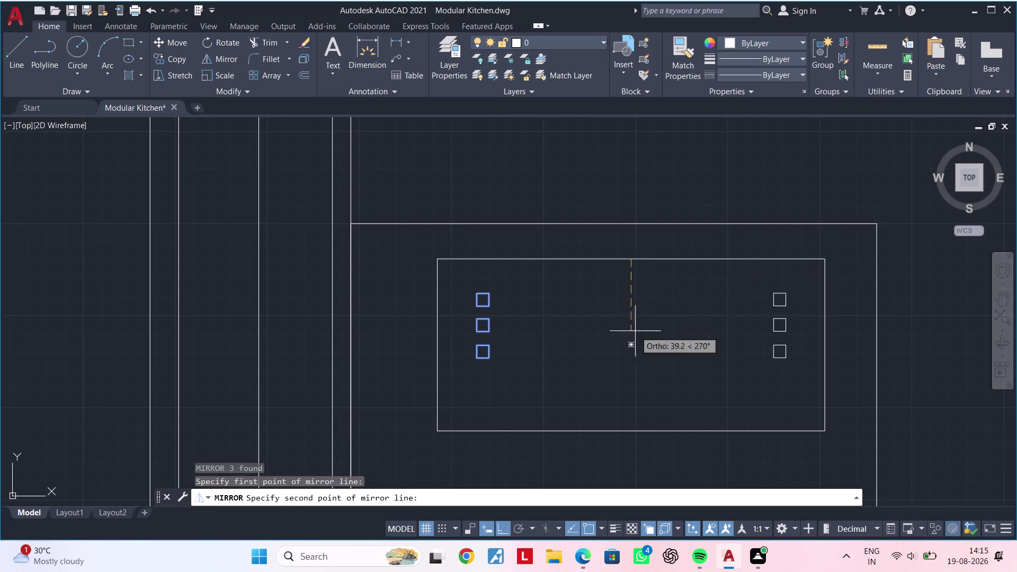
click(634, 398)
drag(658, 448, 635, 397)
key(Escape)
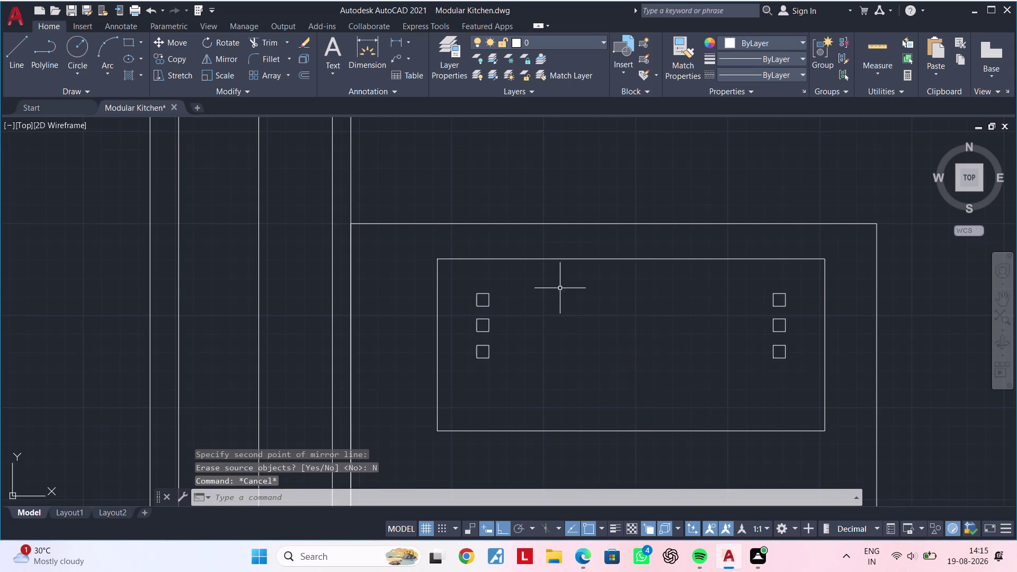
middle_drag(560, 287, 584, 293)
key(Escape)
key(Escape)
key(Escape)
Draw a larger rectangle beside the column of squares.
key(r)
text(ec)
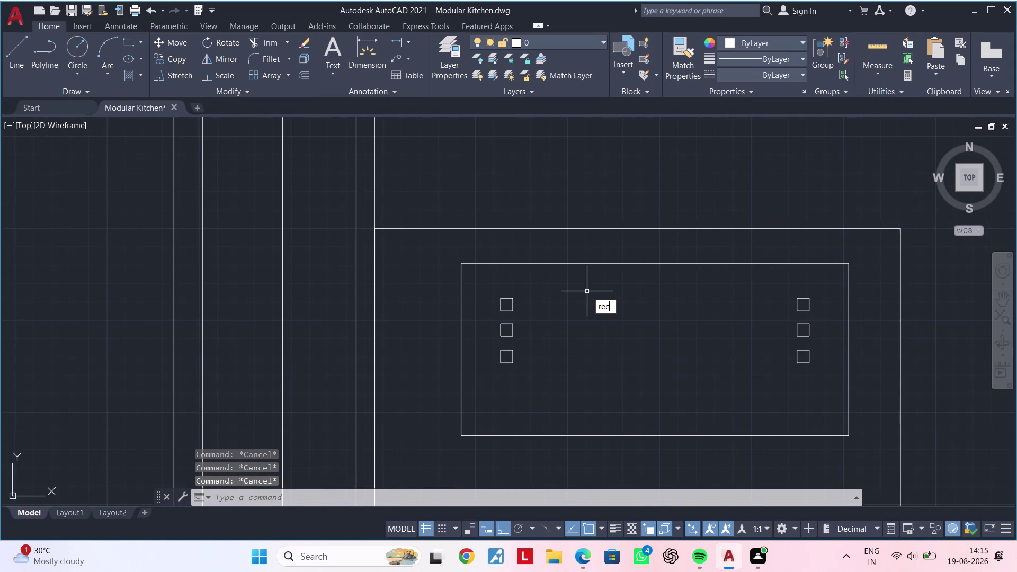
key(space)
click(563, 305)
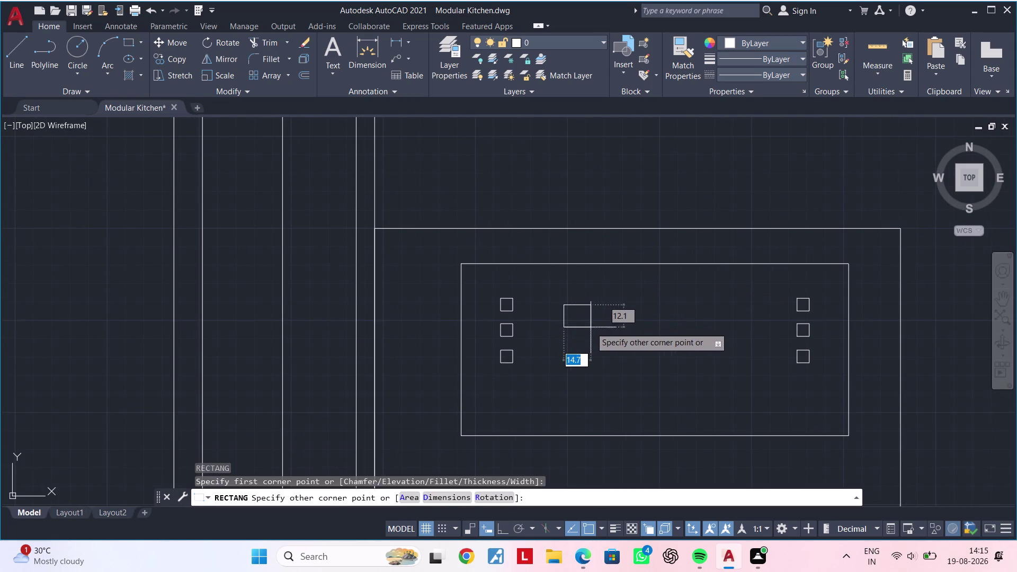
click(591, 328)
click(608, 294)
click(553, 337)
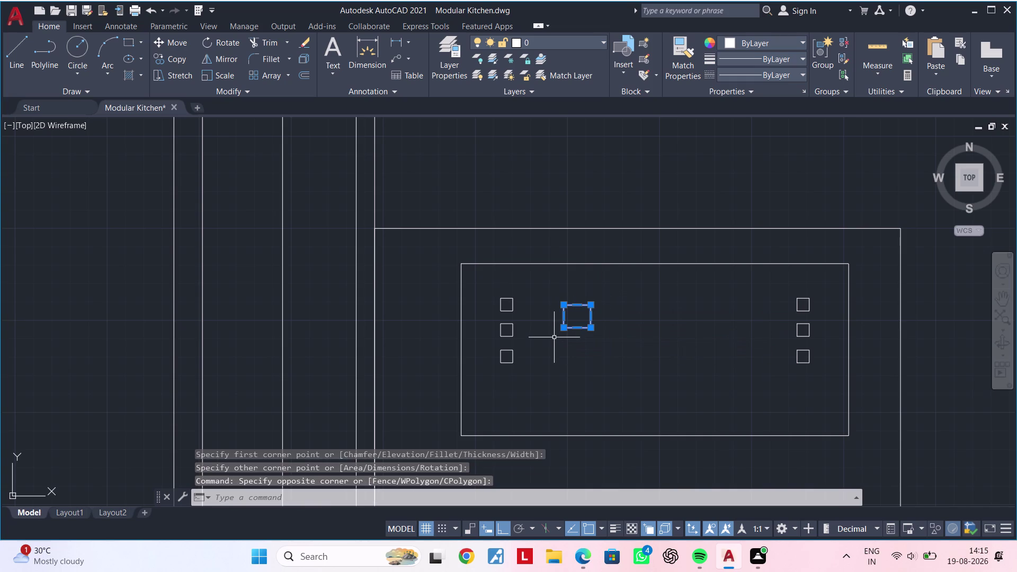
key(v)
key(Escape)
key(Escape)
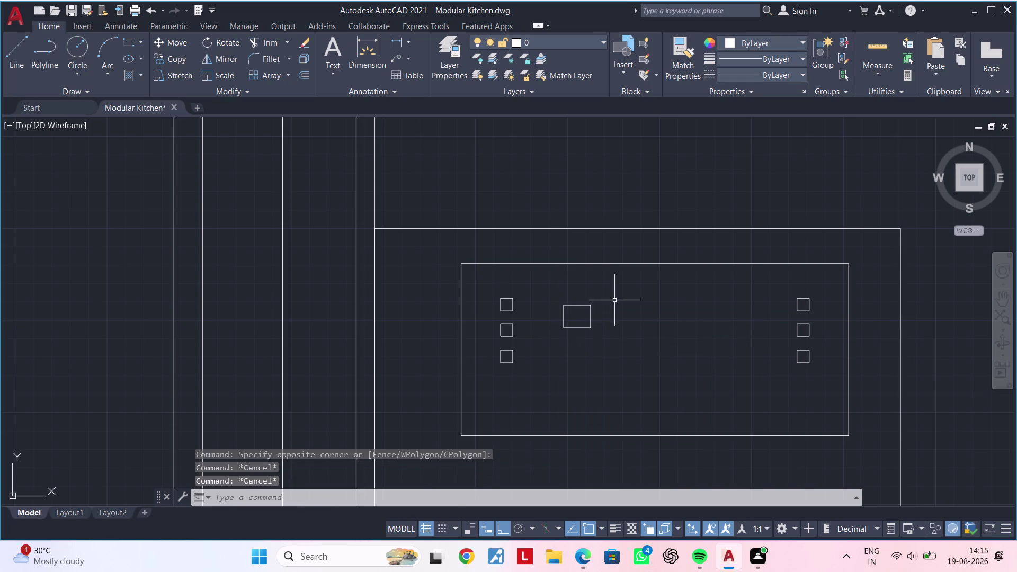
Copy the larger rectangle directly below itself.
click(615, 299)
click(533, 336)
text(co)
key(space)
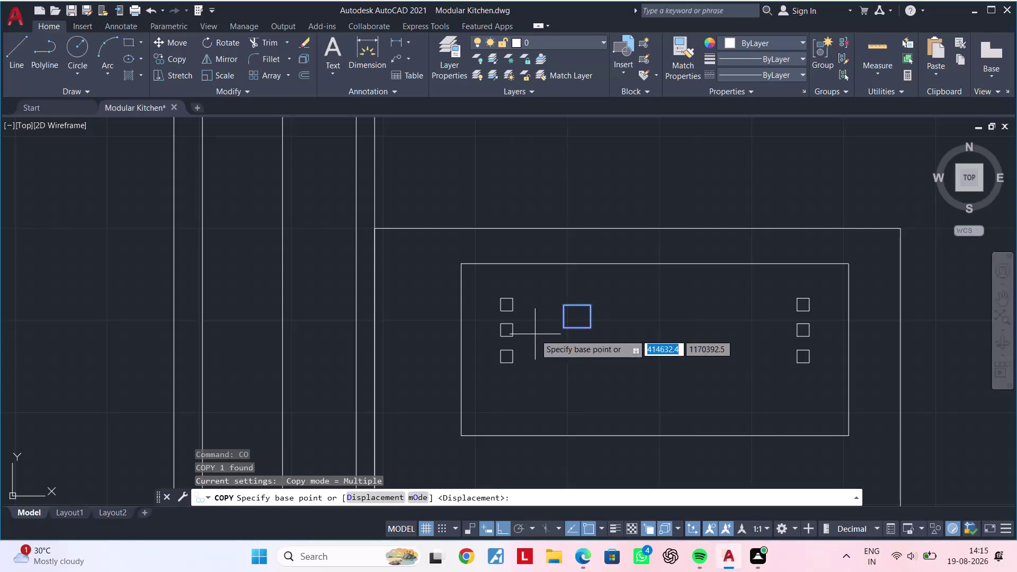
click(564, 343)
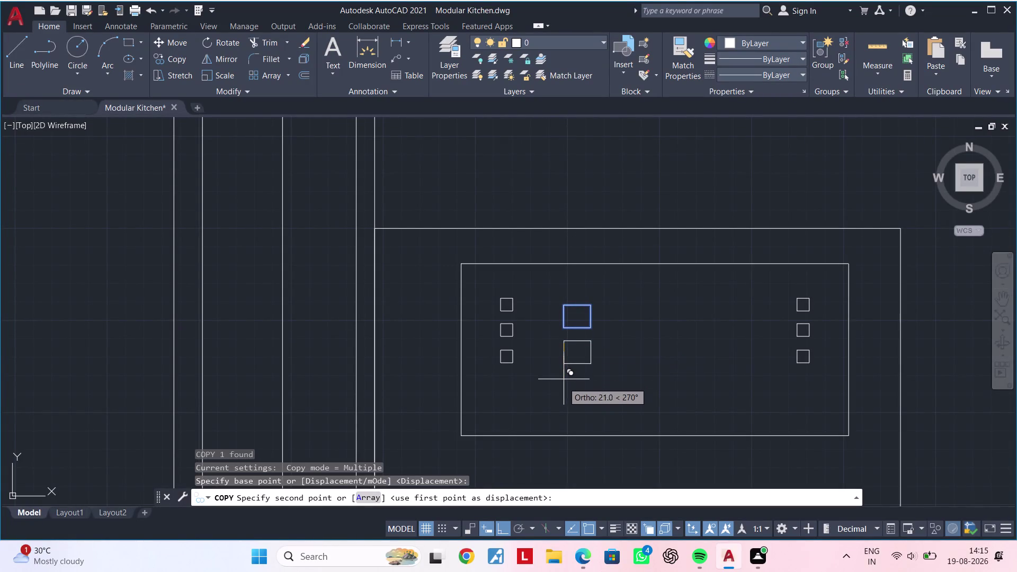
click(563, 387)
key(Escape)
key(Escape)
key(Escape)
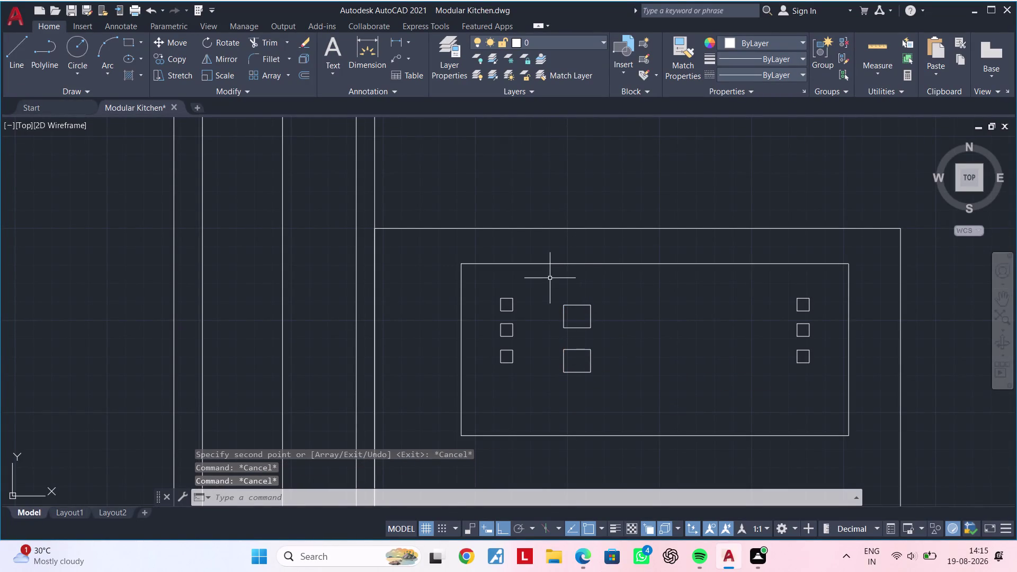
Mirror both larger rectangles across the panel centre, keeping the originals.
drag(538, 289, 542, 296)
click(611, 403)
key(m)
key(i)
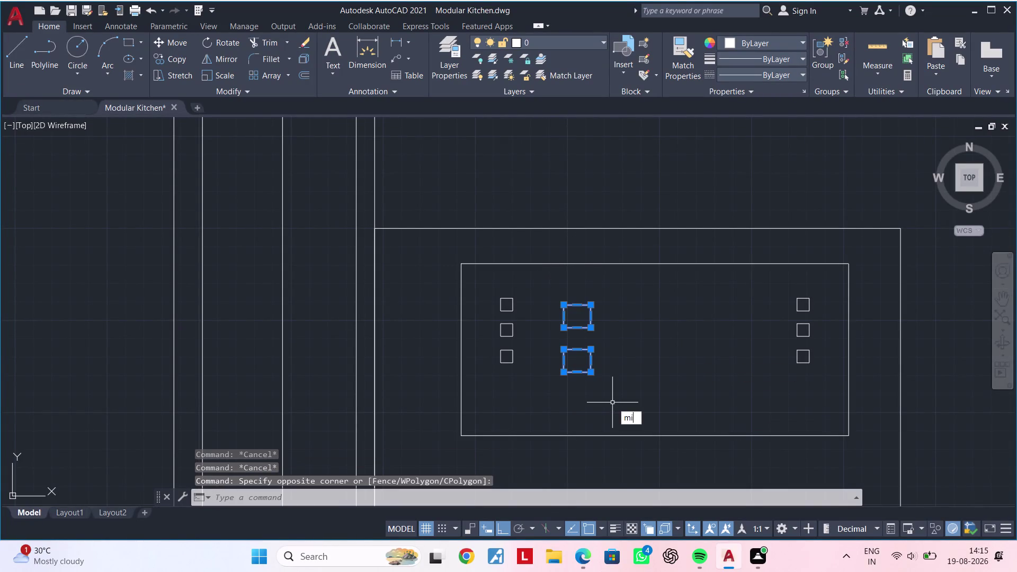
key(space)
click(657, 265)
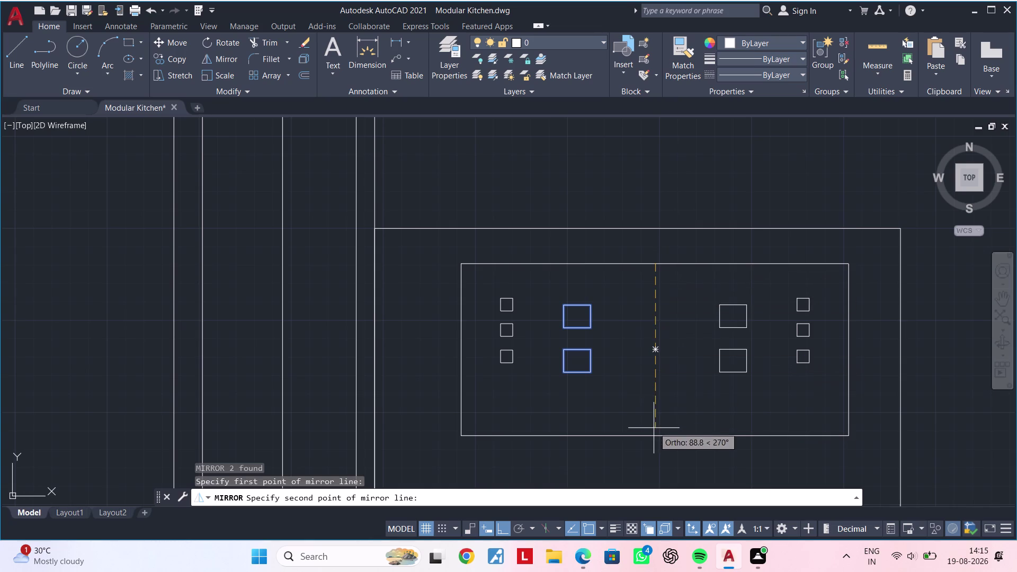
click(654, 436)
drag(676, 484, 654, 436)
scroll(down, 3)
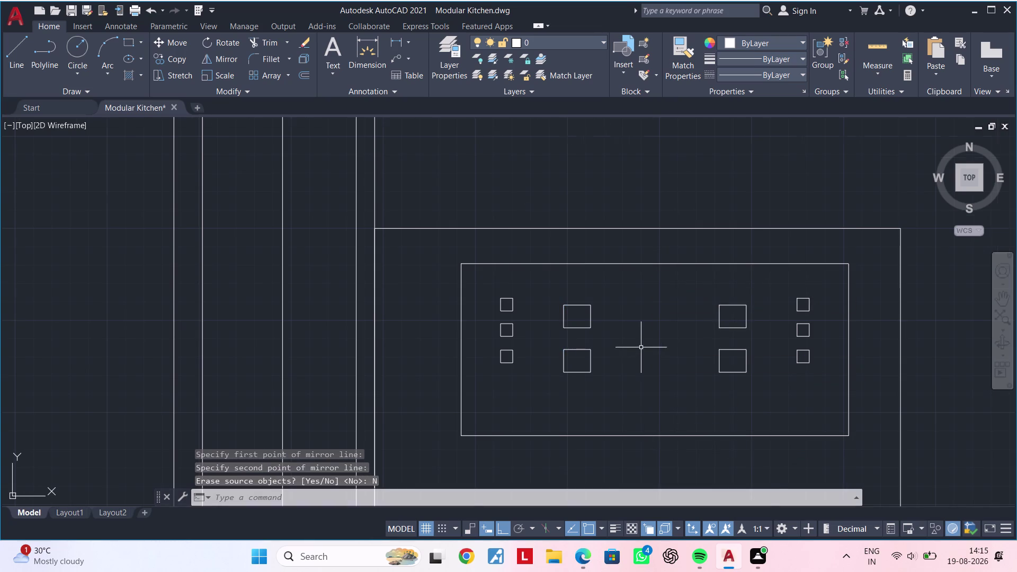
scroll(down, 3)
middle_drag(649, 329, 620, 265)
key(Escape)
scroll(down, 3)
middle_drag(628, 303, 588, 294)
key(Escape)
scroll(up, 3)
key(Escape)
key(Escape)
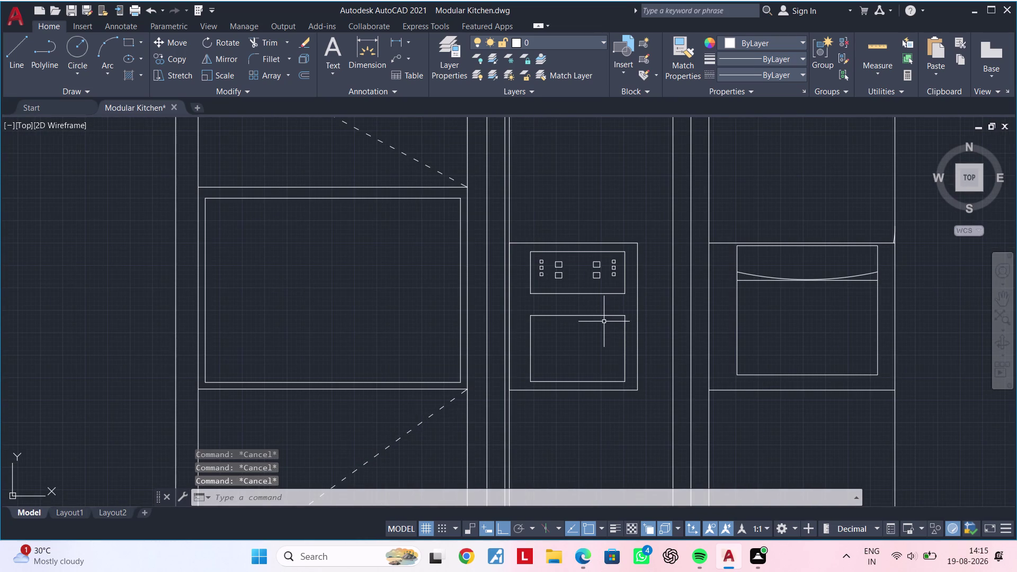
Pan over to the new elevation frame and clear leftover commands.
middle_drag(587, 321, 599, 288)
scroll(up, 3)
middle_drag(581, 277, 584, 268)
key(Escape)
scroll(up, 3)
scroll(up, 3)
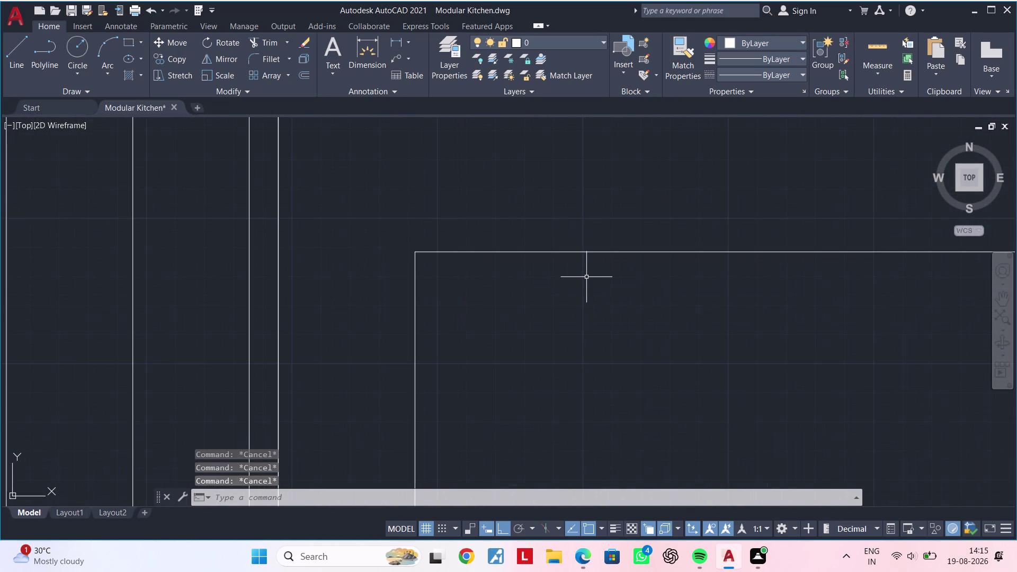
key(Escape)
key(Escape)
middle_drag(594, 279, 569, 285)
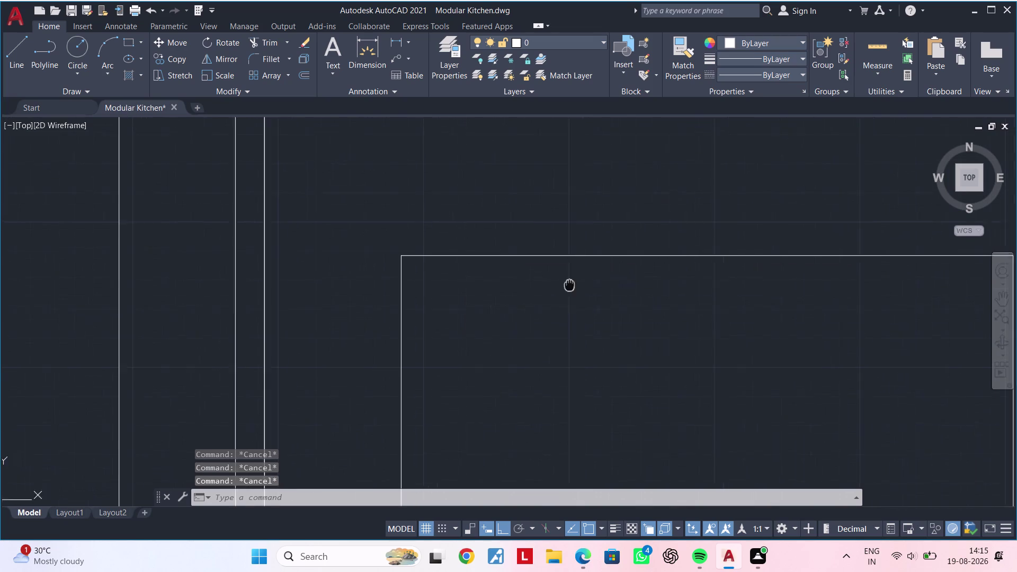
middle_drag(570, 285, 514, 292)
key(Escape)
key(Escape)
key(l)
key(Escape)
key(Escape)
key(Escape)
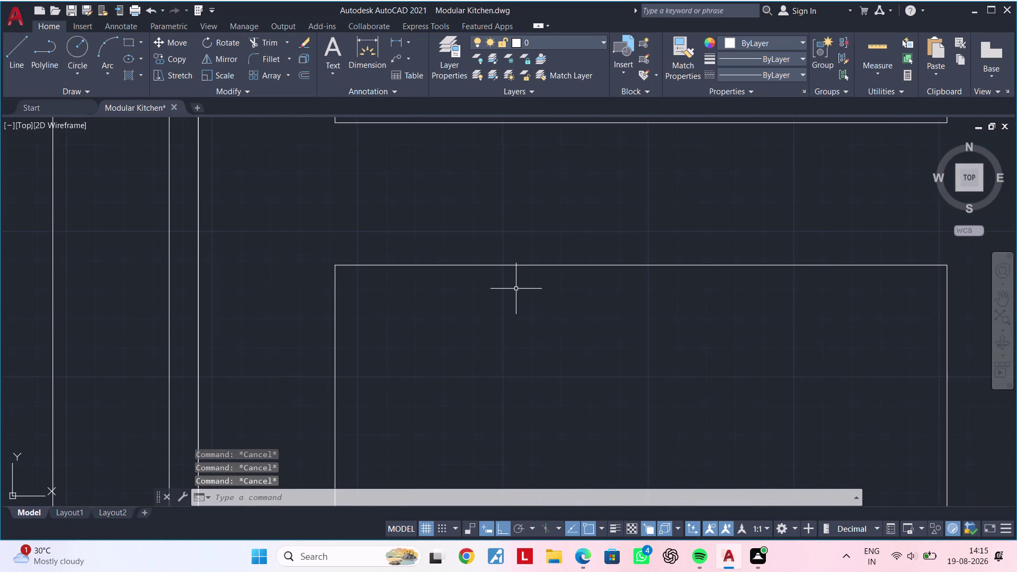
key(Escape)
Draw a thin rectangle along the frame's top edge.
text(rec)
key(space)
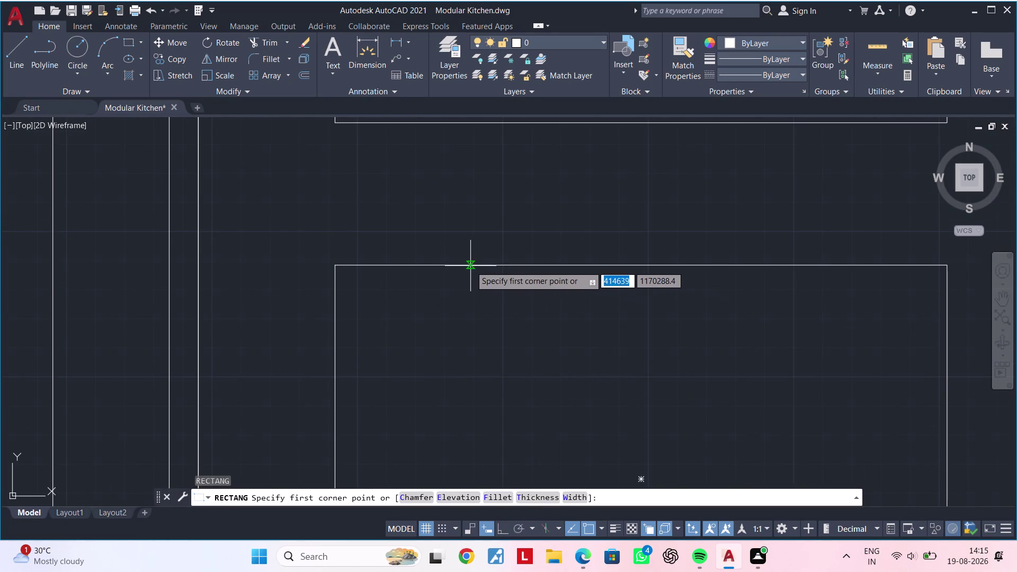
scroll(down, 3)
scroll(up, 3)
click(471, 263)
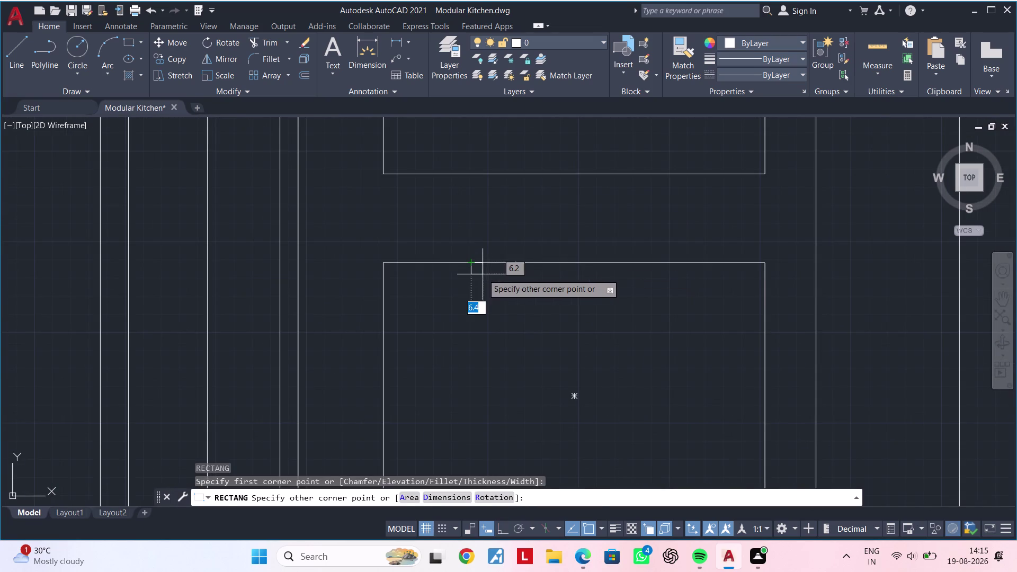
scroll(up, 3)
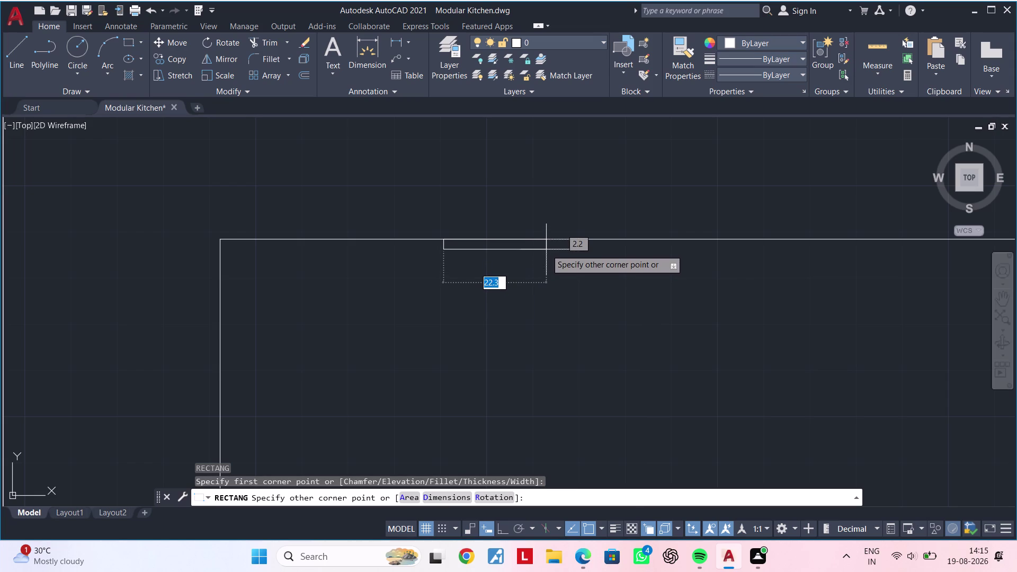
click(546, 249)
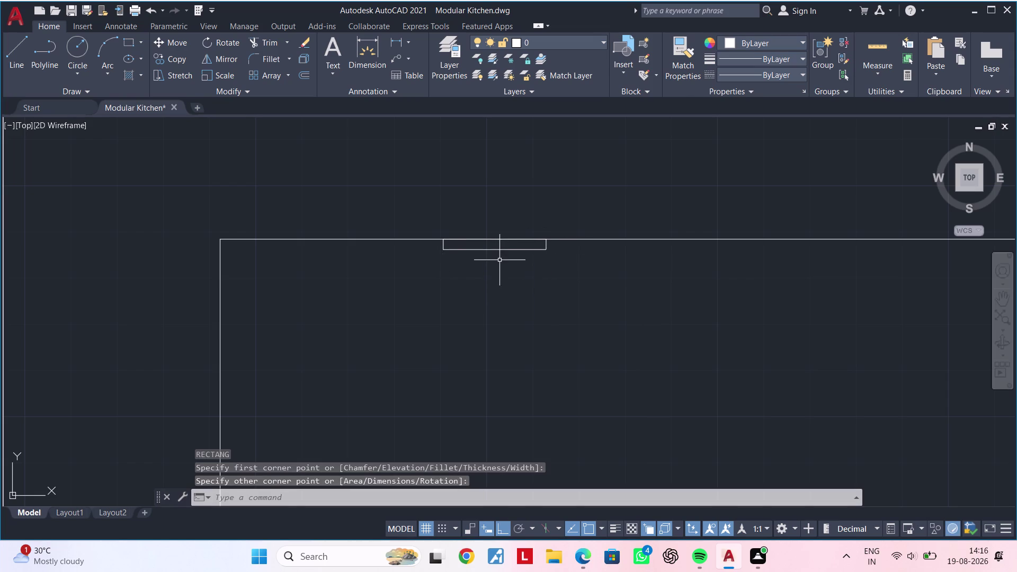
middle_drag(500, 260, 513, 260)
key(Escape)
key(Escape)
scroll(up, 3)
middle_drag(505, 288, 504, 294)
key(Escape)
key(Escape)
key(Escape)
key(Escape)
Copy the thin rectangle from its midpoint to directly beneath the original.
text(o)
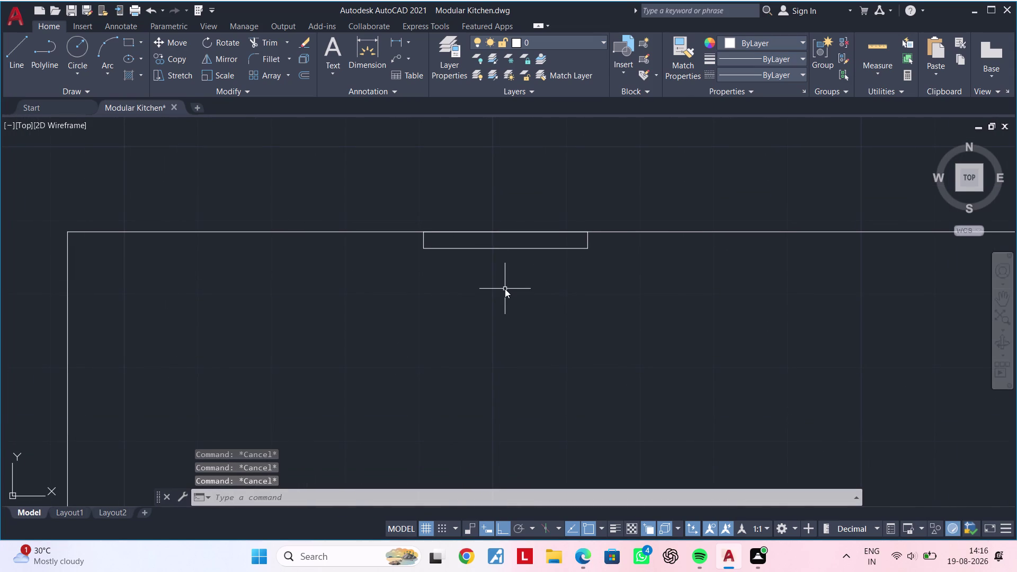
text(d)
key(Escape)
key(Escape)
text(co)
key(space)
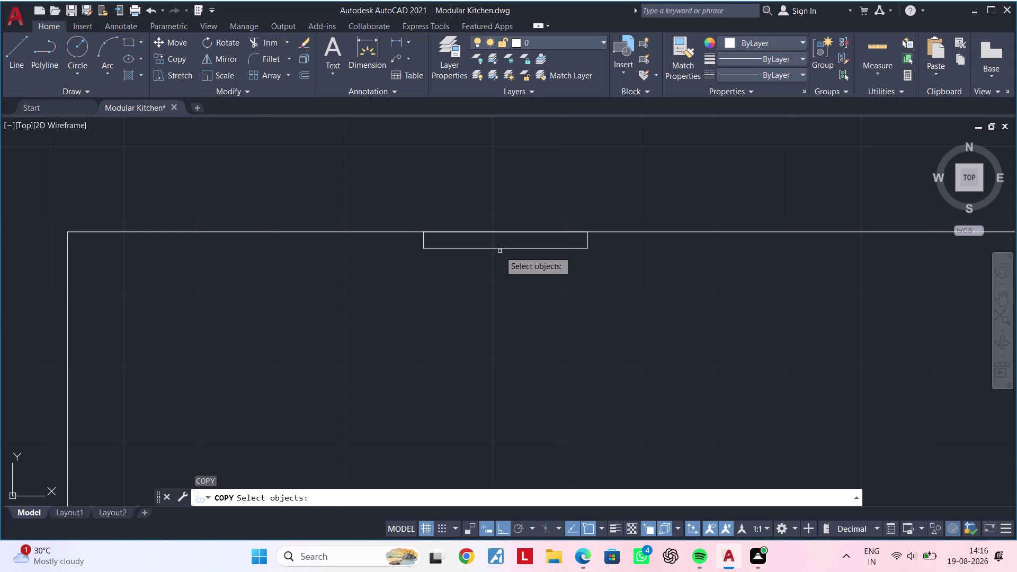
click(503, 245)
click(500, 253)
key(space)
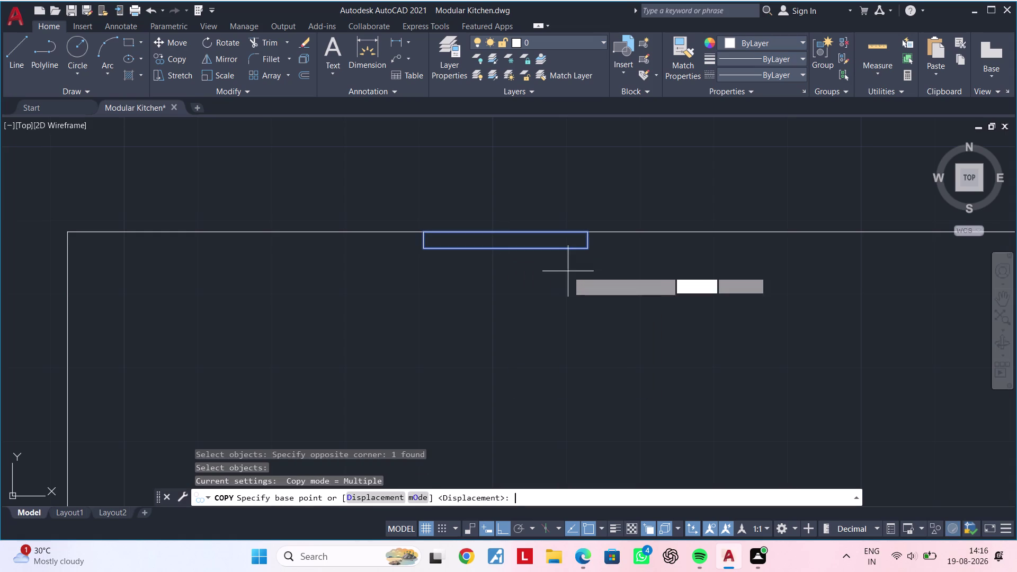
click(504, 229)
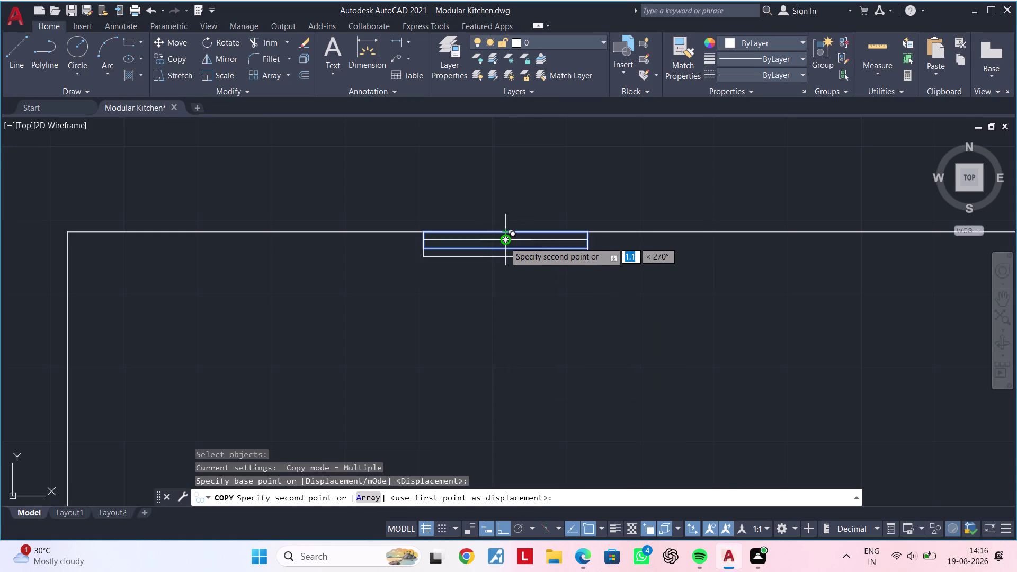
click(504, 247)
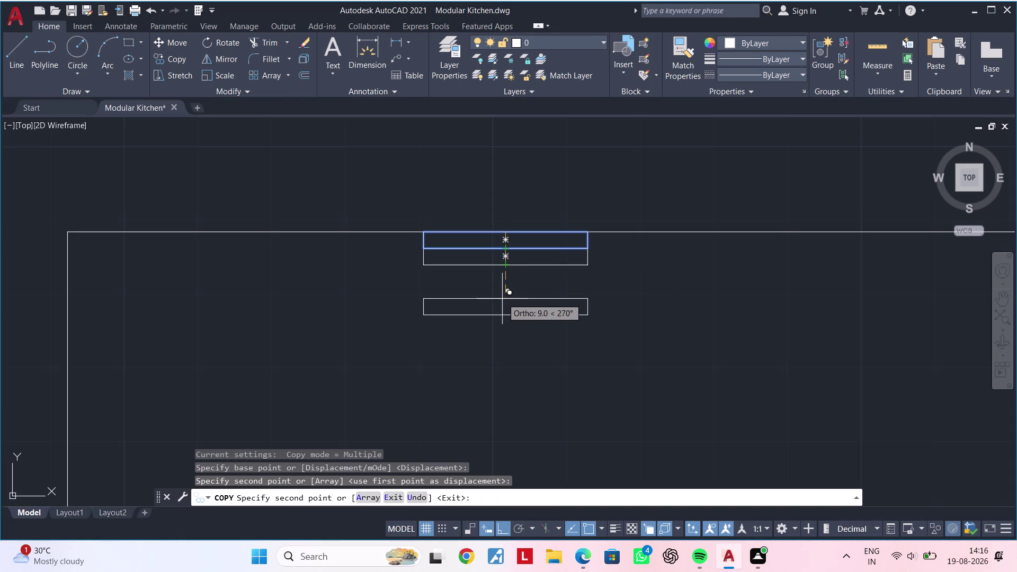
key(Escape)
key(Escape)
key(Escape)
key(Escape)
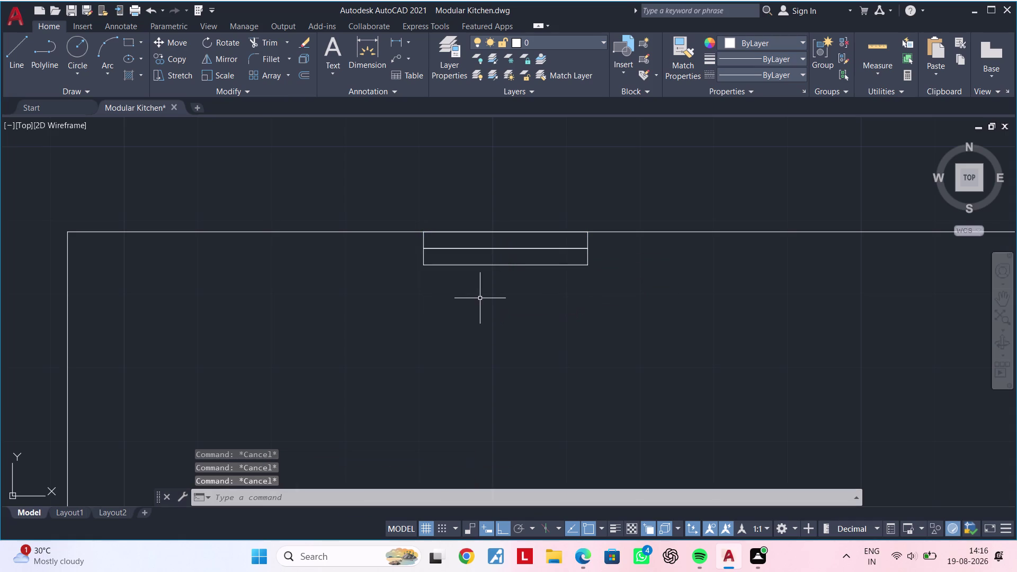
key(Escape)
middle_drag(481, 298, 502, 286)
key(Escape)
key(Escape)
key(Escape)
key(Escape)
key(Escape)
key(Escape)
key(r)
text(e)
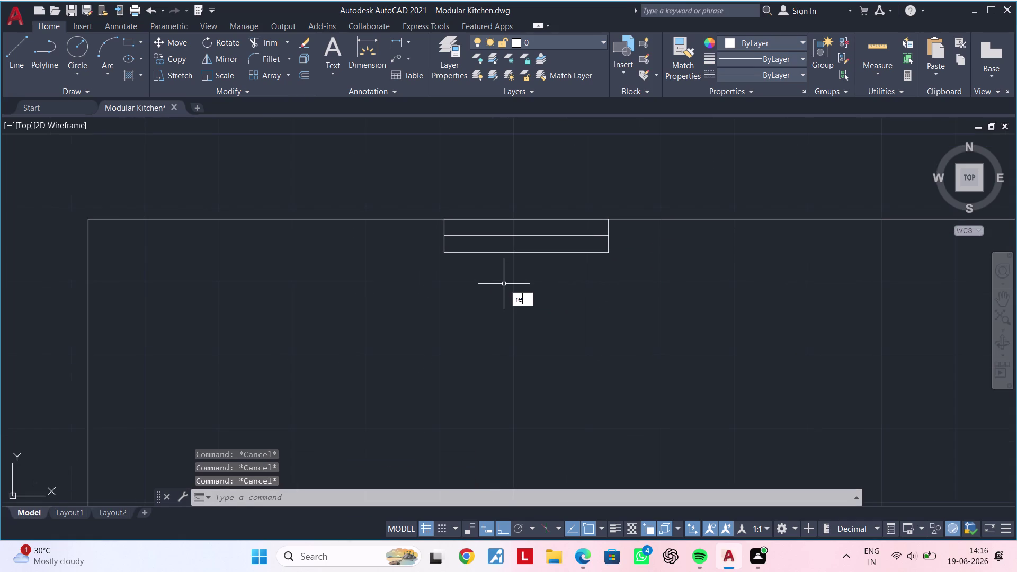
text(c)
key(Escape)
key(Escape)
Draw a taller rectangular box underneath the stacked strips.
text(rec)
key(space)
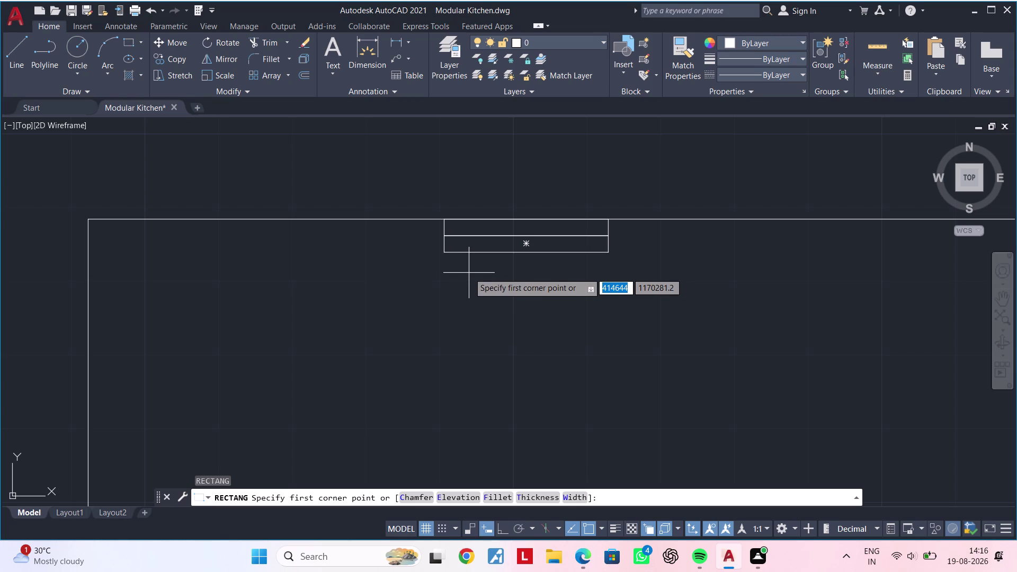
click(482, 252)
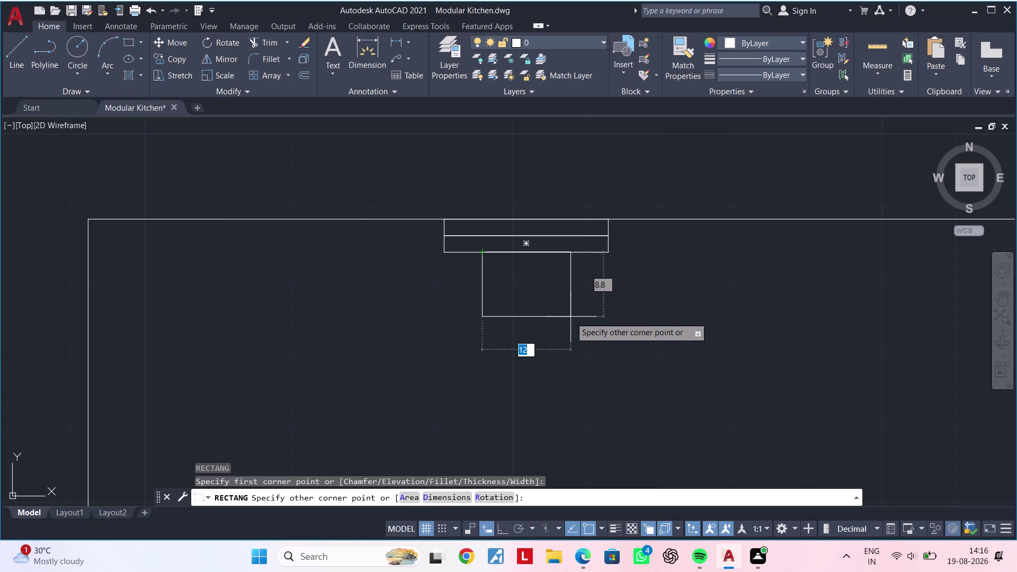
click(578, 355)
scroll(down, 3)
middle_drag(612, 342, 483, 283)
scroll(down, 3)
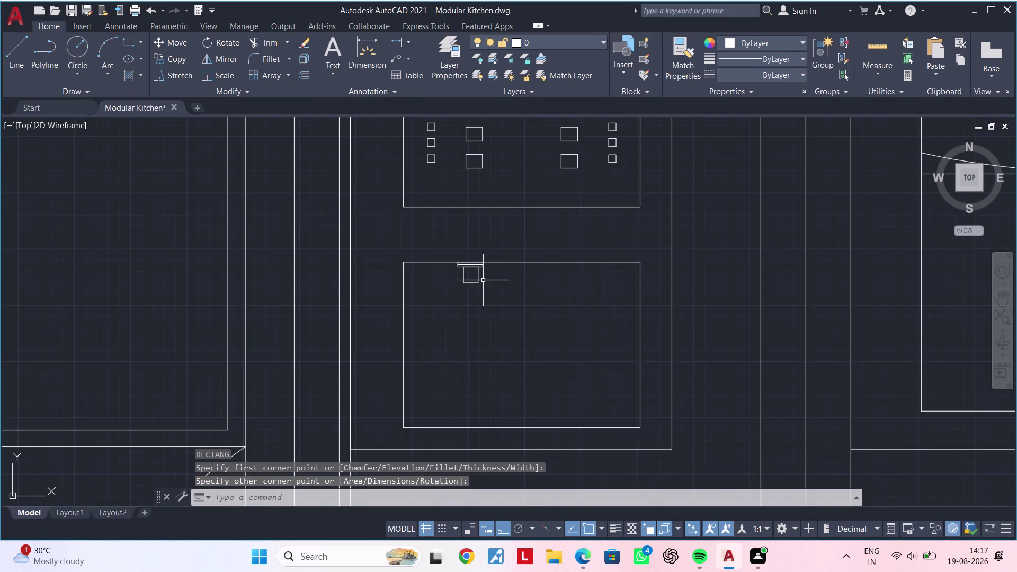
scroll(up, 3)
middle_drag(441, 282, 457, 339)
scroll(up, 3)
middle_drag(453, 305, 540, 309)
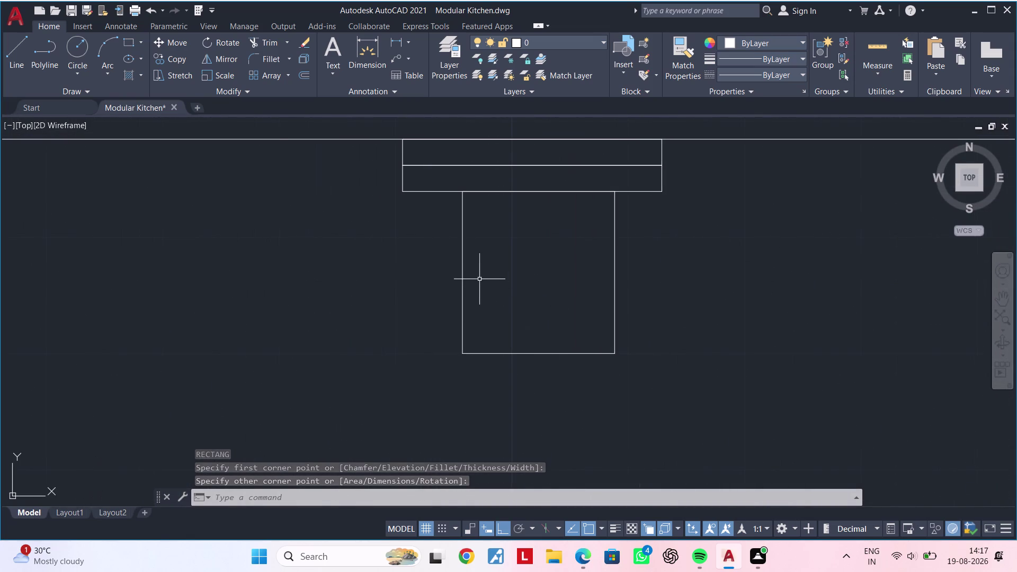
Adjust a corner of the new box using its grips.
click(459, 266)
click(462, 261)
click(463, 261)
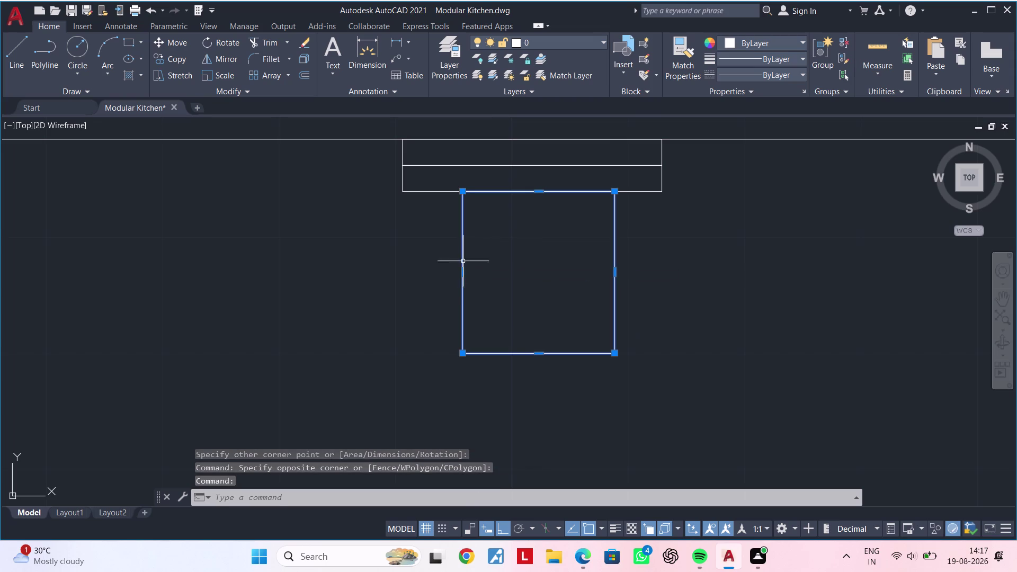
click(465, 273)
click(450, 274)
scroll(down, 3)
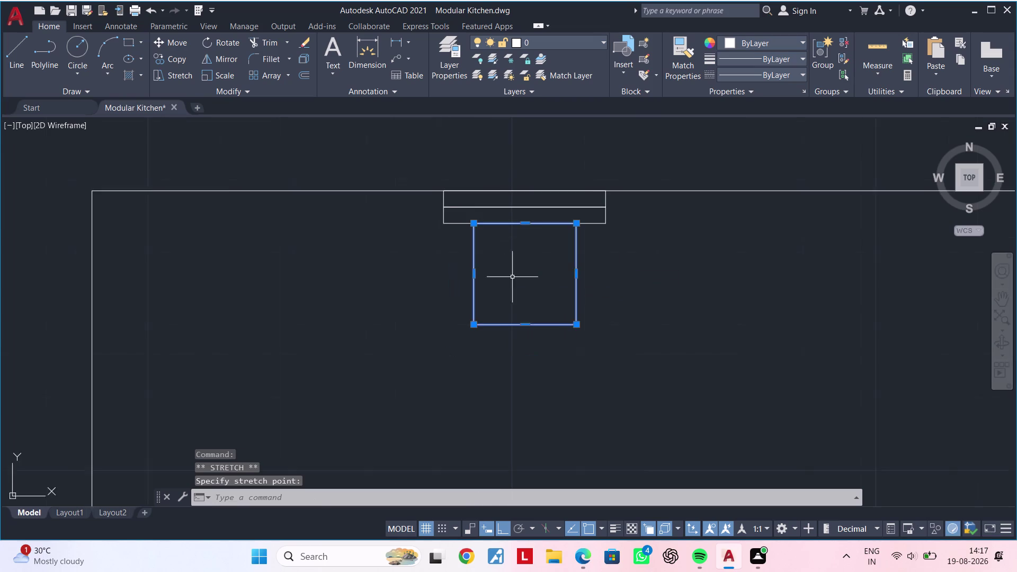
middle_drag(509, 277, 497, 280)
key(Escape)
key(Escape)
key(Escape)
key(Escape)
key(Escape)
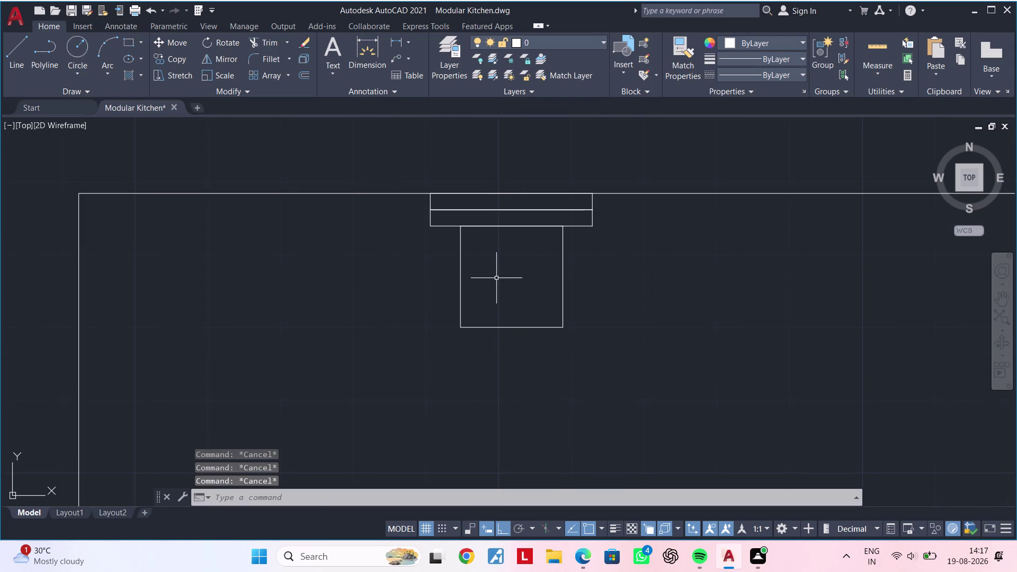
key(Escape)
key(Escape)
key(Escape)
key(Escape)
key(Escape)
key(Escape)
key(Escape)
key(Escape)
key(Escape)
key(Escape)
key(Escape)
key(Escape)
Draw two closely spaced horizontal lines across the box as the upper band.
text(l)
key(space)
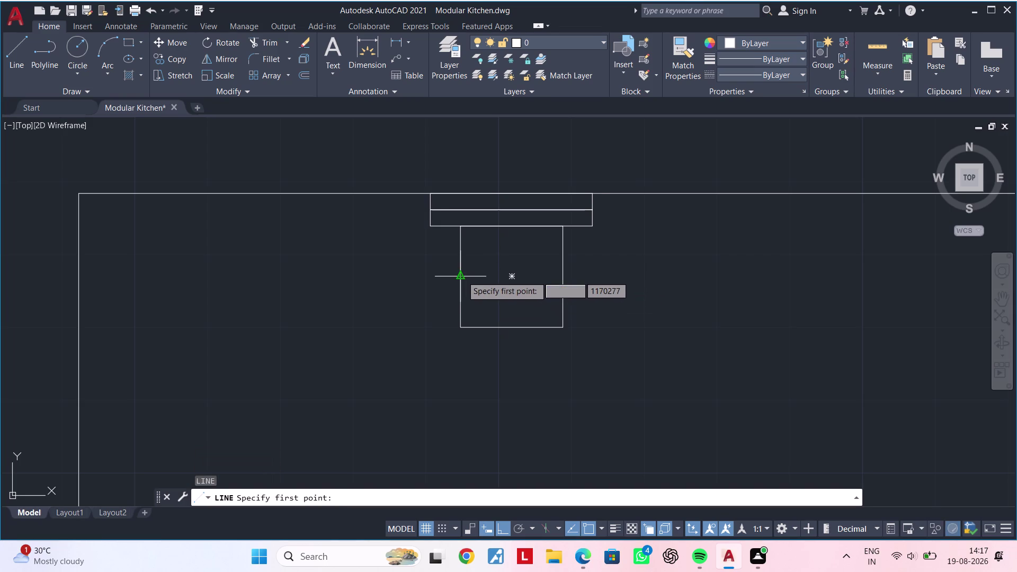
click(462, 276)
click(561, 276)
key(Escape)
key(Escape)
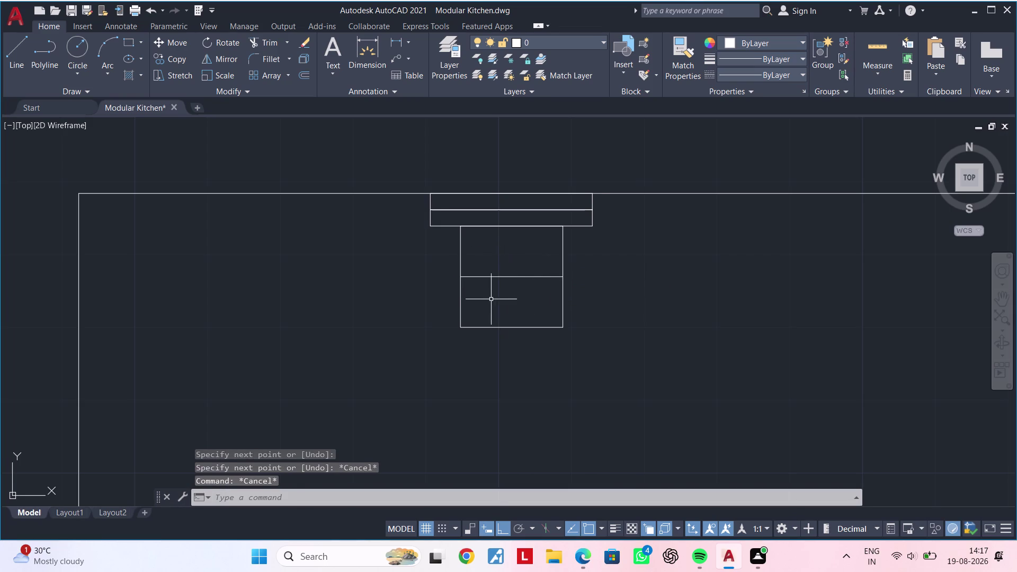
middle_drag(493, 299, 509, 296)
key(Escape)
key(Escape)
key(Escape)
key(Escape)
key(Escape)
key(Escape)
key(space)
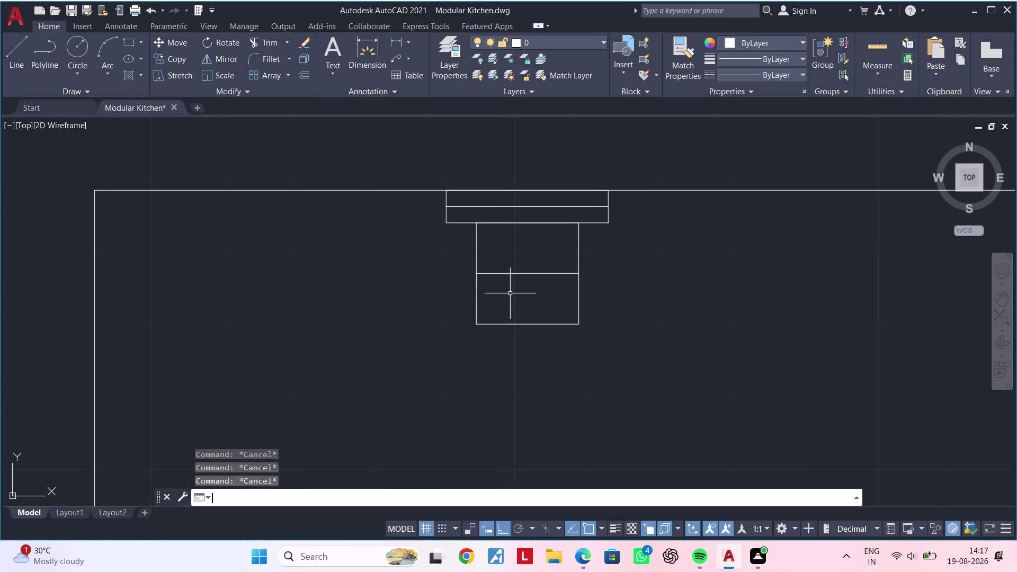
scroll(up, 3)
click(459, 266)
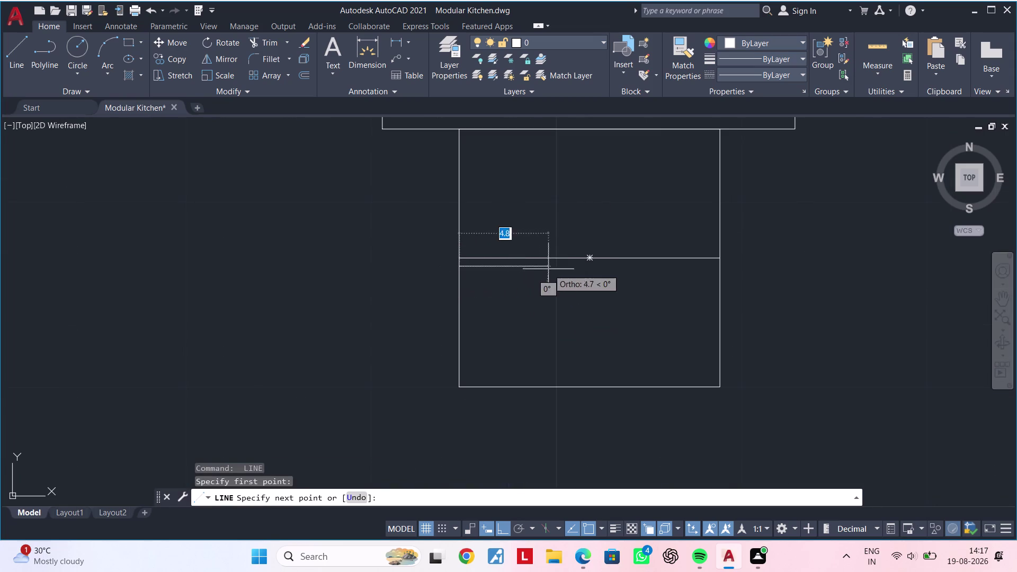
click(718, 267)
key(Escape)
key(Escape)
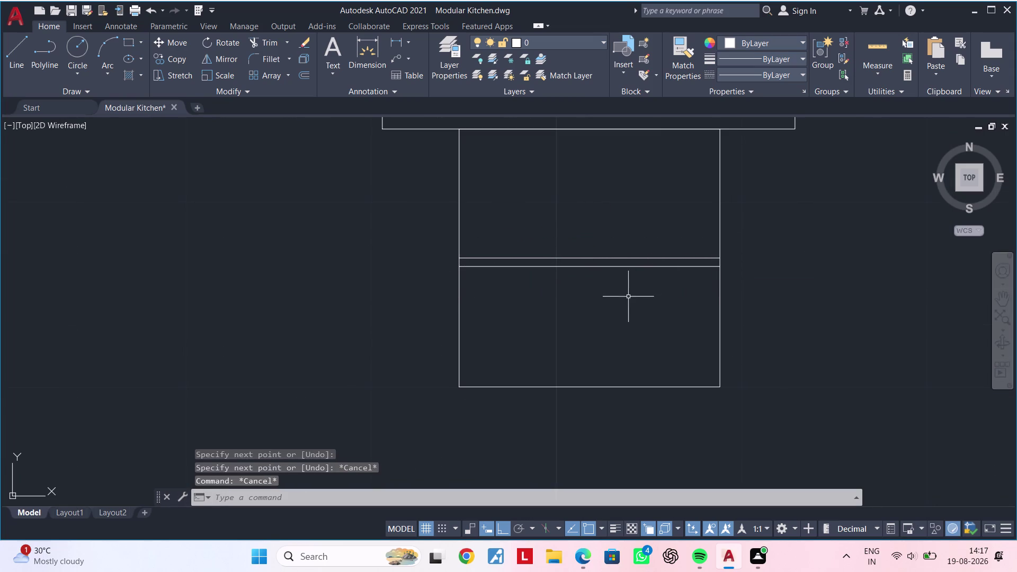
middle_drag(614, 300, 619, 293)
Draw a second pair of horizontal lines lower in the box.
key(Escape)
key(Escape)
key(space)
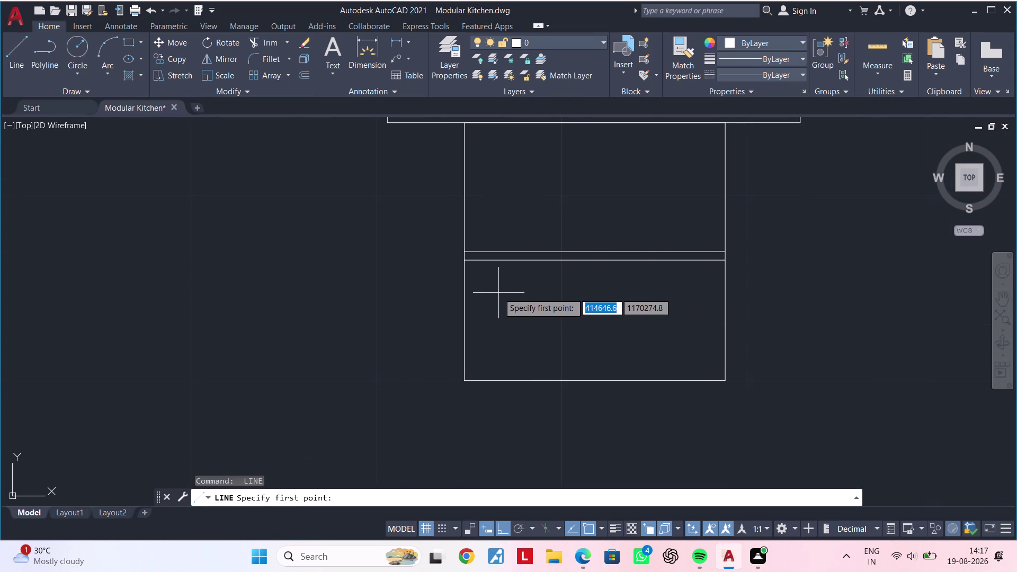
click(464, 296)
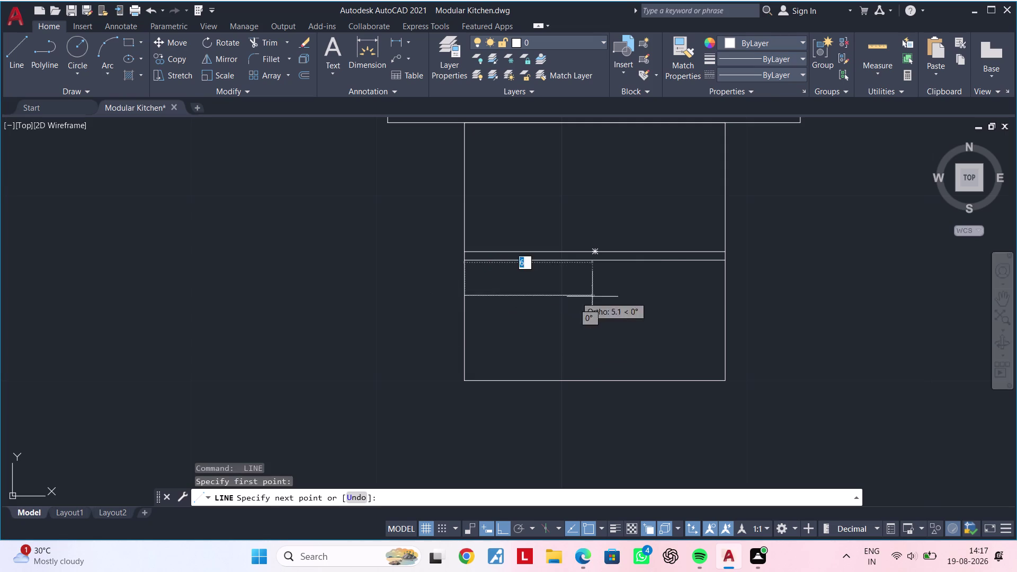
click(727, 296)
key(Escape)
key(space)
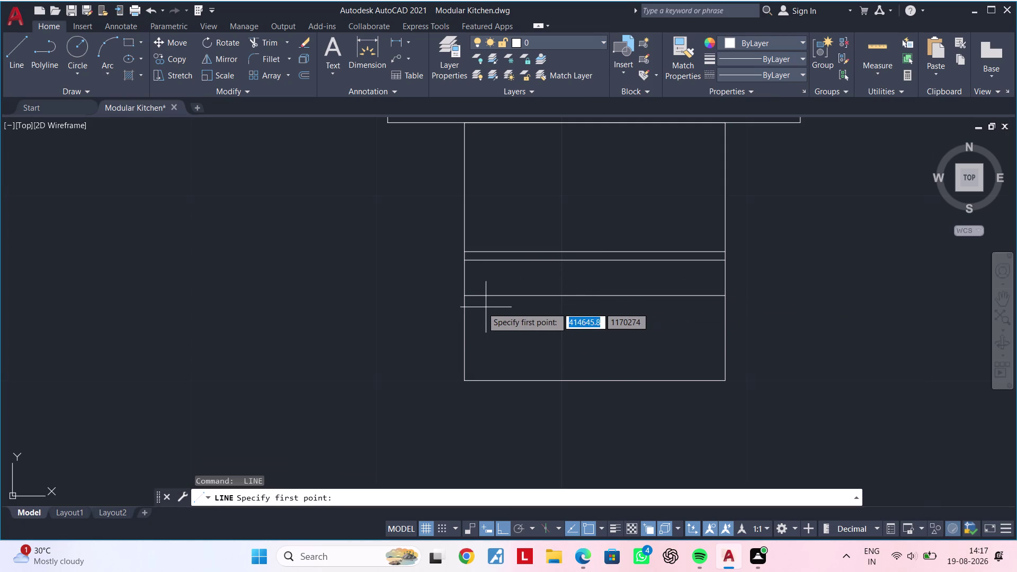
click(465, 304)
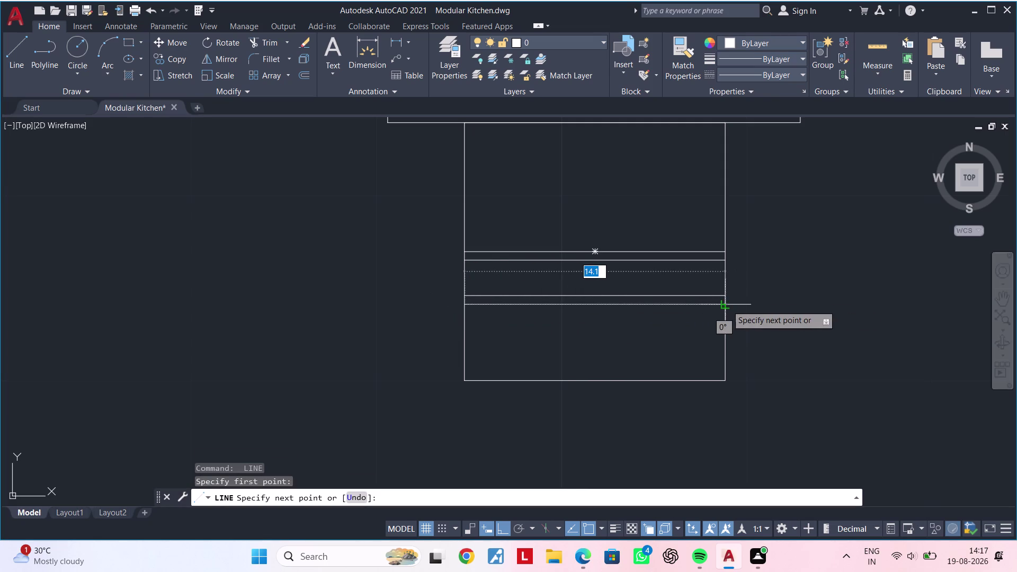
click(726, 305)
key(Escape)
Start another horizontal line, cancel it, and bring the lower panel into view.
middle_drag(662, 340, 654, 287)
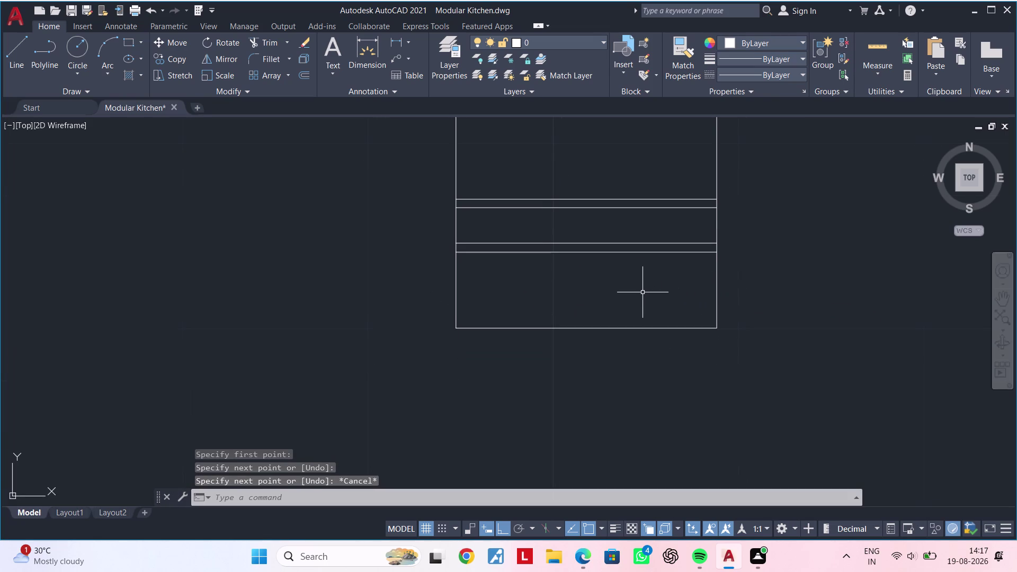
middle_drag(641, 294, 642, 269)
key(Escape)
key(space)
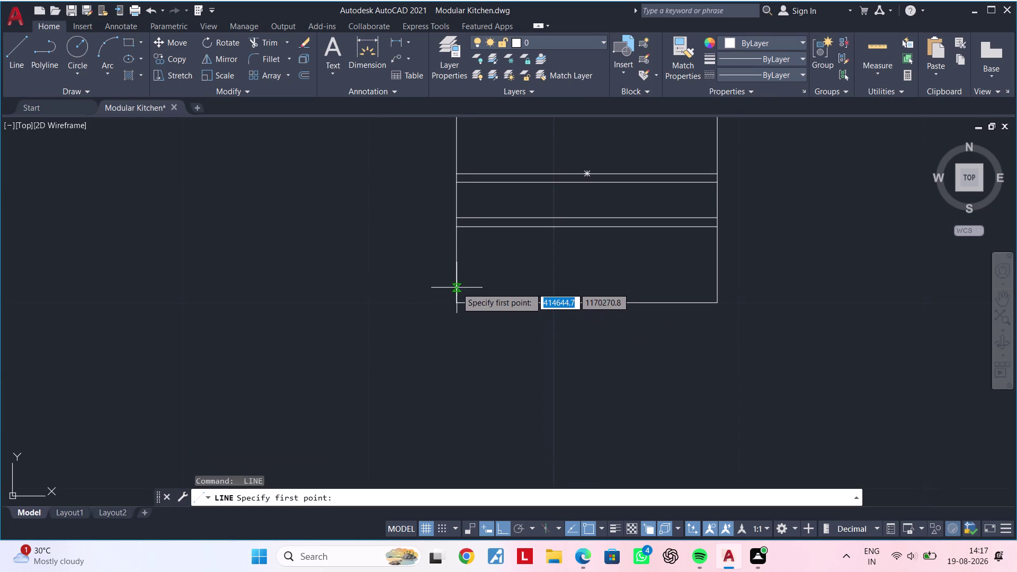
click(457, 288)
click(716, 288)
key(Escape)
scroll(down, 3)
middle_drag(753, 289, 605, 292)
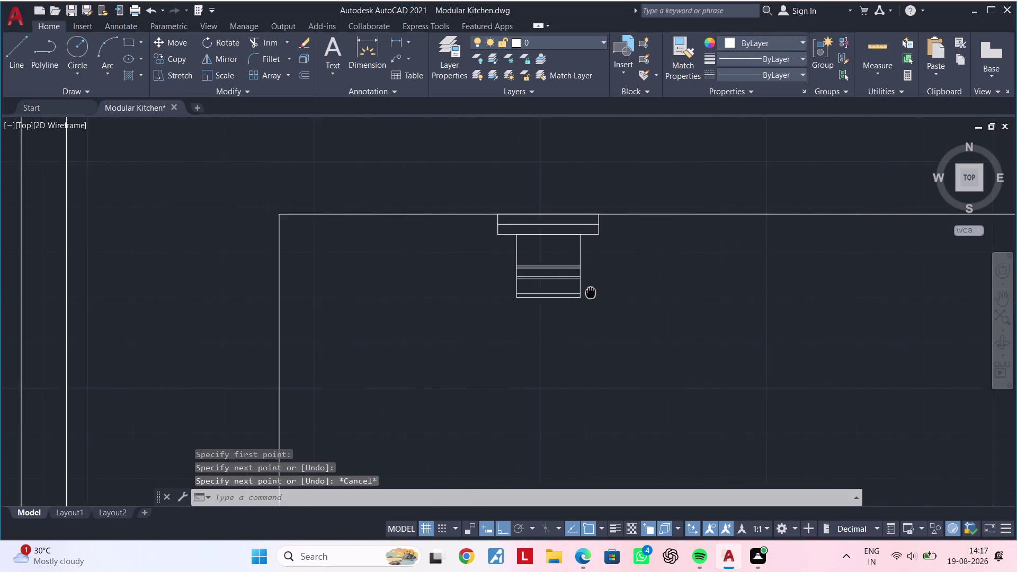
middle_drag(605, 292, 588, 292)
key(Escape)
scroll(down, 3)
middle_drag(607, 290, 581, 292)
Mirror the strip-and-box fitting across the panel's vertical centre line, keeping the original.
key(Escape)
drag(506, 249, 518, 256)
click(607, 315)
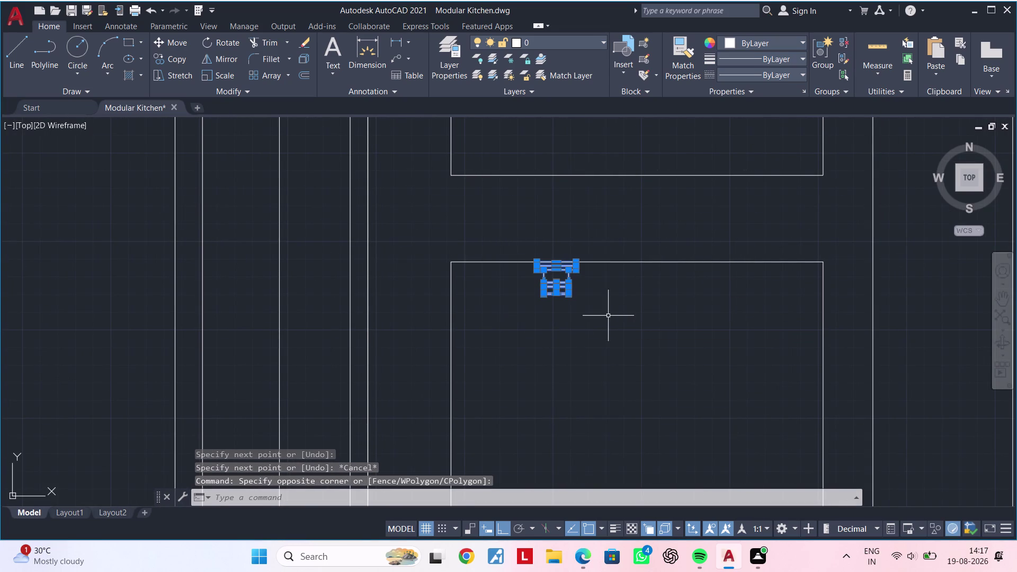
text(mi)
key(space)
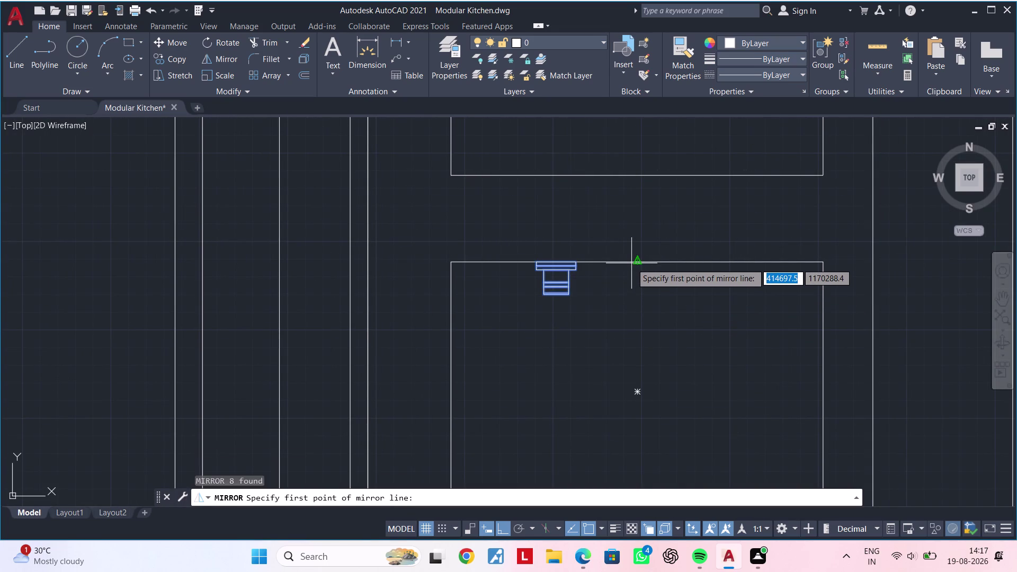
click(636, 262)
click(640, 330)
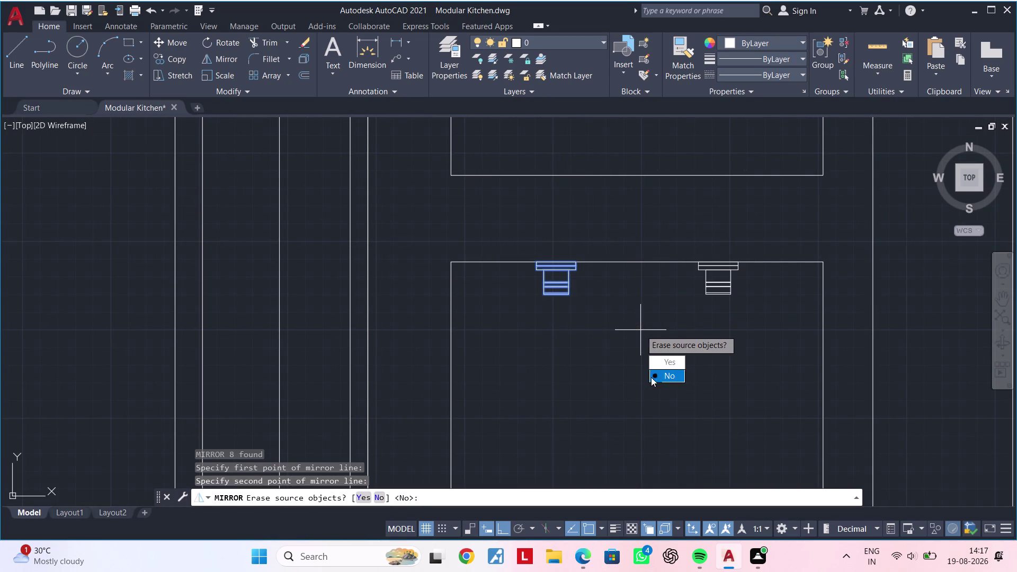
click(660, 385)
Pan and zoom across the drawing to bring the fridge elevation into view.
drag(692, 429, 660, 384)
scroll(down, 3)
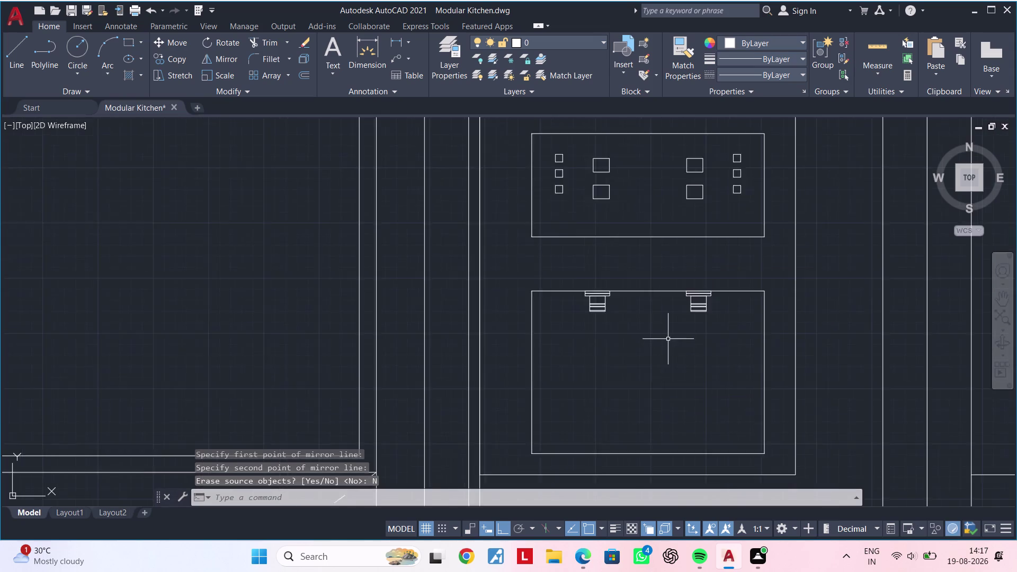
scroll(down, 3)
middle_drag(678, 324, 458, 236)
key(Escape)
middle_drag(550, 252, 434, 250)
scroll(down, 3)
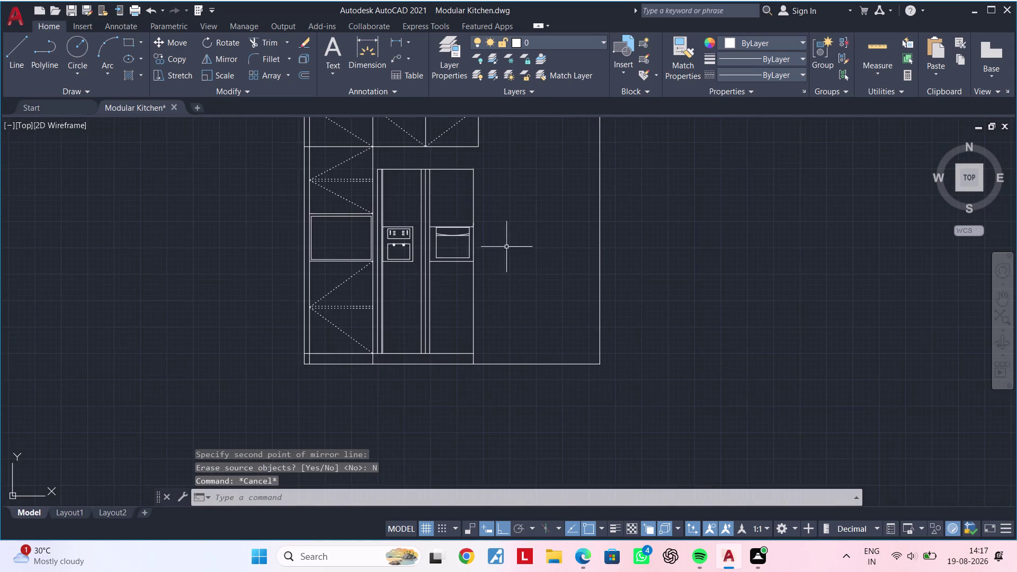
middle_drag(512, 247, 552, 239)
scroll(down, 3)
middle_drag(539, 253, 545, 318)
middle_drag(593, 290, 626, 286)
middle_drag(565, 286, 590, 280)
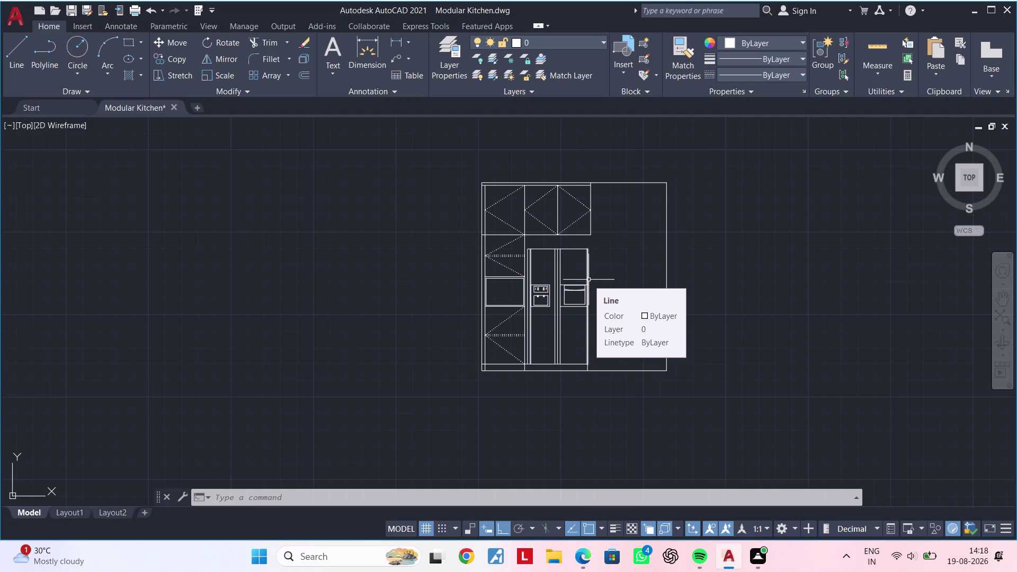
Extend the elevation's middle horizontal line to the frame's right edge.
key(Escape)
key(Escape)
key(Escape)
key(Escape)
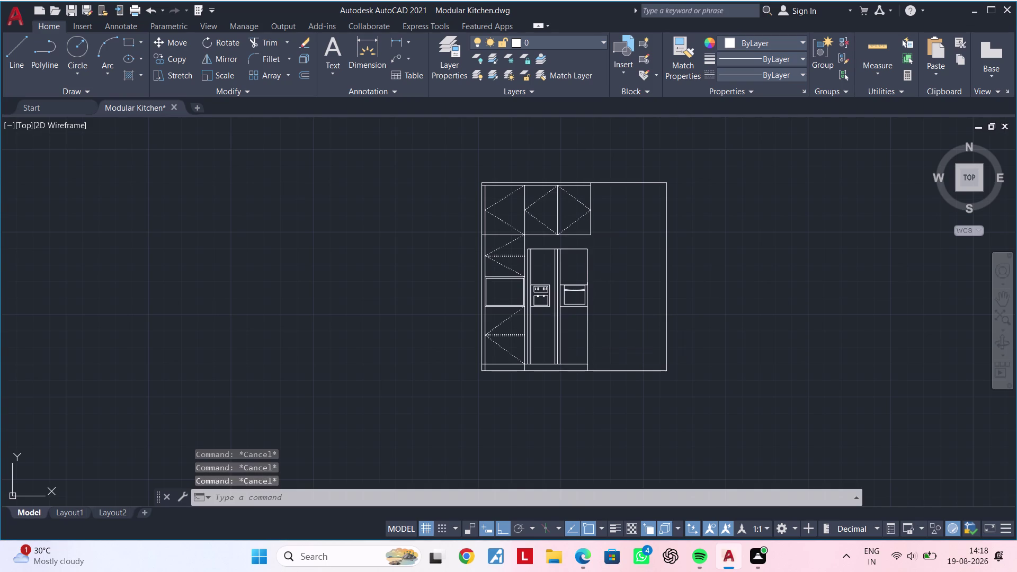
scroll(up, 3)
middle_drag(569, 257, 510, 282)
key(Escape)
key(Escape)
key(Escape)
key(Escape)
key(Escape)
key(Escape)
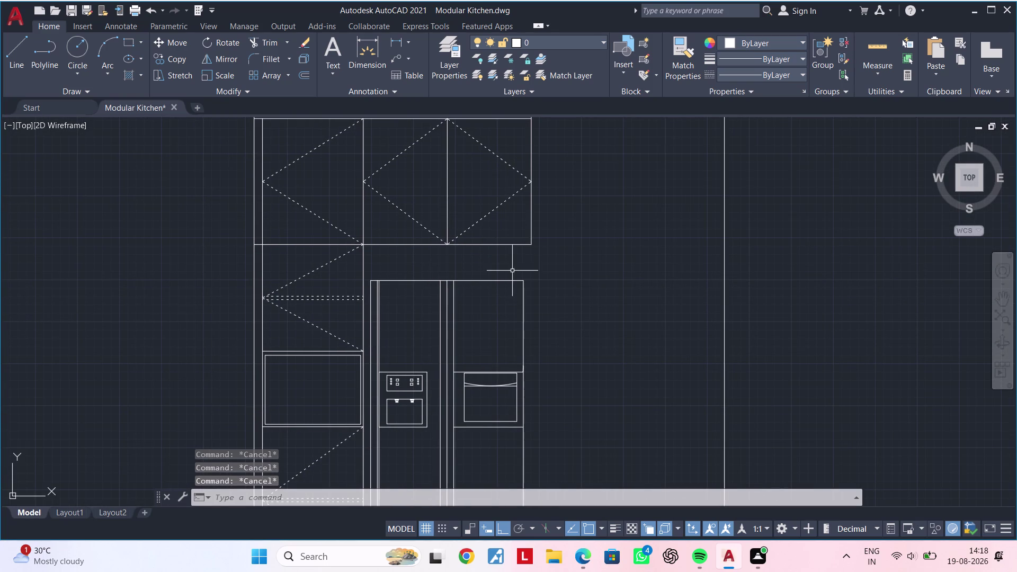
middle_drag(486, 269, 468, 272)
key(Escape)
key(Escape)
key(Escape)
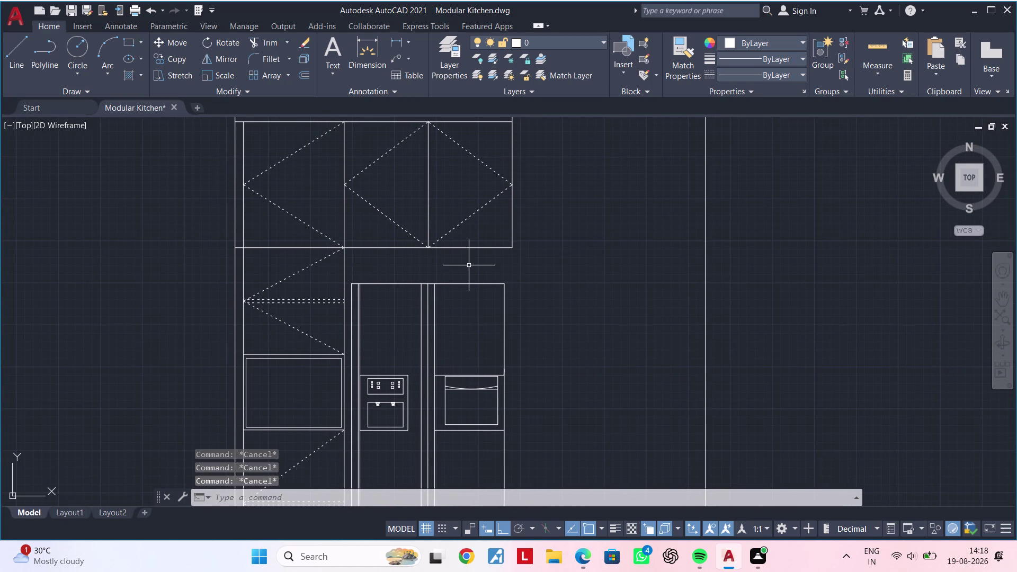
text(ex)
key(space)
click(475, 246)
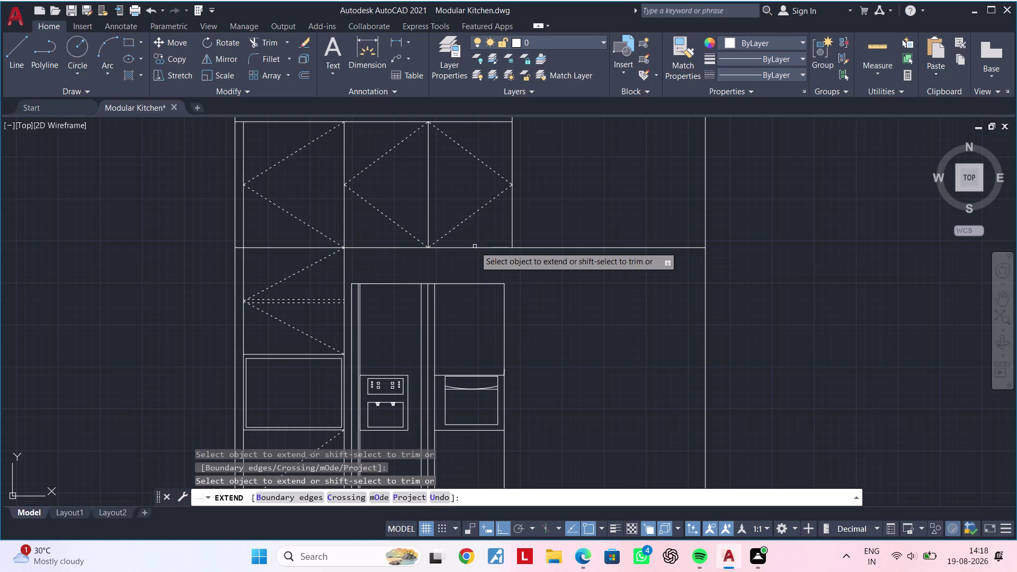
key(Escape)
key(Escape)
key(Escape)
key(Escape)
key(Escape)
key(Escape)
key(Escape)
middle_drag(564, 266, 501, 275)
key(Escape)
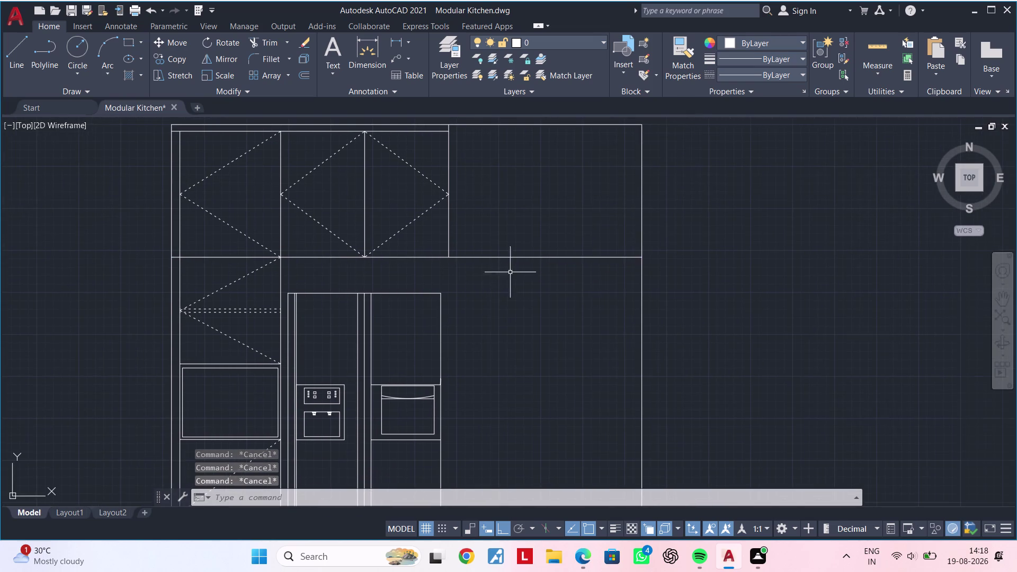
middle_drag(538, 266, 504, 277)
key(Escape)
key(Escape)
Offset the frame's right edge 300 units to the right.
text(of)
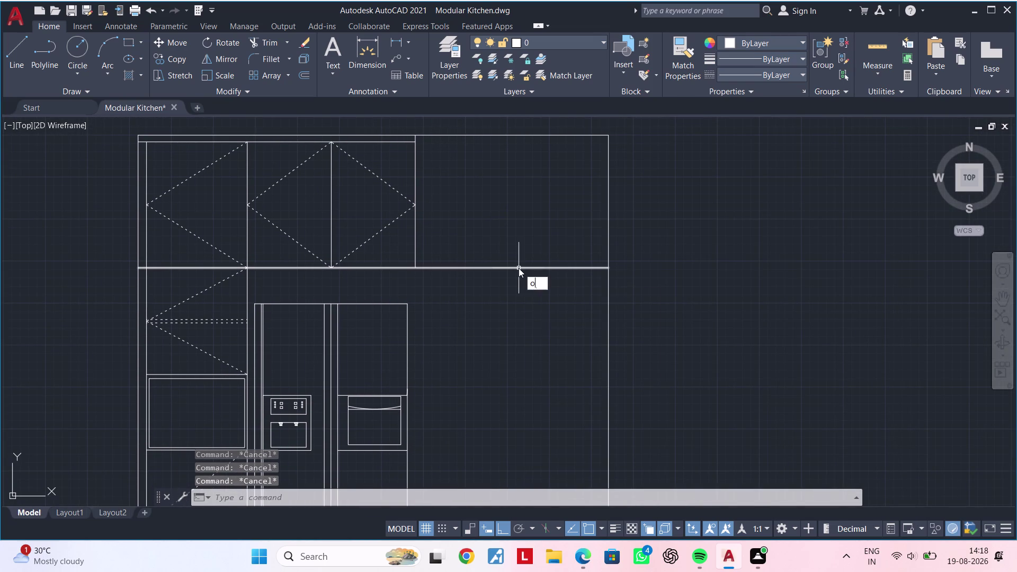
key(space)
text(300)
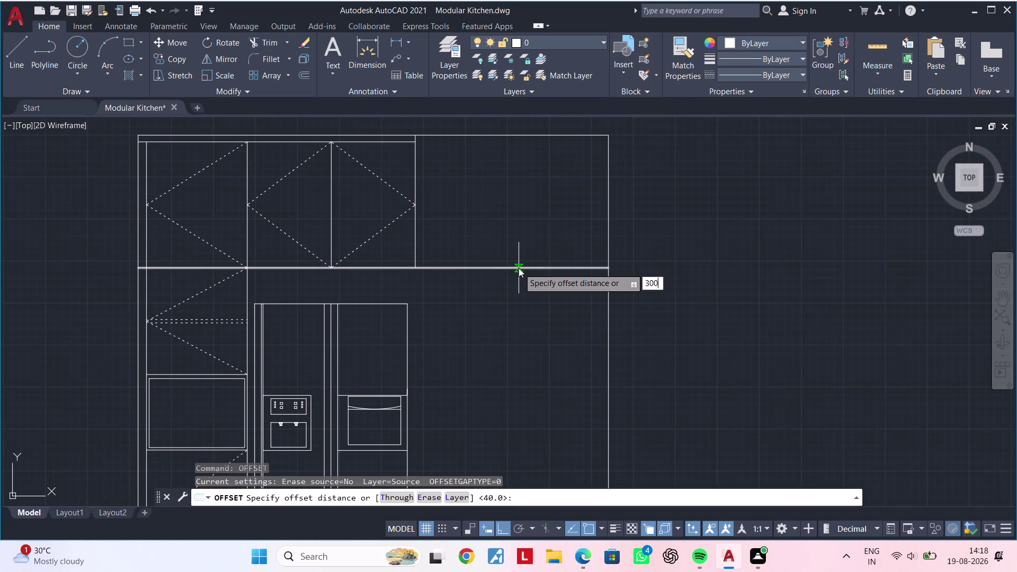
key(Return)
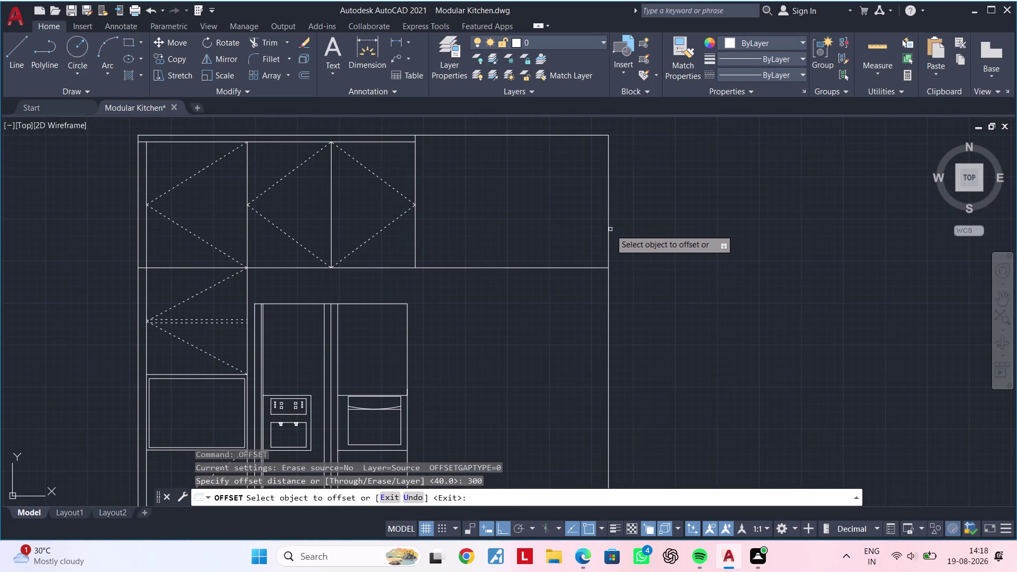
click(608, 229)
key(Escape)
key(Escape)
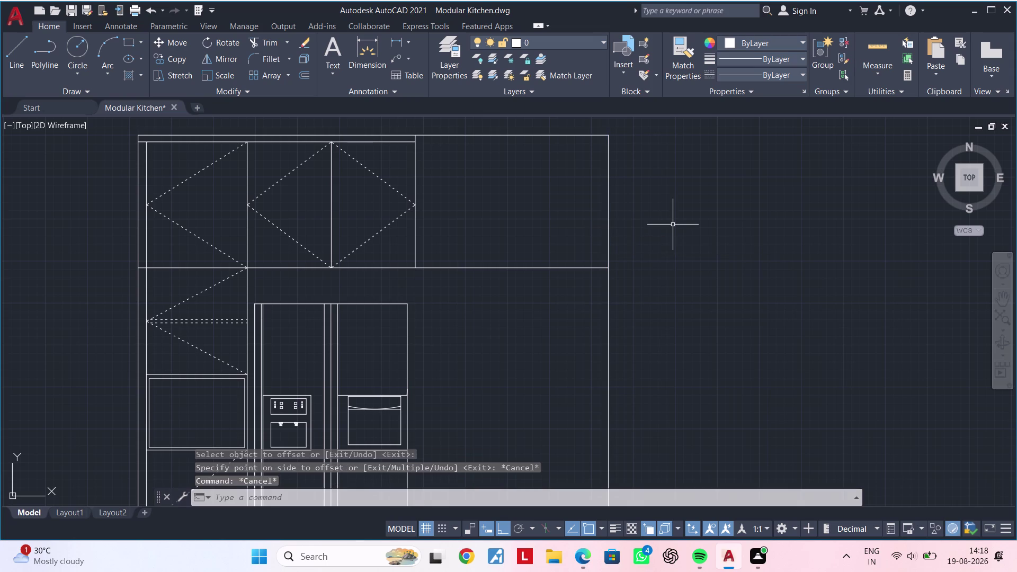
key(Escape)
text(of)
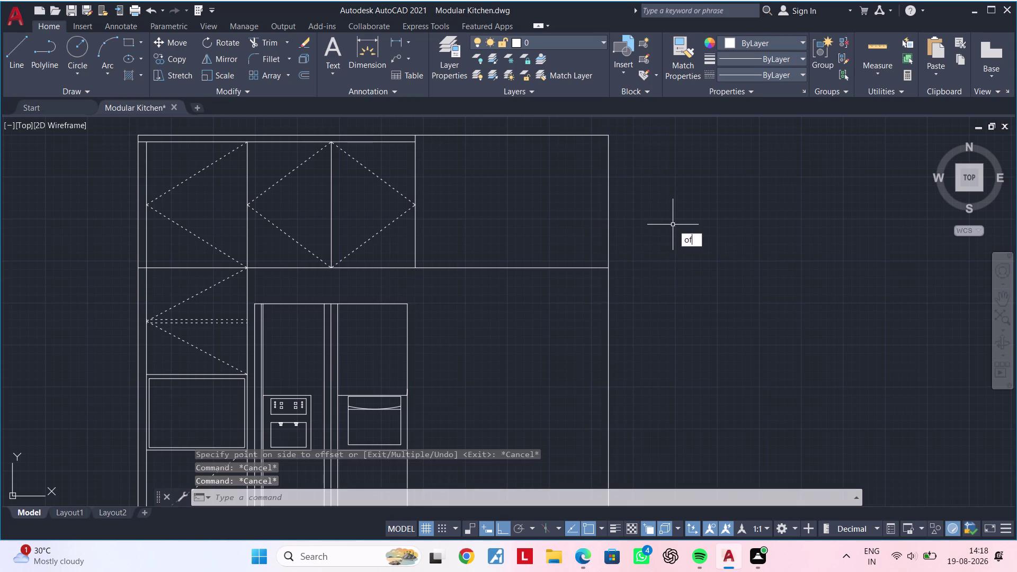
key(space)
text(300)
key(Return)
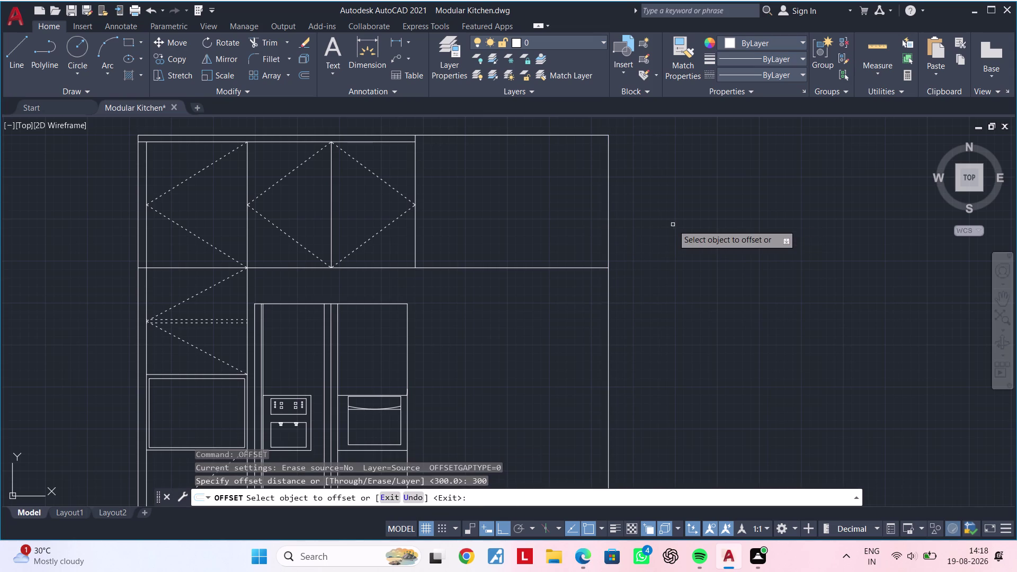
click(608, 227)
click(738, 225)
key(Escape)
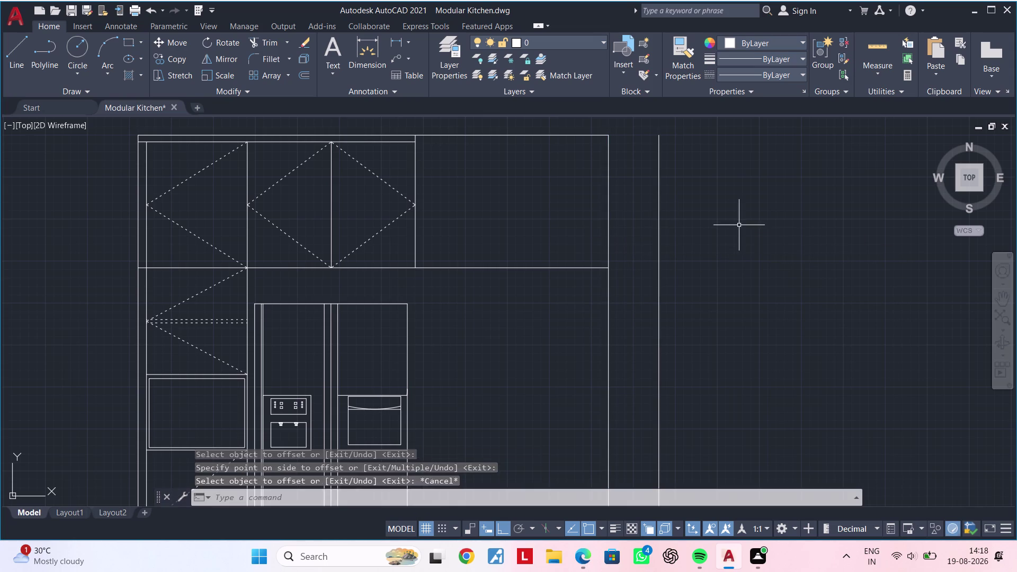
key(Escape)
key(Escape)
key(Escape)
key(Escape)
key(e)
key(Escape)
key(Escape)
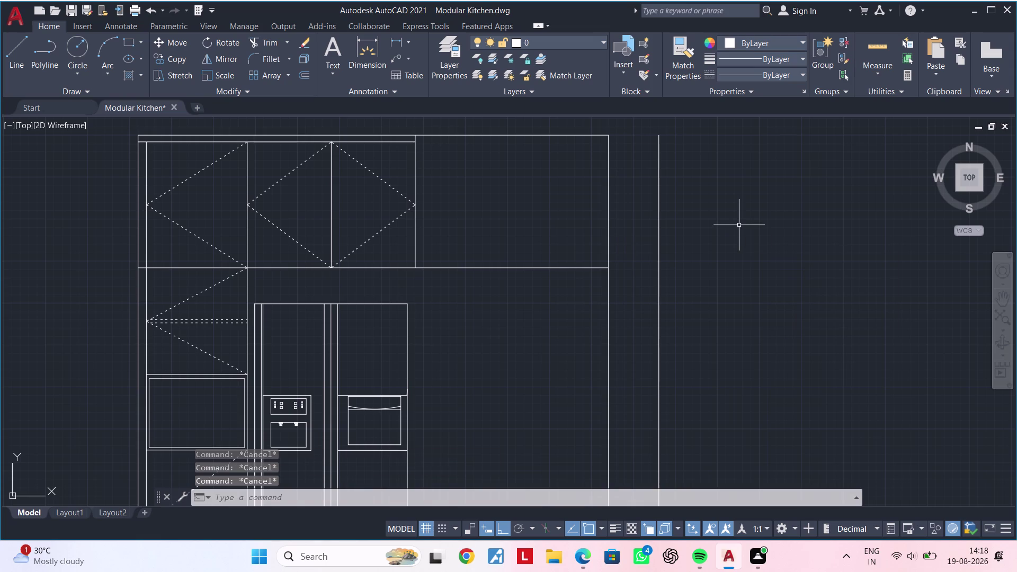
Extend the middle and top horizontal lines to the new right edge.
text(tr)
key(Escape)
key(Escape)
text(ex)
key(space)
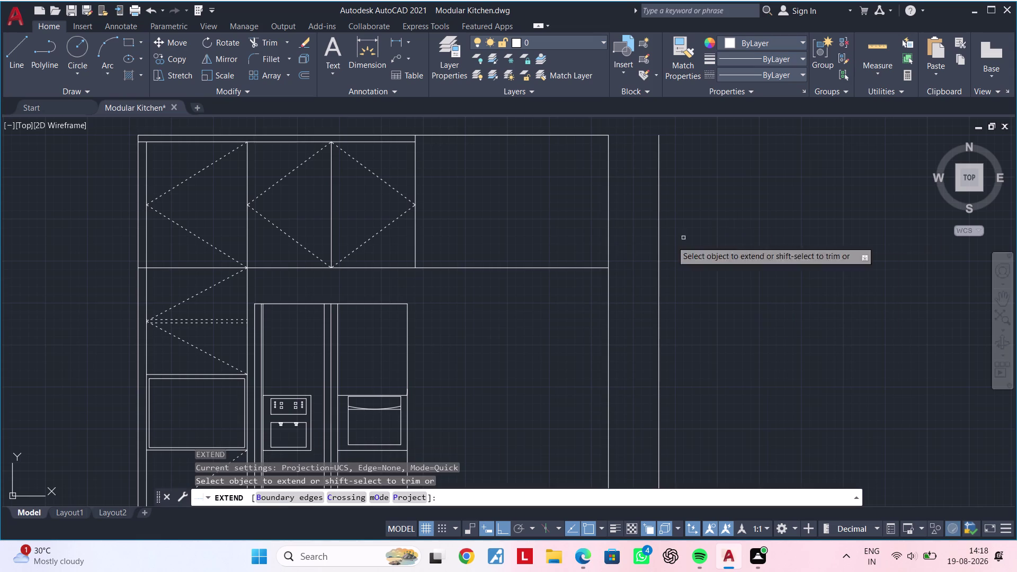
click(585, 269)
key(Escape)
key(Escape)
key(Escape)
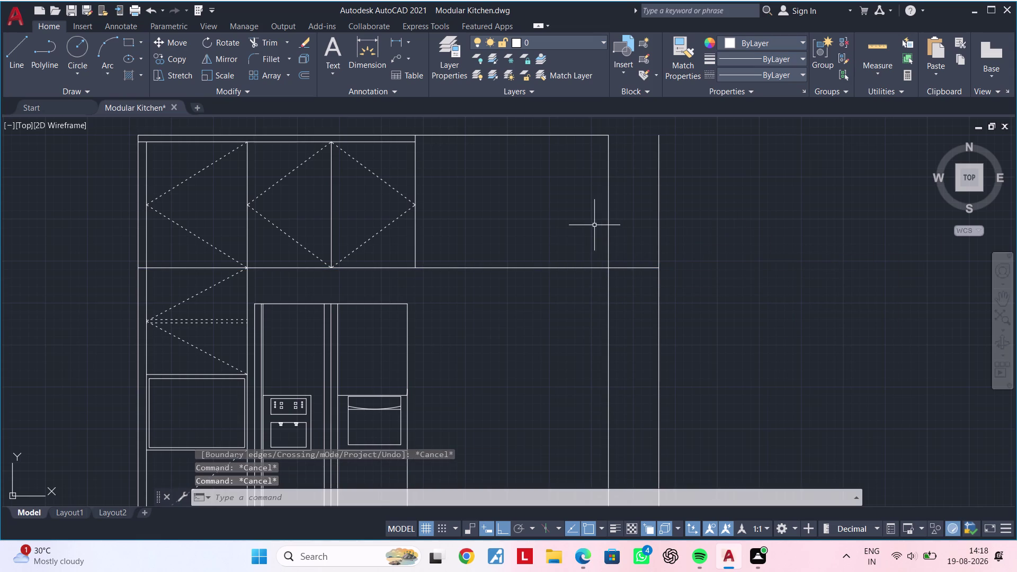
key(space)
click(589, 135)
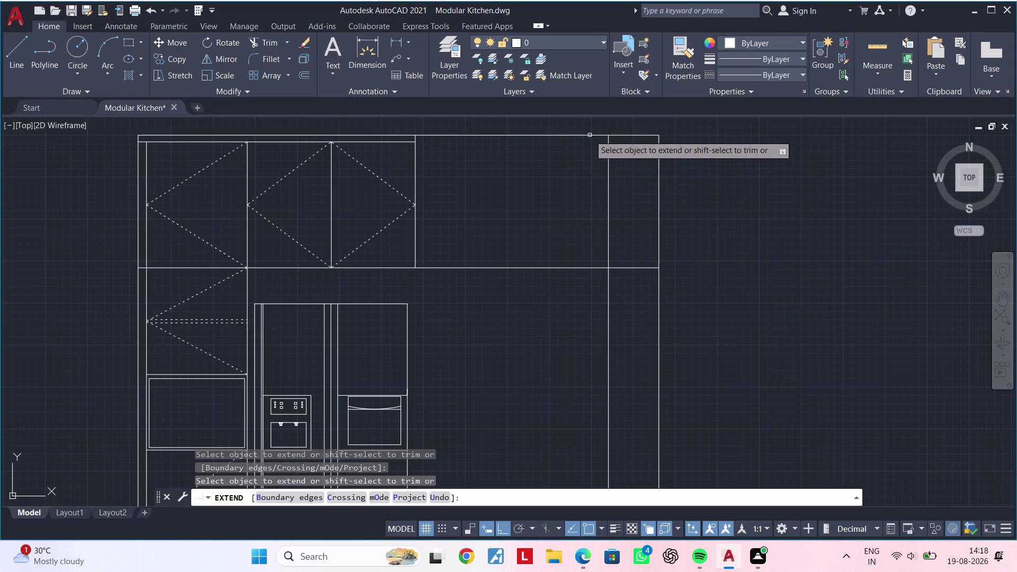
key(Escape)
key(Escape)
Trim the old right edge below the wall-cabinet line.
text(tr)
key(space)
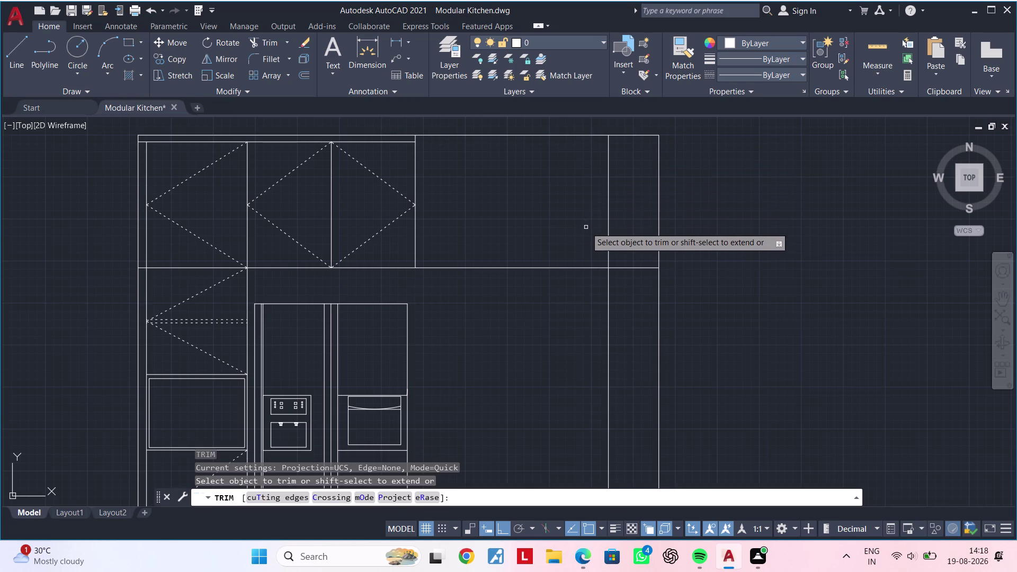
click(566, 266)
click(607, 308)
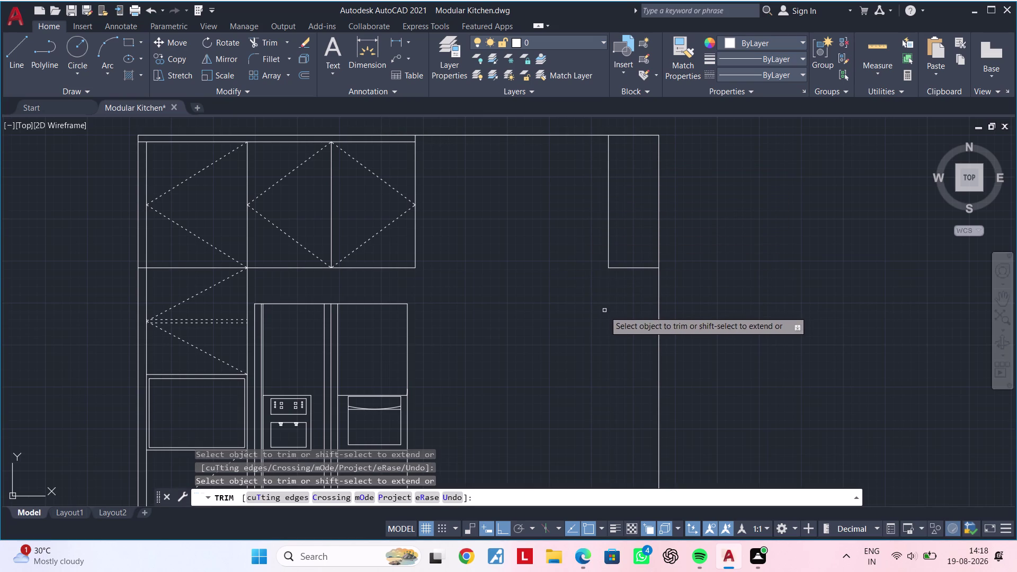
scroll(down, 3)
middle_drag(602, 318, 613, 225)
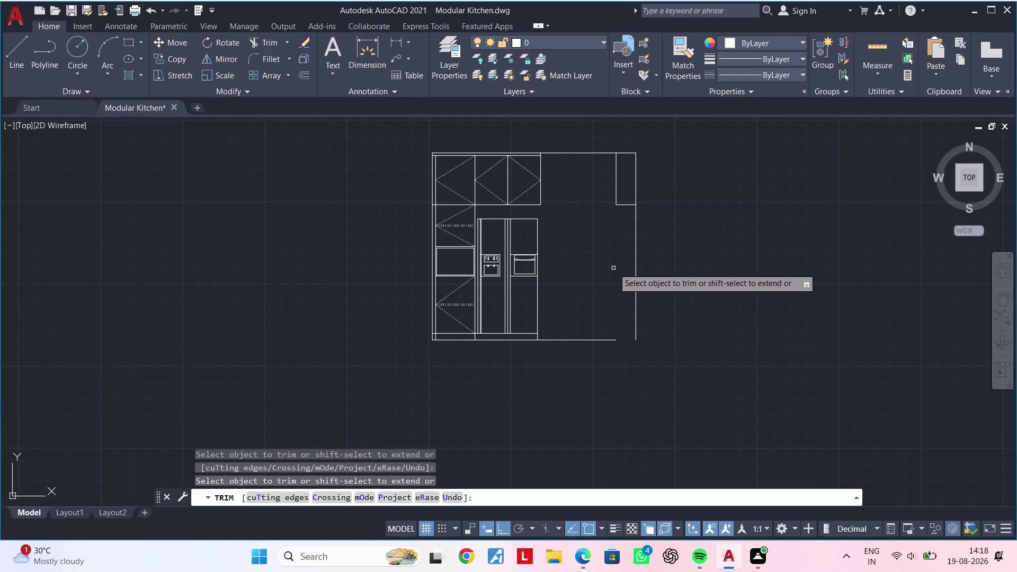
key(Escape)
key(Escape)
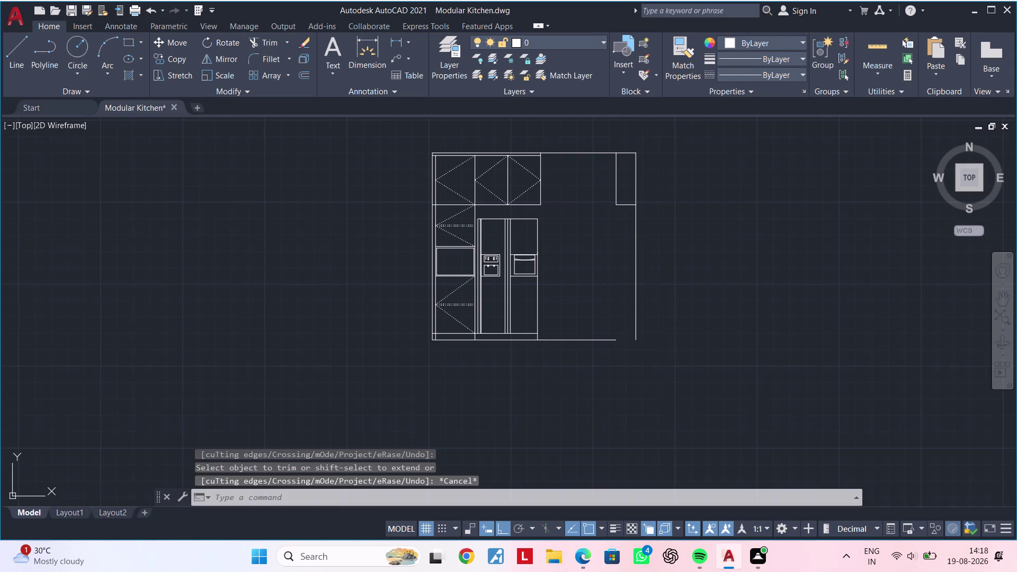
key(Escape)
key(Escape)
Extend the bottom line to the new right edge of the frame.
text(ex)
key(space)
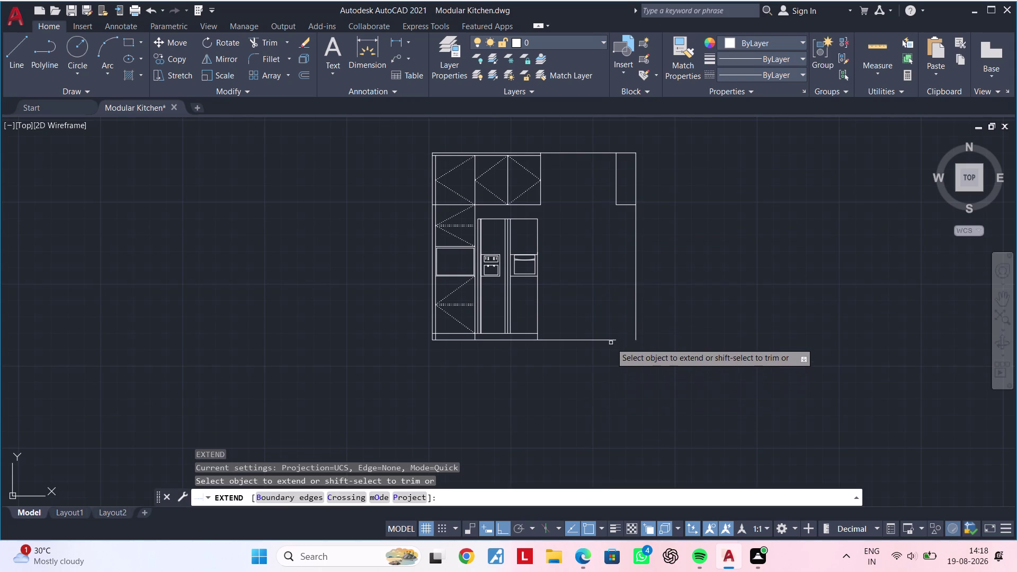
click(609, 338)
click(606, 348)
key(Escape)
middle_drag(593, 360, 654, 360)
key(Escape)
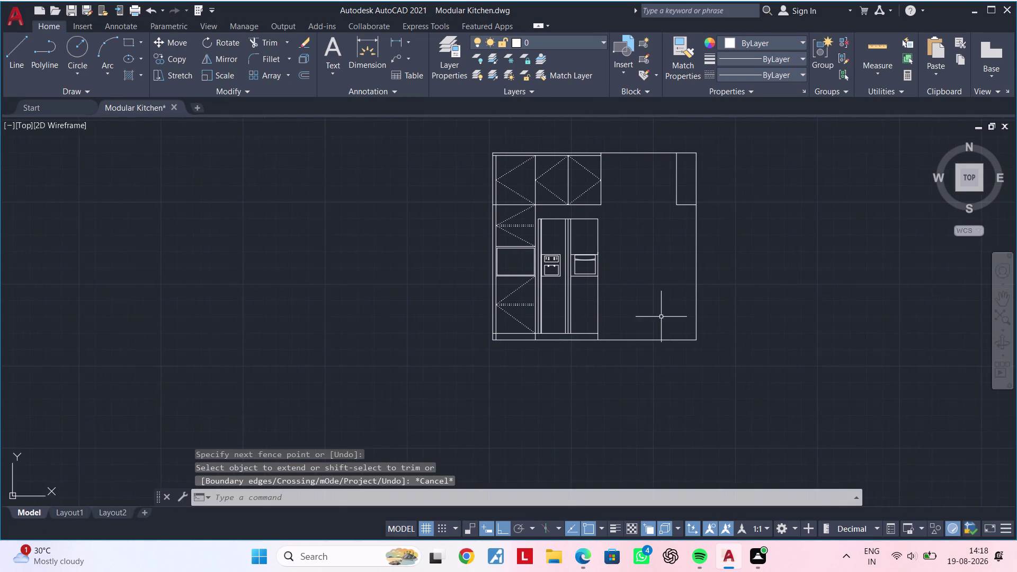
middle_drag(656, 278, 711, 278)
key(Escape)
key(Escape)
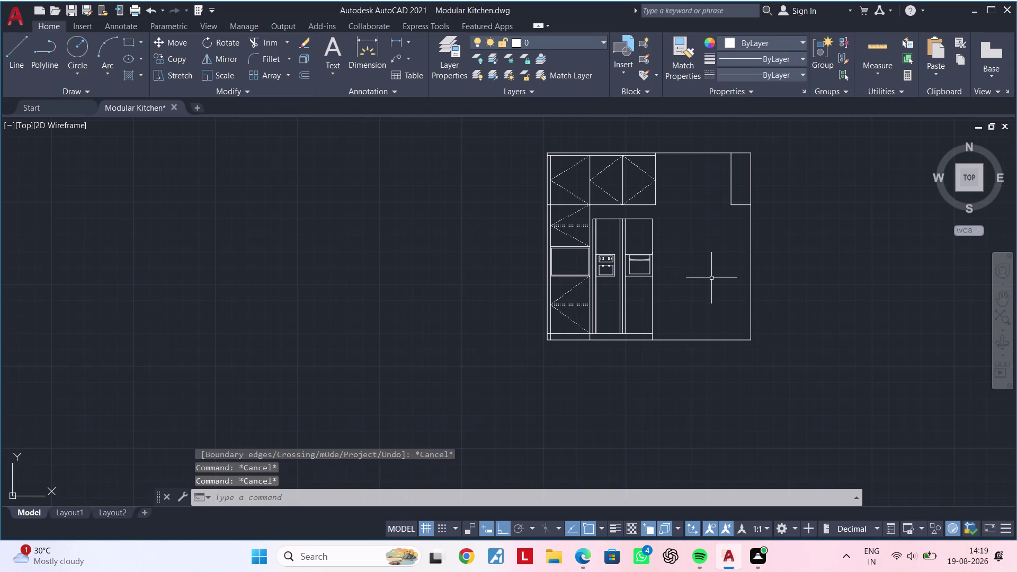
scroll(up, 3)
middle_drag(514, 224, 519, 253)
key(Escape)
key(Escape)
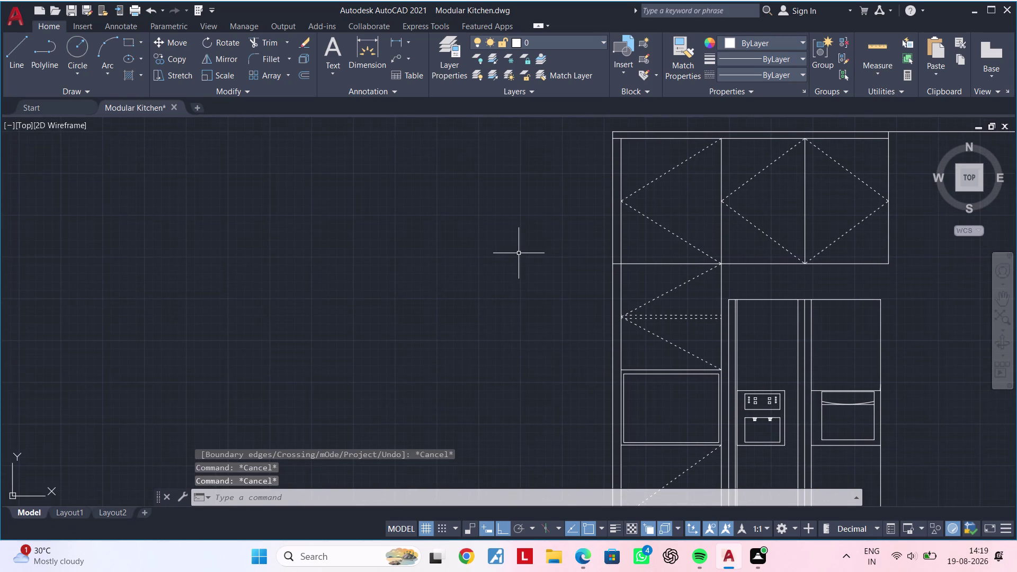
Offset the frame's left edge 200 units to the left.
text(od)
key(Escape)
key(Escape)
text(of)
key(space)
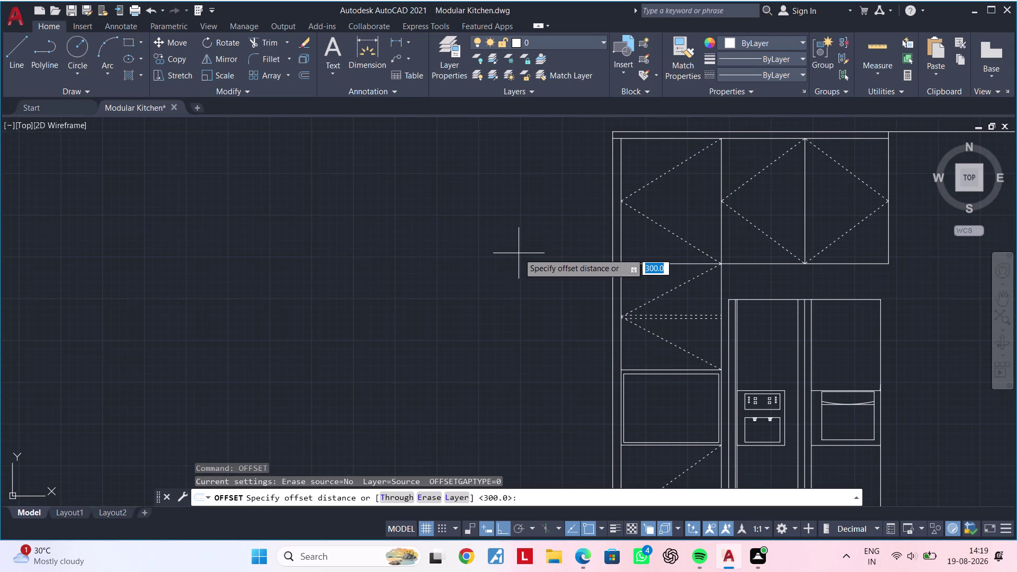
text(200)
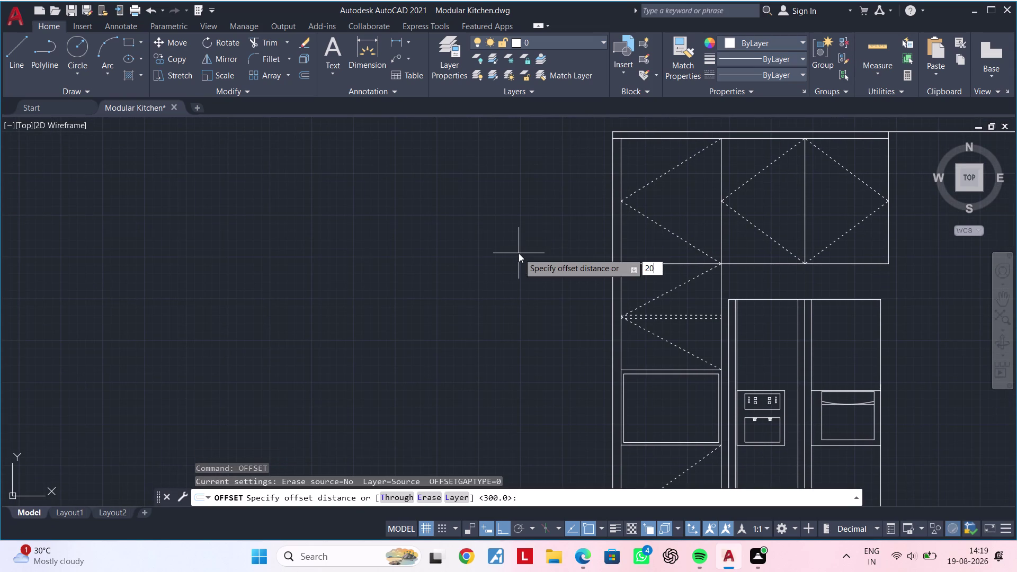
key(Return)
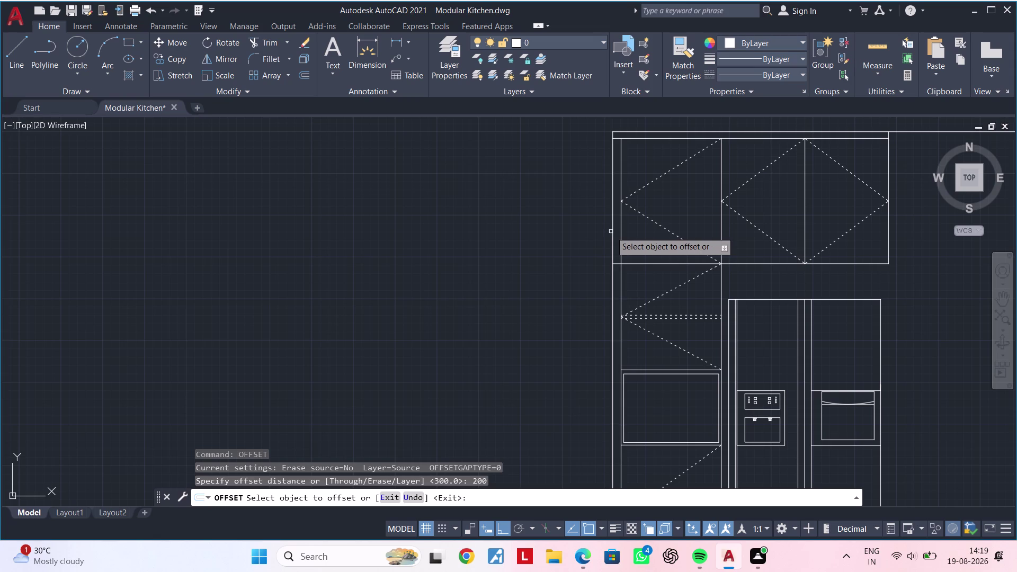
click(612, 231)
click(525, 238)
key(Escape)
Extend the frame's top and bottom lines to the new left edge.
middle_drag(552, 227, 508, 262)
key(Escape)
key(Escape)
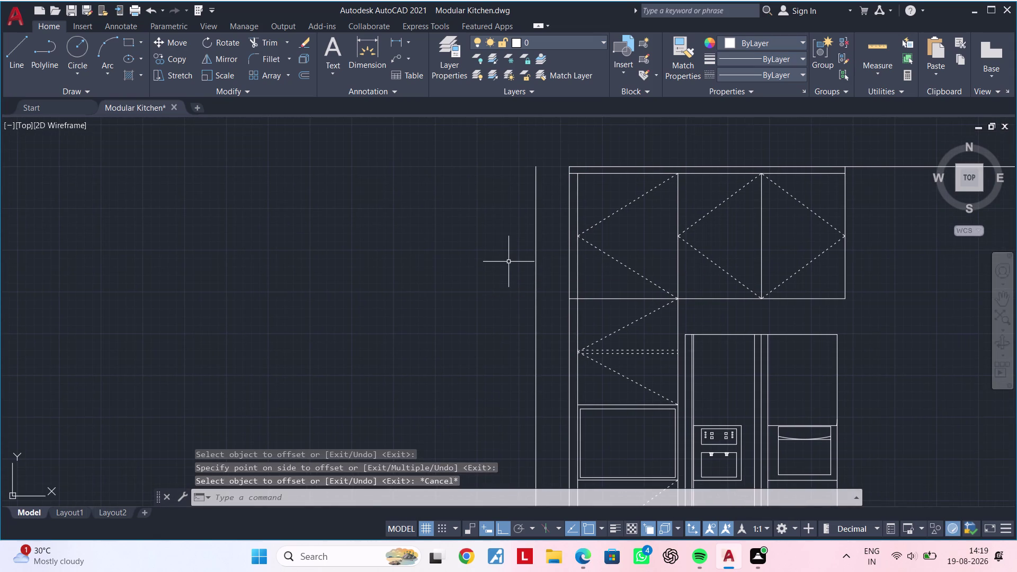
text(ex)
key(space)
click(588, 164)
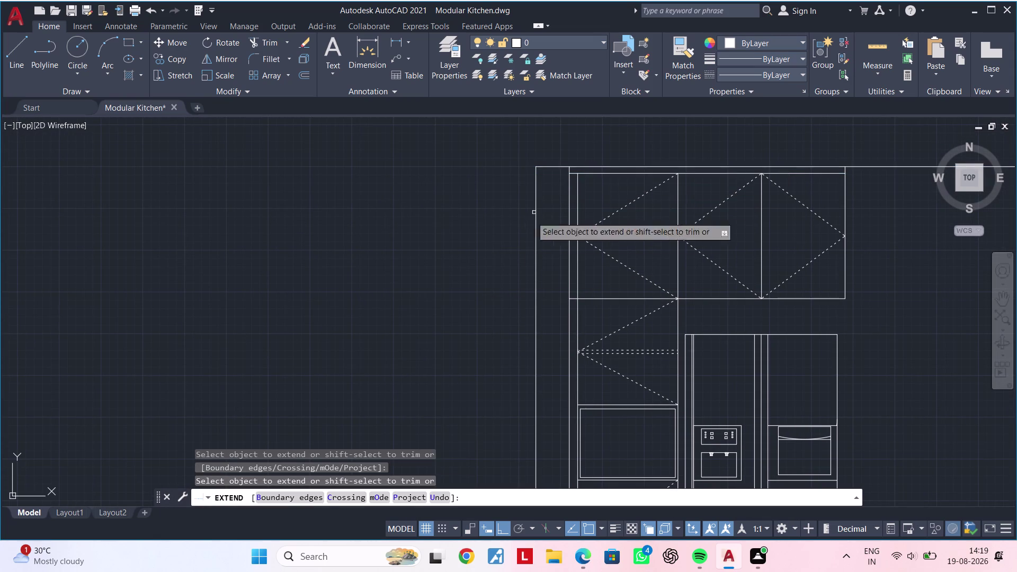
scroll(down, 3)
middle_drag(522, 246, 517, 170)
scroll(up, 3)
click(567, 427)
key(Escape)
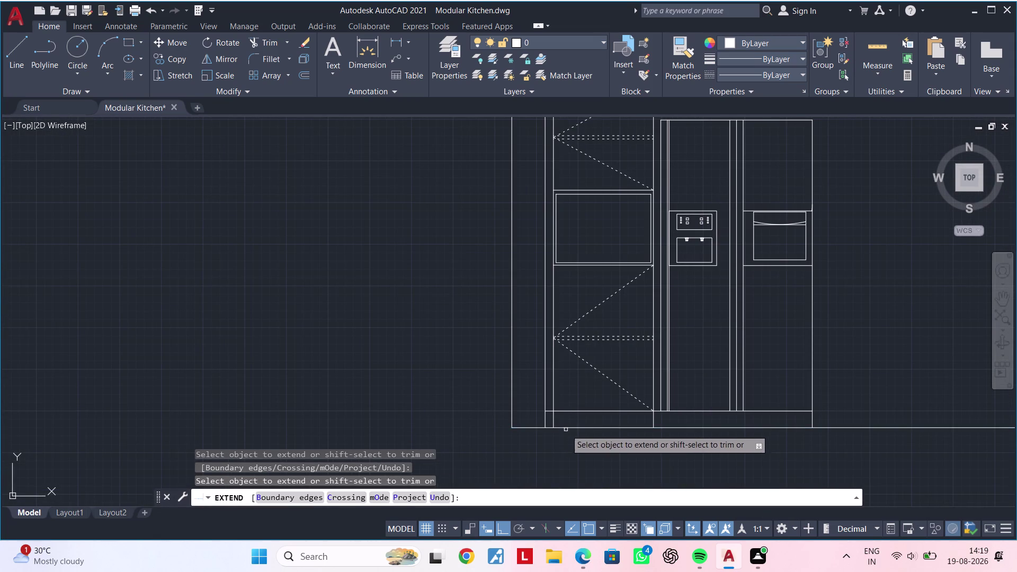
key(Escape)
key(Escape)
key(Escape)
Pan and zoom across the fridge elevation down to its bottom edge.
middle_drag(558, 430, 354, 438)
scroll(down, 3)
middle_drag(623, 369, 545, 395)
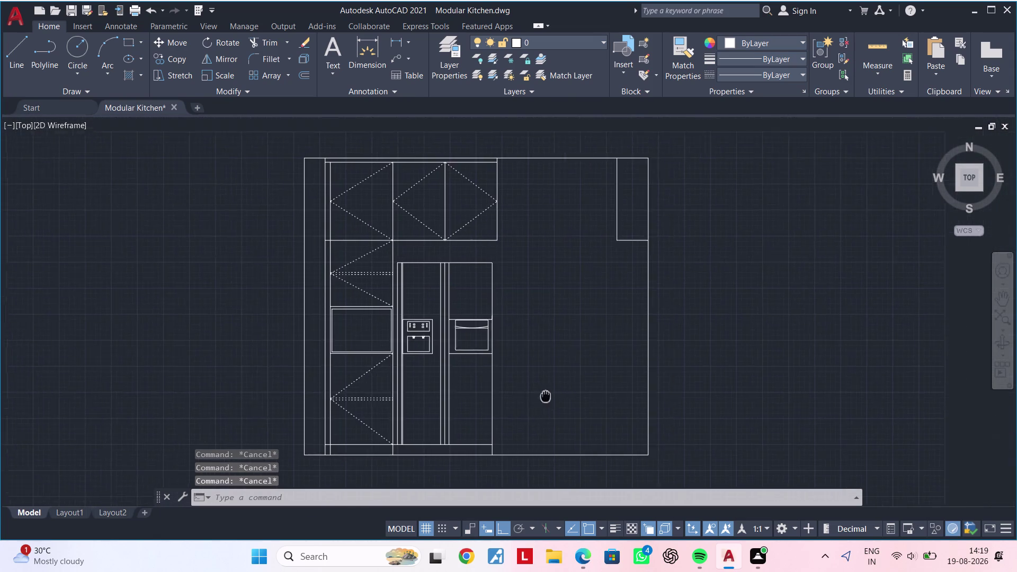
key(Escape)
middle_drag(545, 395, 545, 395)
scroll(up, 3)
key(Escape)
middle_drag(536, 388, 578, 384)
scroll(down, 3)
scroll(down, 3)
middle_drag(579, 383, 584, 382)
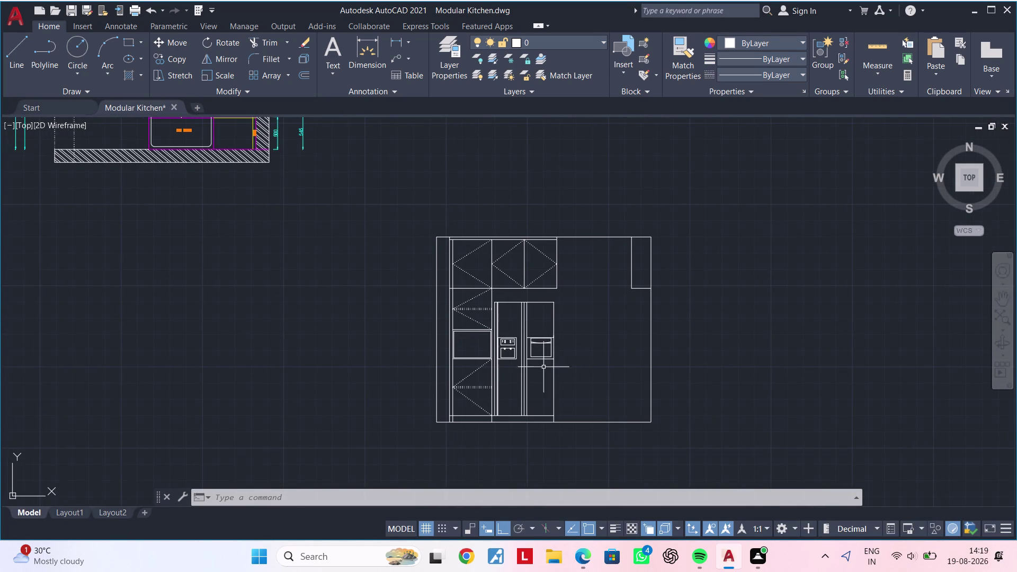
scroll(up, 3)
scroll(down, 3)
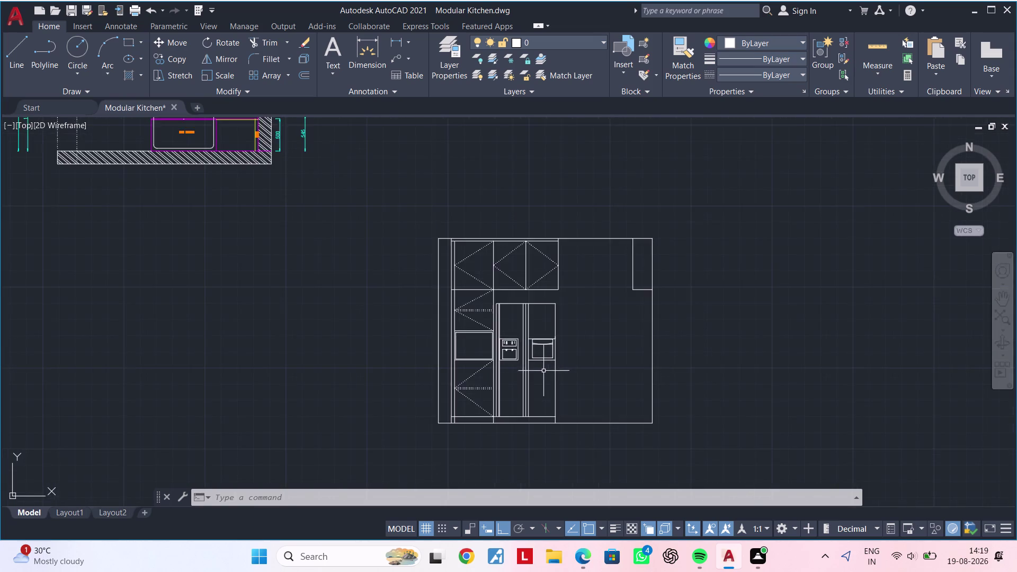
scroll(down, 3)
middle_drag(544, 371, 588, 368)
scroll(up, 3)
middle_drag(557, 355, 729, 360)
scroll(up, 3)
middle_drag(670, 350, 575, 367)
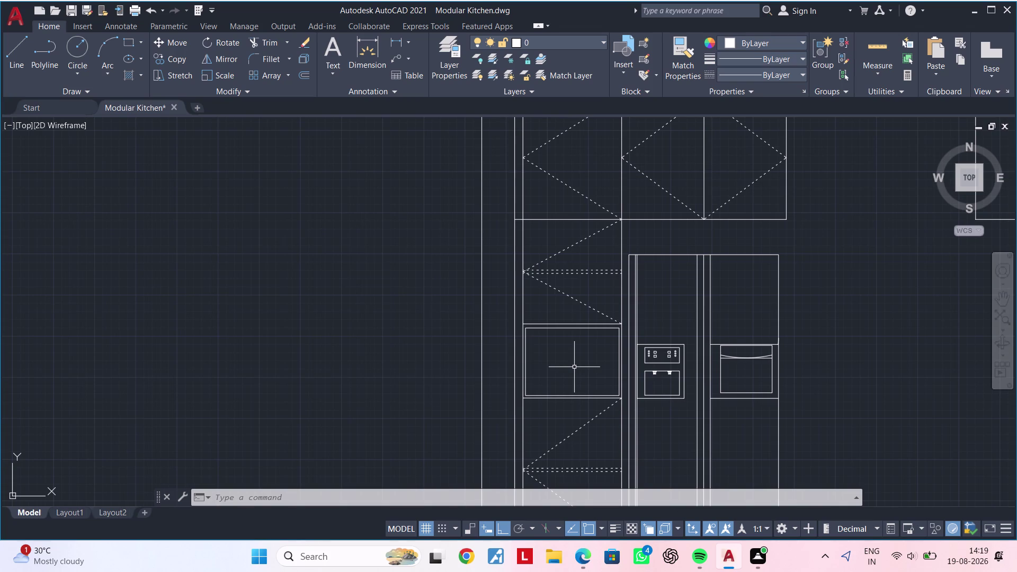
key(Escape)
middle_drag(610, 427, 589, 303)
key(Escape)
scroll(down, 3)
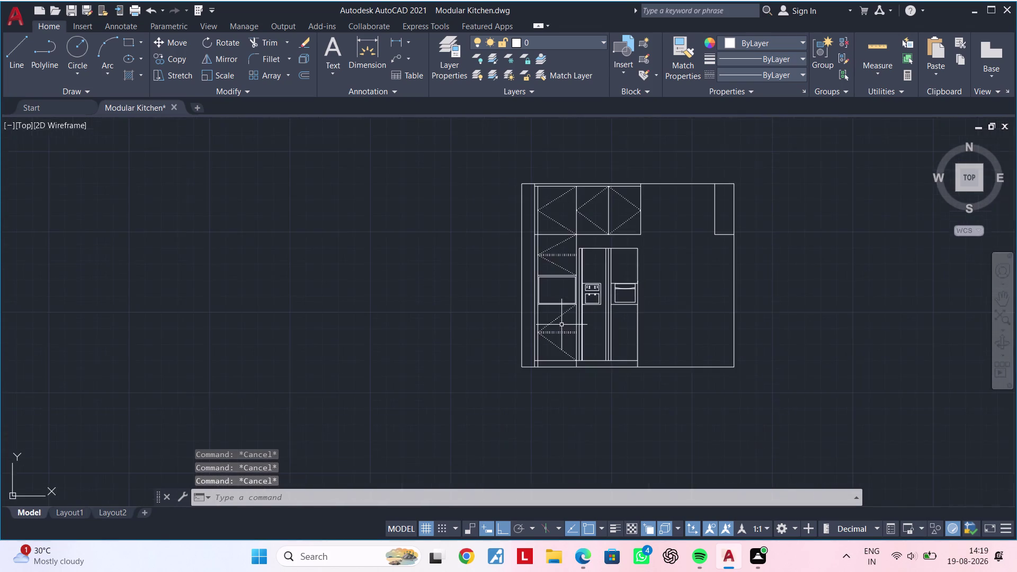
scroll(down, 3)
middle_drag(566, 327, 478, 437)
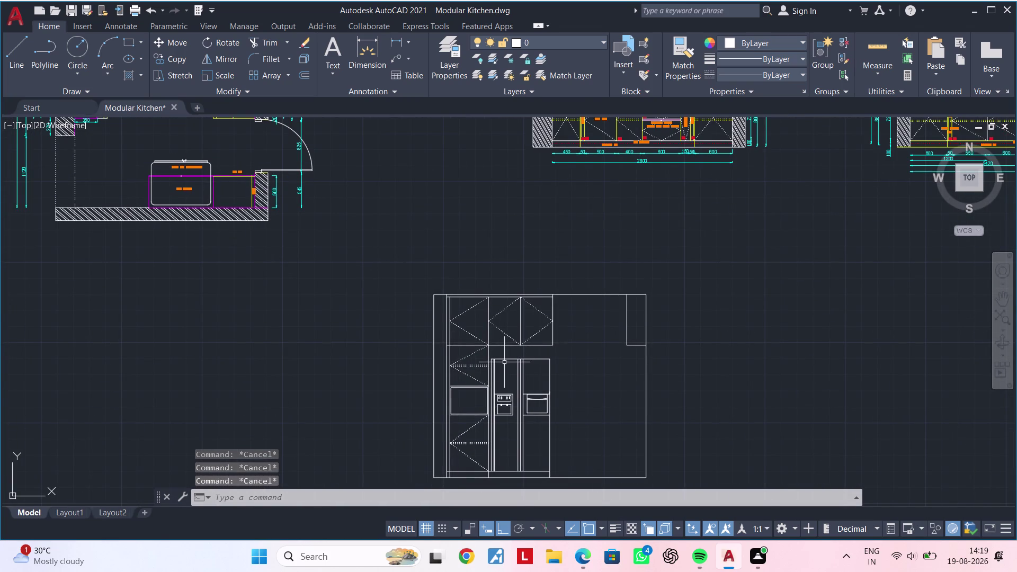
key(Escape)
key(Escape)
middle_drag(505, 457, 506, 350)
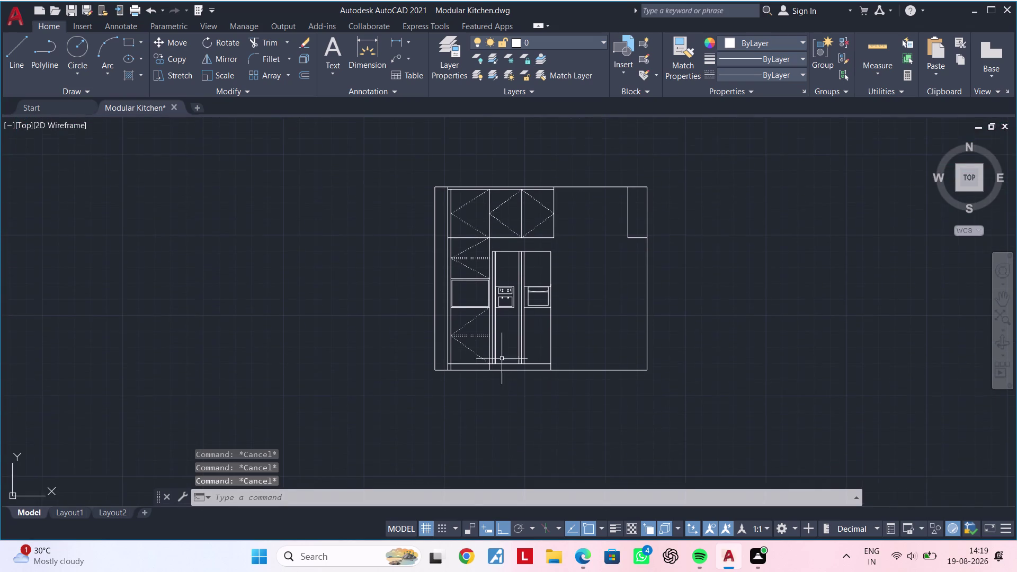
scroll(up, 3)
middle_drag(504, 396, 520, 332)
key(Escape)
scroll(up, 3)
middle_drag(495, 338, 456, 348)
key(Escape)
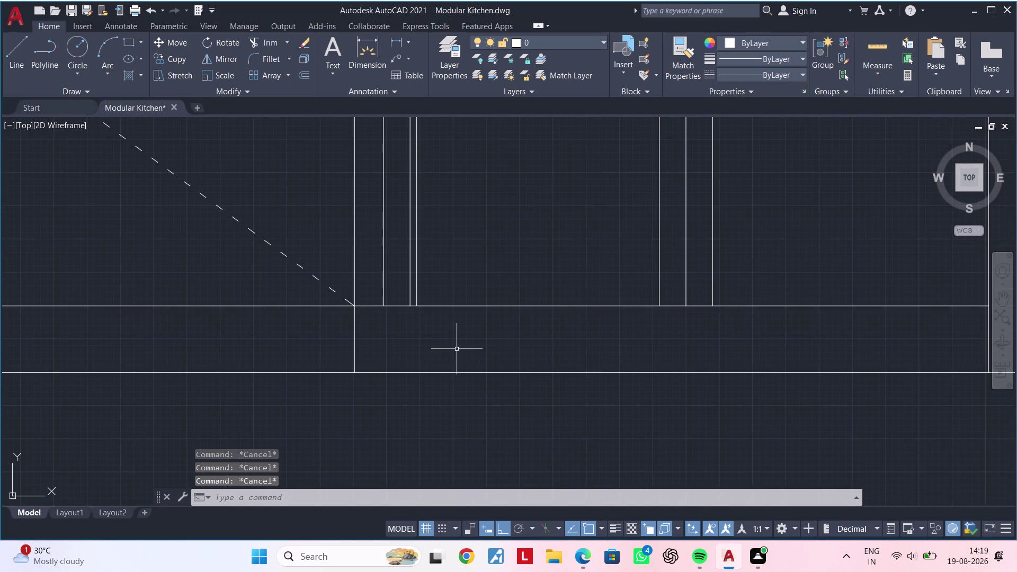
Draw a horizontal line from the plinth's left edge, then a slanted line down to the base.
key(Escape)
key(Escape)
key(Escape)
key(Escape)
key(Escape)
key(Escape)
key(Escape)
key(Escape)
key(Escape)
text(l)
key(space)
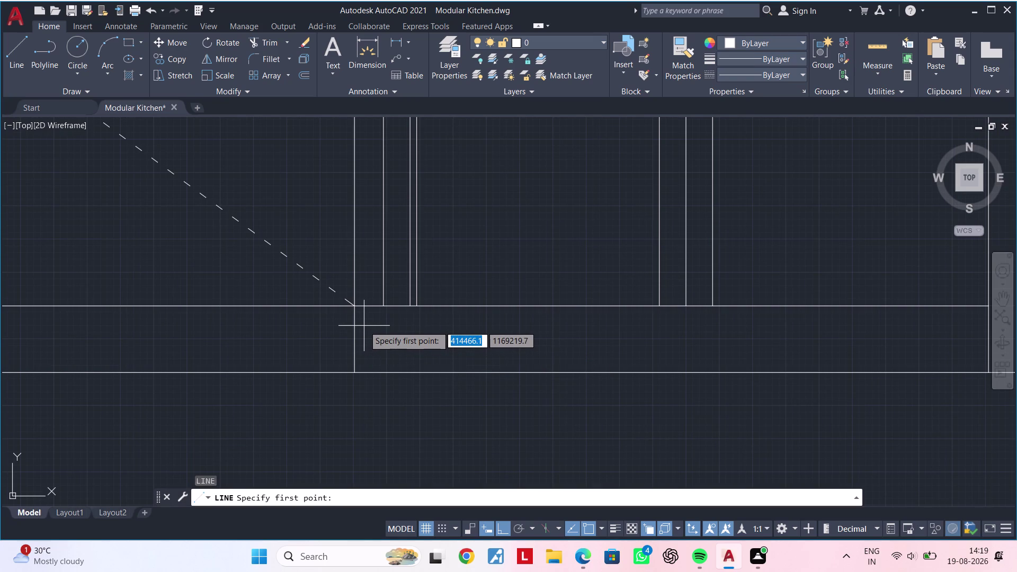
scroll(up, 3)
click(347, 321)
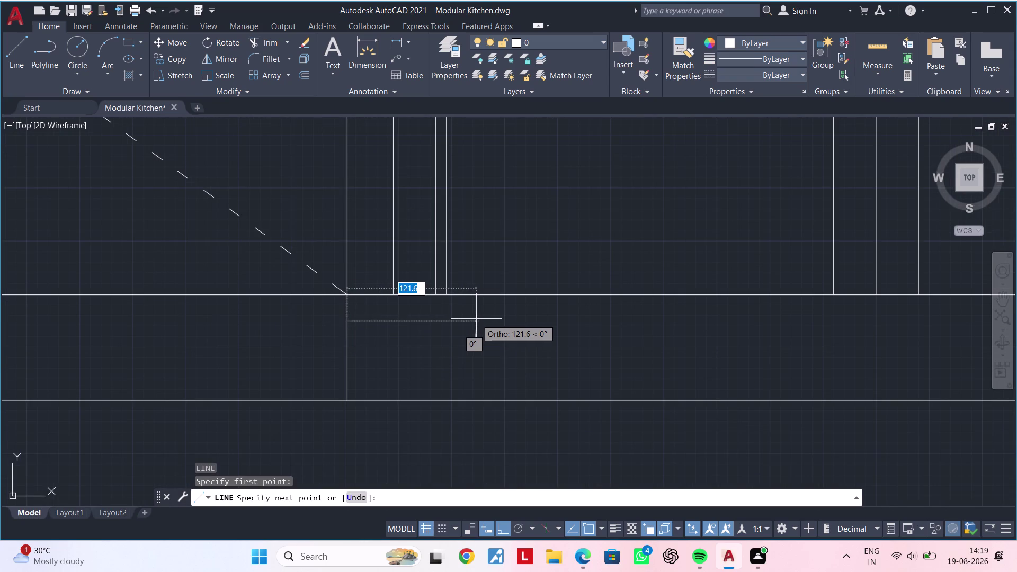
click(476, 319)
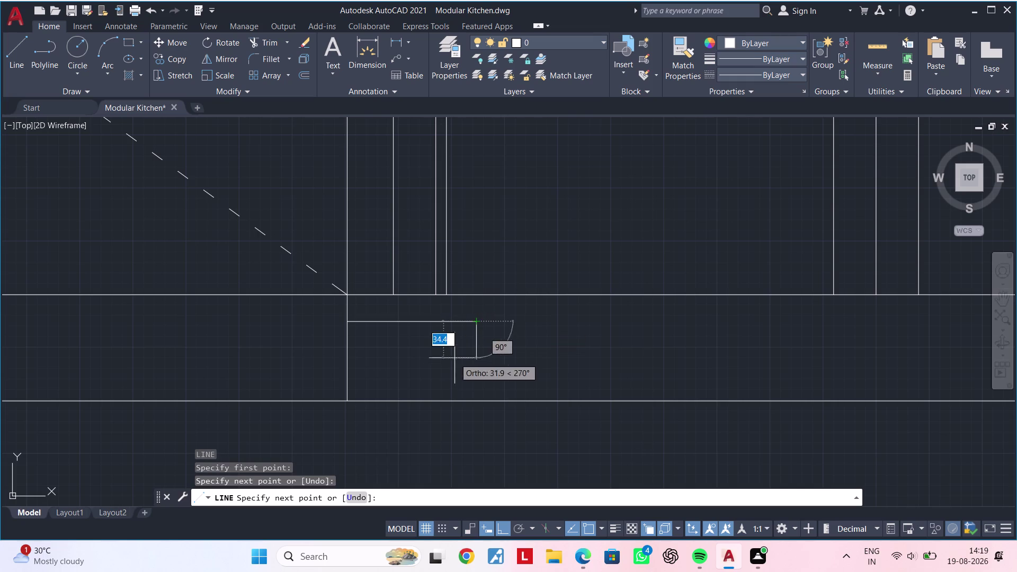
click(418, 399)
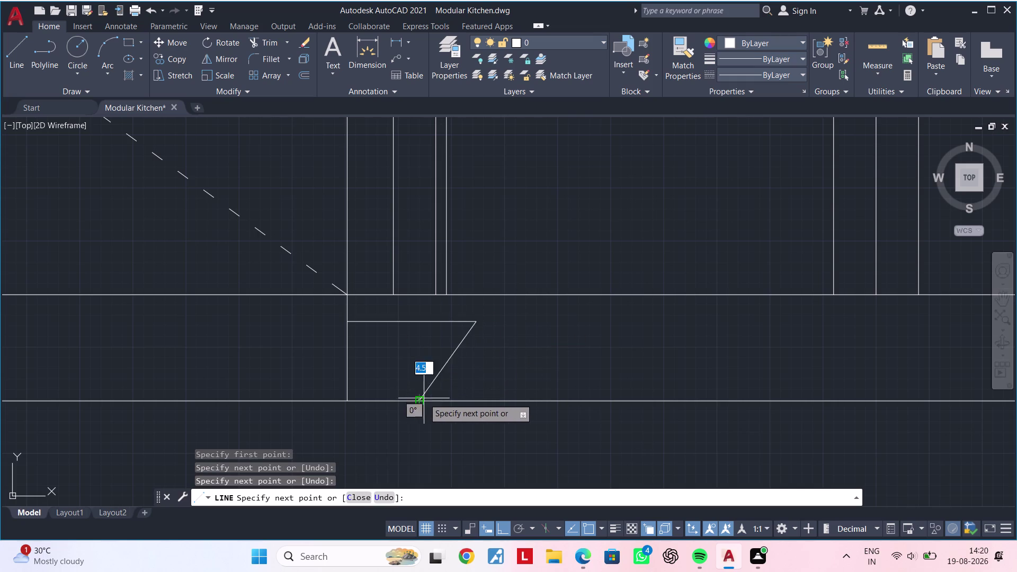
key(Escape)
Select the horizontal and slanted profile lines and start MIRROR.
scroll(down, 3)
middle_drag(519, 375, 495, 381)
key(Escape)
key(Escape)
click(465, 350)
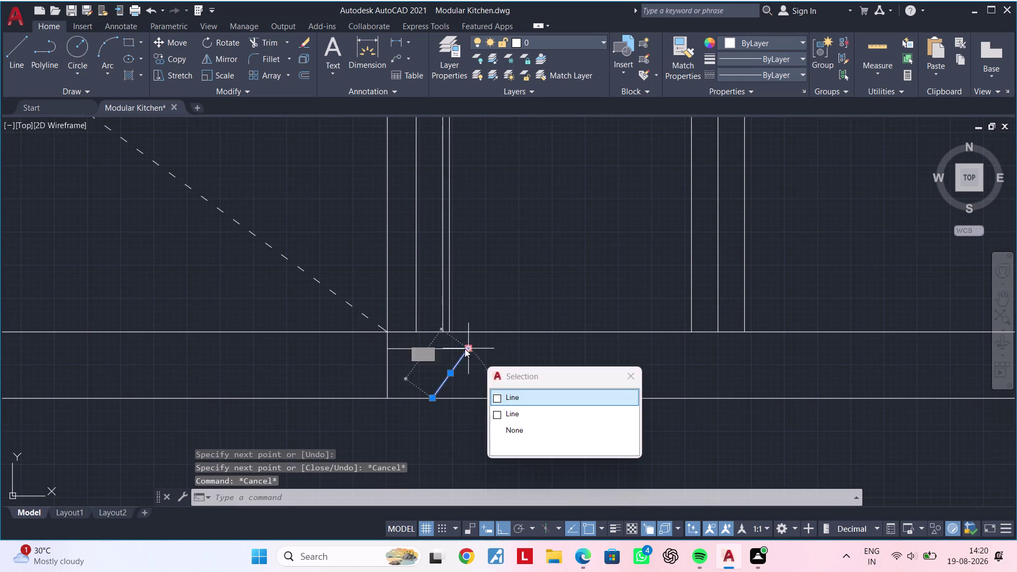
key(Escape)
key(Escape)
scroll(down, 3)
middle_drag(560, 354, 489, 354)
scroll(up, 3)
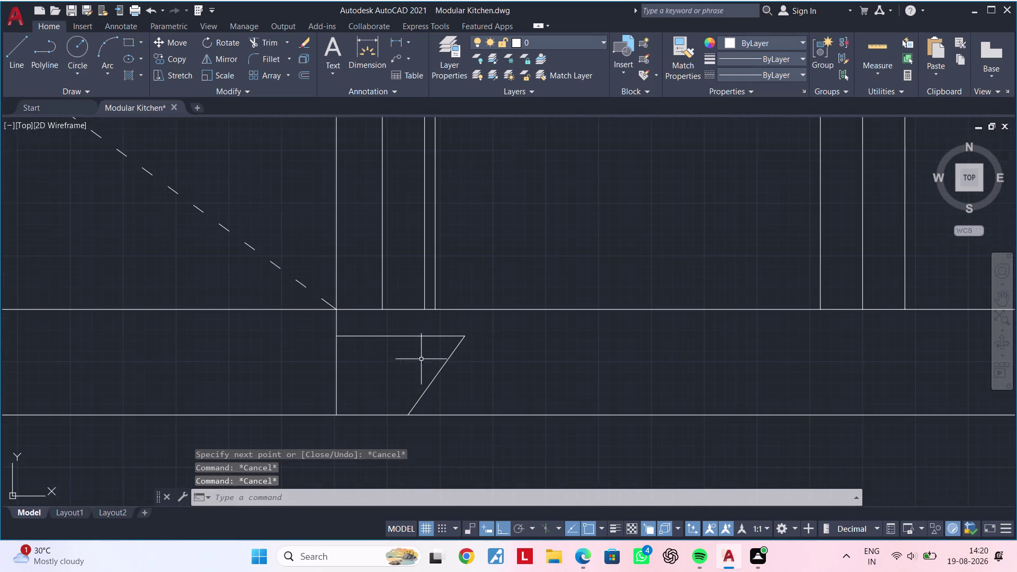
click(425, 336)
click(441, 369)
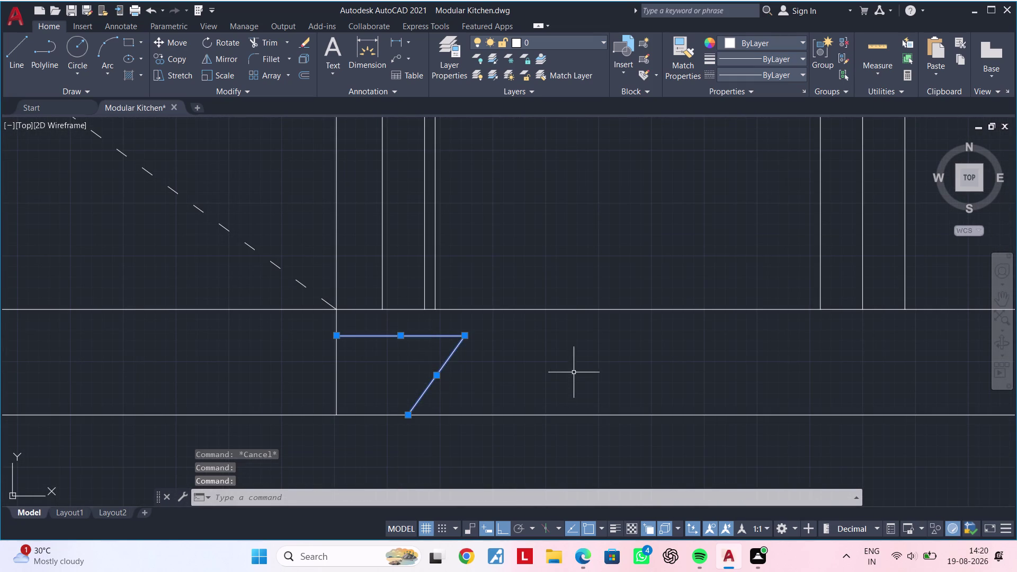
middle_drag(574, 371, 474, 374)
text(mi)
key(space)
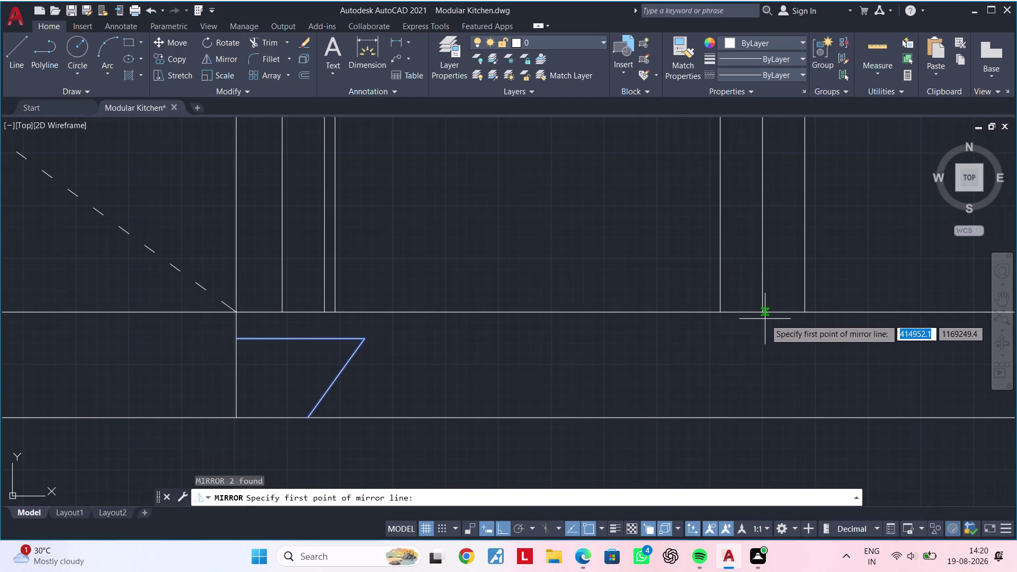
click(761, 315)
click(762, 416)
middle_drag(771, 409, 649, 405)
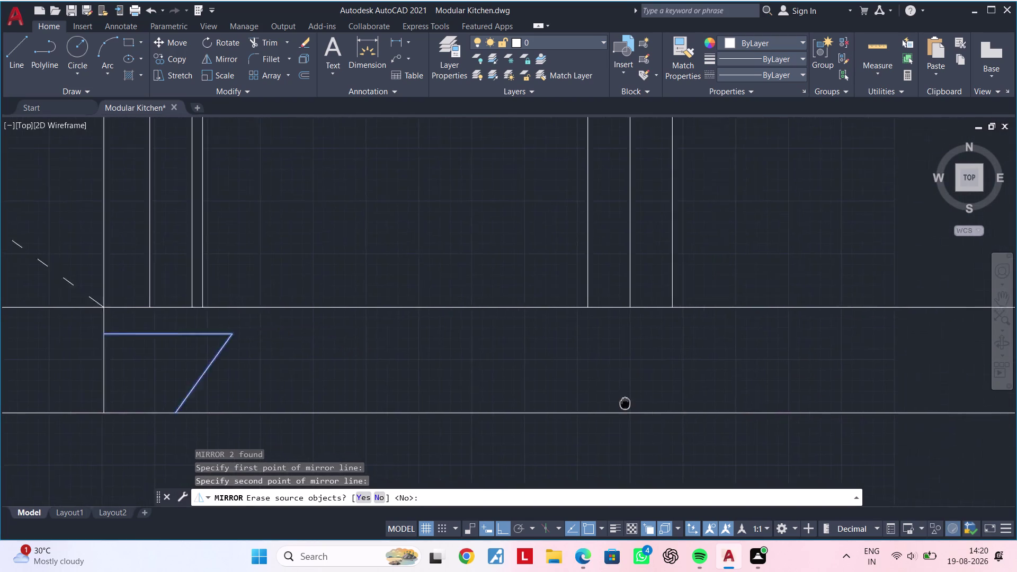
middle_drag(648, 405, 573, 399)
drag(596, 442, 771, 409)
scroll(down, 3)
middle_drag(788, 371, 712, 379)
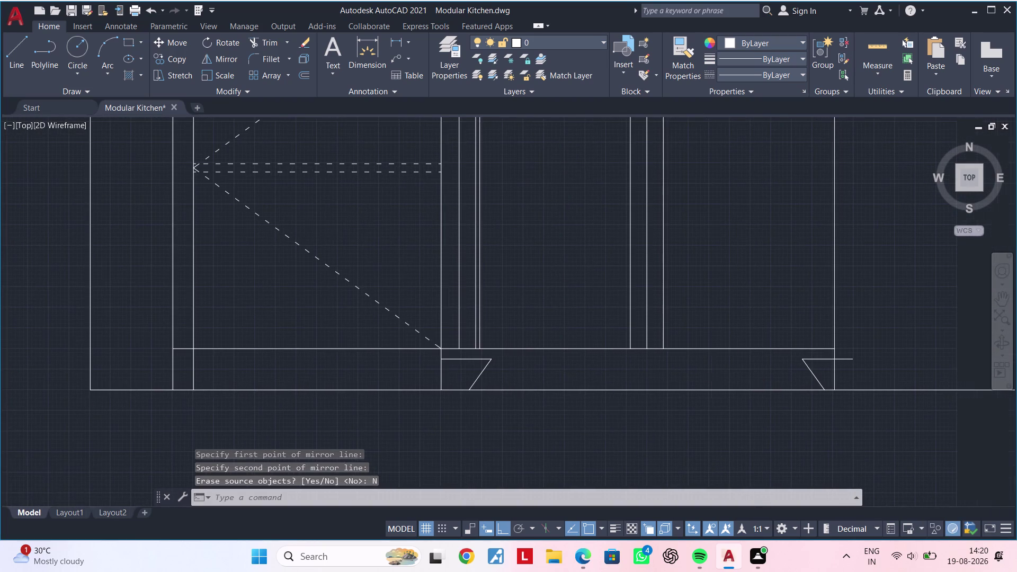
key(Escape)
key(Escape)
middle_drag(727, 360, 662, 361)
key(Escape)
scroll(up, 3)
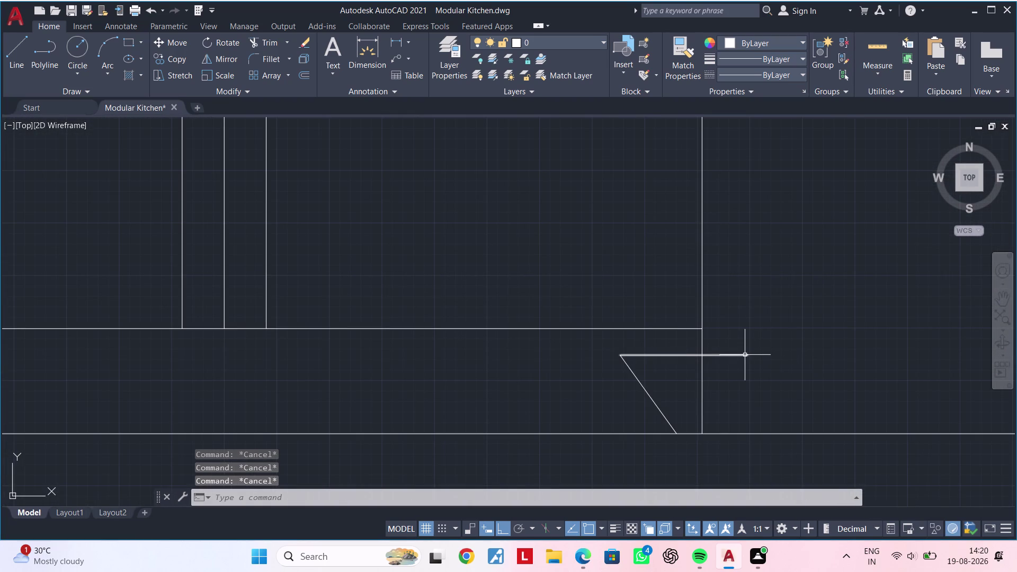
click(745, 355)
click(651, 397)
text(m)
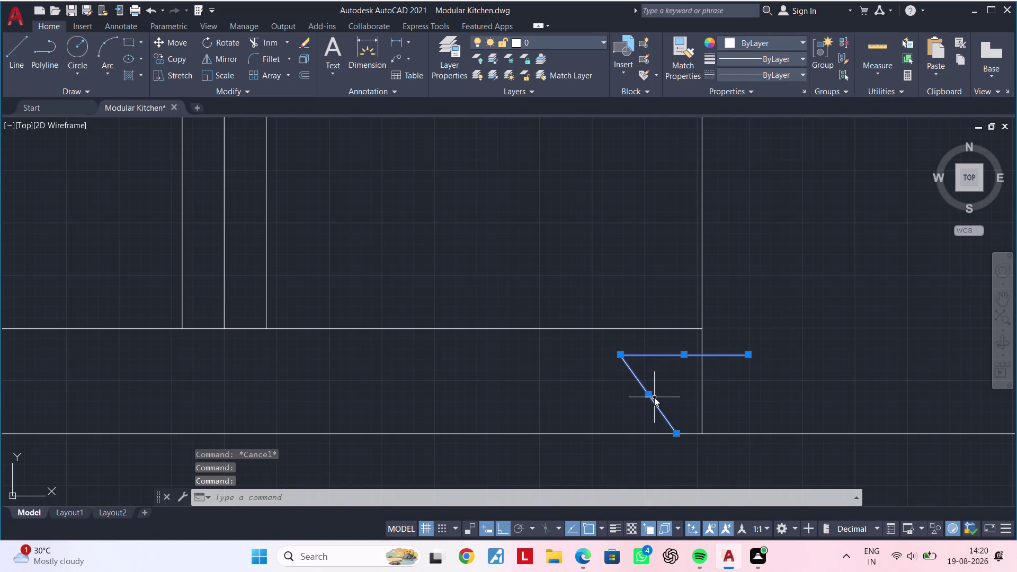
key(space)
click(748, 353)
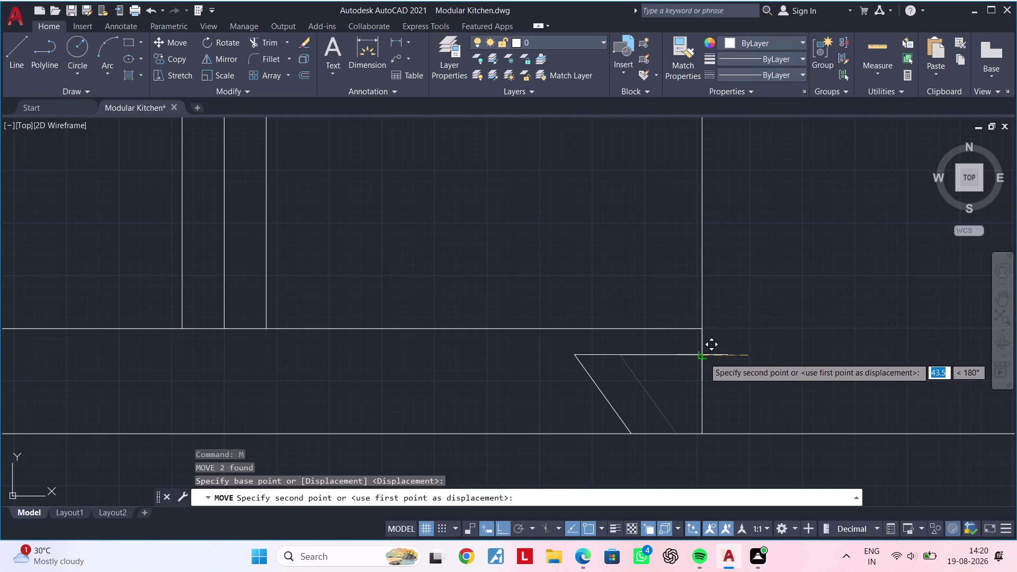
click(704, 357)
scroll(down, 3)
middle_drag(657, 375, 767, 351)
key(Escape)
middle_drag(637, 366, 769, 353)
key(Escape)
key(Escape)
middle_drag(626, 350, 681, 349)
key(Escape)
key(Escape)
key(Escape)
key(Escape)
key(Escape)
key(Escape)
key(Escape)
text(l)
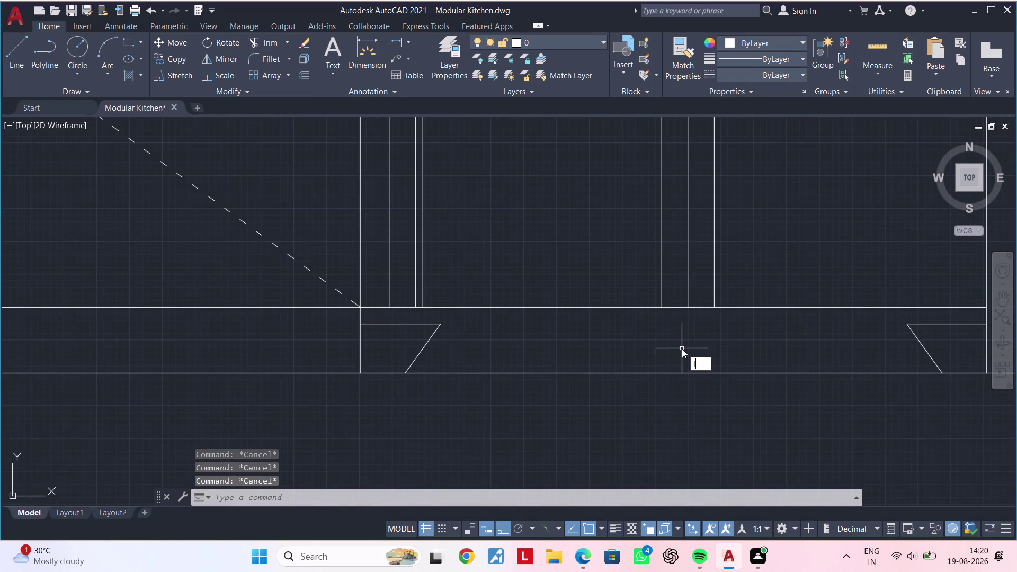
key(space)
scroll(up, 3)
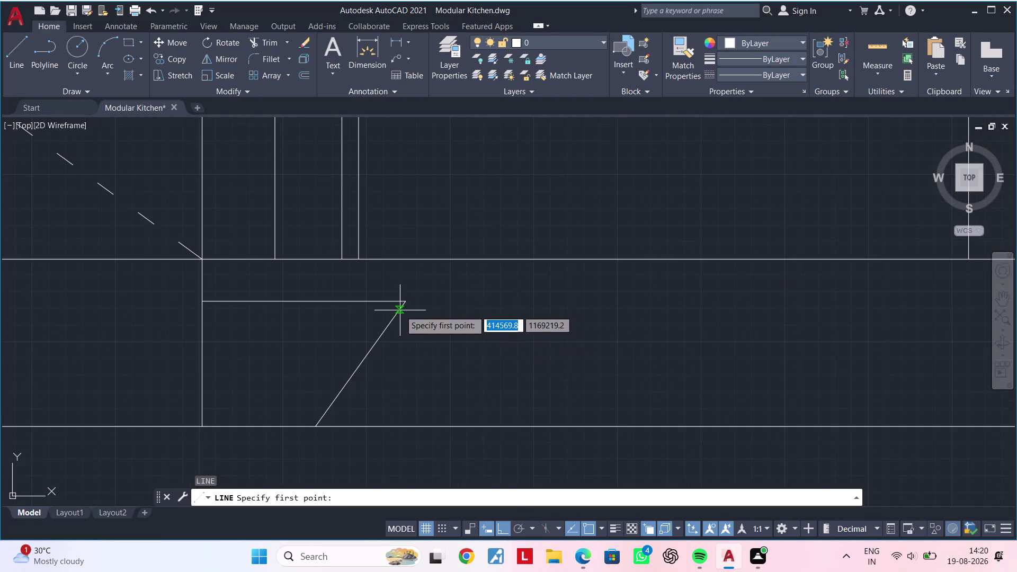
click(399, 310)
middle_drag(827, 312, 494, 315)
scroll(down, 3)
middle_drag(692, 313, 446, 315)
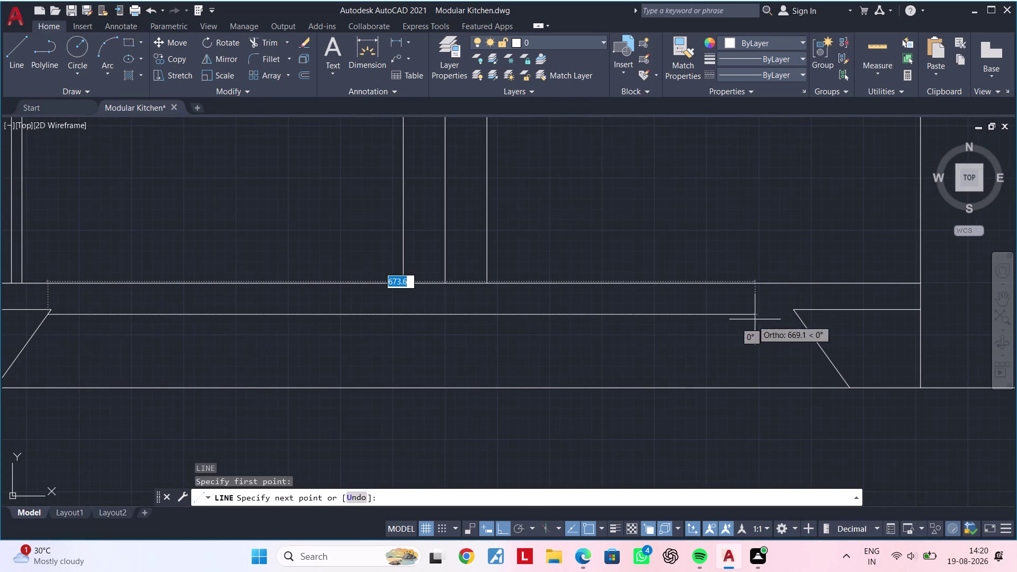
click(798, 317)
scroll(down, 3)
middle_drag(671, 341, 839, 313)
key(Escape)
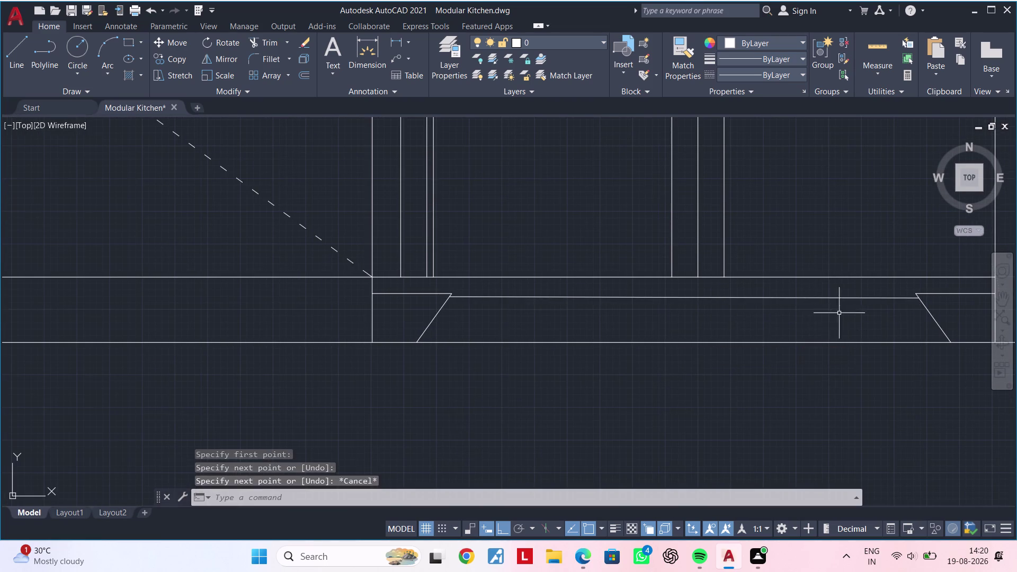
key(Escape)
middle_click(715, 315)
key(l)
key(space)
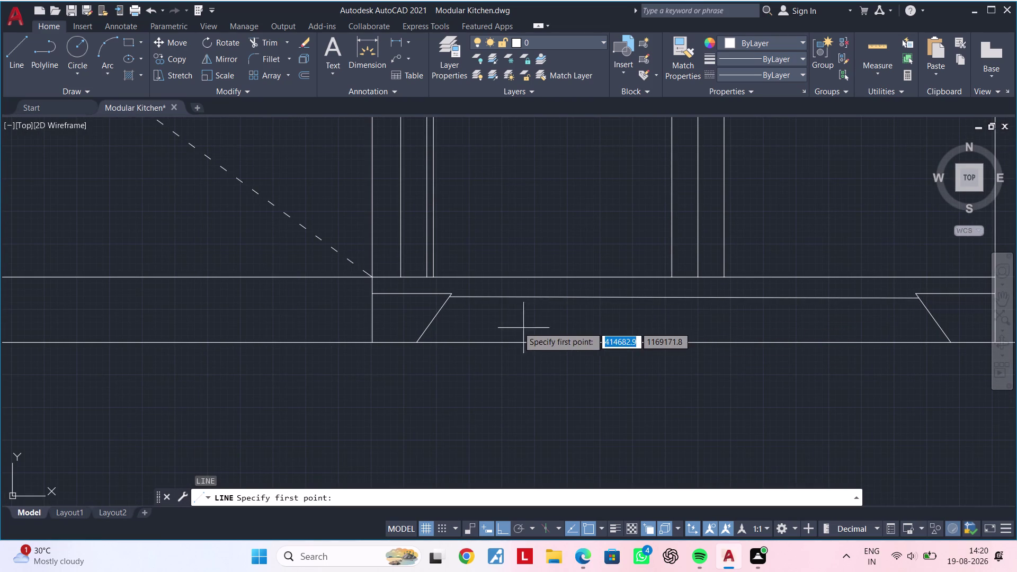
click(434, 314)
middle_drag(741, 307, 582, 307)
click(769, 316)
key(Escape)
key(Escape)
middle_drag(633, 334, 707, 324)
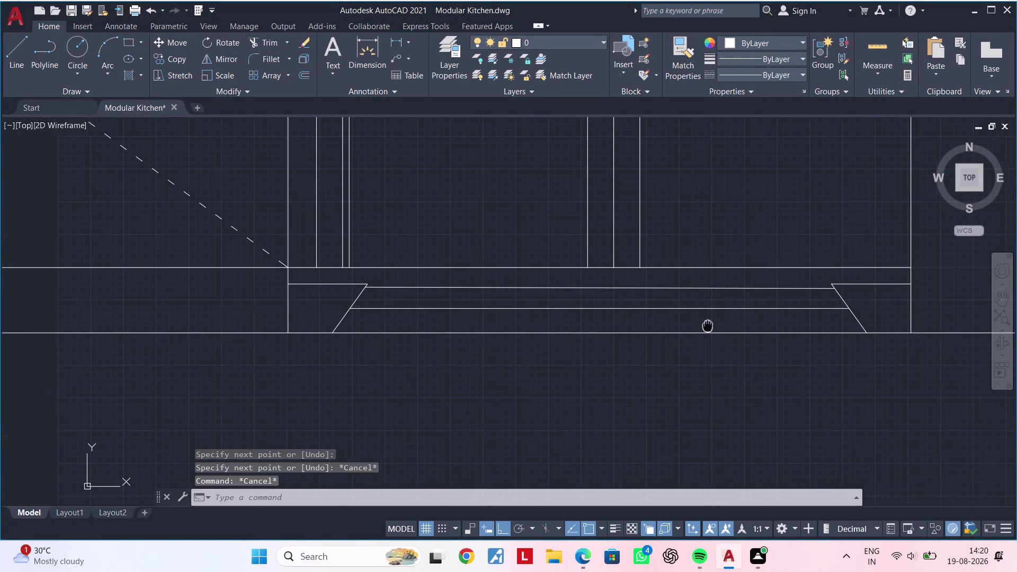
key(Escape)
middle_drag(707, 324, 707, 325)
key(Escape)
key(space)
scroll(up, 3)
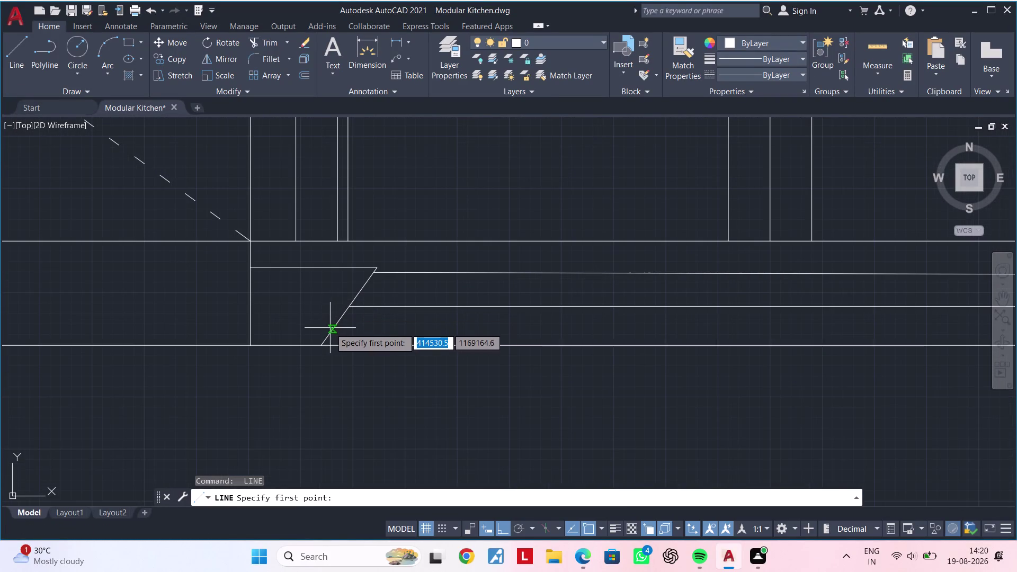
click(331, 328)
middle_drag(961, 323, 501, 306)
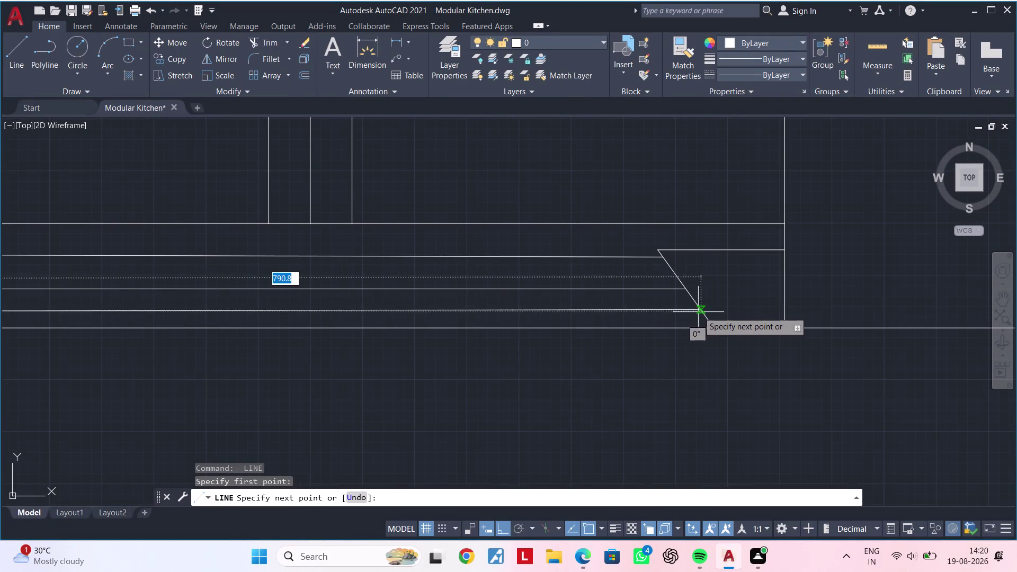
click(703, 312)
key(Escape)
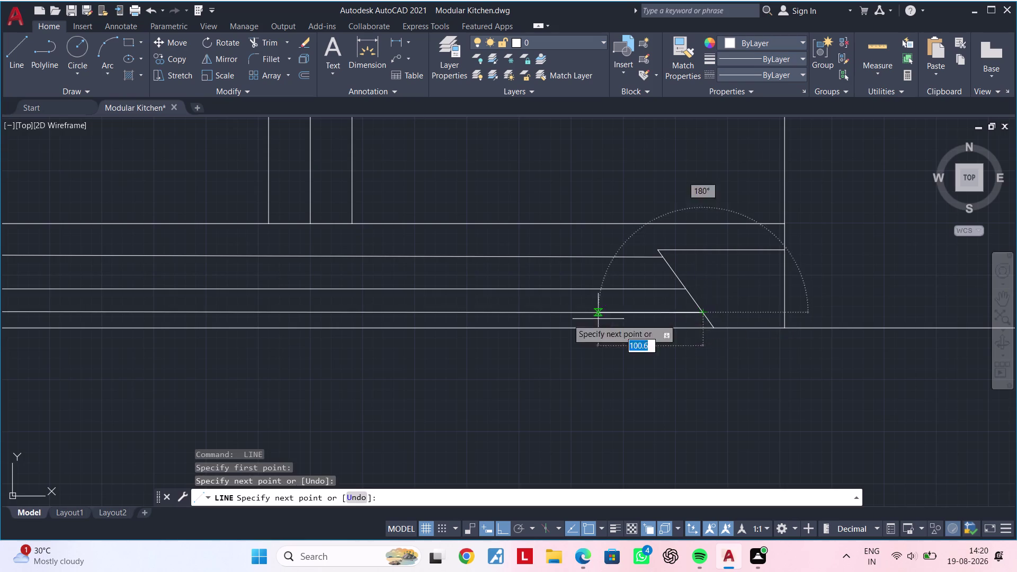
scroll(down, 3)
middle_drag(547, 307, 623, 293)
key(Escape)
middle_drag(524, 311, 613, 312)
scroll(down, 3)
middle_drag(576, 316, 660, 309)
key(Escape)
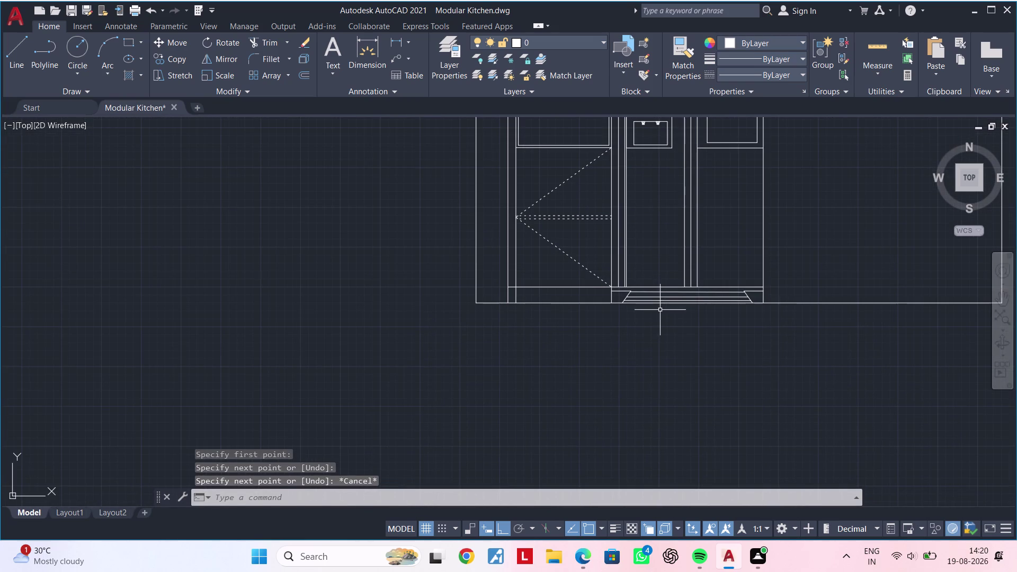
key(Escape)
key(Escape)
scroll(up, 3)
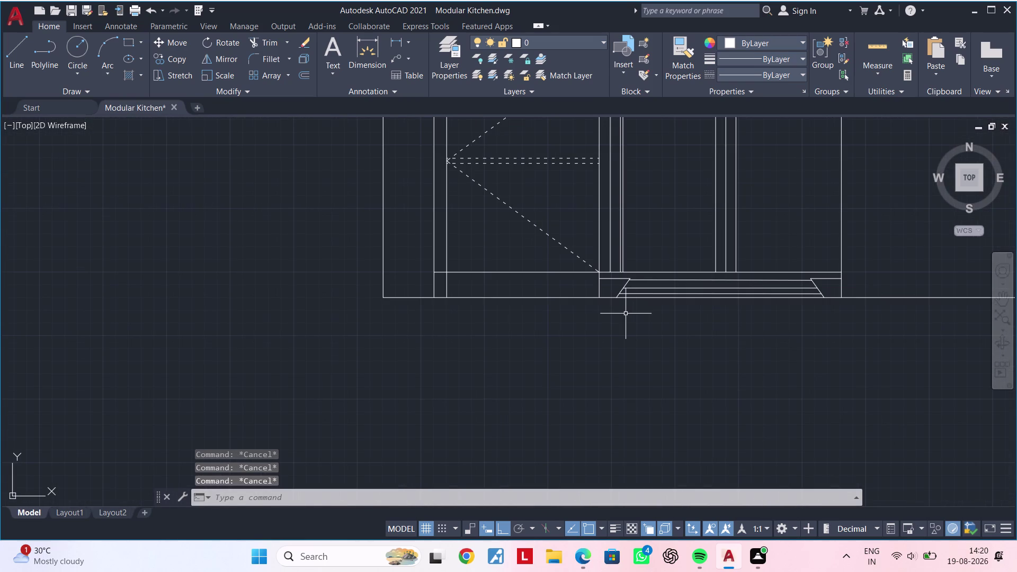
scroll(up, 3)
middle_drag(605, 311, 571, 332)
key(Escape)
key(Escape)
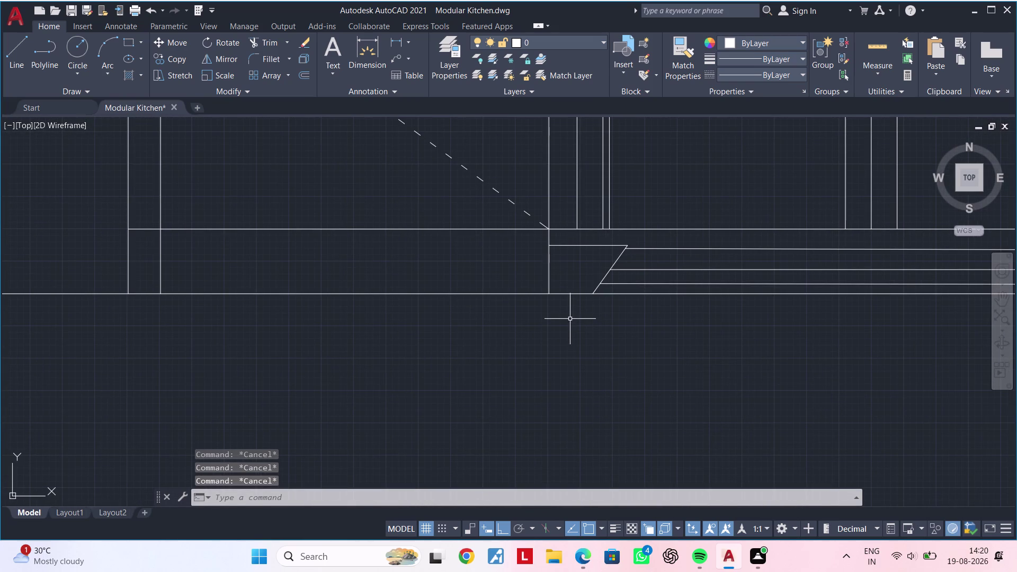
text(l)
key(space)
click(550, 292)
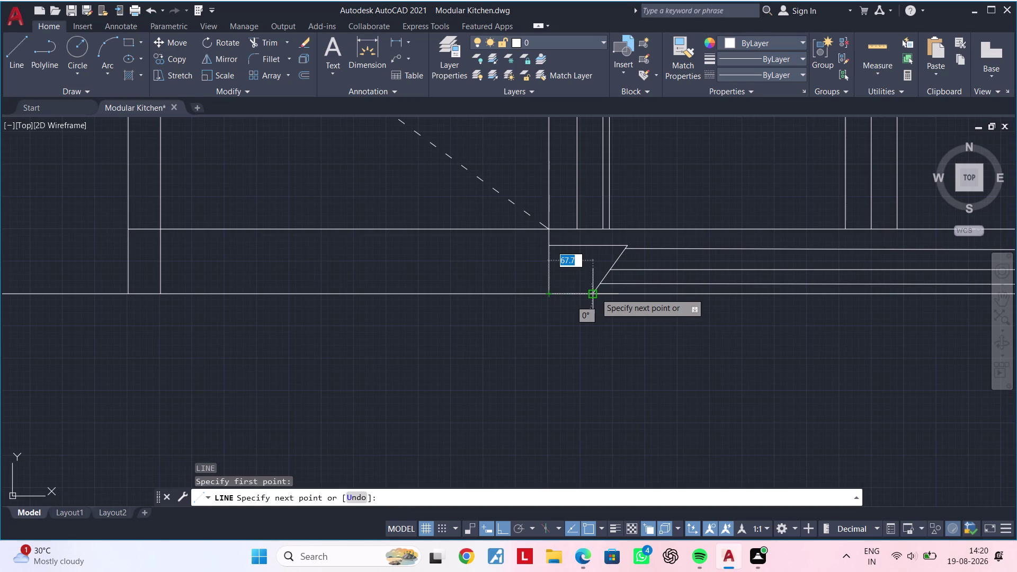
click(596, 293)
scroll(down, 3)
middle_drag(765, 314, 568, 296)
key(Escape)
key(Escape)
middle_drag(660, 294, 531, 293)
scroll(up, 3)
key(space)
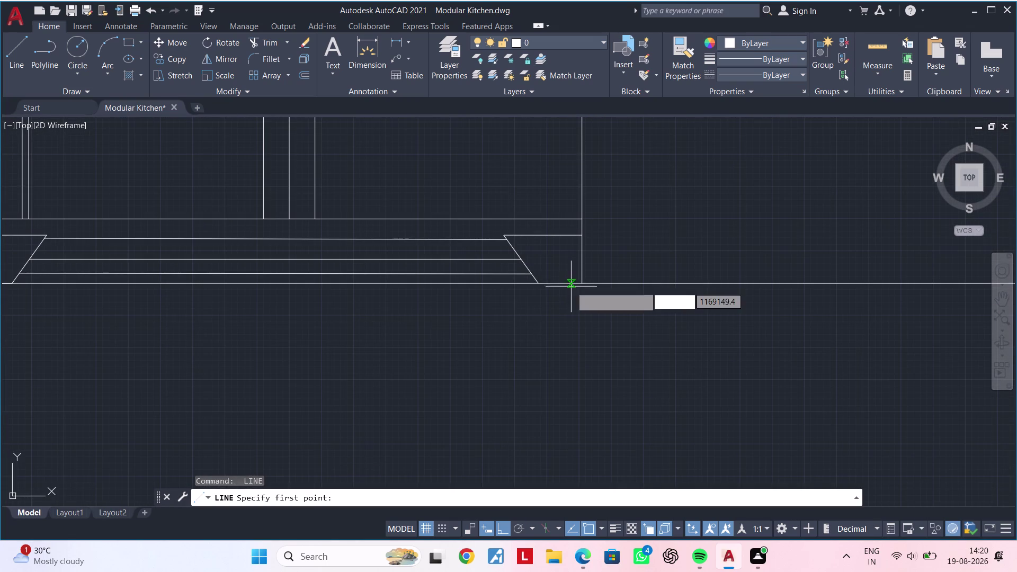
click(541, 286)
click(581, 284)
key(Escape)
scroll(down, 3)
key(Escape)
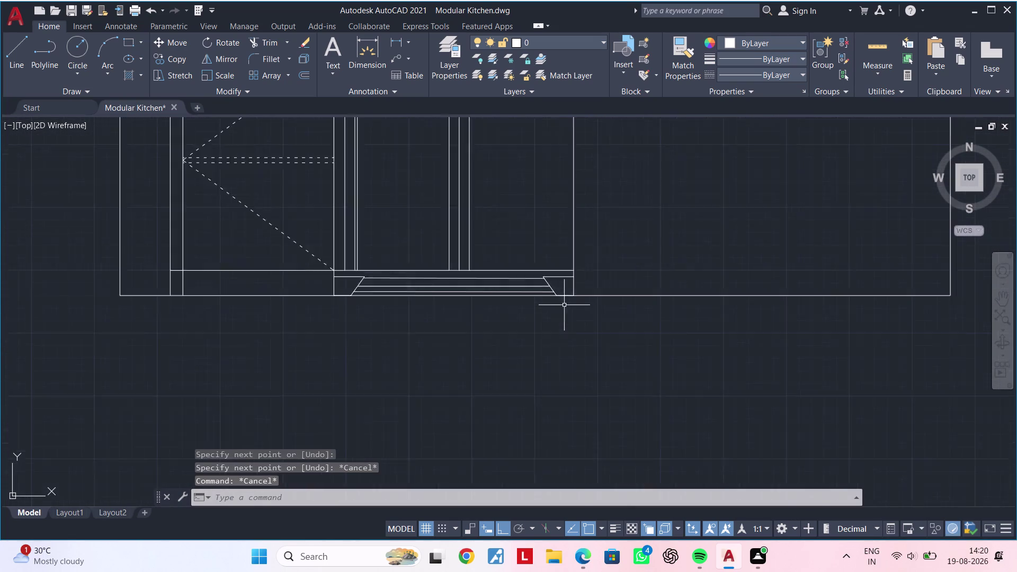
scroll(down, 3)
middle_drag(507, 311, 591, 305)
key(Escape)
middle_drag(488, 306, 564, 301)
middle_drag(537, 289, 558, 290)
scroll(up, 3)
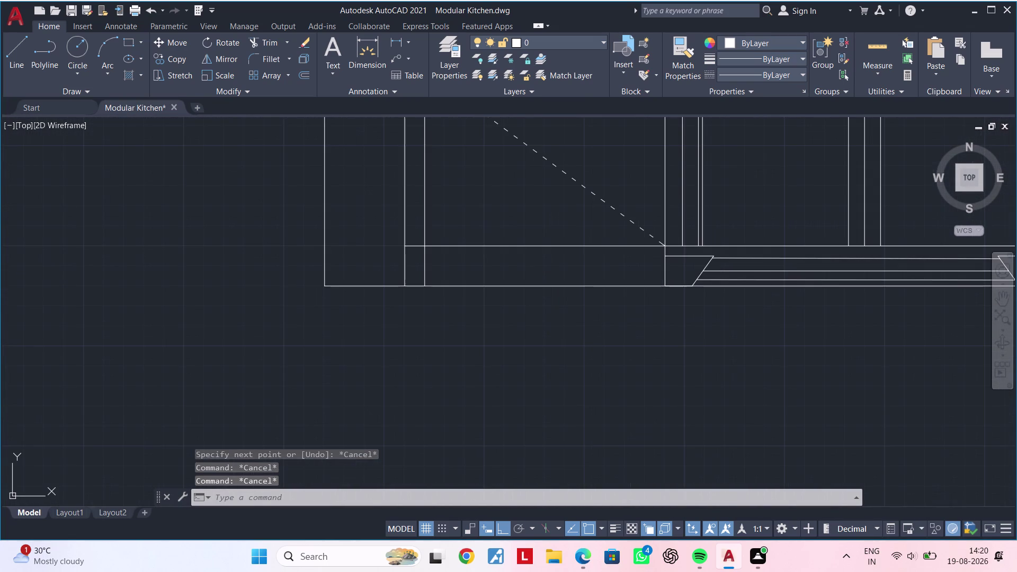
key(Escape)
key(Escape)
scroll(down, 3)
key(Escape)
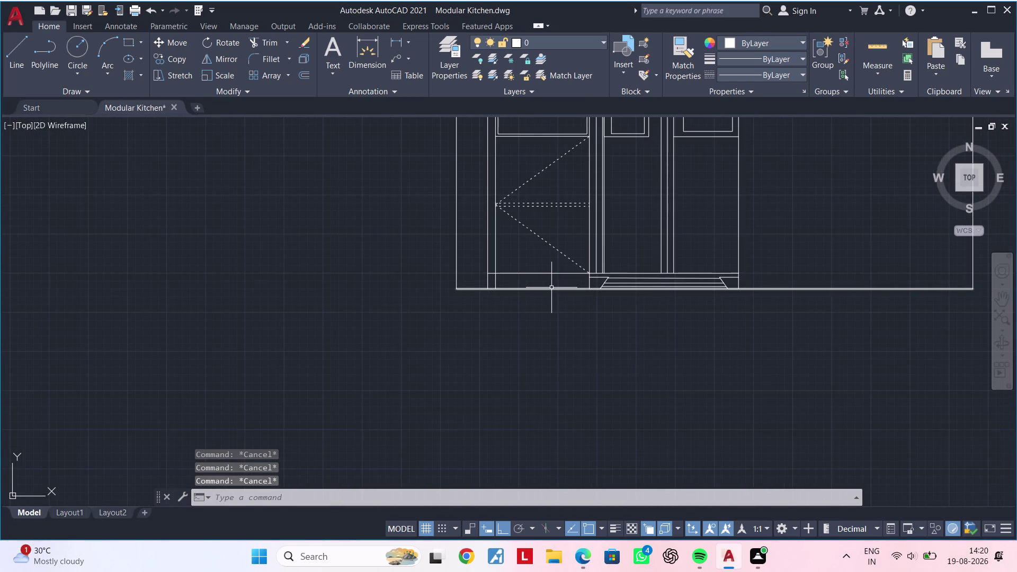
key(Escape)
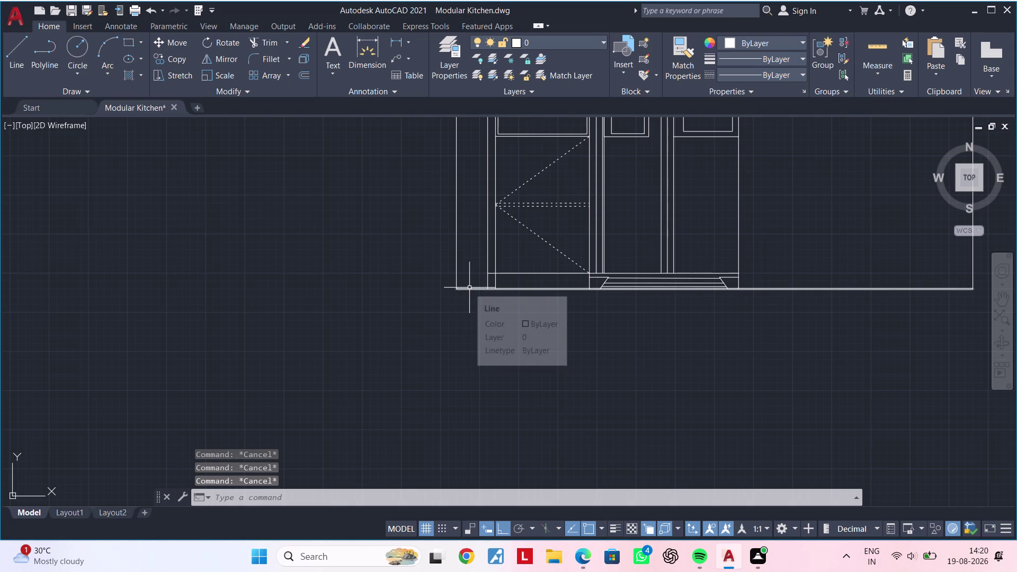
middle_drag(518, 291, 467, 327)
scroll(up, 3)
middle_drag(455, 317, 497, 316)
key(Escape)
key(Escape)
text(tr)
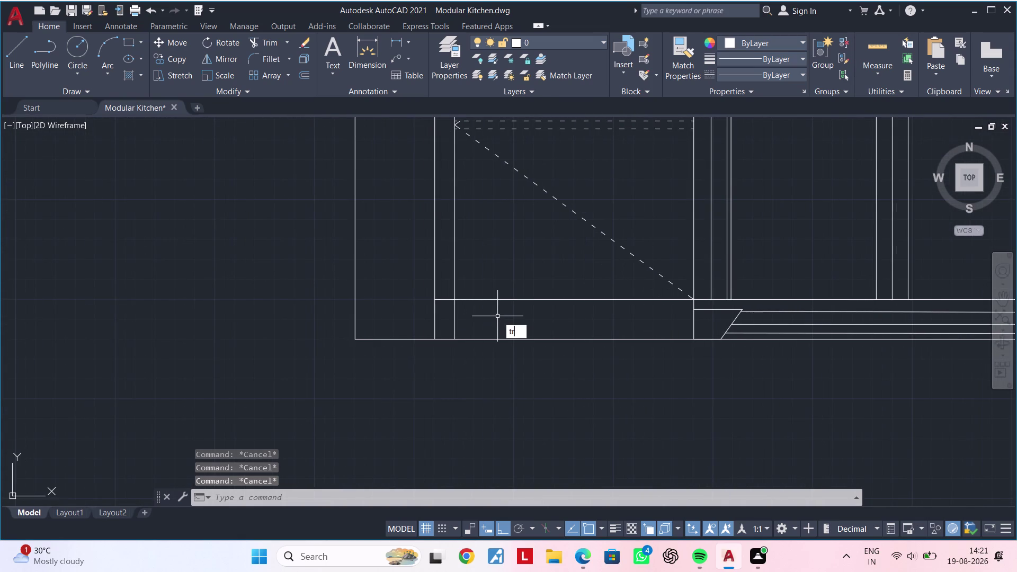
key(space)
click(453, 315)
scroll(down, 3)
middle_drag(572, 320, 428, 321)
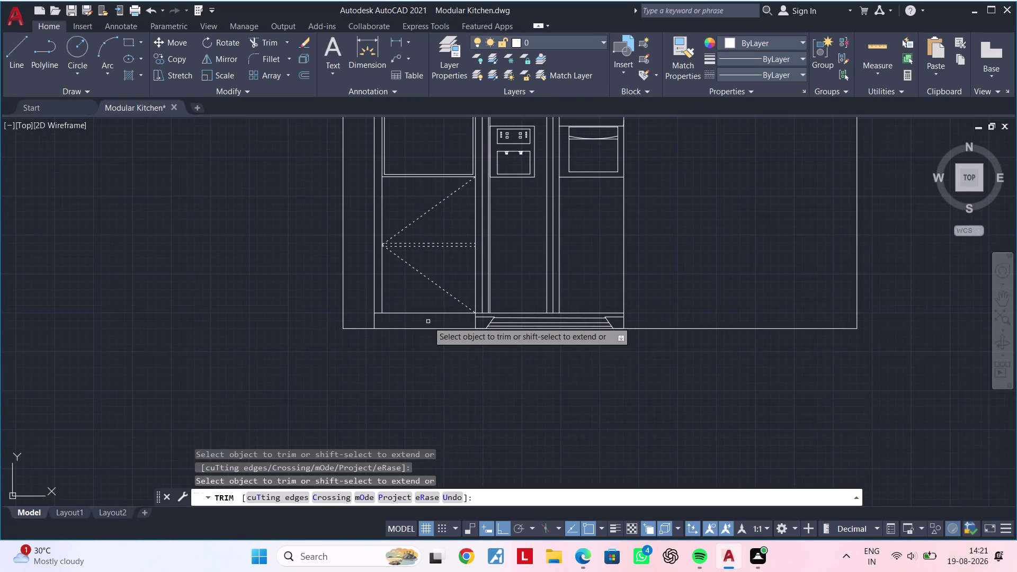
key(Escape)
key(Escape)
scroll(down, 3)
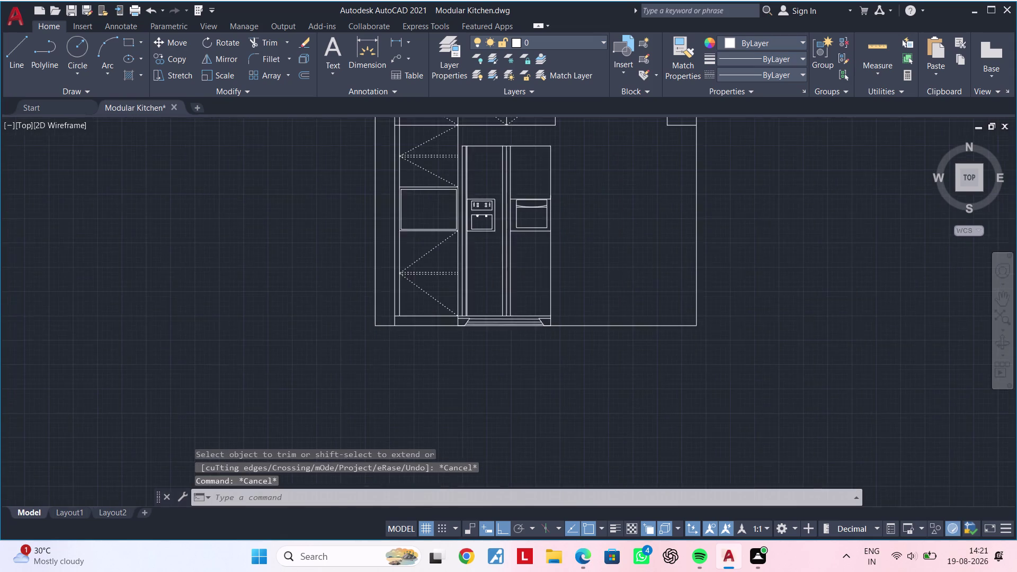
middle_drag(420, 358, 389, 456)
scroll(down, 3)
middle_drag(553, 326, 527, 409)
scroll(up, 3)
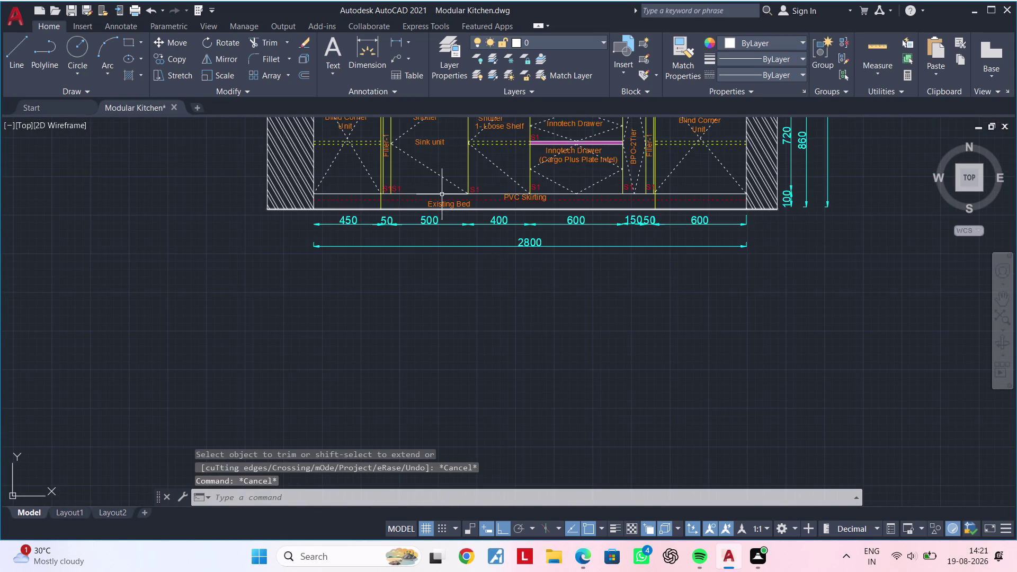
Select the PVC Skirting label and start copying it from a base point.
scroll(up, 3)
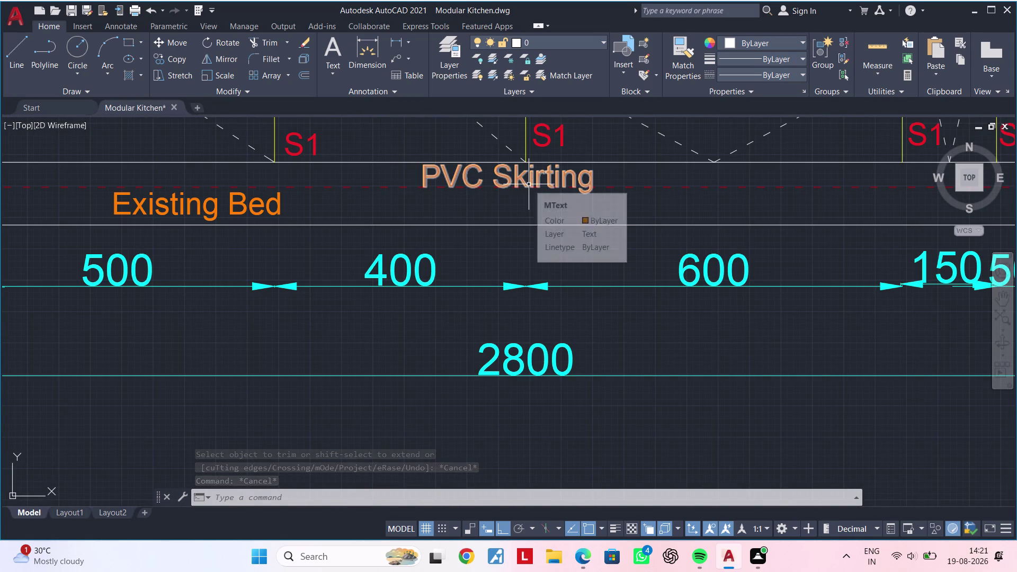
click(529, 184)
text(c)
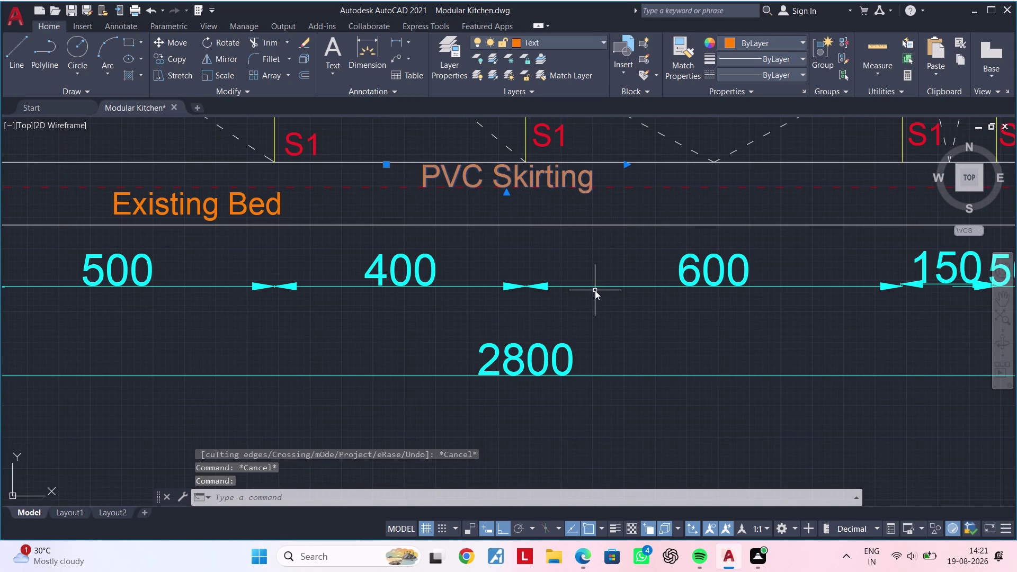
text(ob)
key(space)
key(Escape)
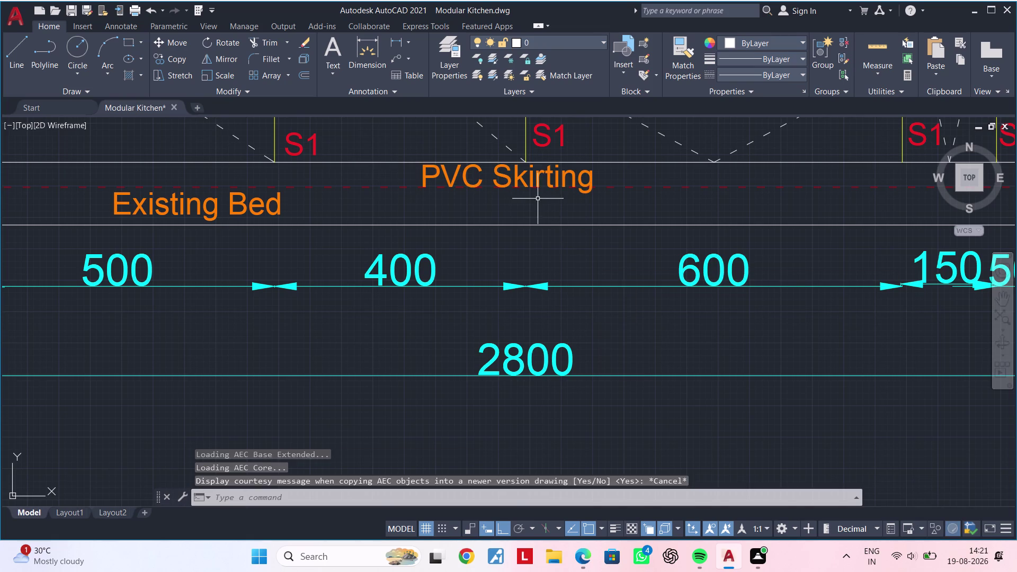
key(Escape)
click(538, 180)
text(co)
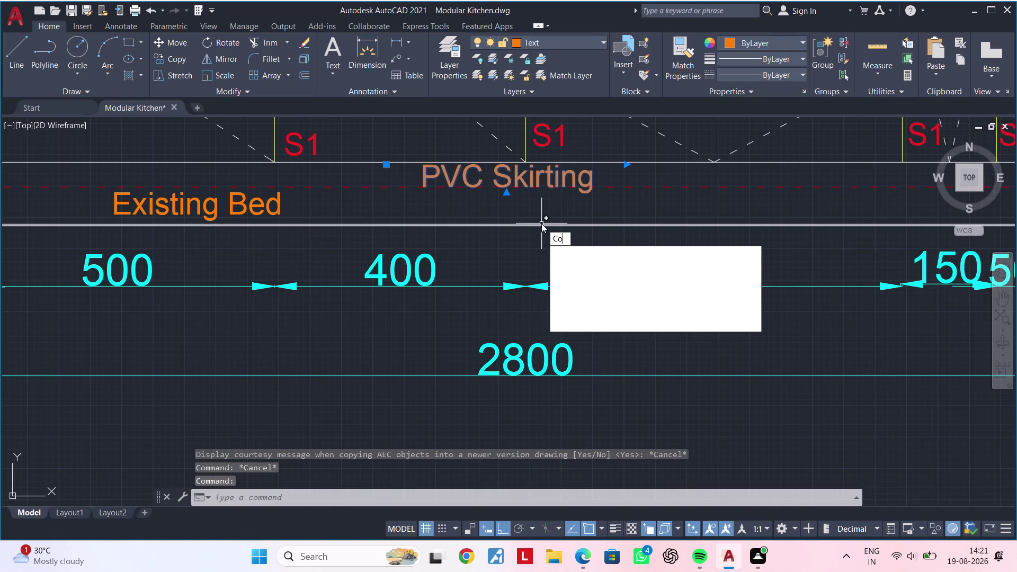
key(space)
click(531, 181)
Place the label copy inside the fridge elevation's skirting strip with Ortho off.
scroll(down, 3)
middle_drag(553, 341, 621, 236)
scroll(down, 3)
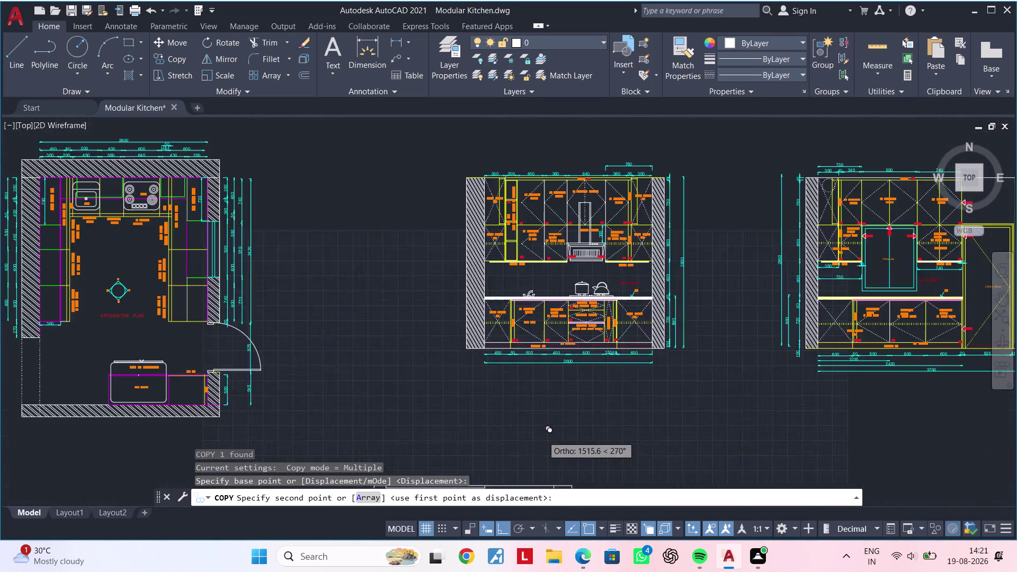
middle_drag(550, 417, 635, 266)
middle_drag(563, 388, 620, 281)
scroll(up, 3)
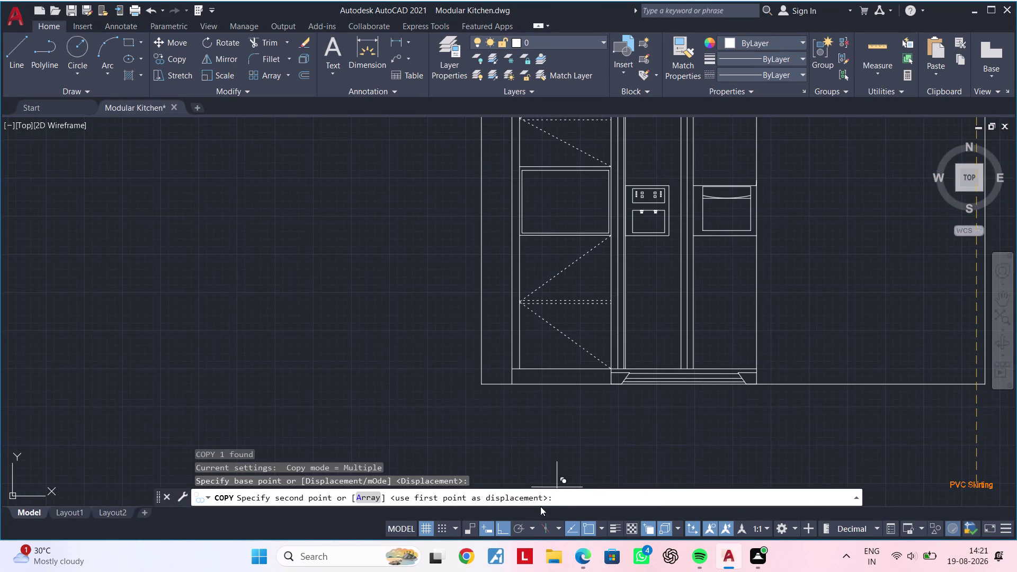
click(508, 525)
scroll(up, 3)
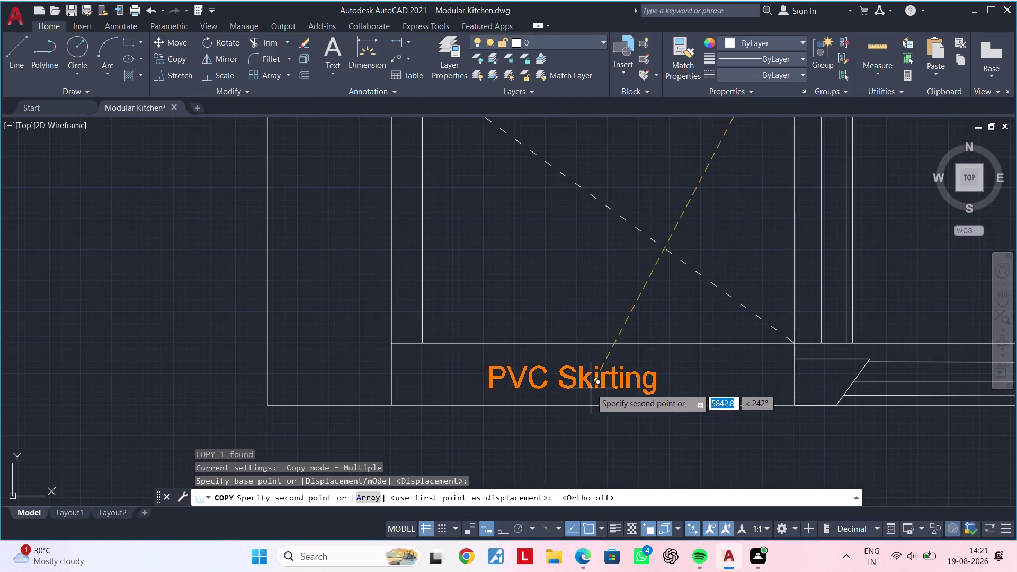
click(590, 388)
scroll(down, 3)
middle_drag(690, 392, 525, 405)
key(Escape)
key(Escape)
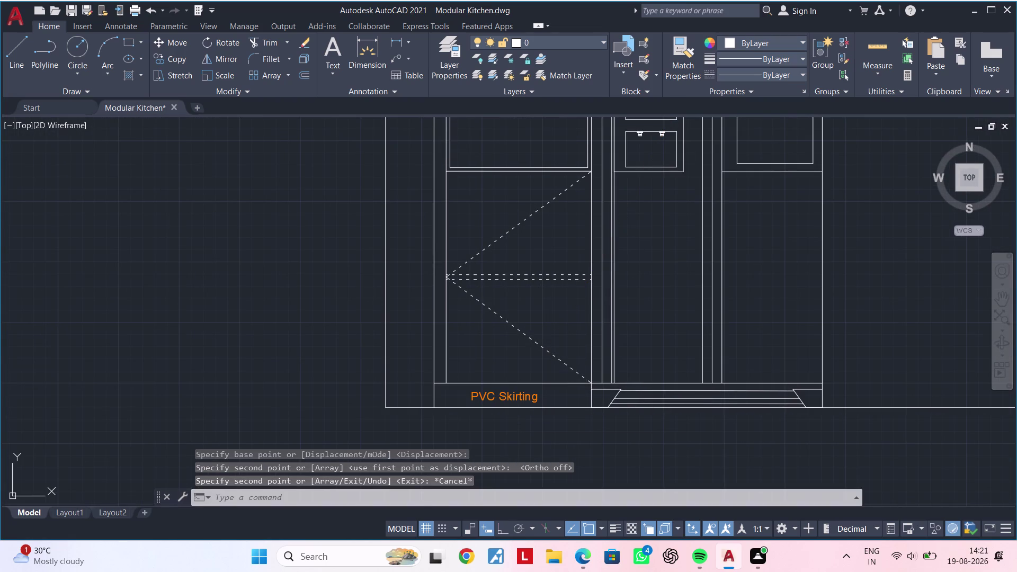
key(Escape)
key(Escape)
scroll(down, 3)
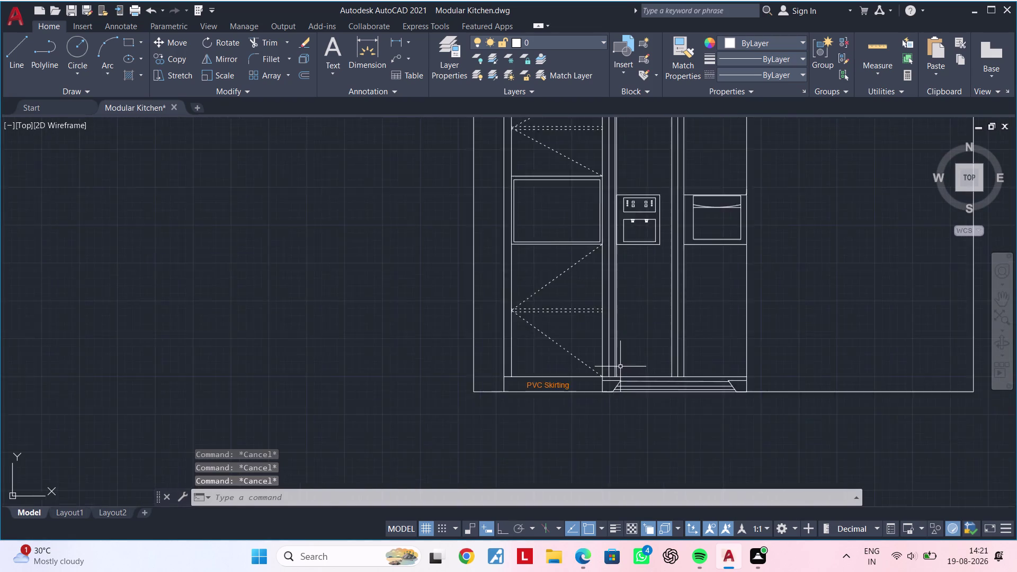
scroll(down, 3)
scroll(down, 3)
middle_drag(724, 343, 358, 378)
scroll(up, 3)
Copy the '1-Openable Shutter, 1-Loose Shelf' label into the tall unit beside the fridge.
scroll(up, 3)
scroll(up, 3)
click(527, 253)
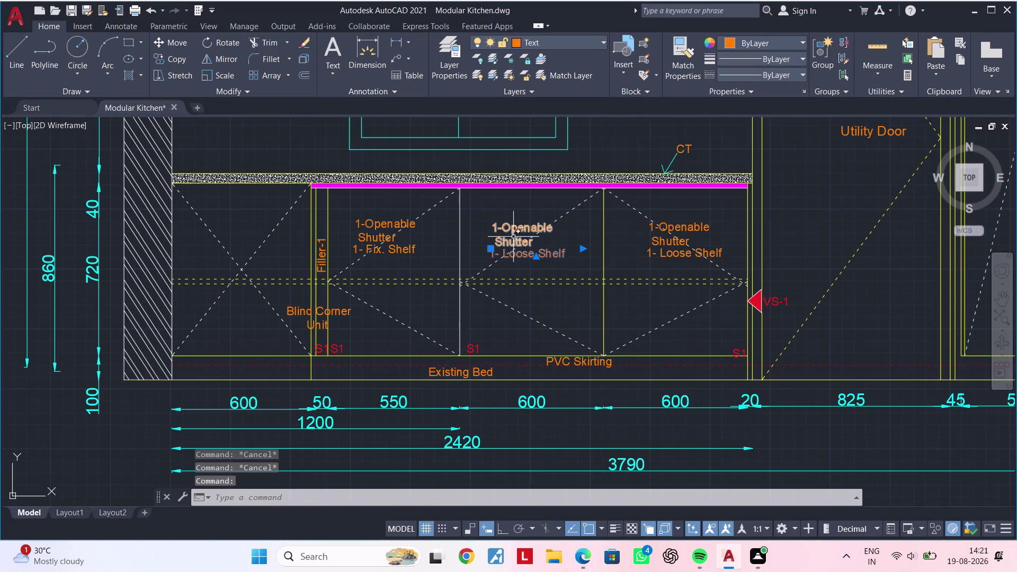
click(512, 237)
click(509, 240)
key(c)
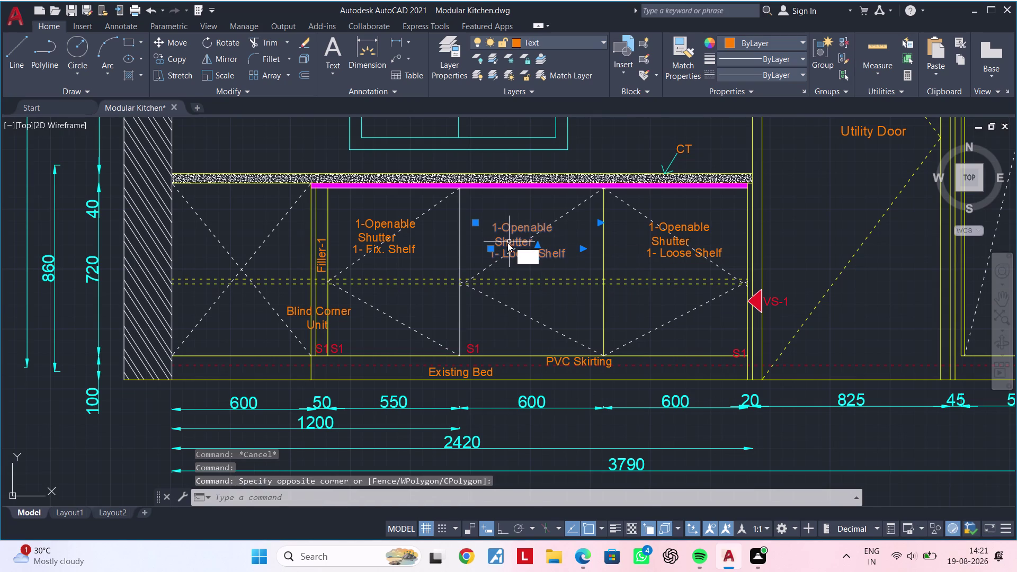
key(o)
key(space)
click(507, 232)
scroll(down, 3)
middle_drag(483, 308, 742, 183)
scroll(down, 3)
middle_drag(396, 334, 621, 223)
scroll(up, 3)
middle_drag(585, 292, 519, 293)
scroll(up, 3)
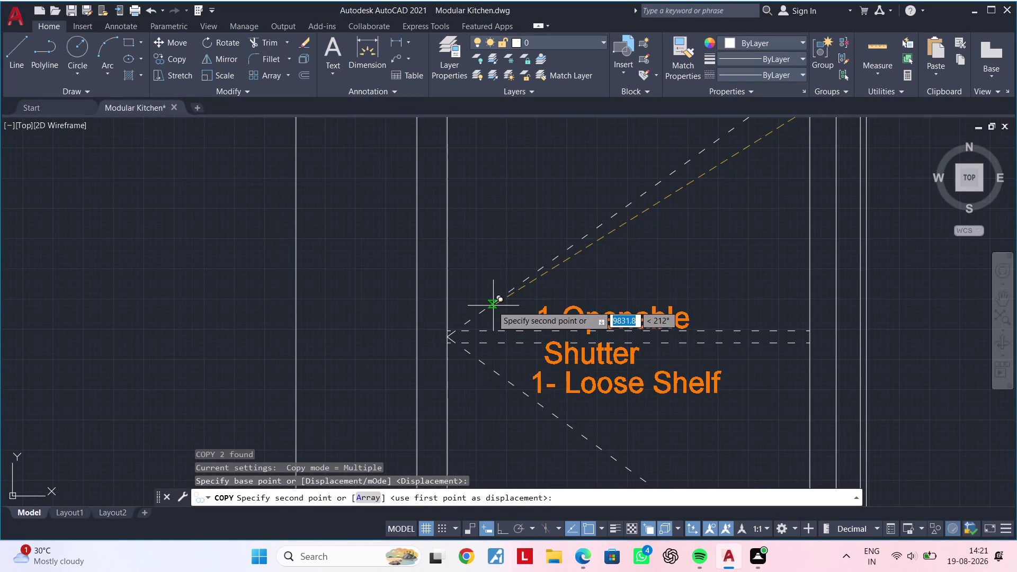
scroll(down, 3)
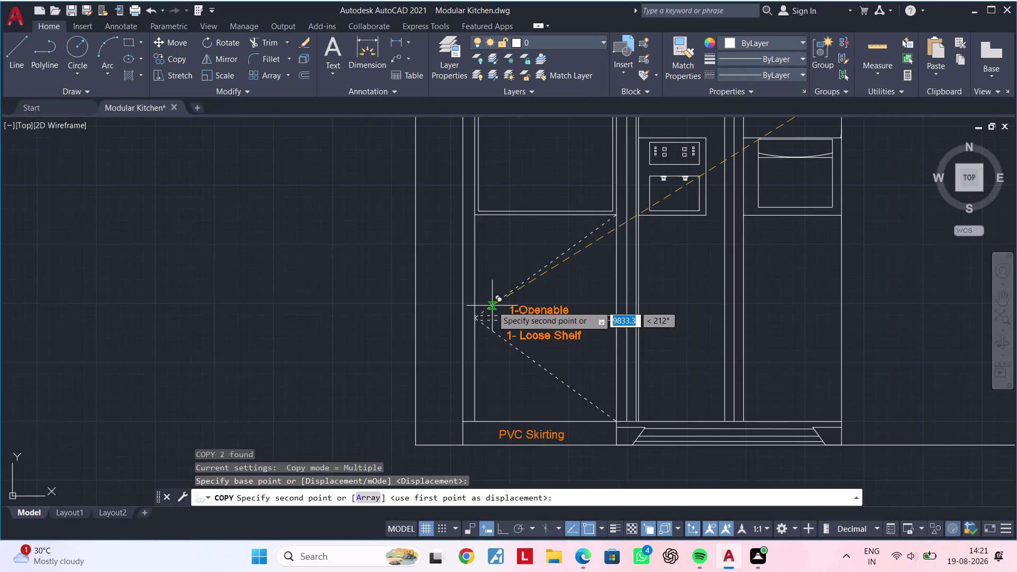
middle_drag(488, 308, 414, 352)
scroll(up, 3)
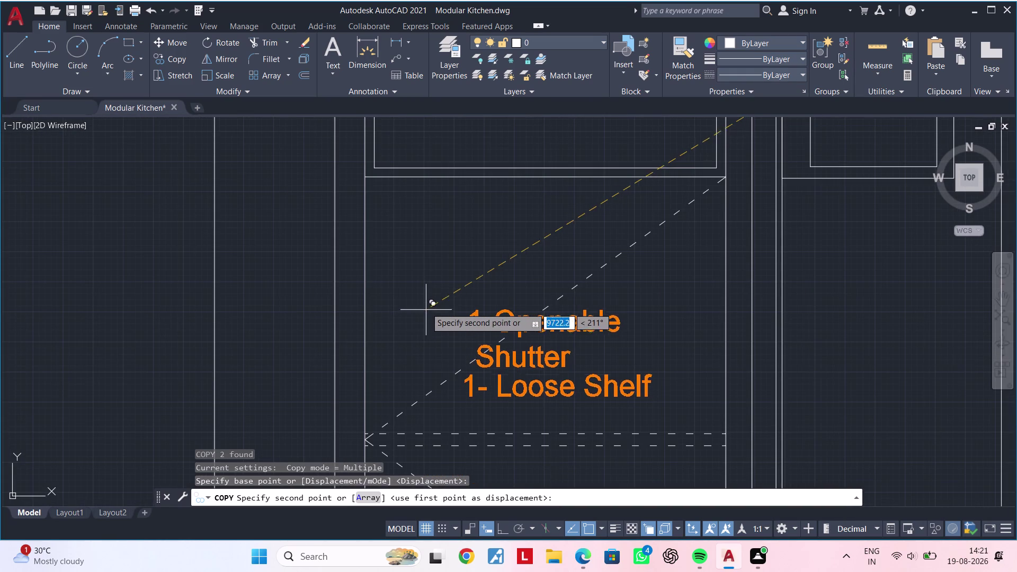
click(426, 307)
Place a further copy of the label near the upper cabinets and end the copy.
scroll(down, 3)
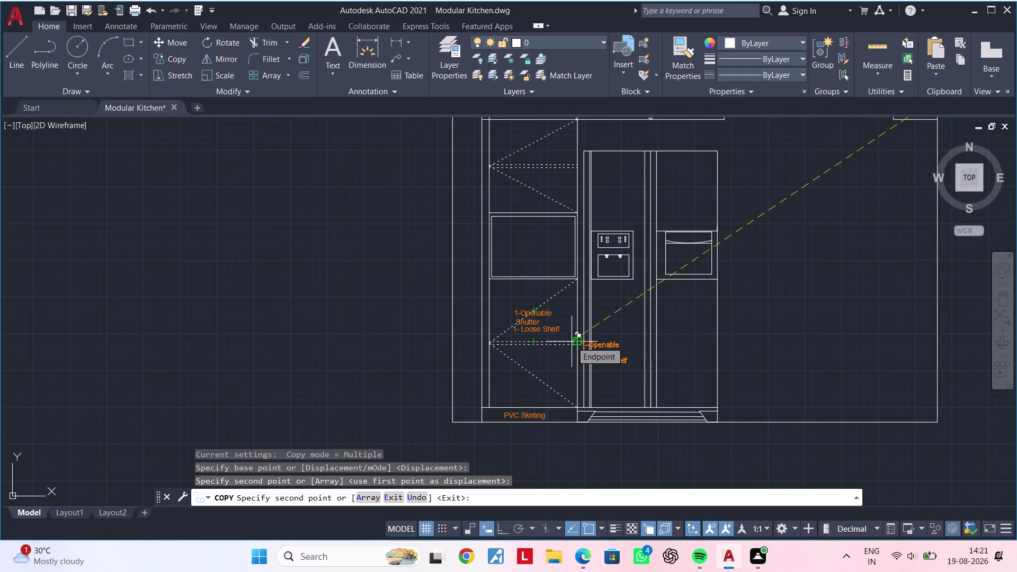
middle_drag(573, 340, 551, 447)
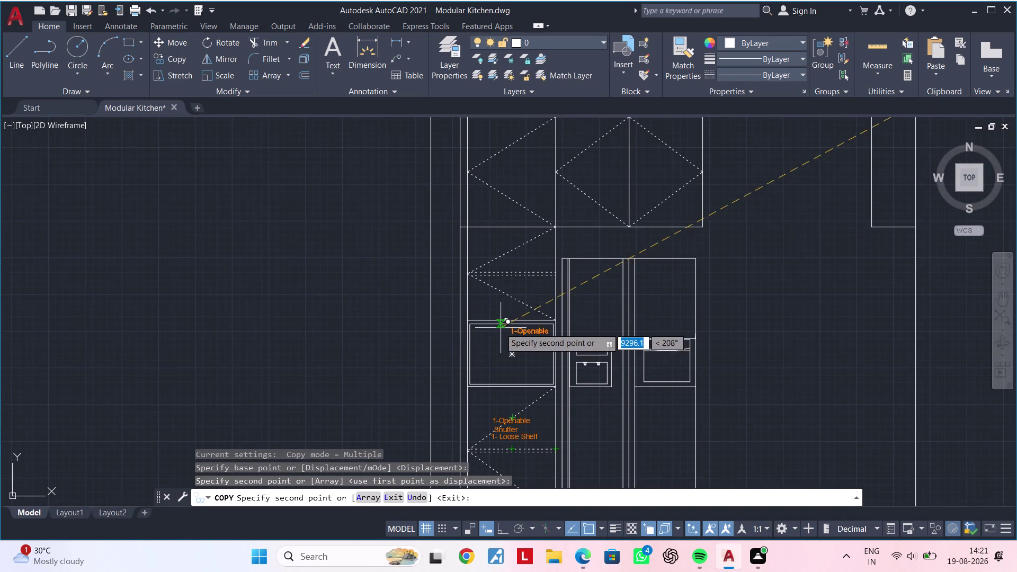
scroll(up, 3)
click(483, 271)
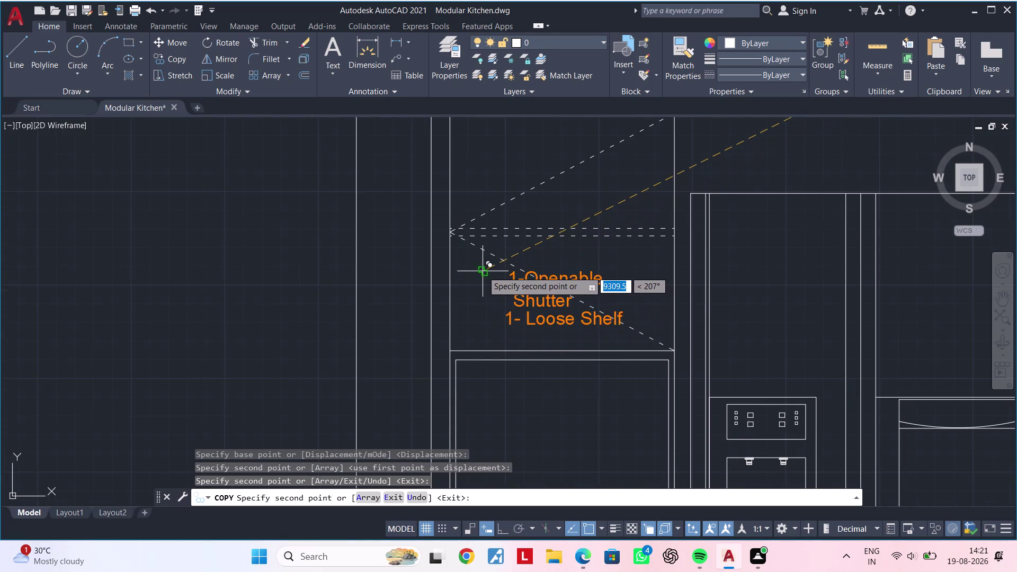
scroll(down, 3)
middle_drag(570, 308, 407, 411)
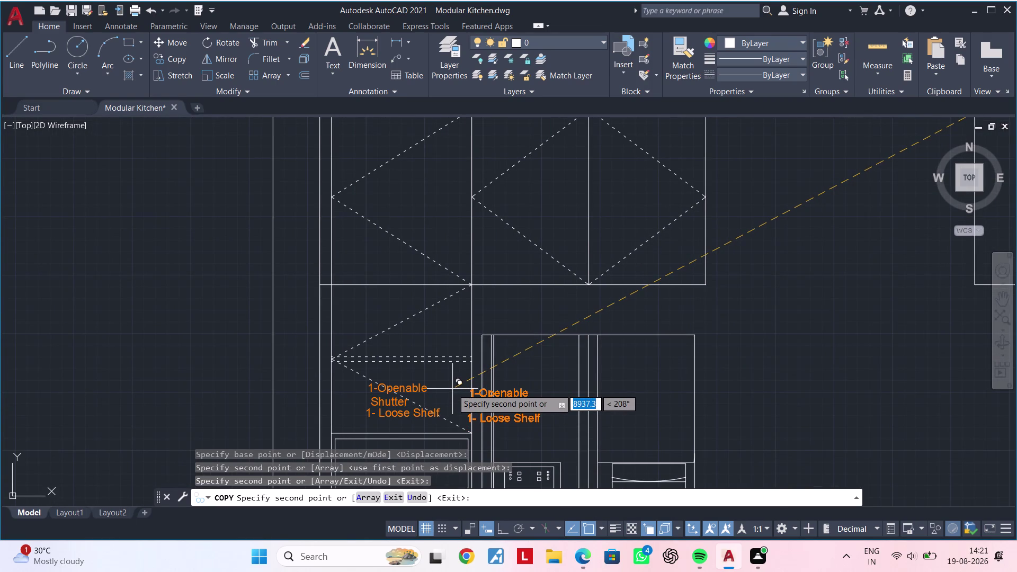
scroll(down, 3)
middle_drag(452, 389, 447, 423)
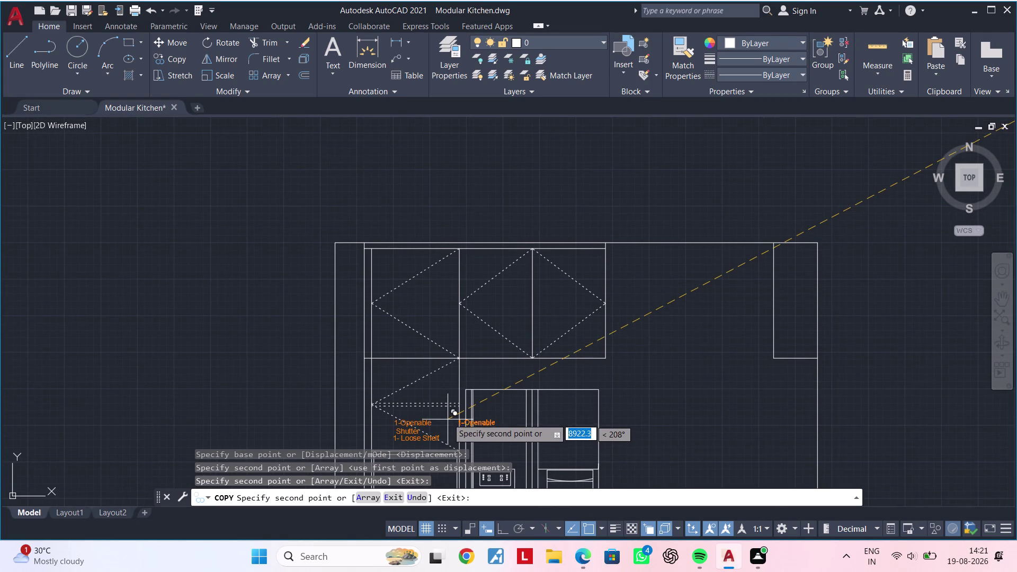
scroll(up, 3)
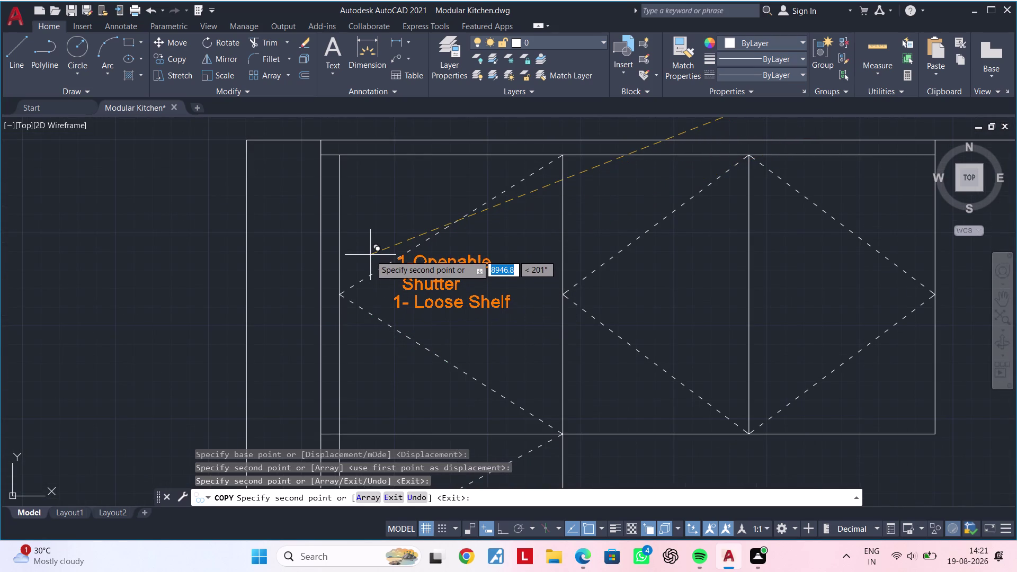
scroll(down, 3)
middle_drag(439, 309, 443, 377)
key(Escape)
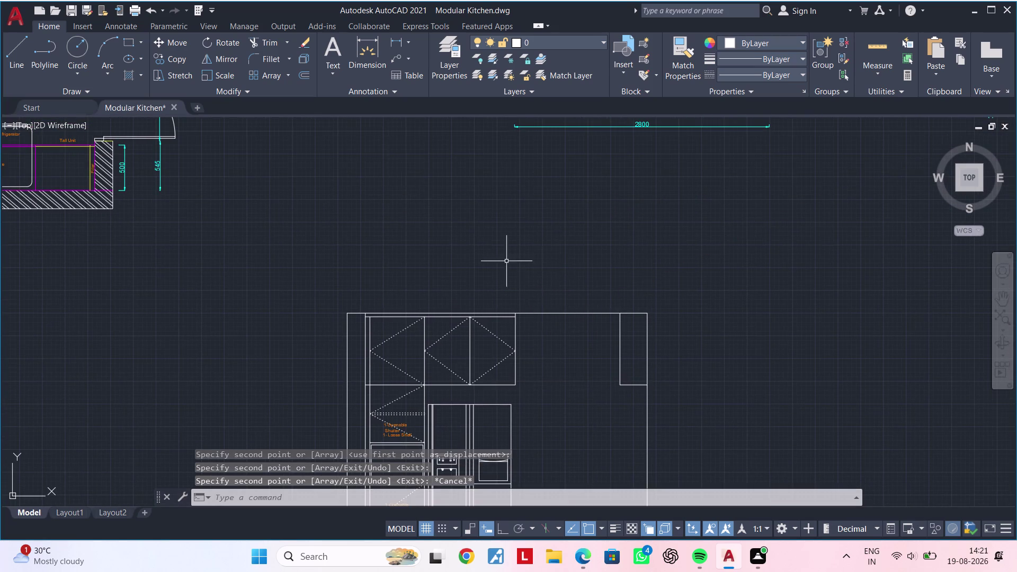
scroll(down, 3)
middle_drag(450, 257, 661, 477)
scroll(down, 3)
scroll(up, 3)
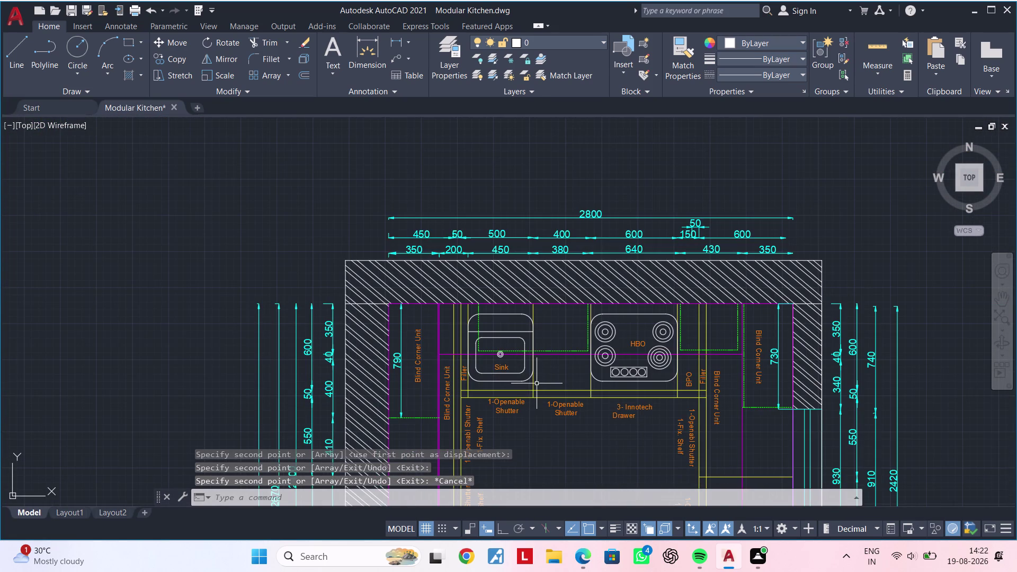
scroll(up, 3)
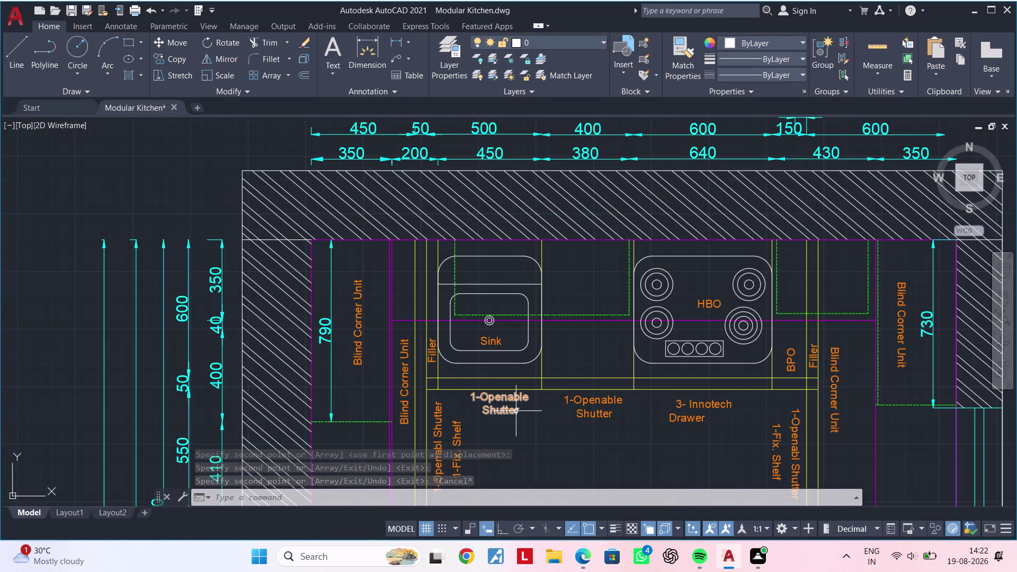
scroll(down, 3)
middle_drag(812, 418, 312, 334)
middle_drag(771, 355, 377, 317)
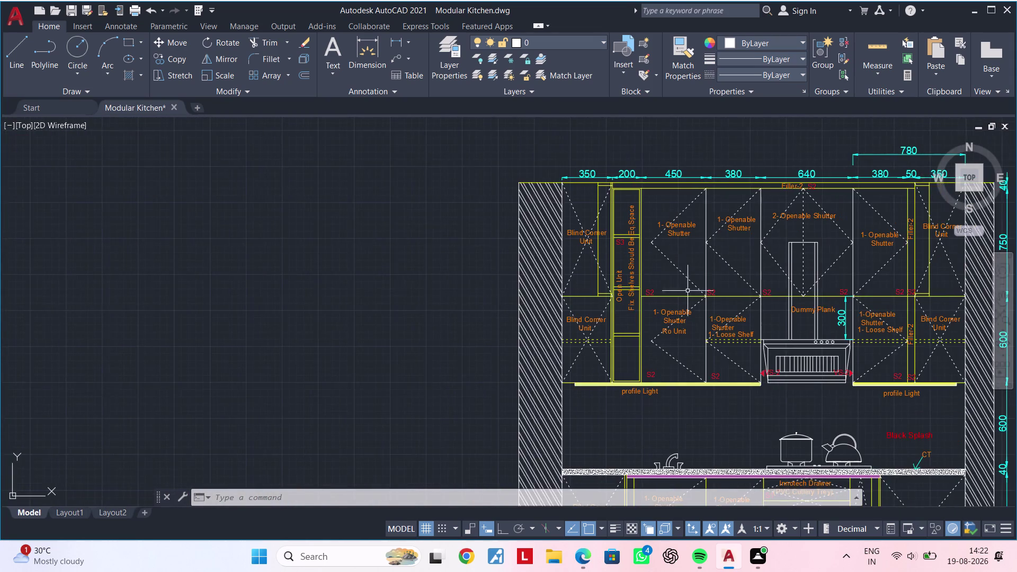
scroll(up, 3)
middle_drag(681, 245, 557, 275)
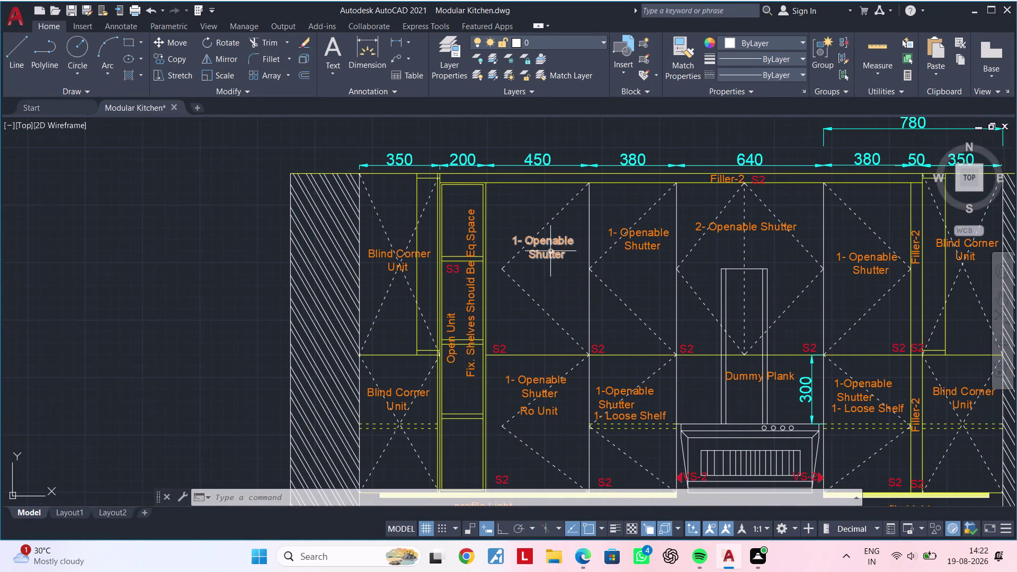
click(550, 251)
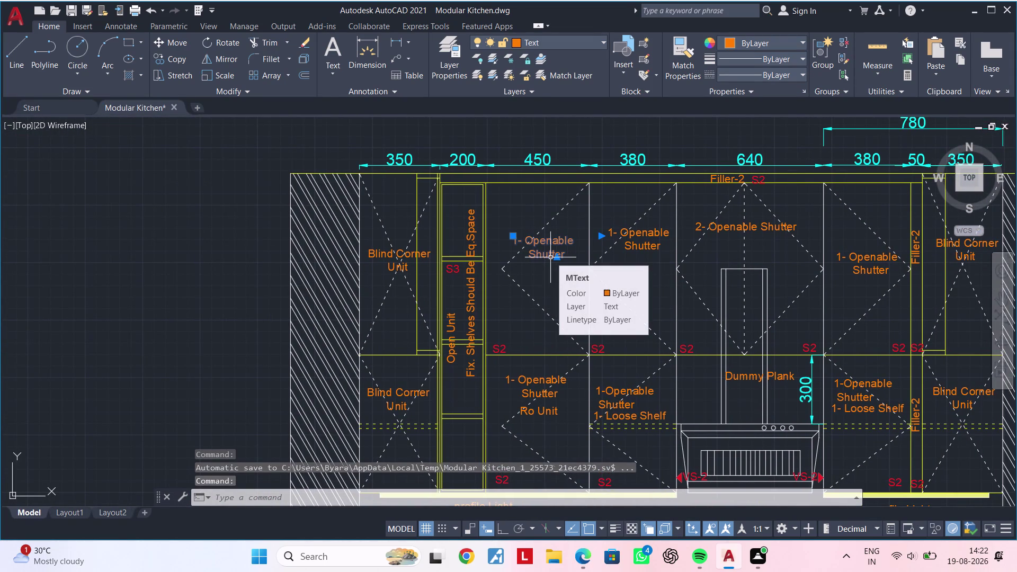
Copy the '2- Openable Shutter' label into the fridge elevation's right upper shutter.
key(Escape)
middle_drag(622, 260, 536, 269)
click(626, 238)
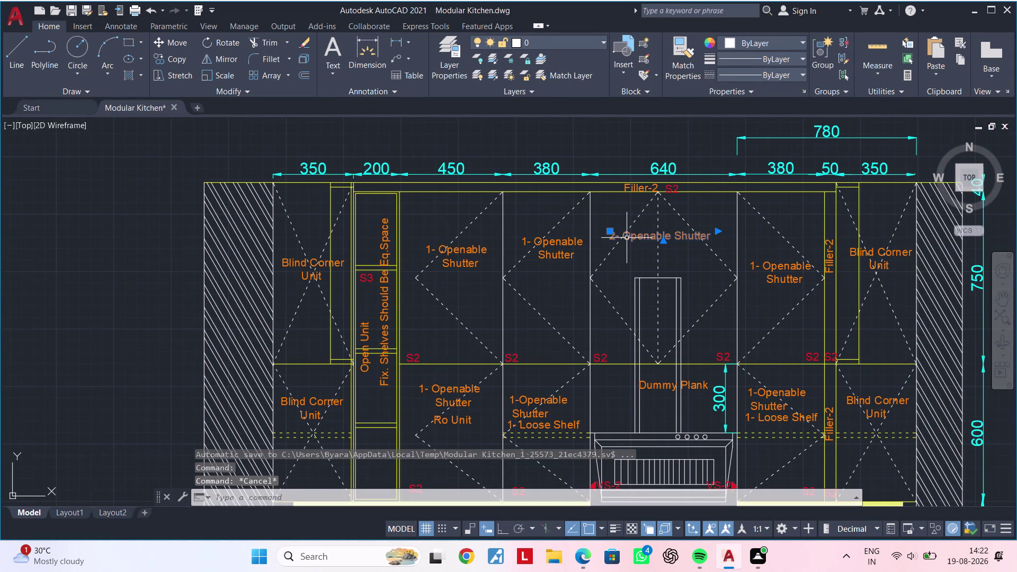
text(co)
key(space)
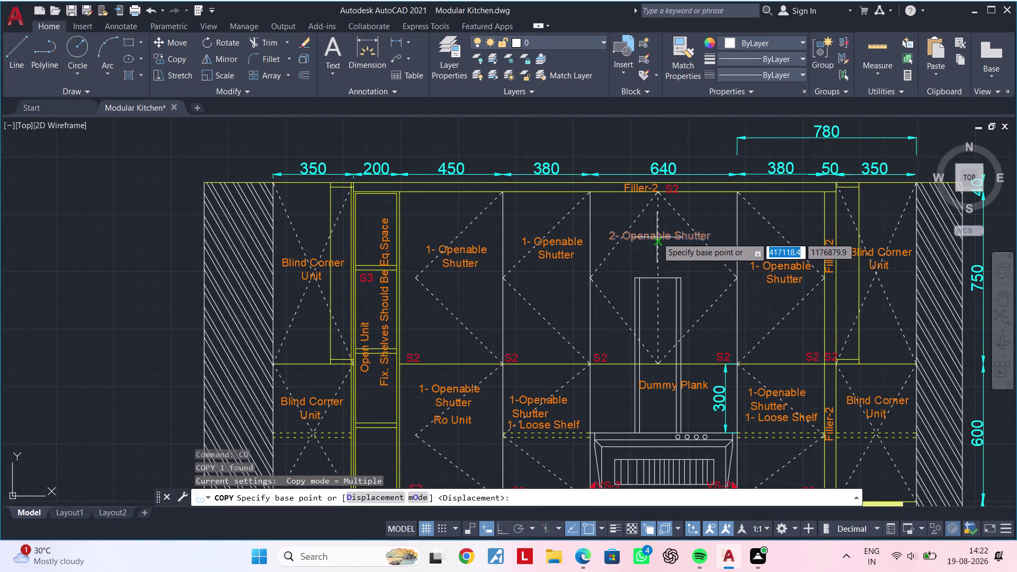
click(656, 236)
scroll(down, 3)
middle_drag(642, 351, 644, 205)
scroll(down, 3)
middle_drag(595, 327, 731, 144)
middle_drag(485, 267, 719, 203)
middle_drag(680, 272, 468, 252)
middle_drag(565, 413, 548, 315)
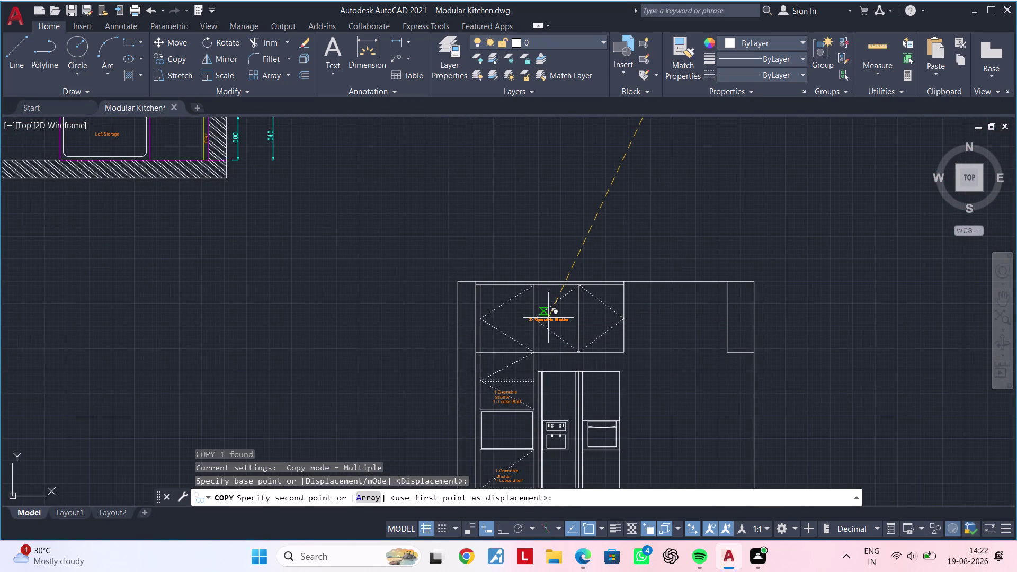
scroll(up, 3)
click(572, 288)
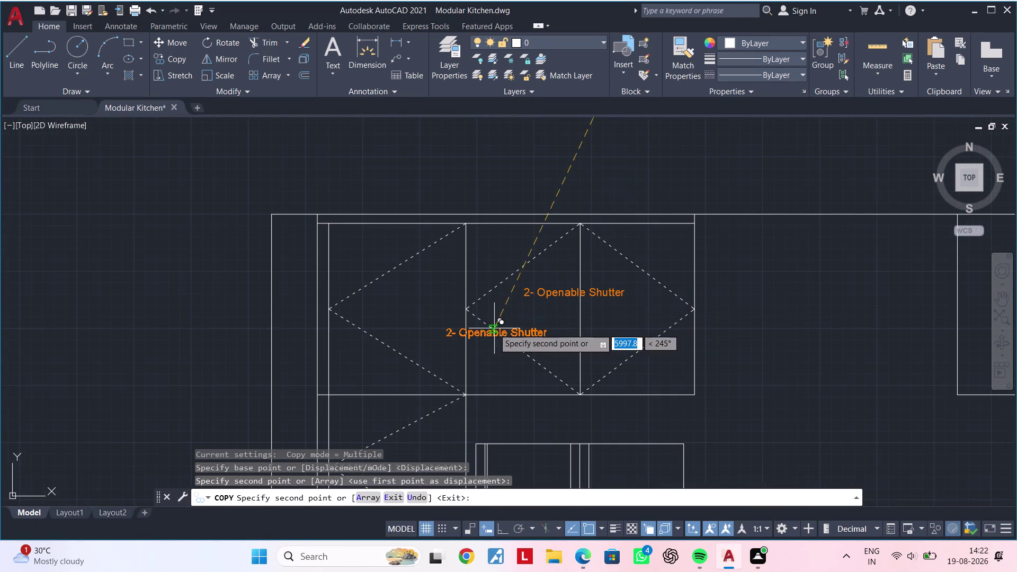
Add a second '2- Openable Shutter' copy to the left upper shutter and finish copying.
middle_drag(476, 326, 650, 317)
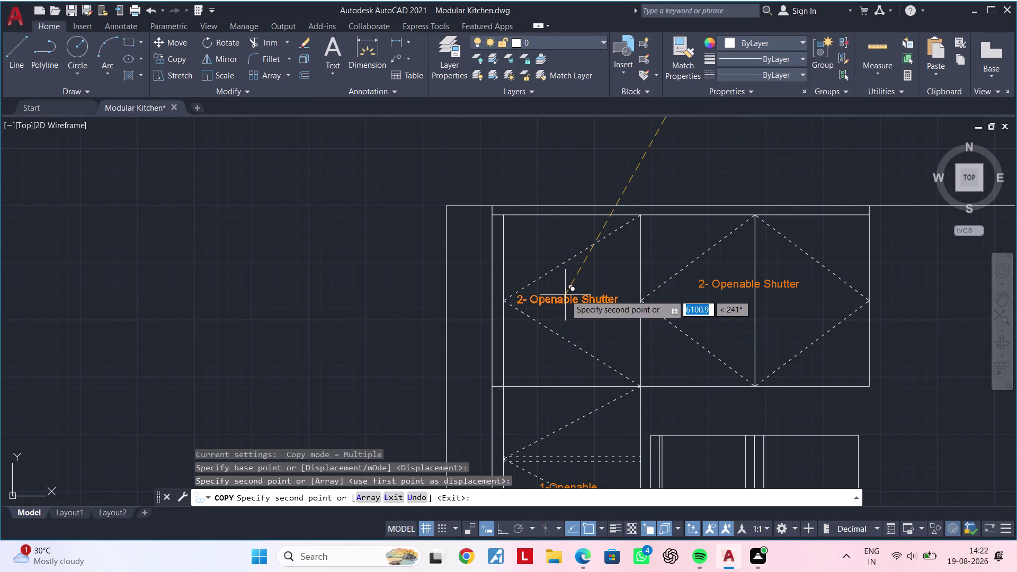
click(563, 295)
scroll(down, 3)
middle_drag(619, 303, 490, 254)
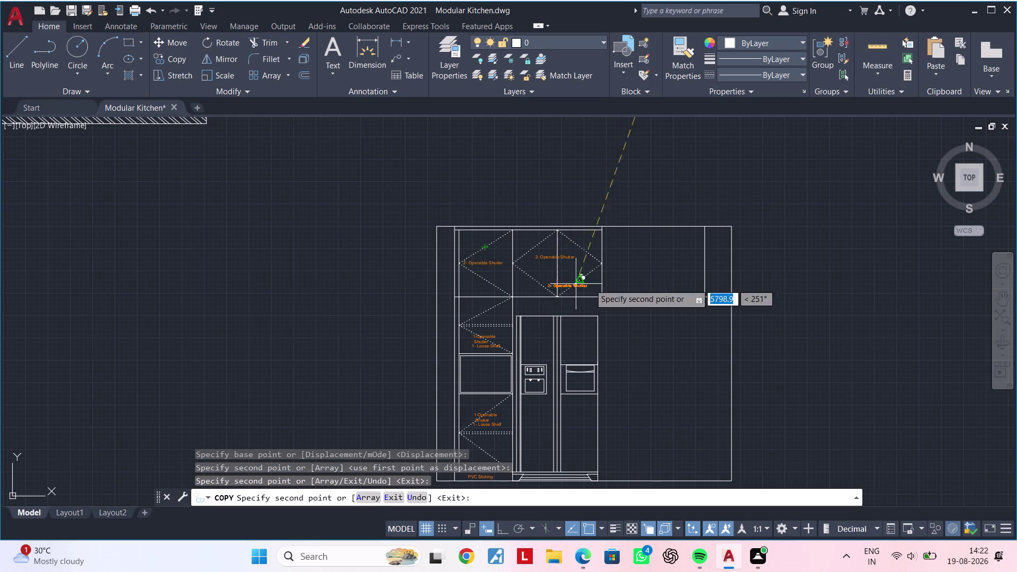
key(Escape)
scroll(down, 3)
middle_drag(560, 203, 487, 431)
scroll(up, 3)
scroll(up, 3)
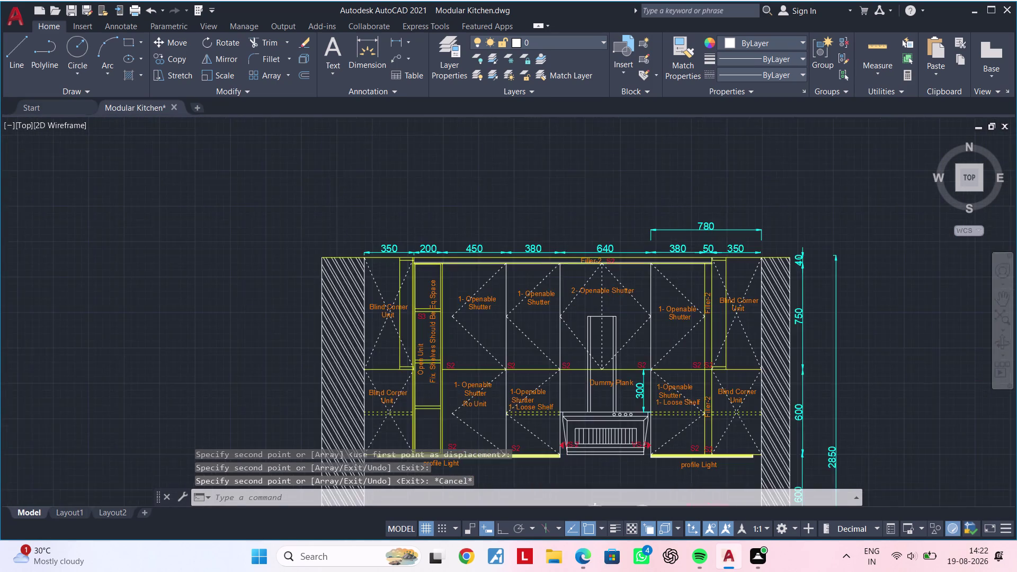
scroll(up, 3)
scroll(down, 3)
scroll(down, 3)
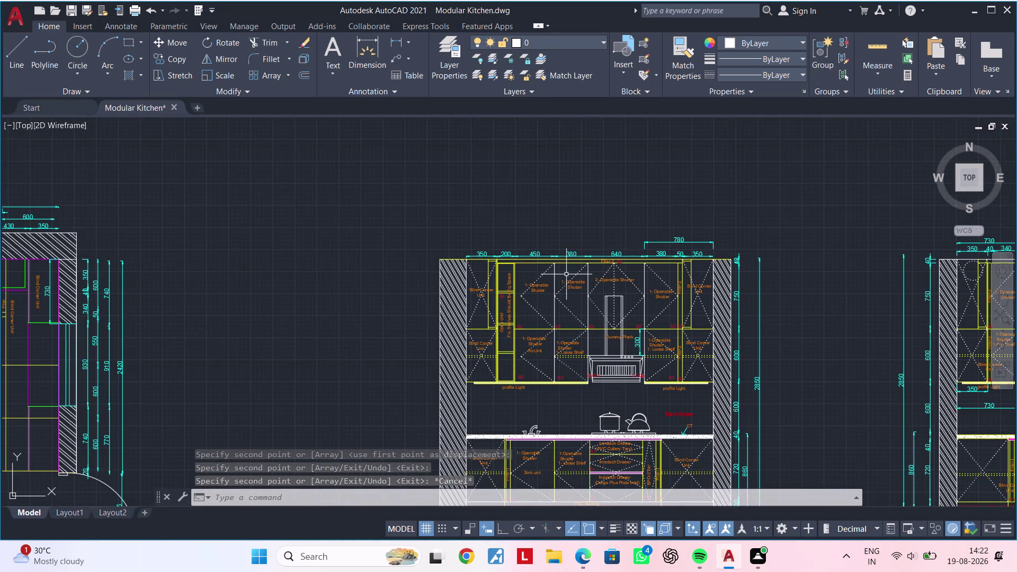
middle_drag(641, 276, 327, 283)
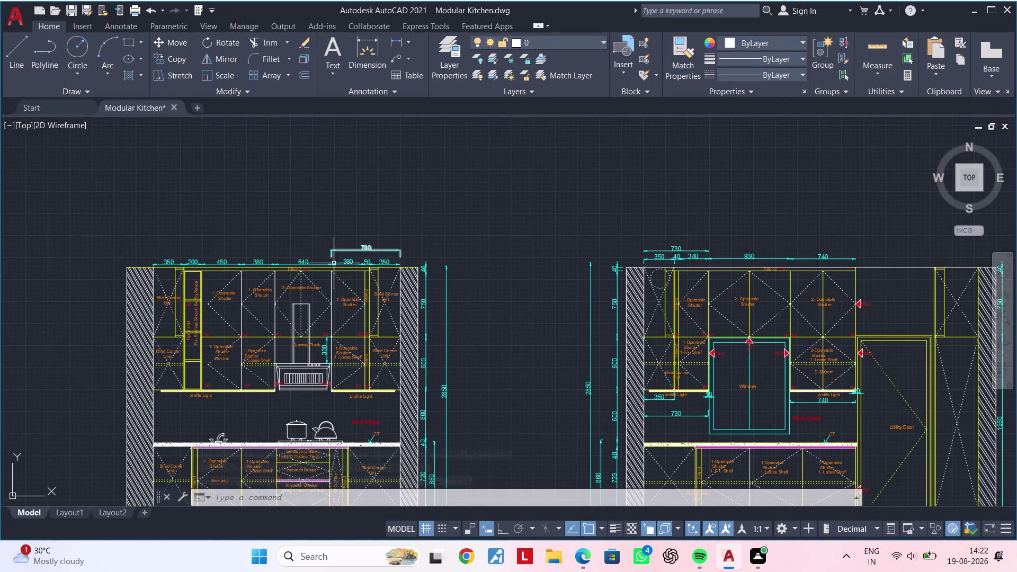
scroll(up, 3)
scroll(up, 3)
Copy the Filler-2 label to the top band above the fridge elevation's upper shutters.
click(279, 275)
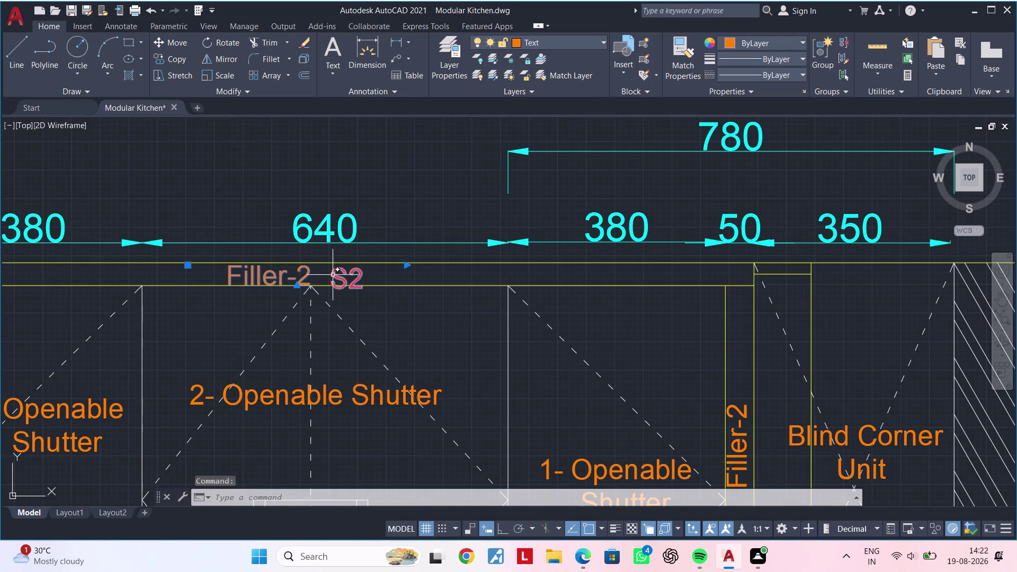
text(co)
key(space)
click(294, 279)
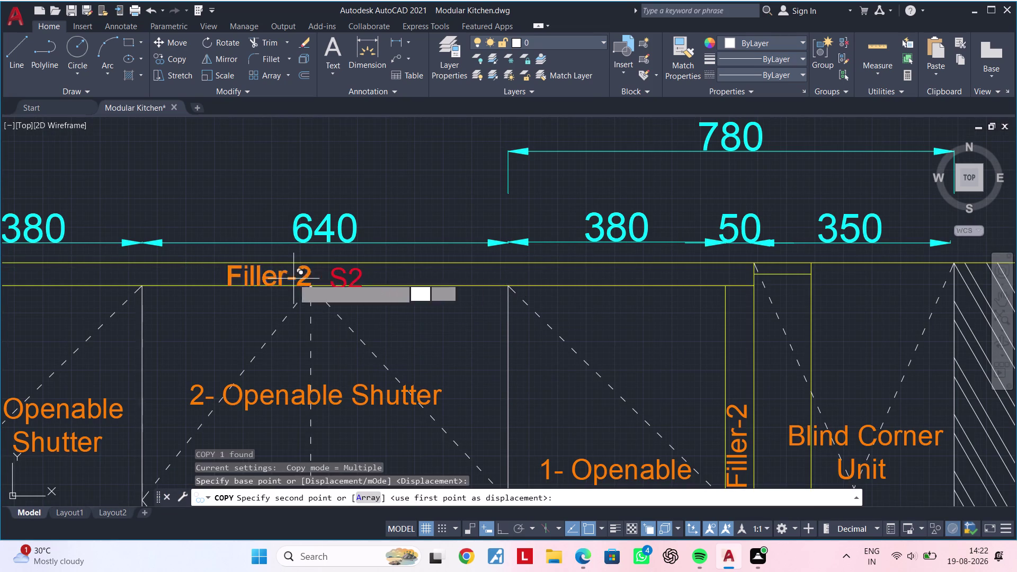
scroll(down, 3)
scroll(down, 3)
middle_drag(321, 351, 536, 181)
middle_drag(454, 326, 514, 238)
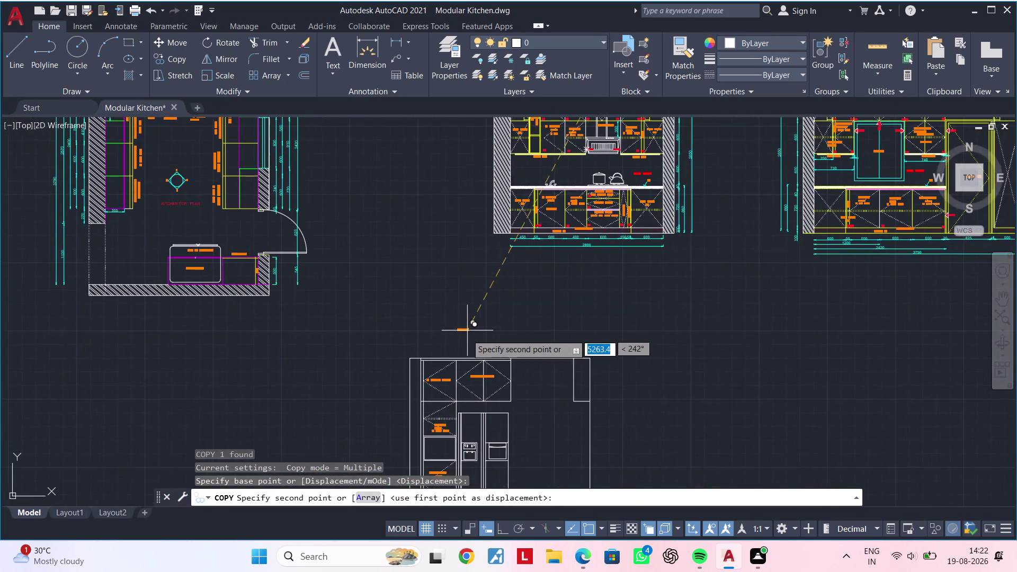
scroll(up, 3)
middle_drag(473, 373, 515, 290)
scroll(up, 3)
scroll(up, 3)
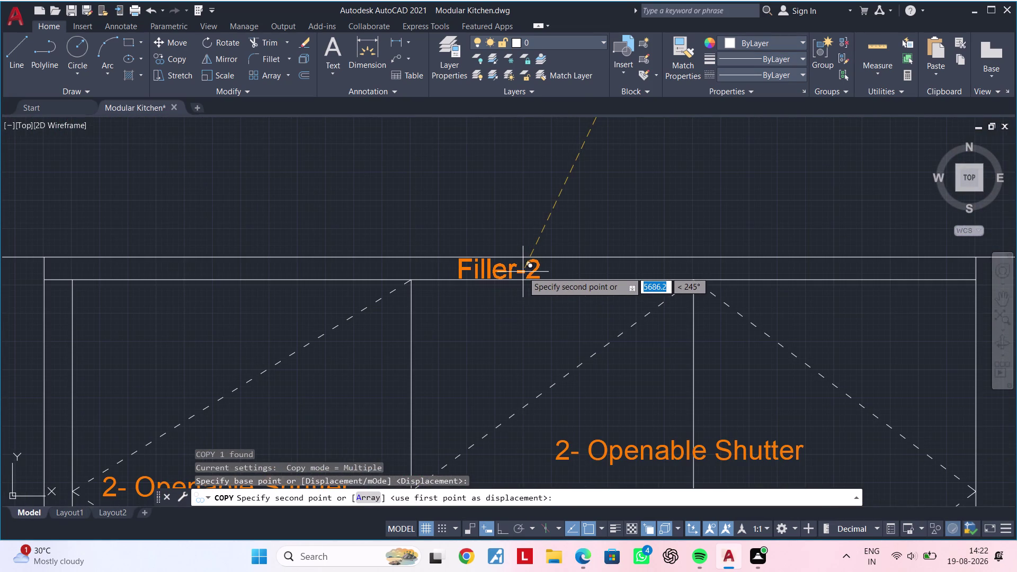
click(523, 271)
key(Escape)
Edit the copied label's text from Filler-2 to Filler-1.
double_click(534, 271)
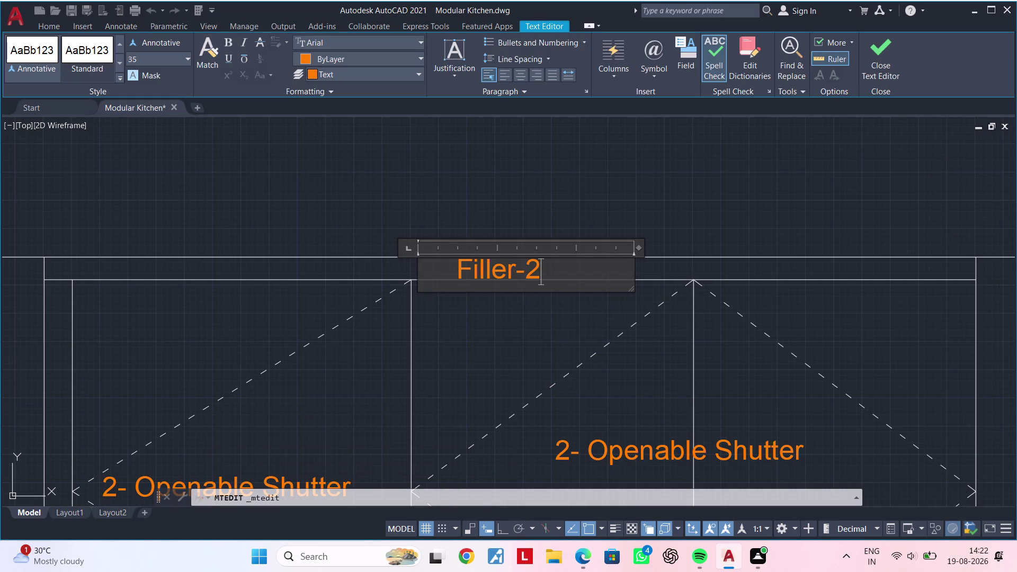
key(BackSpace)
key(1)
click(526, 323)
scroll(down, 3)
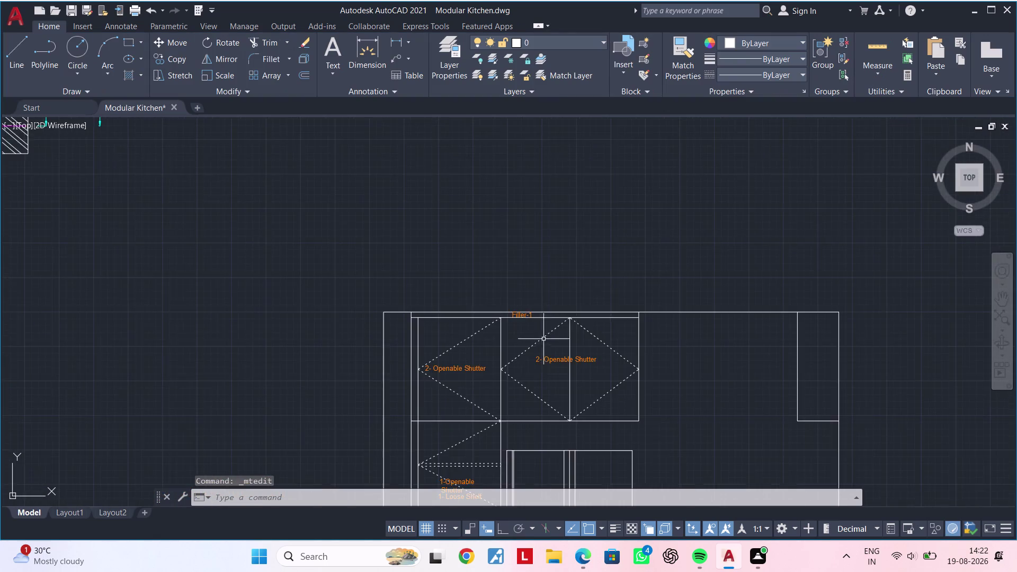
middle_drag(554, 321, 556, 217)
middle_drag(582, 405, 585, 235)
middle_drag(595, 356, 603, 329)
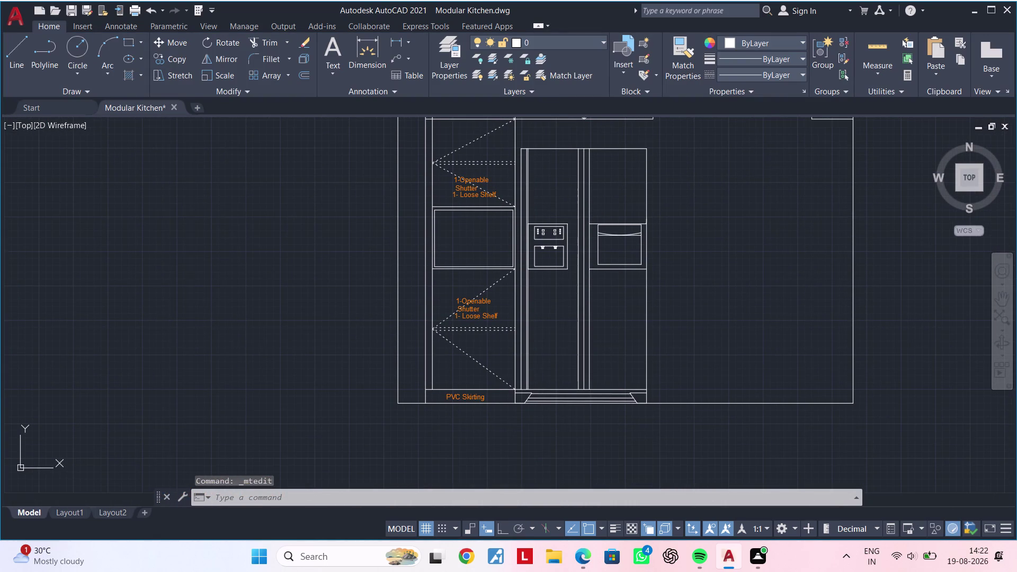
key(Escape)
key(Escape)
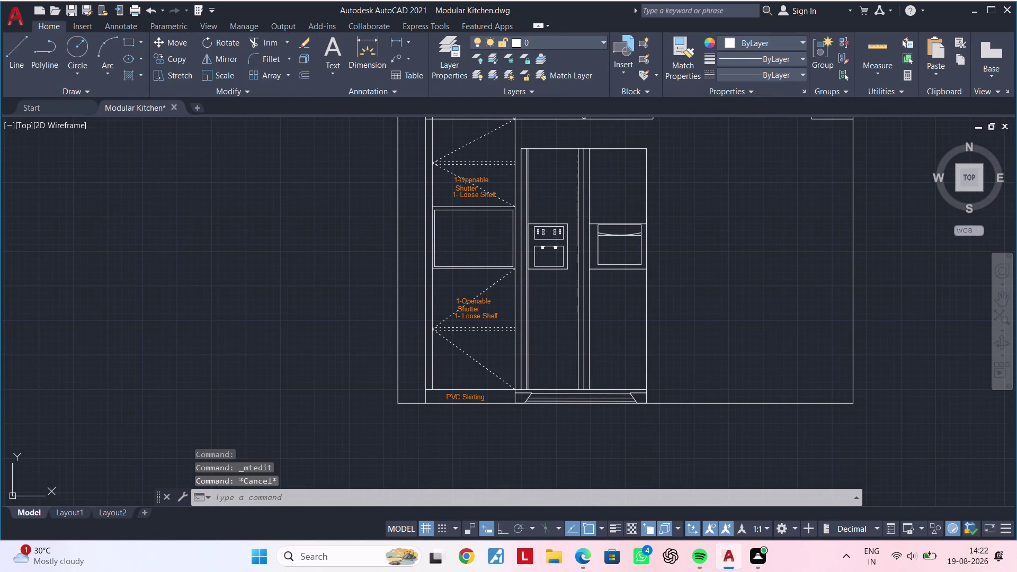
scroll(down, 3)
middle_drag(611, 324, 523, 465)
middle_drag(668, 300, 538, 407)
scroll(up, 3)
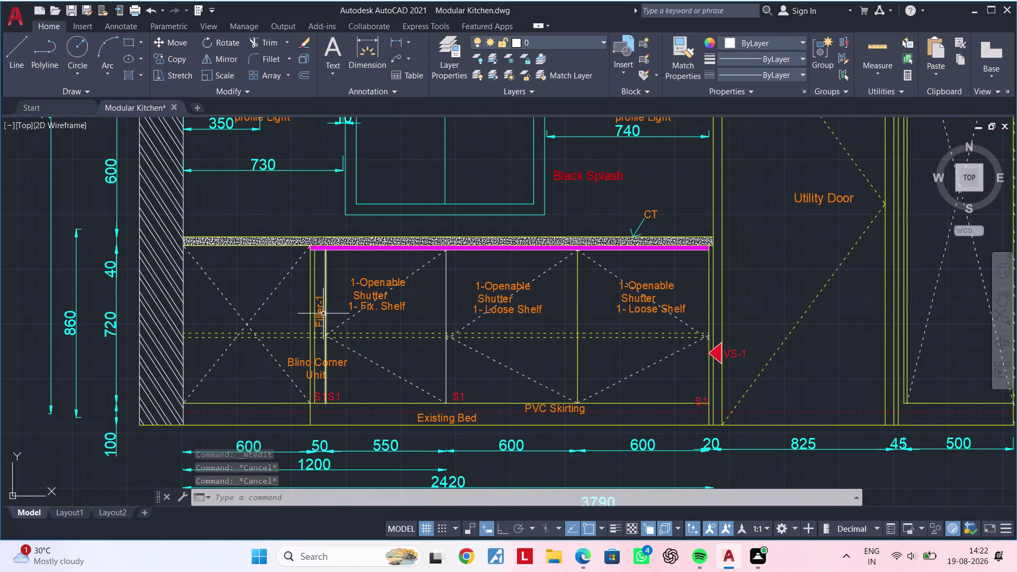
Copy the vertical Filler-1 label beside the fridge elevation's upper left shutter.
scroll(up, 3)
click(322, 312)
text(co)
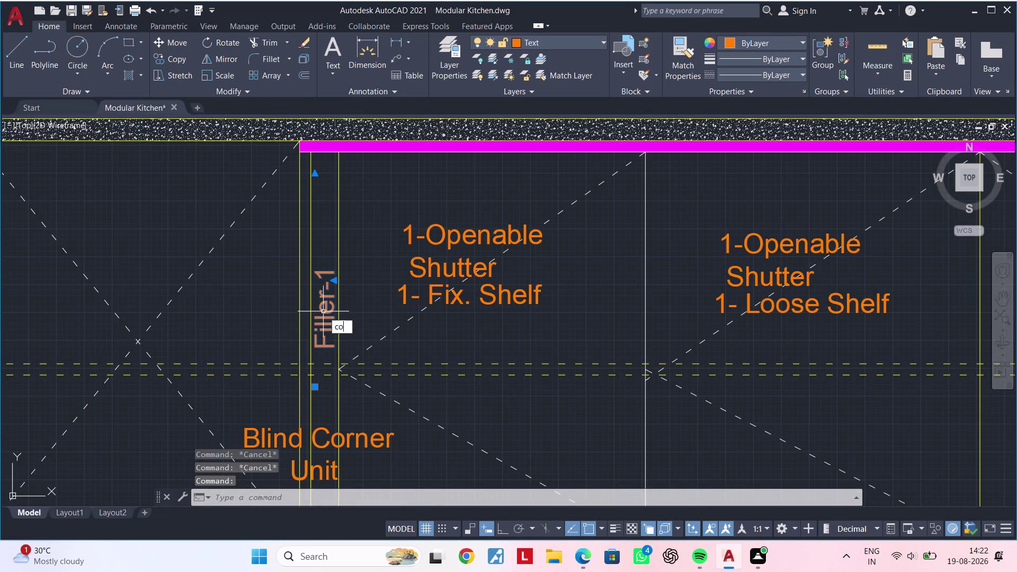
key(space)
click(323, 306)
scroll(down, 3)
middle_drag(338, 354, 578, 245)
scroll(down, 3)
middle_drag(342, 344, 606, 263)
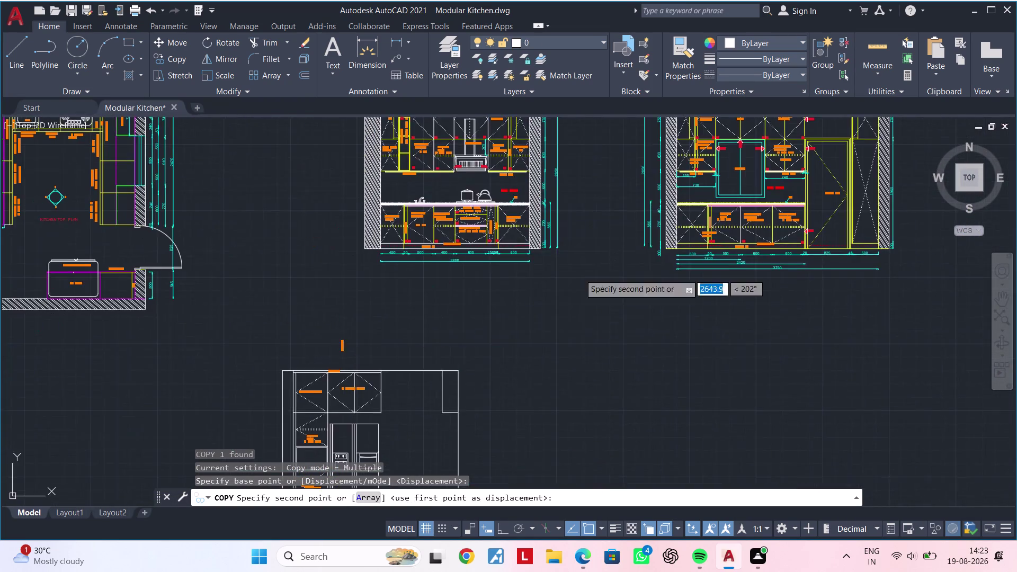
middle_drag(314, 371, 395, 314)
scroll(up, 3)
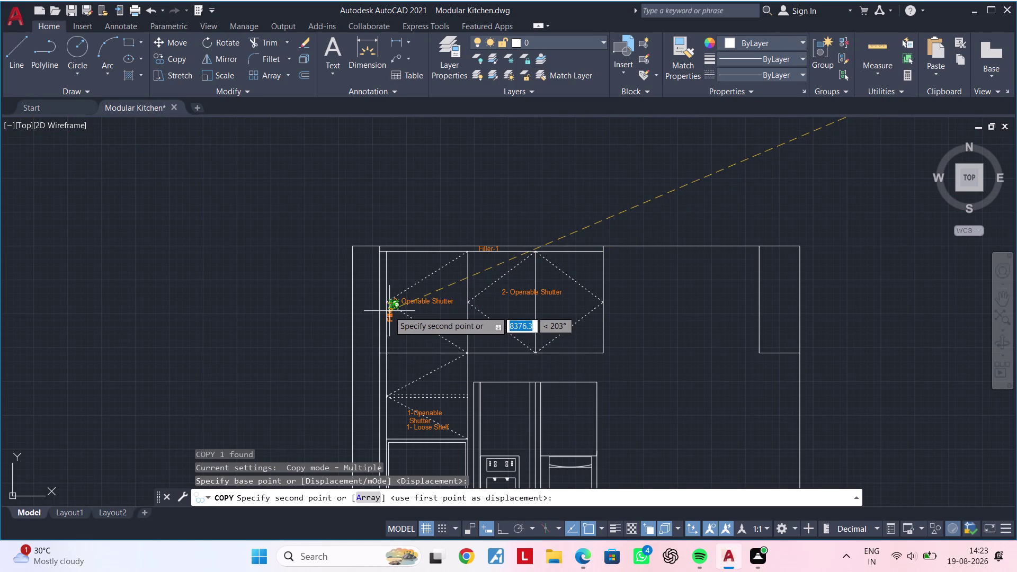
scroll(up, 3)
click(375, 296)
Place a second vertical Filler-1 copy beside the lower left cabinet and end copying.
scroll(down, 3)
middle_drag(418, 292, 467, 154)
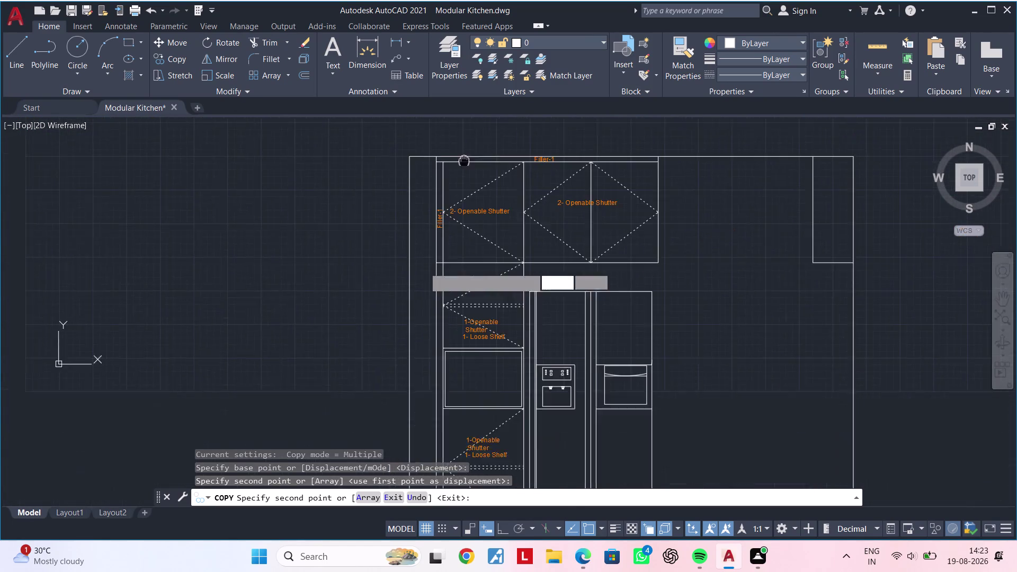
middle_drag(467, 153, 467, 152)
middle_drag(460, 342, 461, 222)
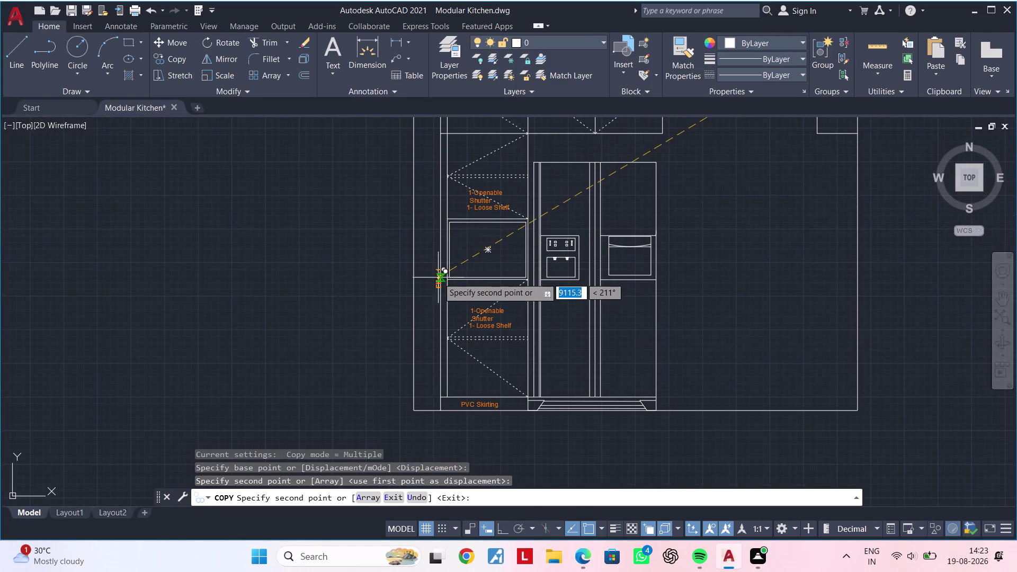
scroll(up, 3)
middle_drag(444, 226, 429, 298)
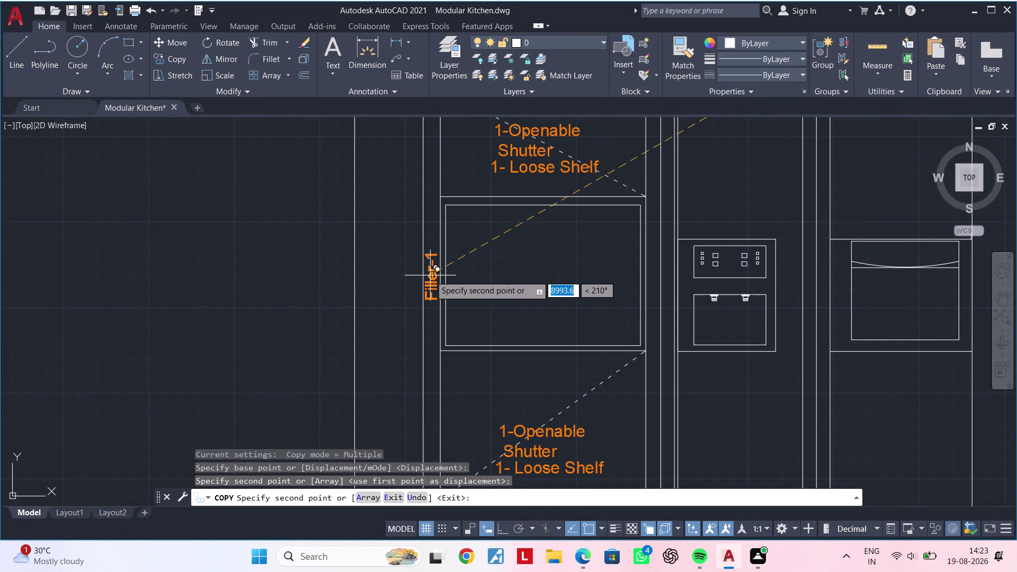
click(430, 275)
scroll(down, 3)
key(Escape)
key(Escape)
middle_drag(611, 272, 372, 415)
scroll(down, 3)
middle_drag(675, 287, 572, 352)
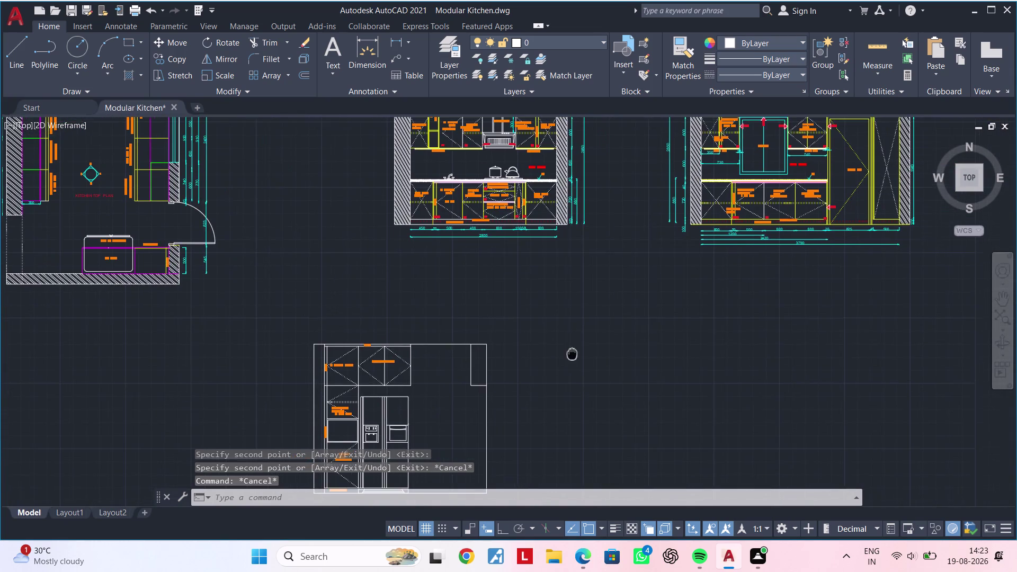
scroll(up, 3)
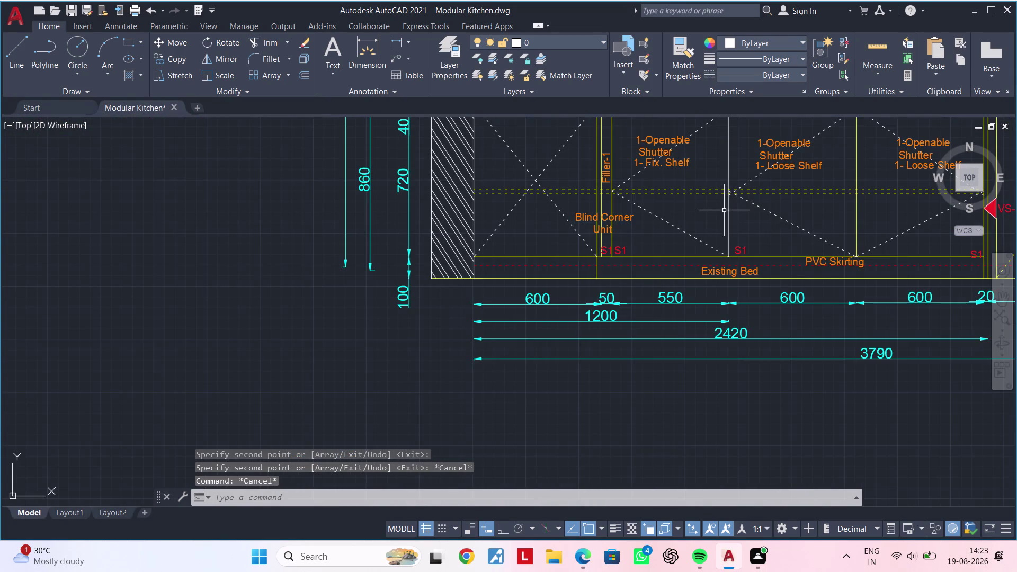
Pan through the window and sink elevations, cancelling an accidental note selection.
middle_drag(713, 215, 507, 305)
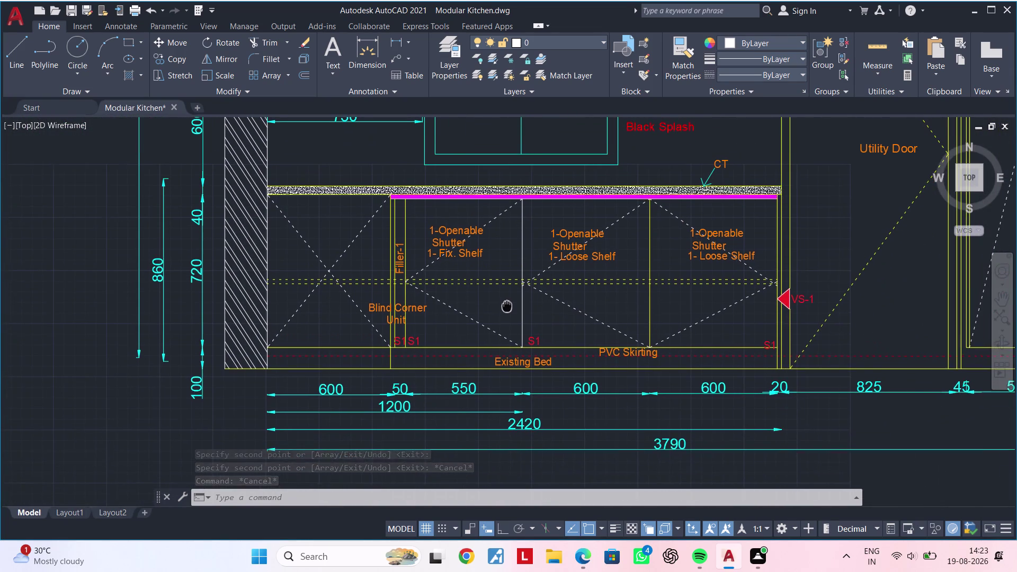
middle_drag(507, 305, 503, 332)
scroll(down, 3)
scroll(up, 3)
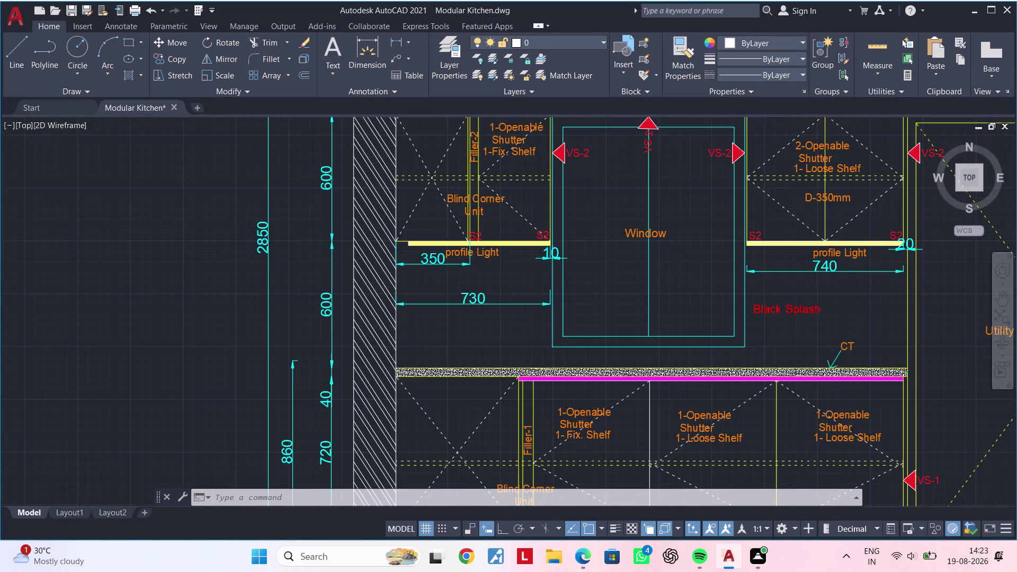
scroll(down, 3)
middle_drag(473, 290, 444, 321)
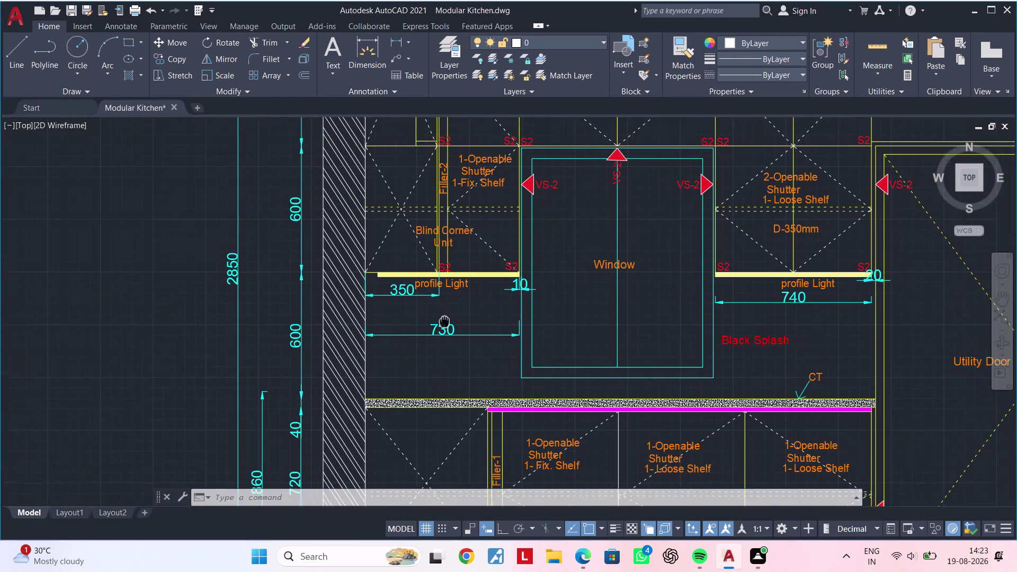
middle_drag(444, 321, 402, 351)
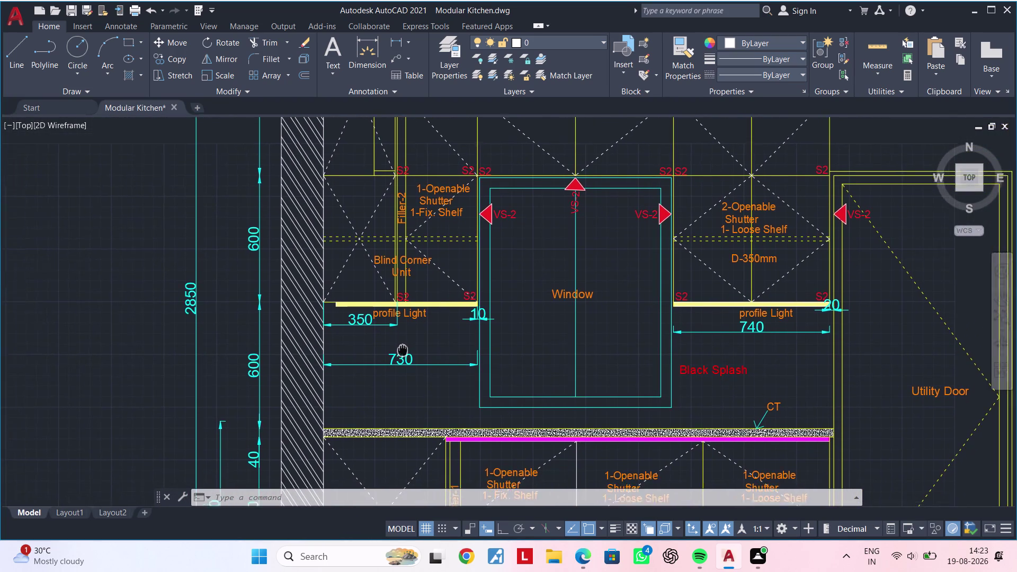
middle_drag(402, 350, 792, 274)
scroll(down, 3)
middle_drag(503, 270, 743, 222)
scroll(up, 3)
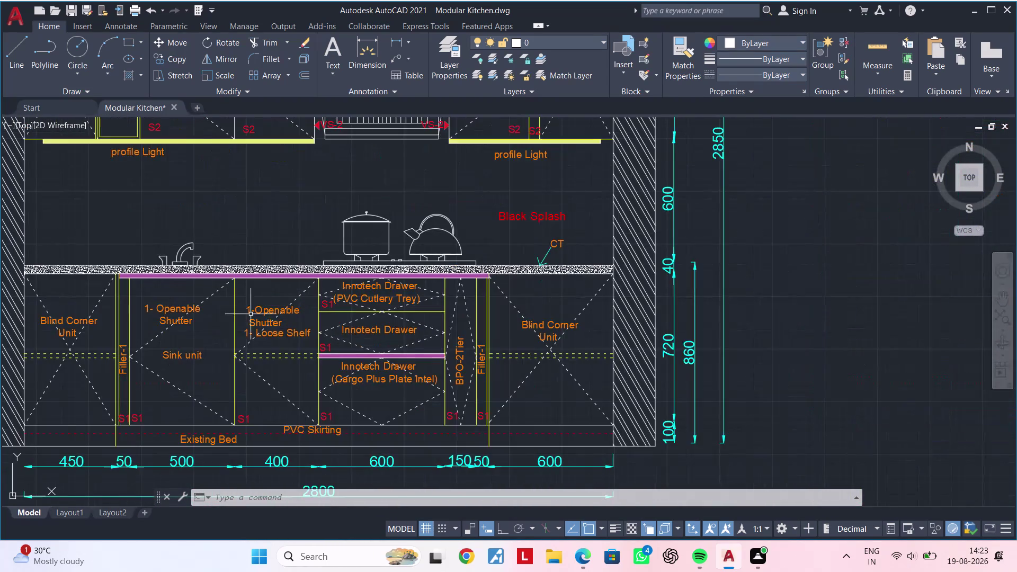
middle_drag(276, 310, 450, 266)
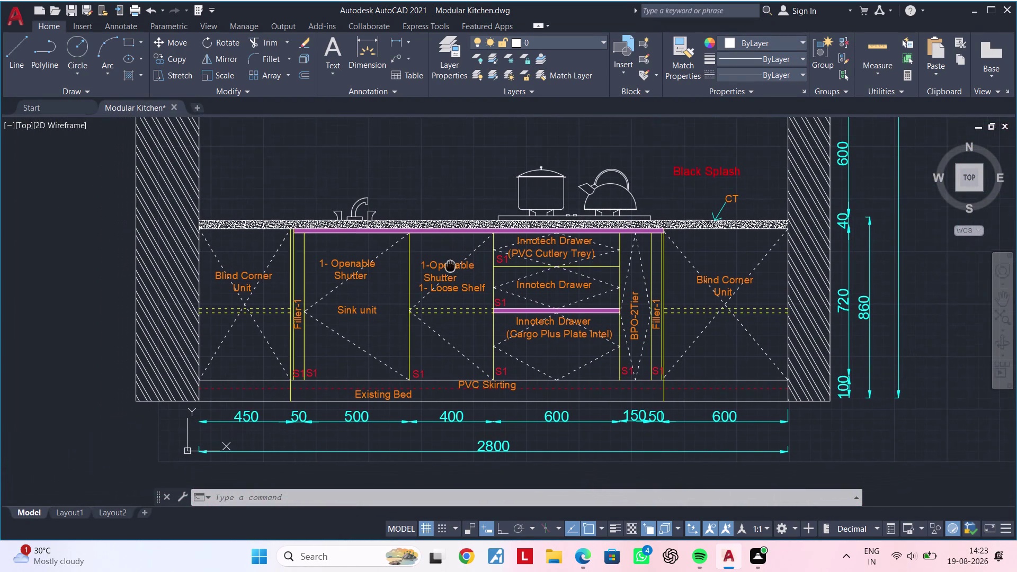
middle_drag(450, 265, 451, 254)
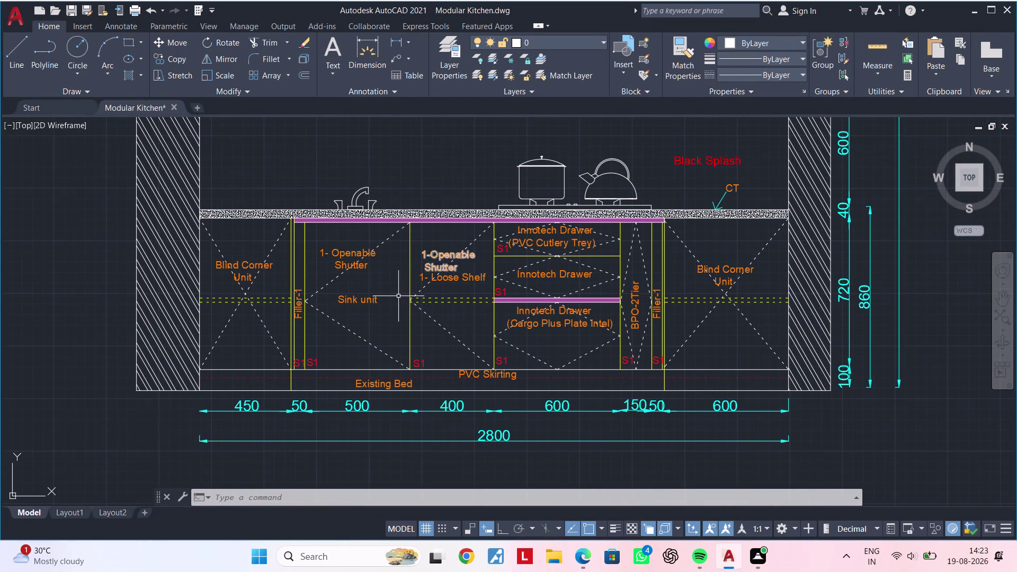
click(369, 302)
key(Escape)
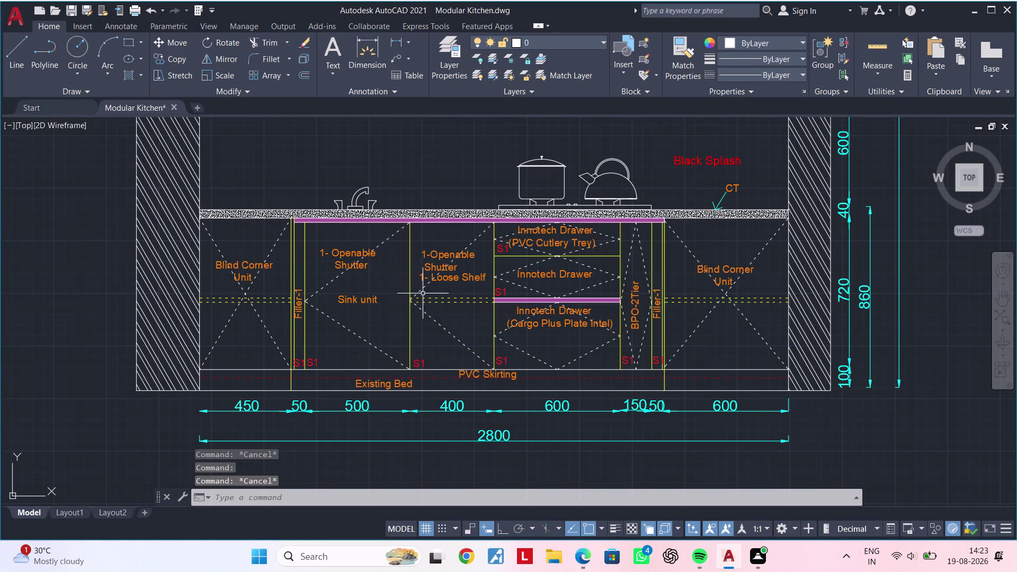
scroll(down, 3)
scroll(up, 3)
scroll(down, 3)
Pan across the elevations to the Tall Unit label on the kitchen top plan.
middle_drag(444, 232, 414, 316)
scroll(down, 3)
middle_drag(754, 318, 359, 231)
scroll(up, 3)
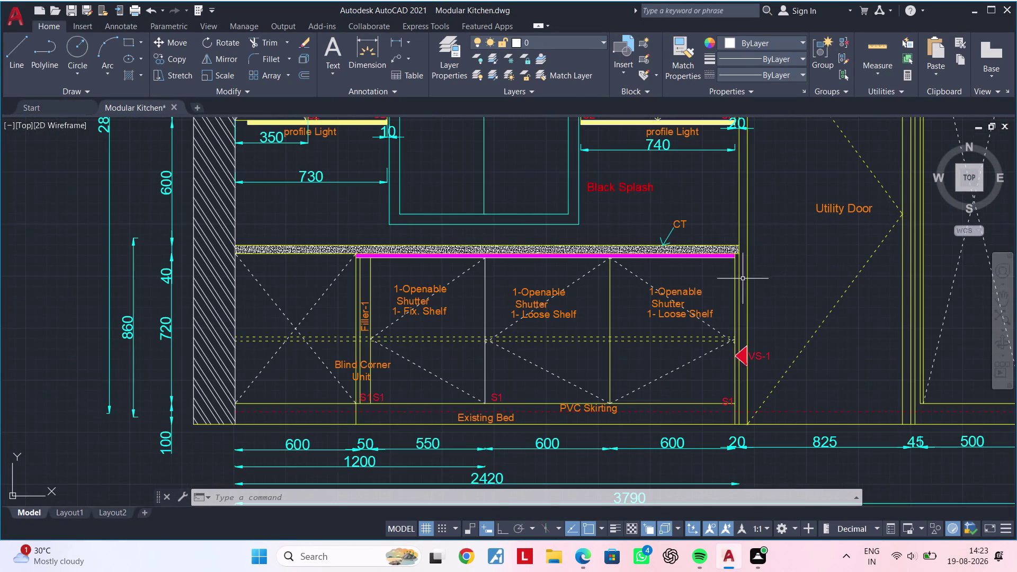
middle_drag(633, 278, 572, 403)
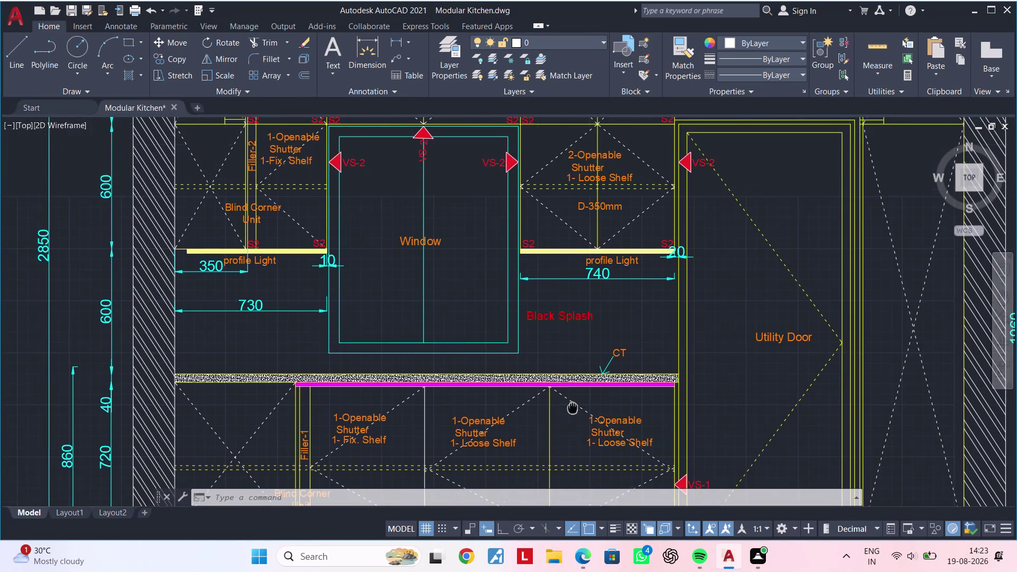
middle_drag(572, 403, 572, 407)
scroll(down, 3)
scroll(down, 3)
middle_drag(545, 326, 465, 325)
scroll(up, 3)
scroll(down, 3)
middle_drag(439, 282, 1016, 277)
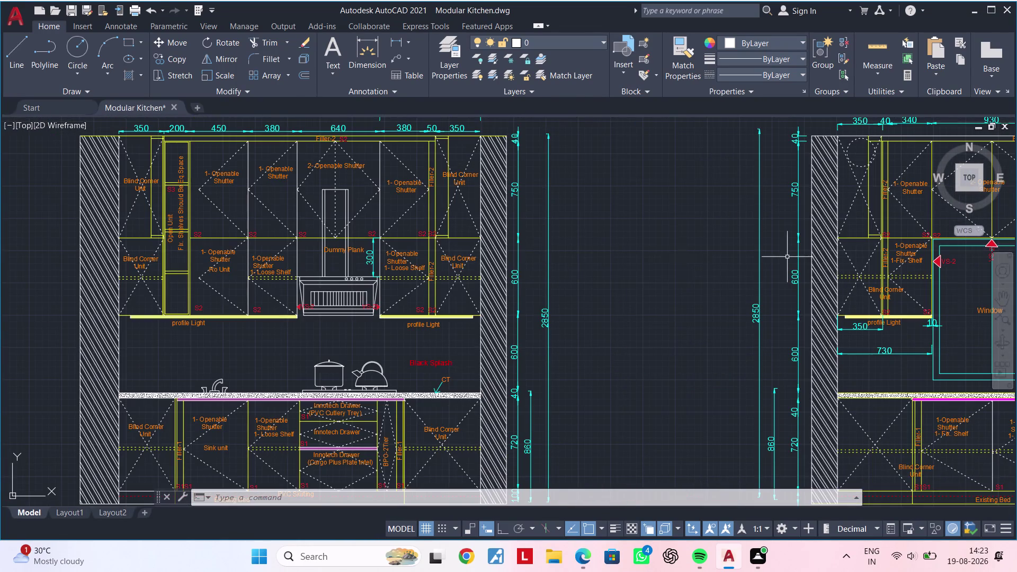
middle_drag(429, 272, 866, 204)
middle_drag(514, 253, 925, 235)
middle_drag(557, 258, 812, 258)
scroll(up, 3)
scroll(down, 3)
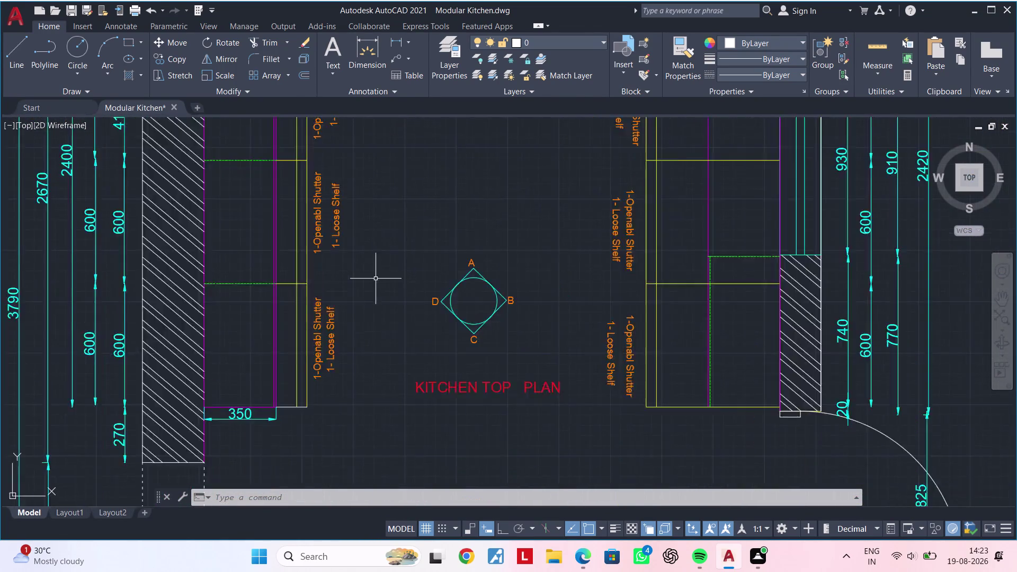
middle_drag(373, 286, 341, 347)
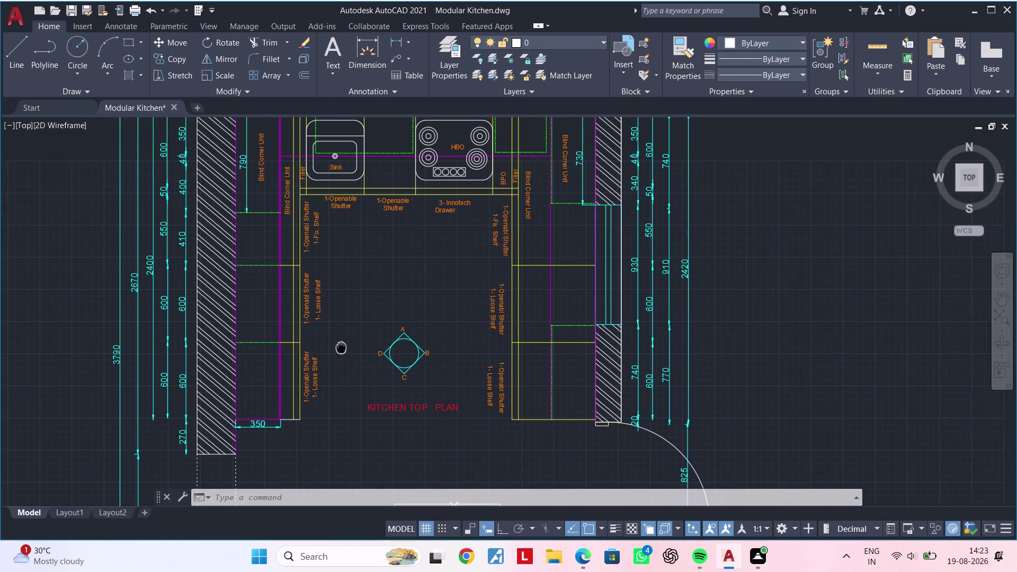
middle_drag(341, 346, 339, 346)
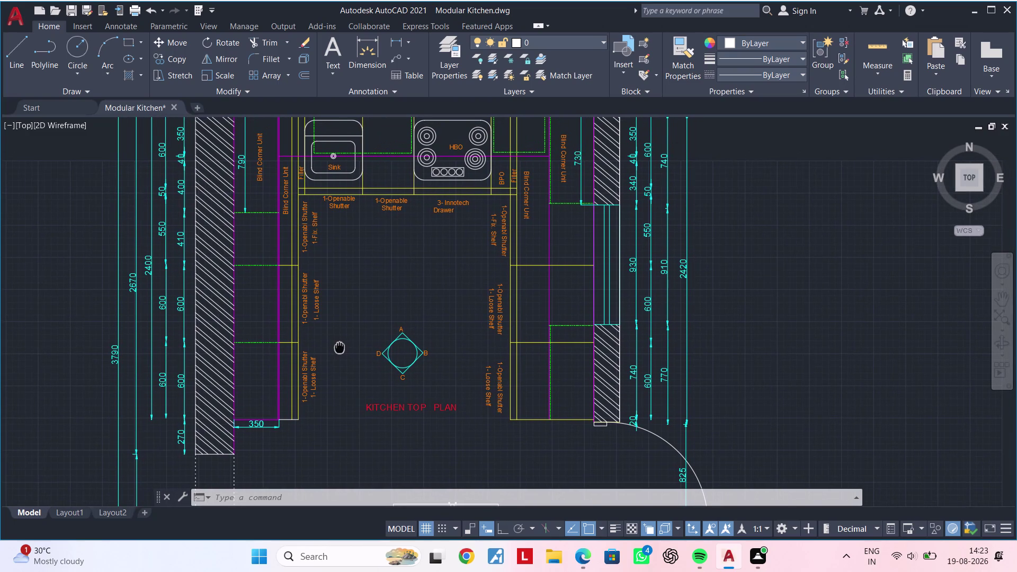
middle_drag(339, 346, 382, 230)
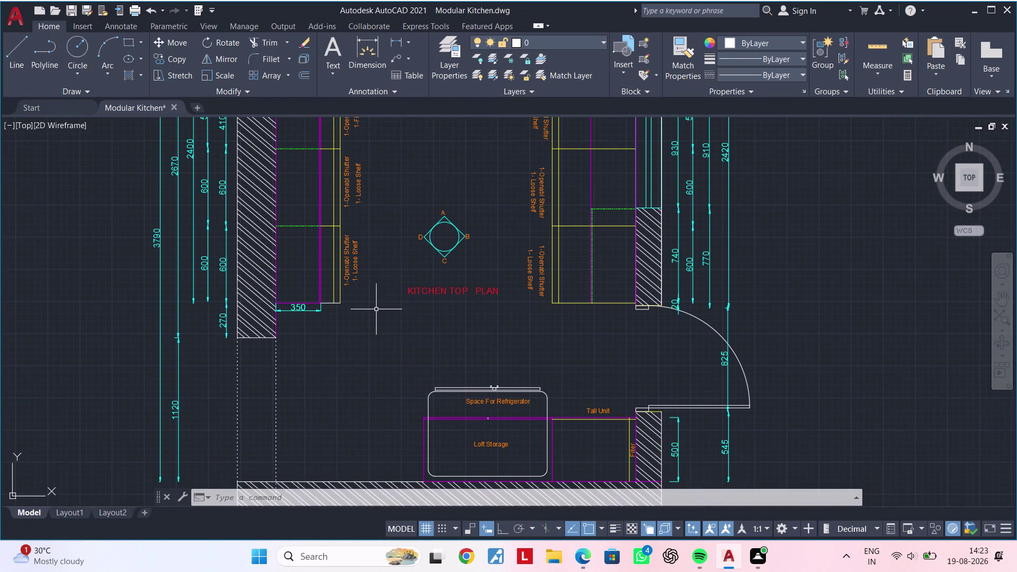
middle_drag(376, 315, 311, 304)
scroll(up, 3)
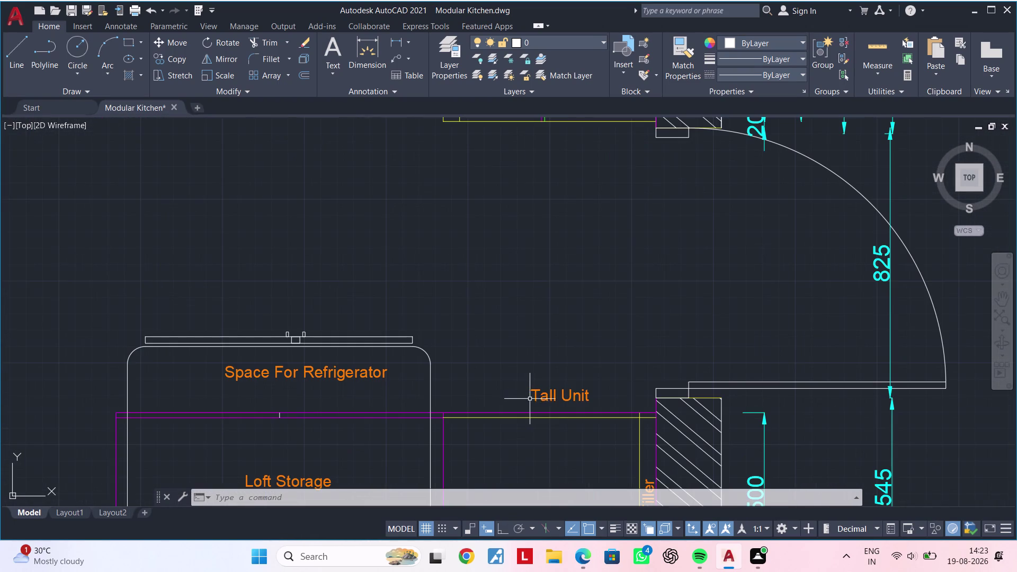
middle_drag(566, 370, 482, 320)
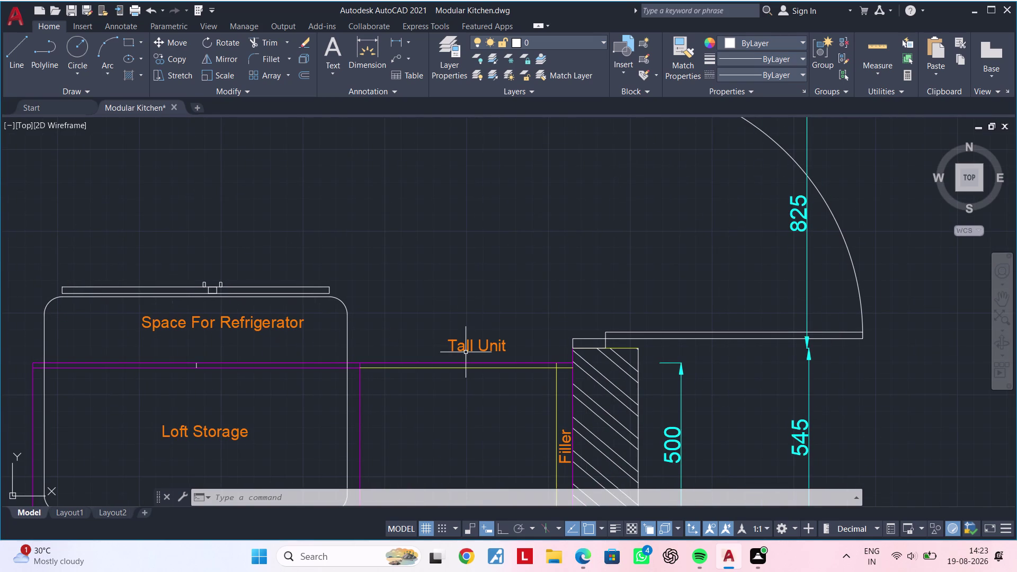
scroll(down, 3)
scroll(up, 3)
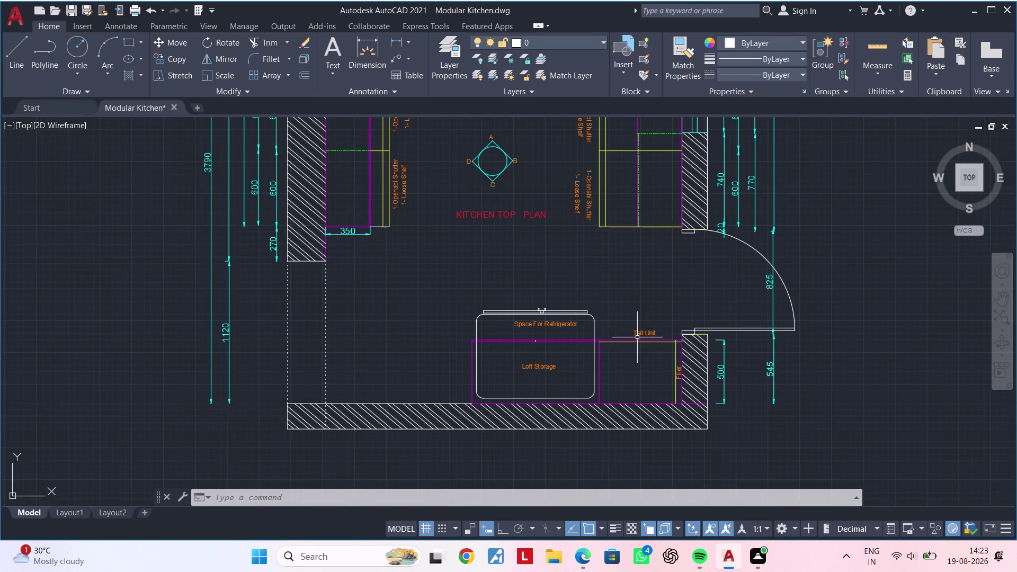
Select the Tall Unit label and start copying it toward the refrigerator elevation.
click(637, 337)
middle_drag(678, 337, 554, 316)
text(co)
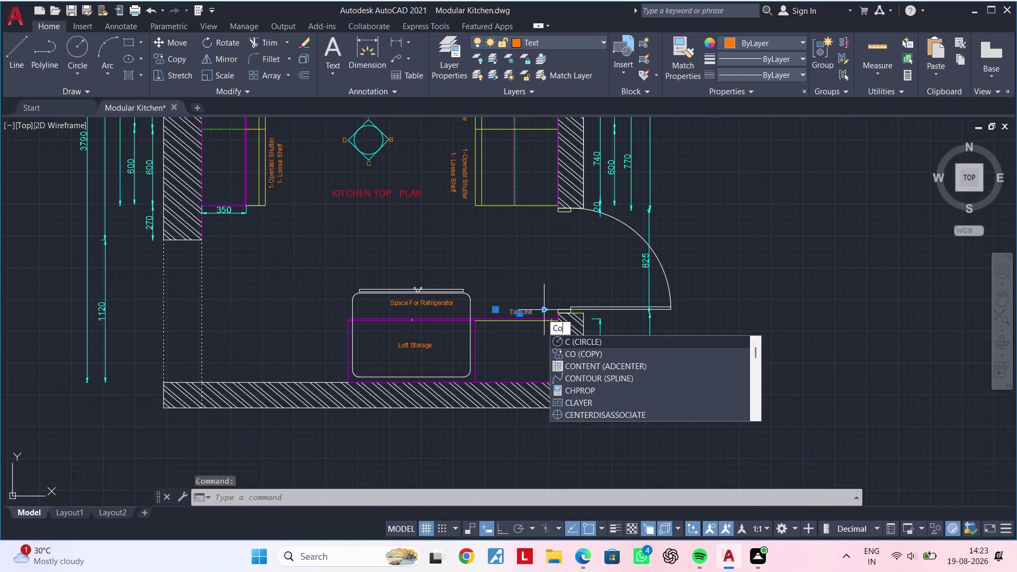
key(space)
click(537, 311)
scroll(down, 3)
middle_drag(675, 390, 540, 207)
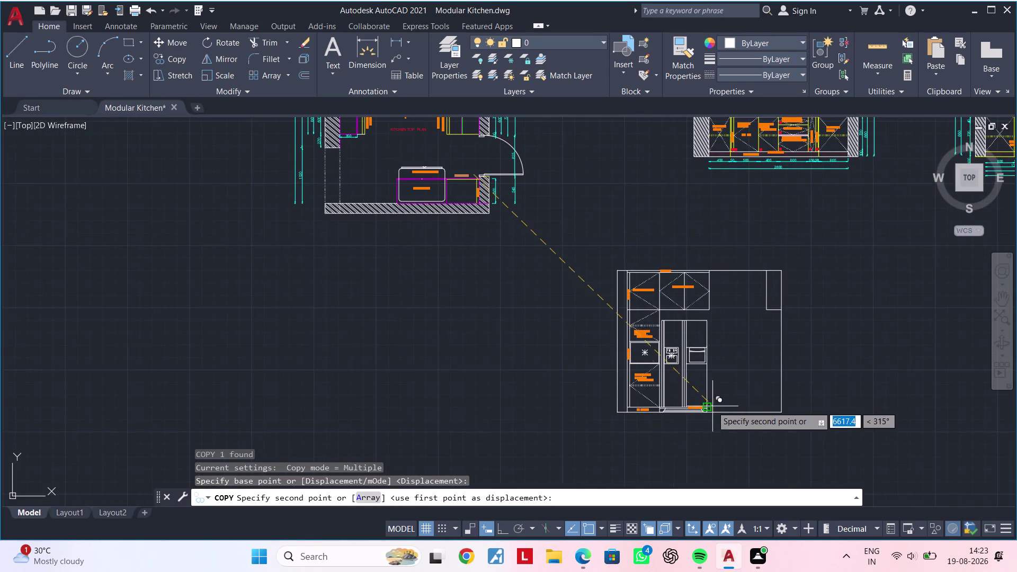
scroll(up, 3)
scroll(up, 3)
Place the Tall Unit label copy inside the fridge elevation's side unit.
click(658, 306)
key(Escape)
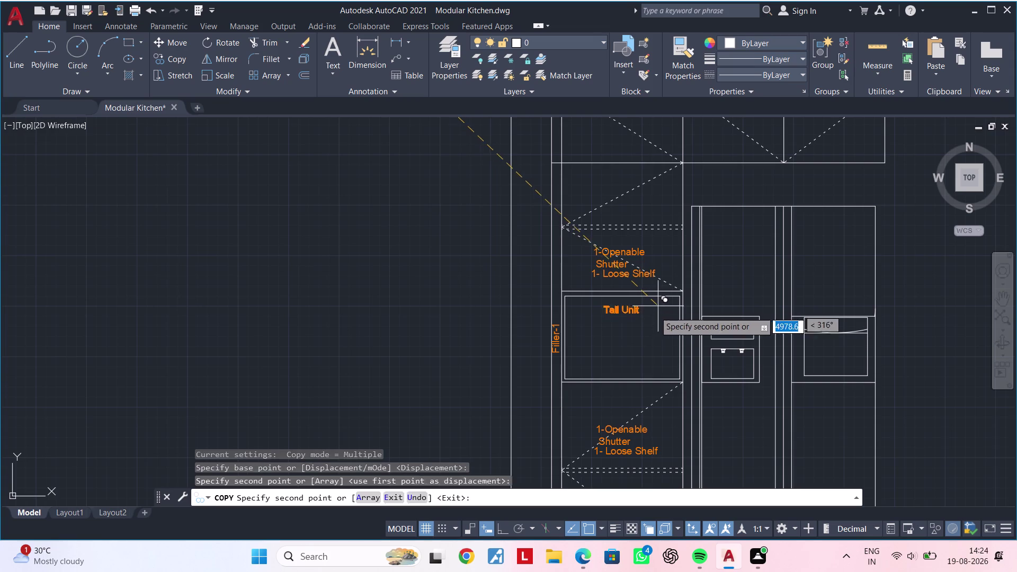
scroll(up, 3)
double_click(646, 294)
key(Escape)
double_click(635, 294)
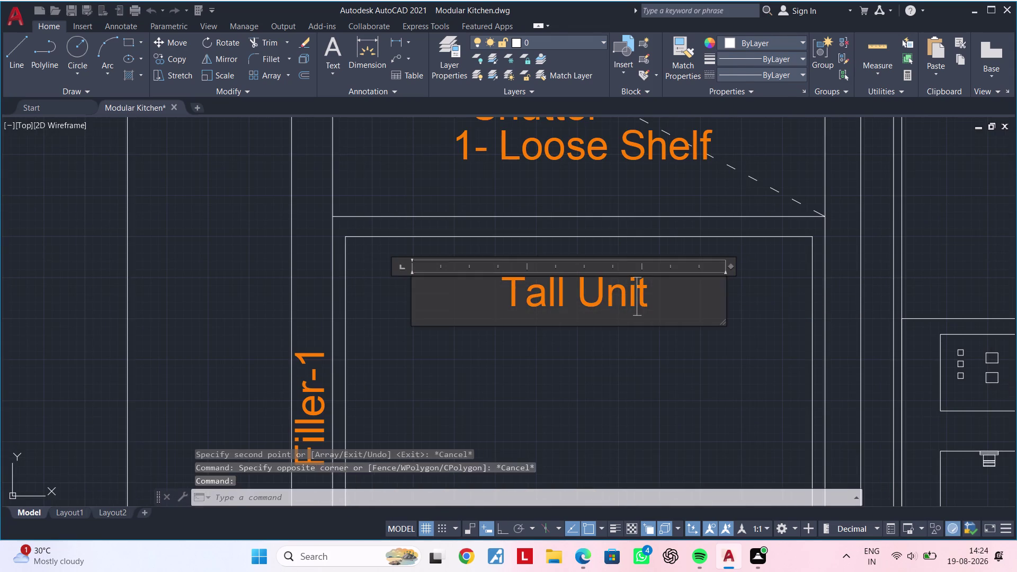
Replace 'Tall' with 'Open' in the copied label.
click(570, 295)
key(BackSpace)
key(BackSpace)
key(BackSpace)
key(BackSpace)
key(BackSpace)
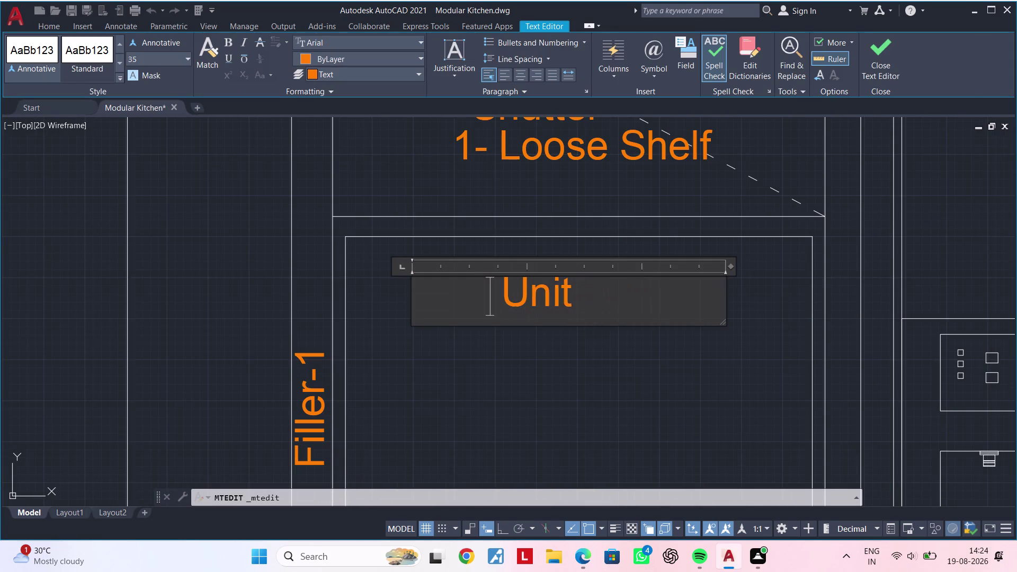
key(BackSpace)
key(BackSpace)
key(BackSpace)
key(BackSpace)
key(BackSpace)
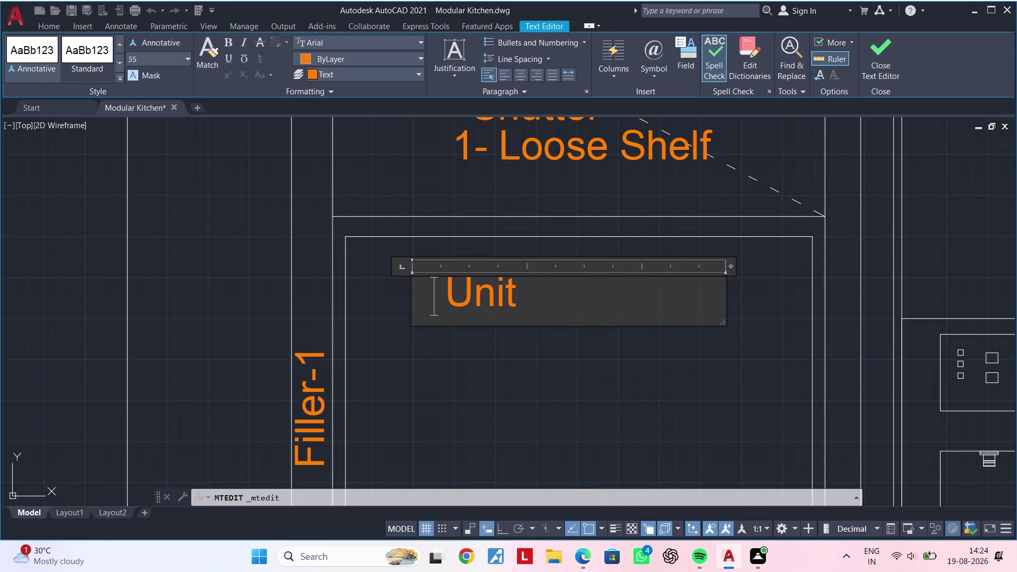
text(Ope)
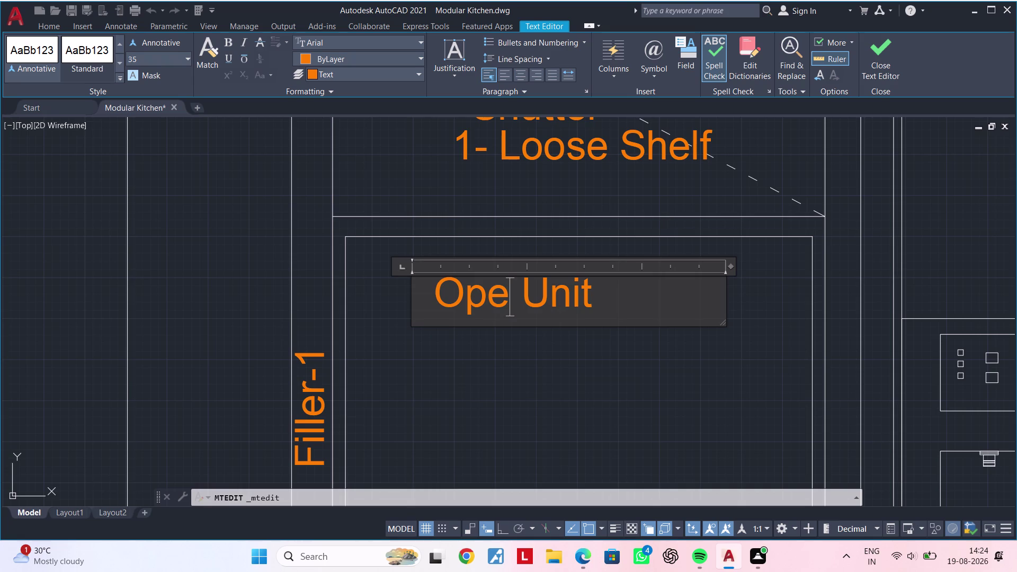
key(n)
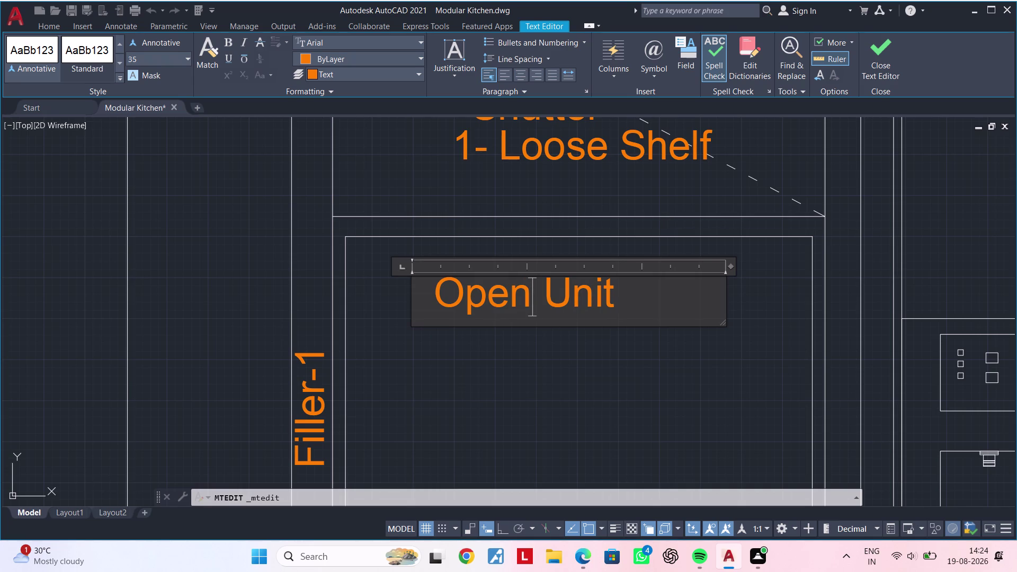
Add a second line 'Space For Oven' and close the Text Editor.
click(642, 290)
key(Return)
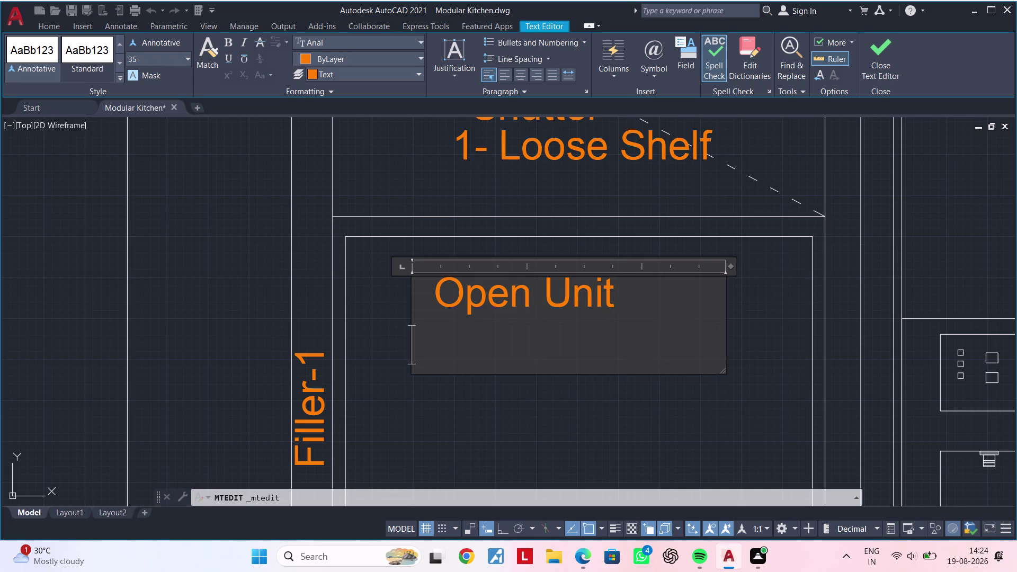
text(Spa)
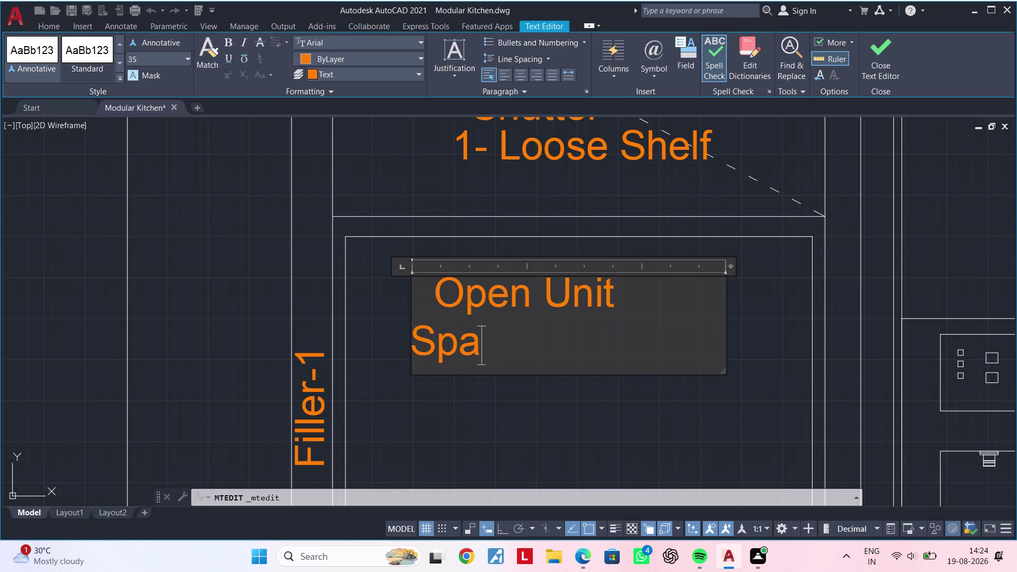
text(ce)
key(space)
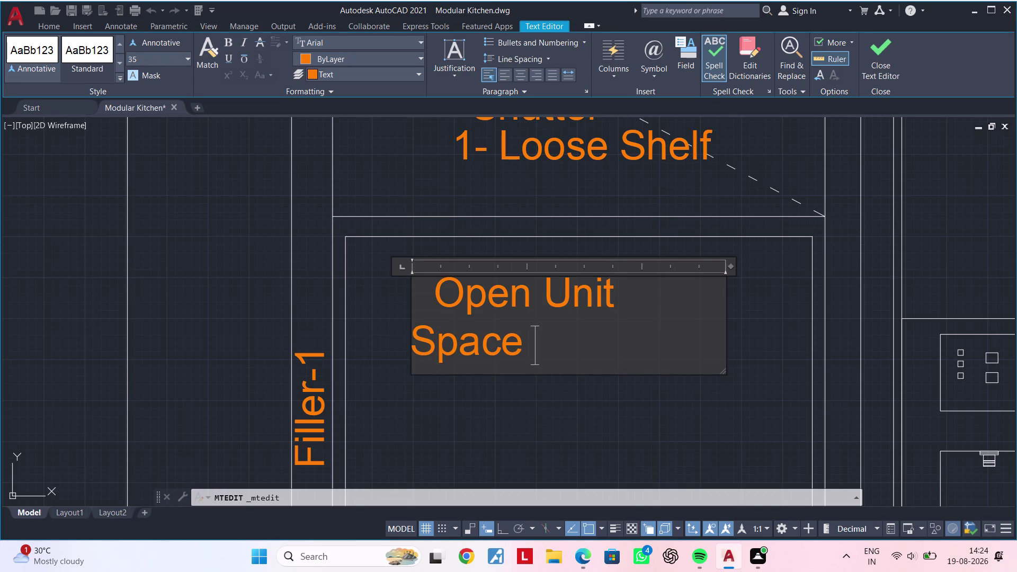
text(For)
key(space)
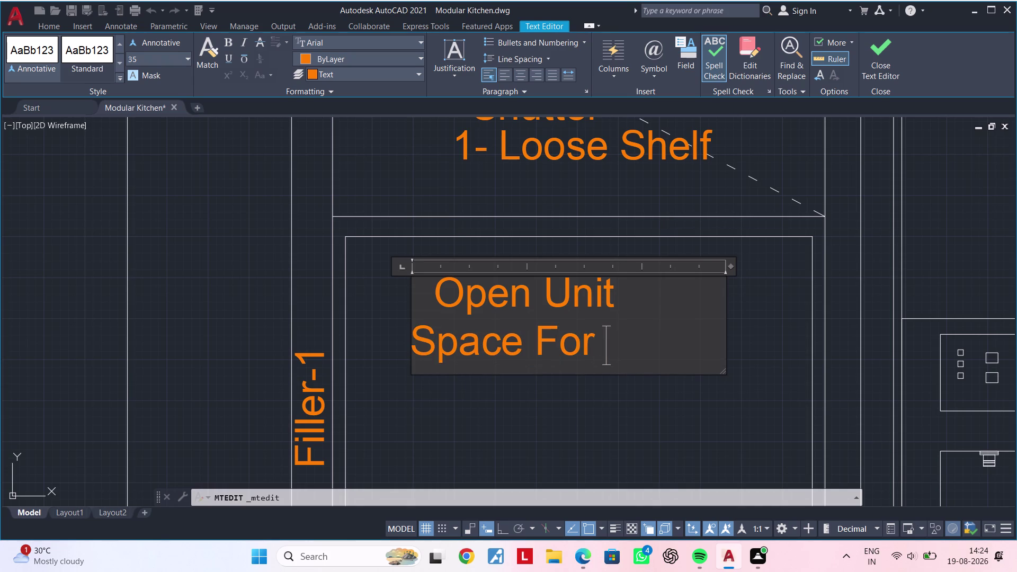
key(shift+o)
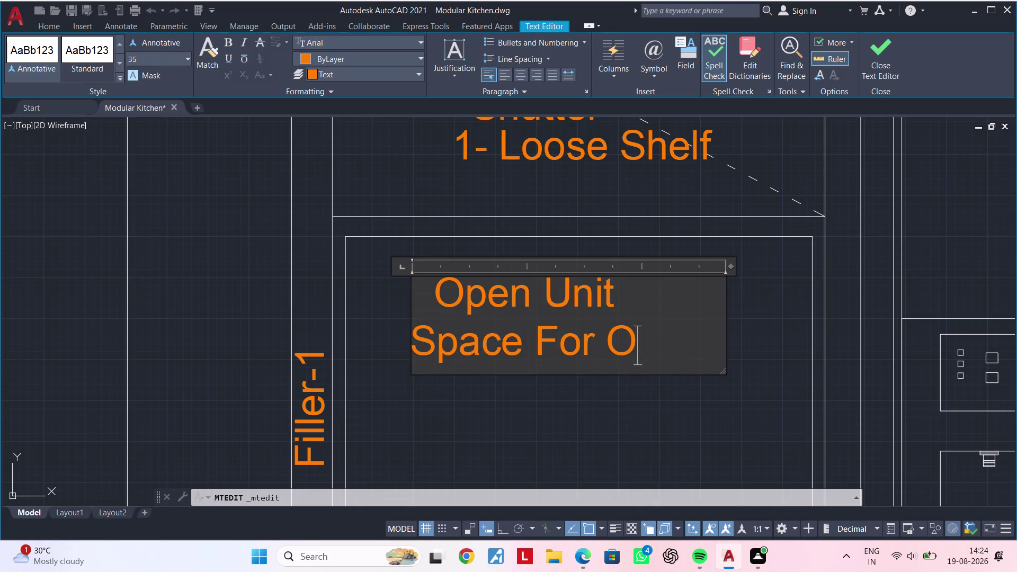
text(ven)
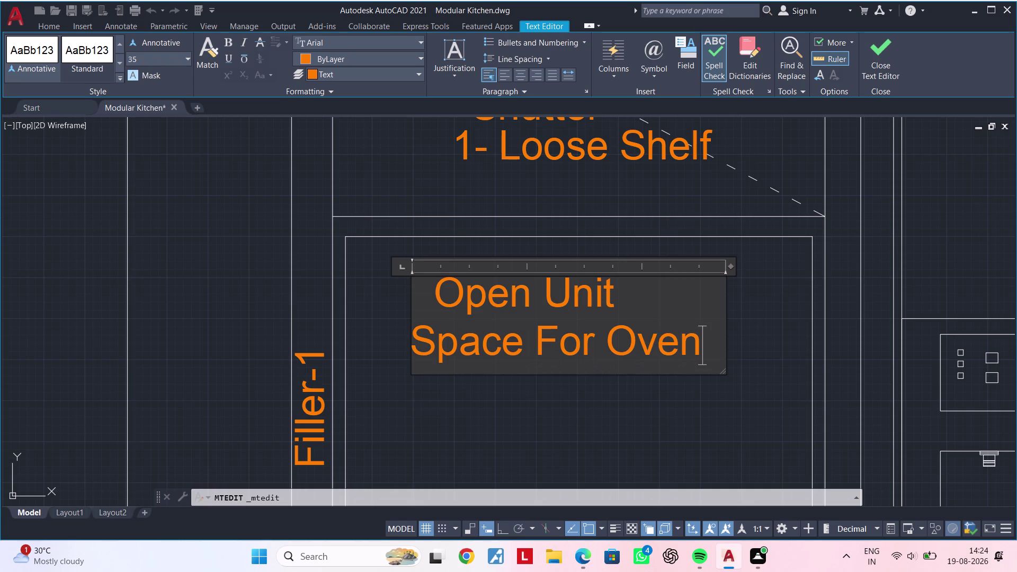
click(675, 408)
scroll(down, 3)
middle_drag(671, 366, 663, 313)
click(622, 313)
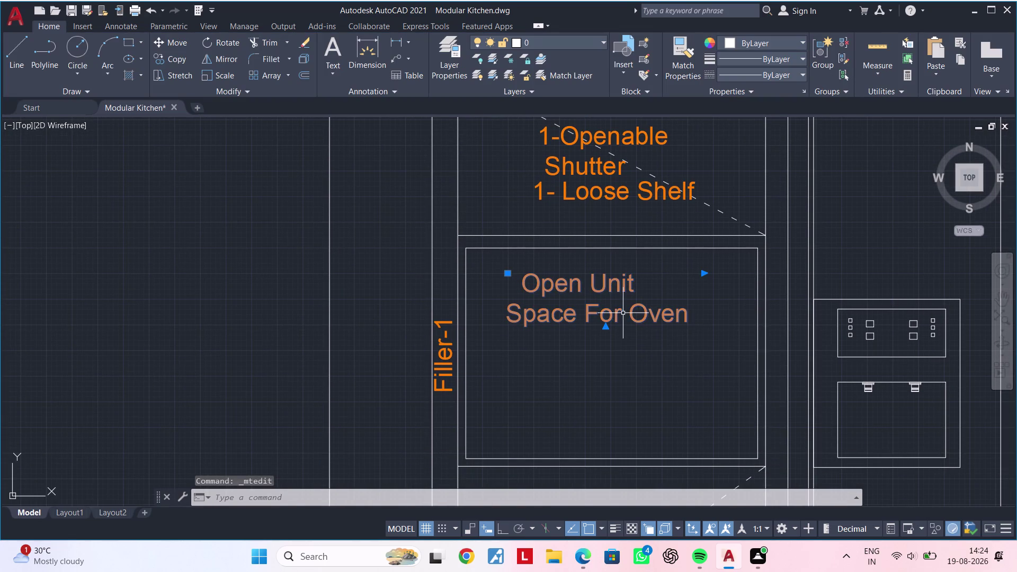
Copy the Open Unit Space For Oven label to just below itself.
key(x)
key(Escape)
key(Escape)
click(625, 313)
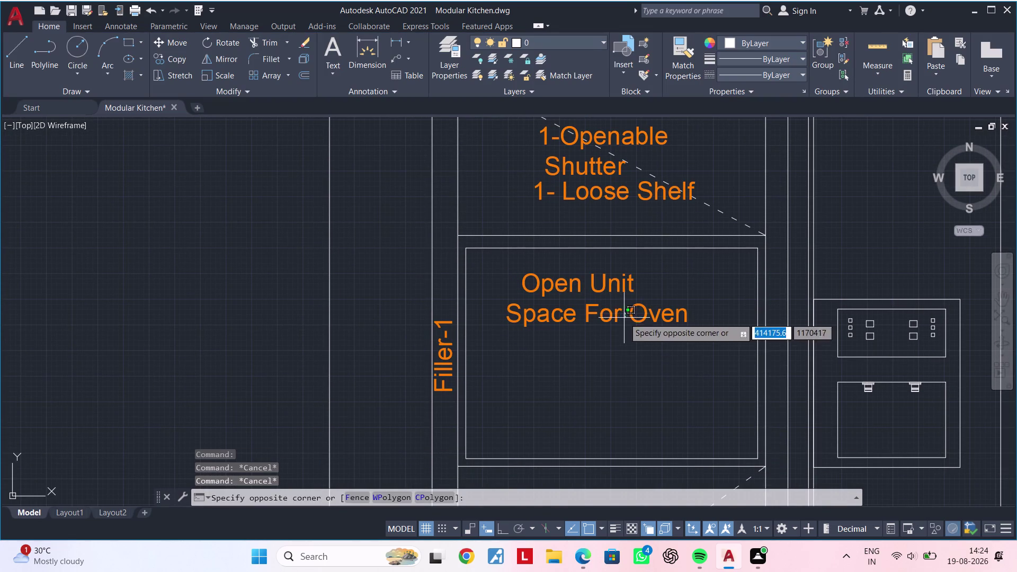
click(602, 318)
text(co)
key(space)
click(600, 307)
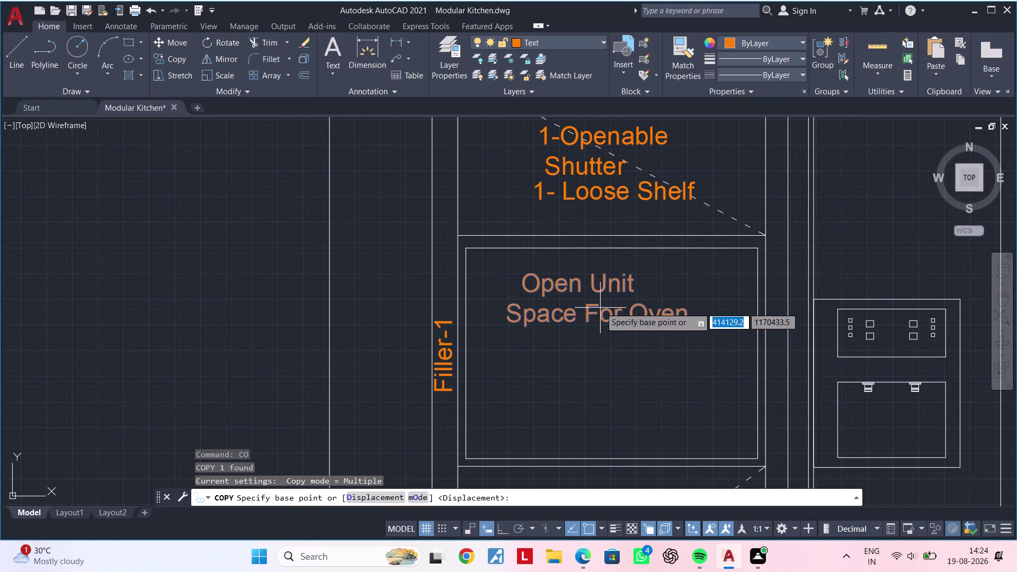
middle_drag(608, 403, 625, 351)
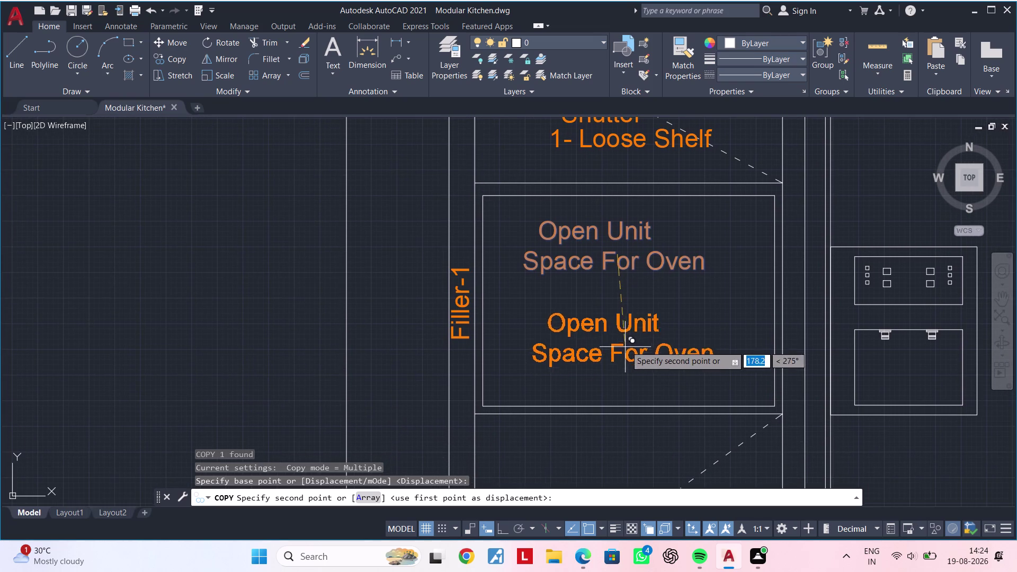
click(627, 336)
key(Escape)
Clear the copy's text and type the depth note, mistyped as D-5600mm.
double_click(678, 342)
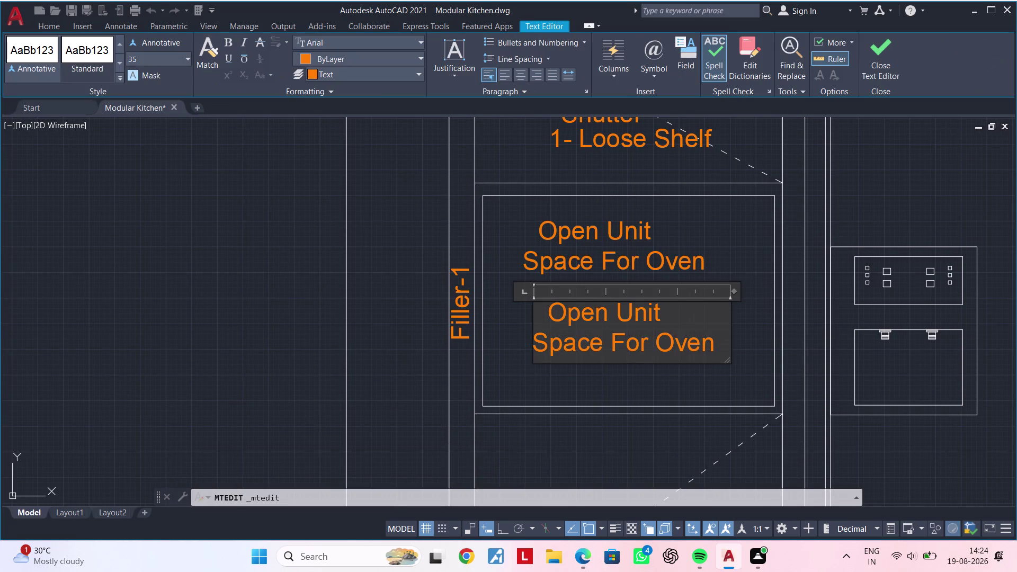
click(728, 343)
key(BackSpace)
key(BackSpace)
key(BackSpace)
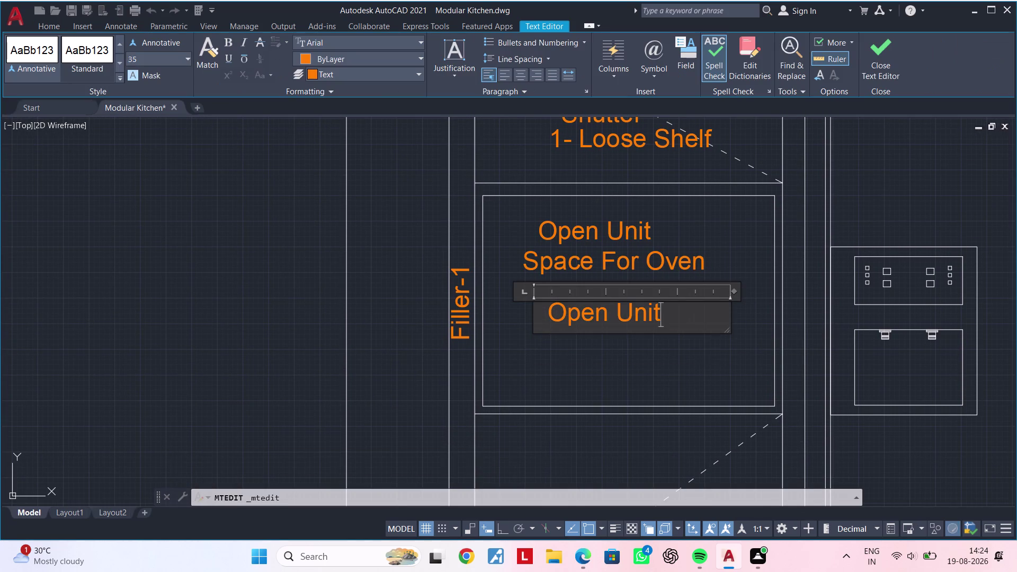
key(BackSpace)
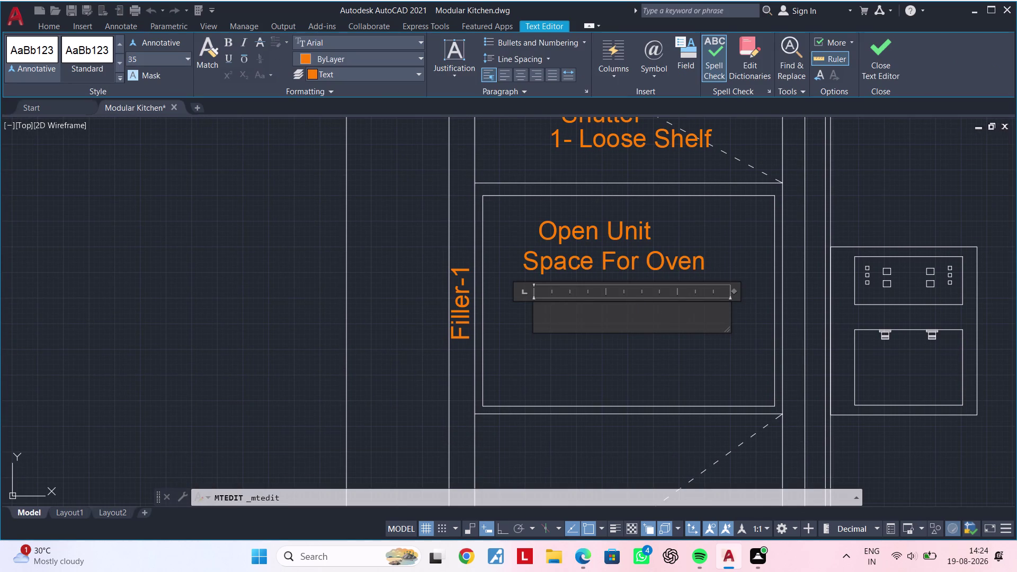
key(shift+d)
text(-)
text(5600)
text(mm)
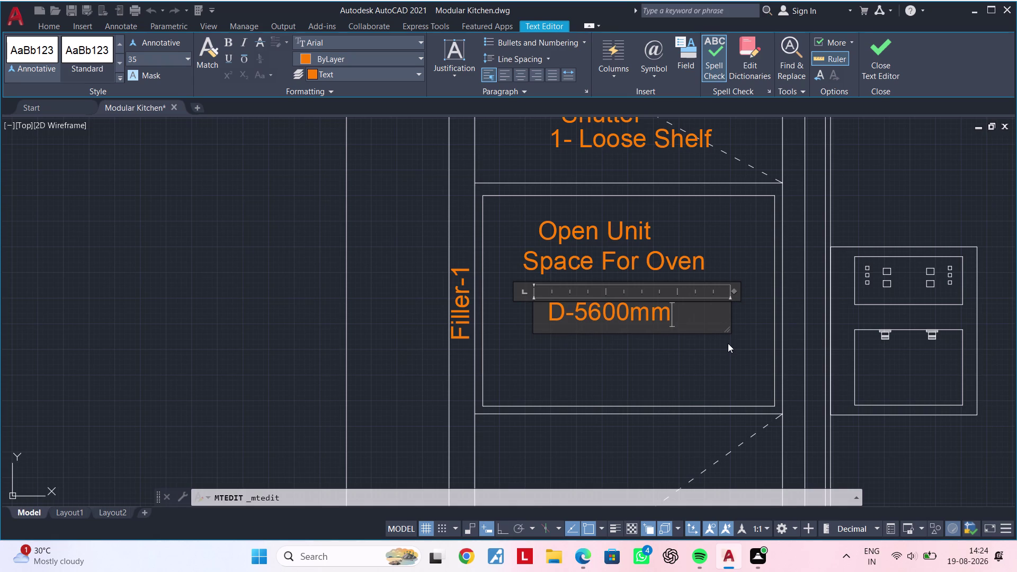
Correct the depth note to D-500mm and close the Text Editor.
key(BackSpace)
key(BackSpace)
key(BackSpace)
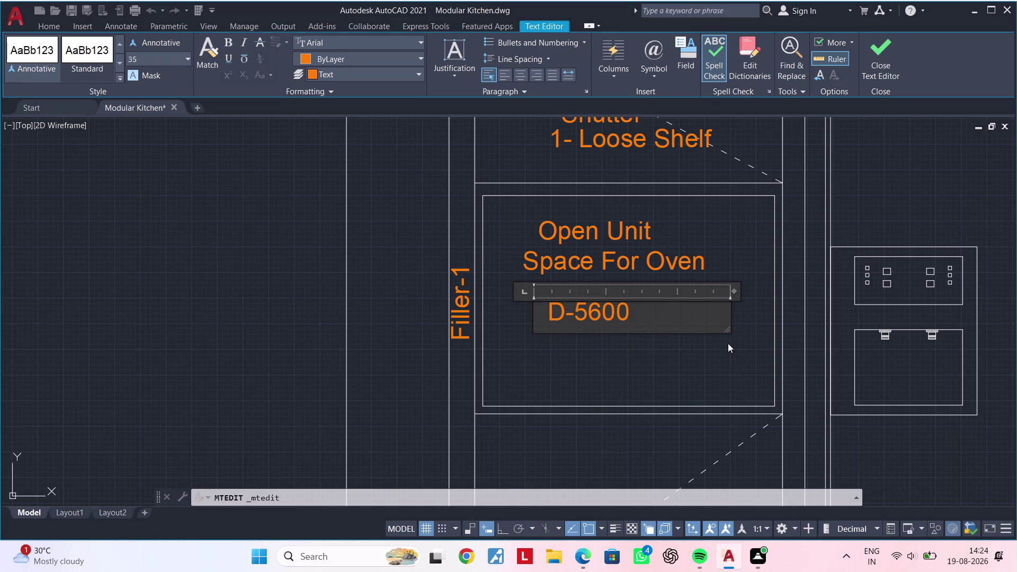
key(BackSpace)
key(BackSpace)
text(00)
text(mm)
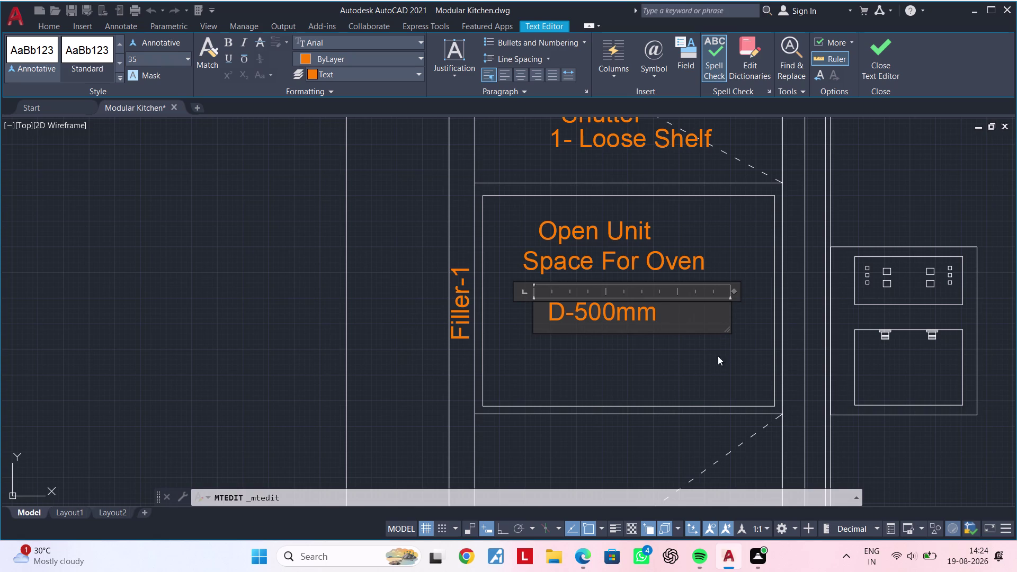
click(690, 374)
key(Escape)
click(604, 311)
right_click(604, 309)
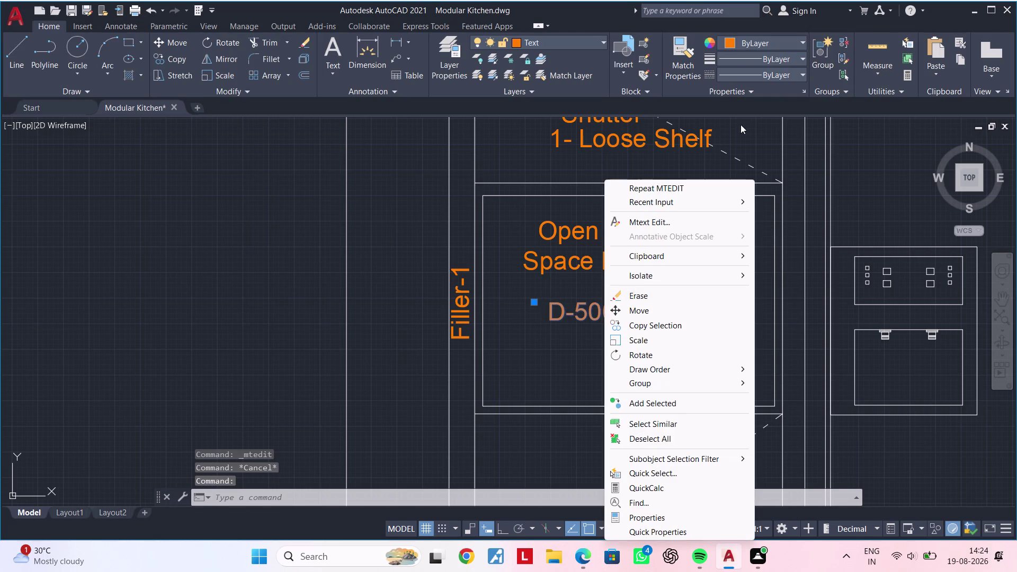
Set the D-500mm note's colour to red in Properties.
key(Escape)
click(726, 39)
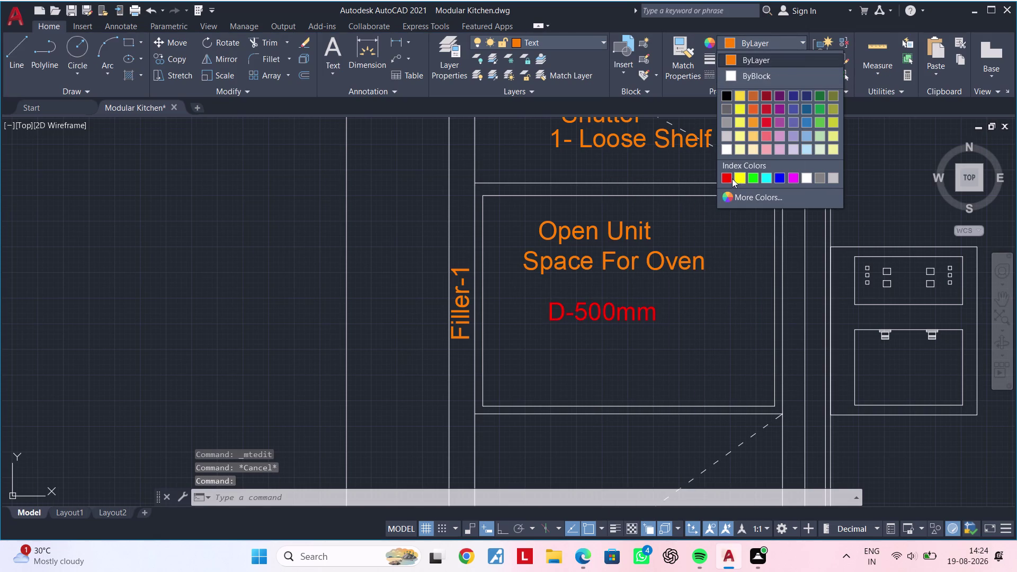
click(731, 178)
key(Escape)
click(612, 311)
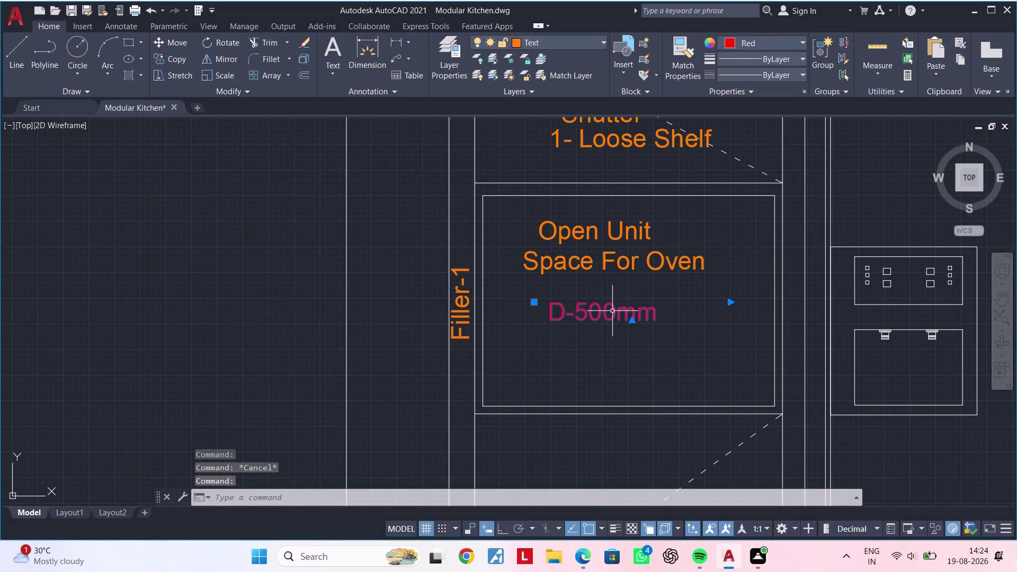
Move the D-500mm note slightly down and to the right.
text(m)
key(space)
click(606, 313)
click(629, 333)
key(Escape)
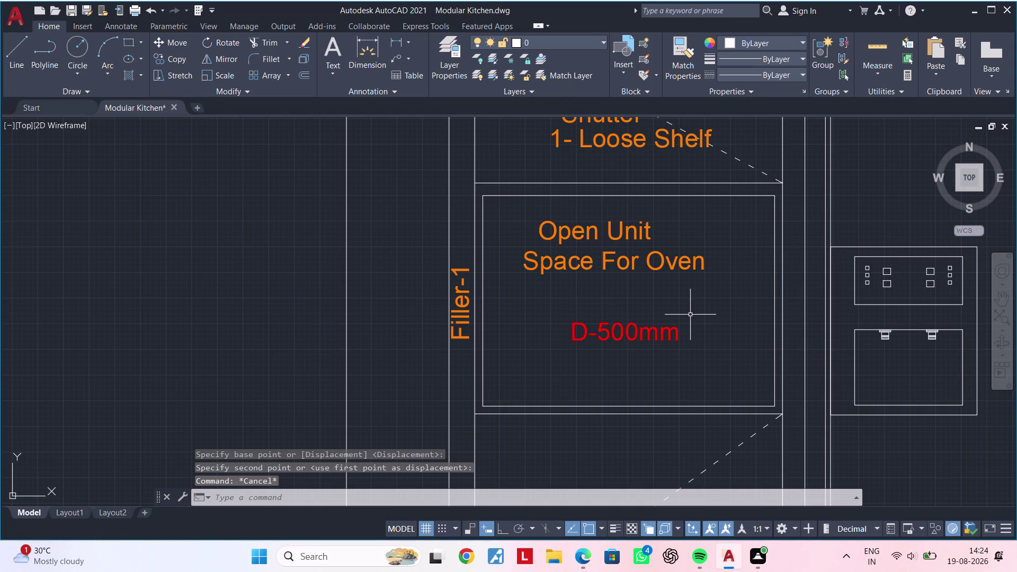
middle_click(621, 313)
key(Escape)
key(Escape)
Select the red D-500mm note and start copying it.
click(600, 336)
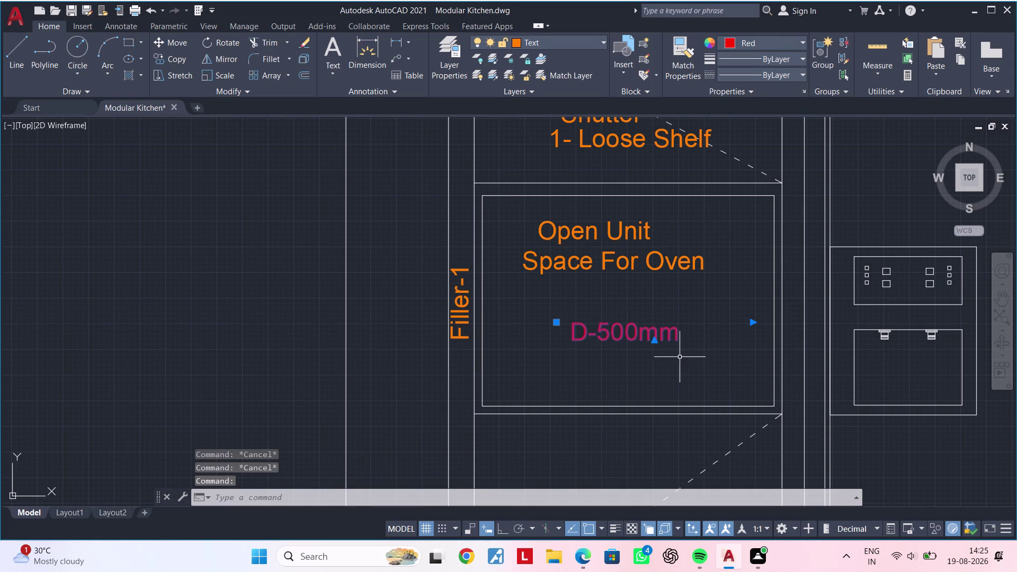
key(c)
text(o)
key(space)
Place a copy of the red D-500mm note in the shutter unit below.
click(647, 327)
scroll(down, 3)
middle_drag(655, 388, 655, 384)
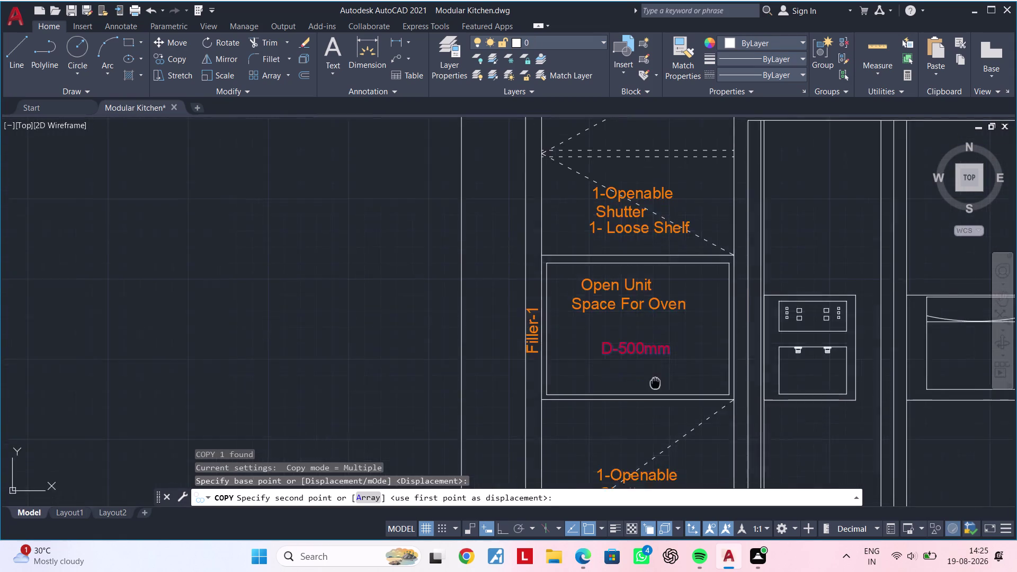
middle_drag(655, 384, 655, 251)
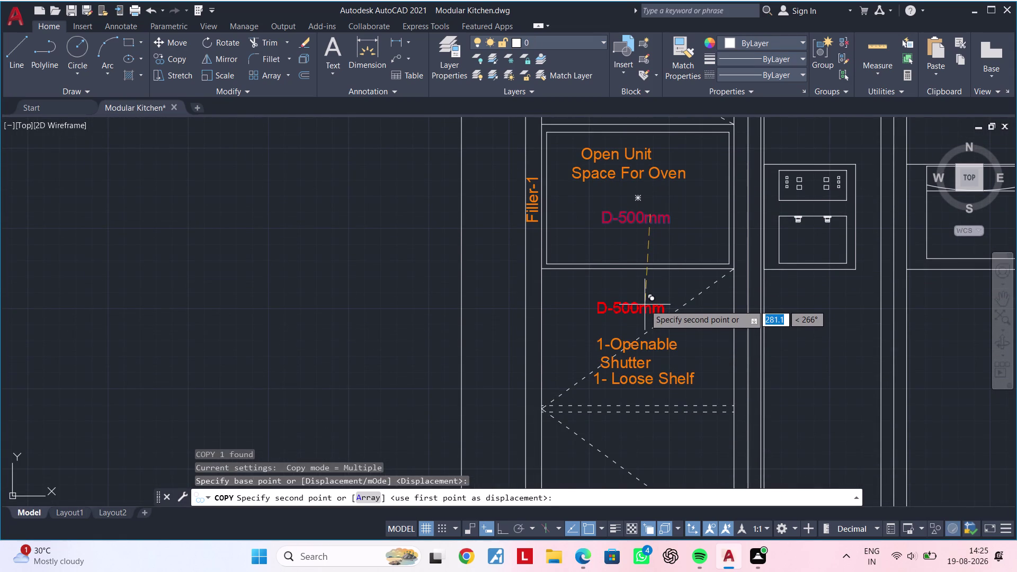
click(644, 301)
Place a D-500mm note copy in the upper shutter unit.
scroll(down, 3)
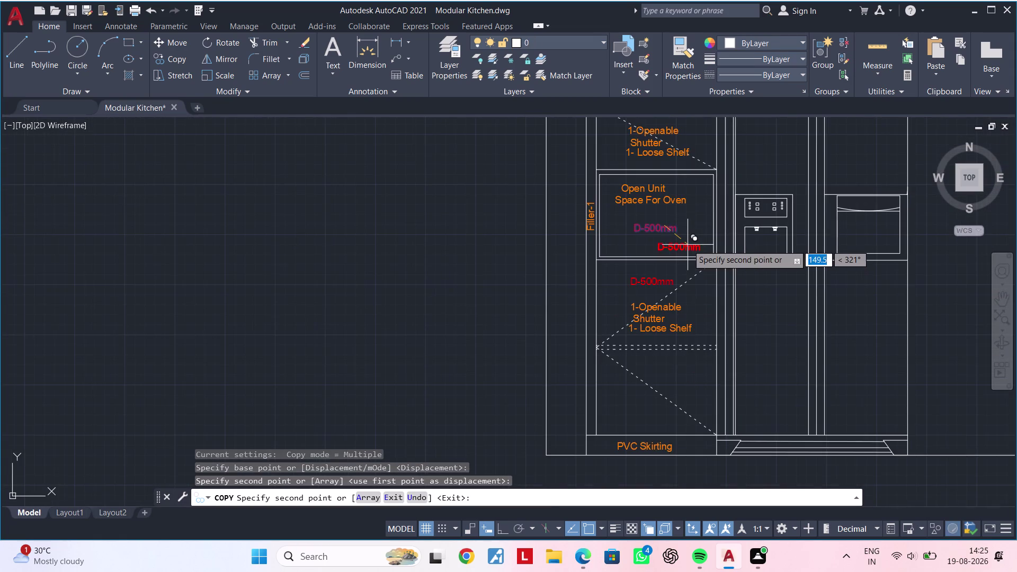
scroll(up, 3)
middle_drag(688, 237, 678, 372)
middle_drag(679, 278, 678, 375)
scroll(up, 3)
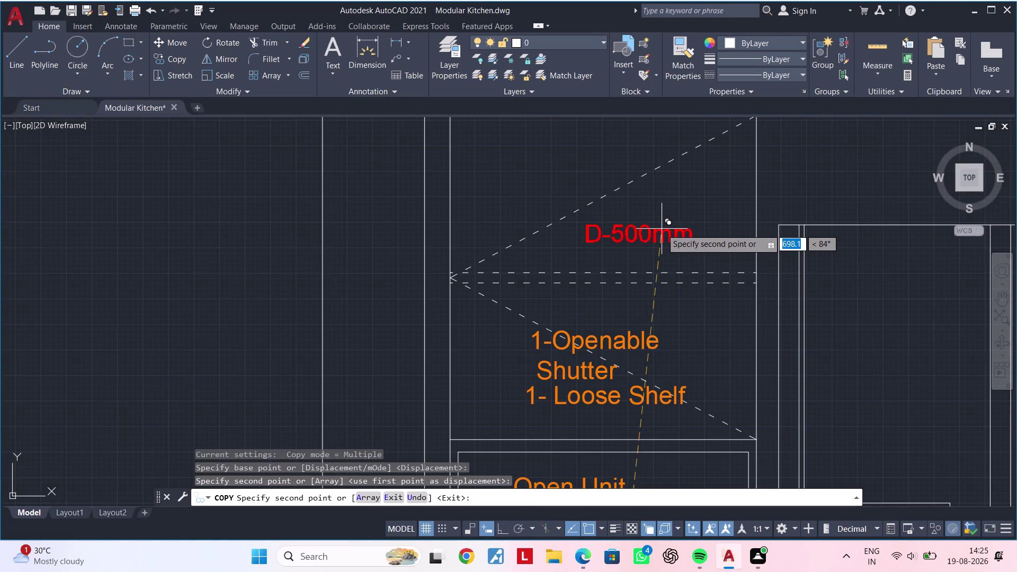
scroll(down, 3)
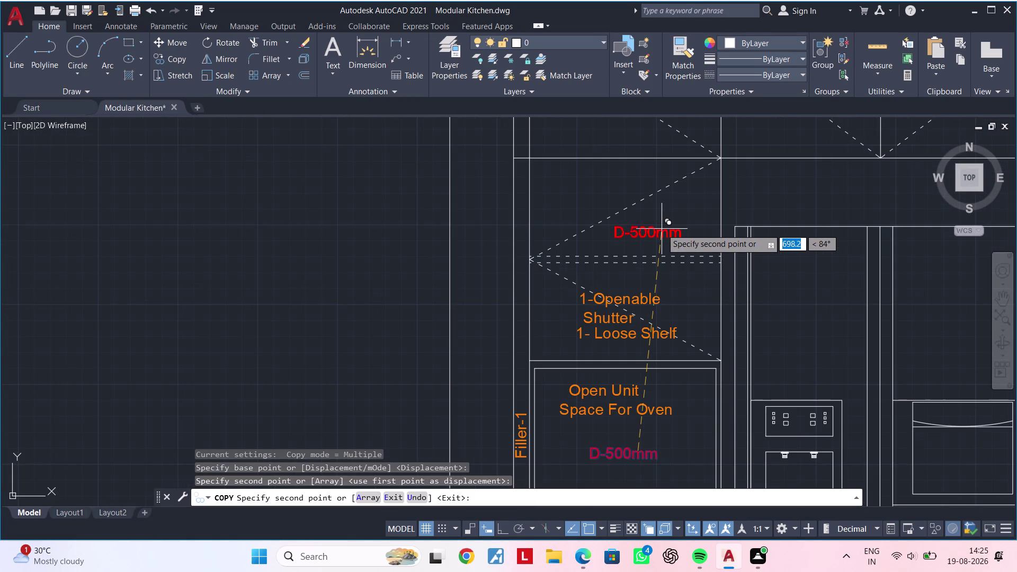
scroll(down, 3)
middle_drag(661, 224, 627, 91)
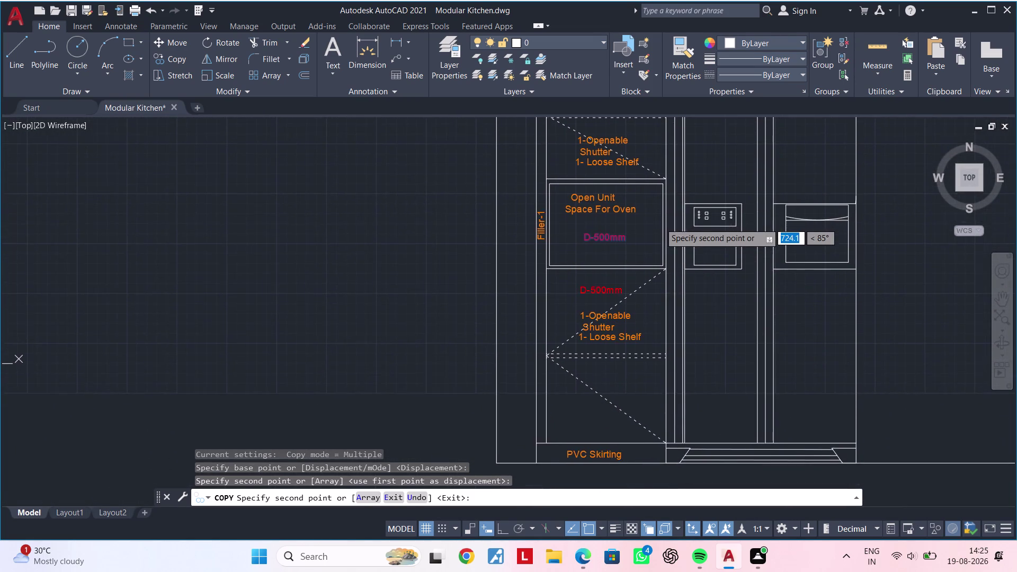
middle_drag(628, 91, 611, 219)
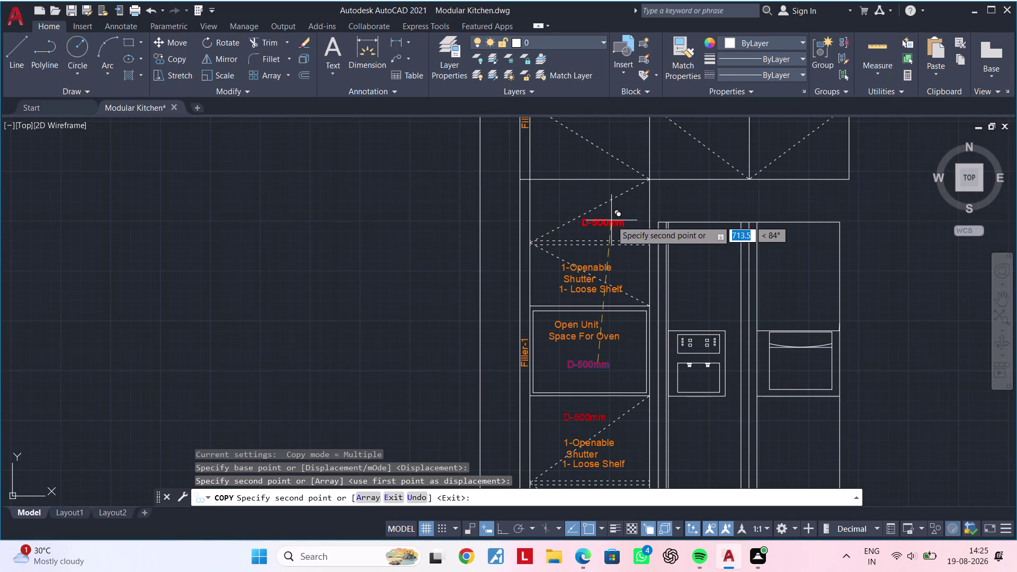
scroll(up, 3)
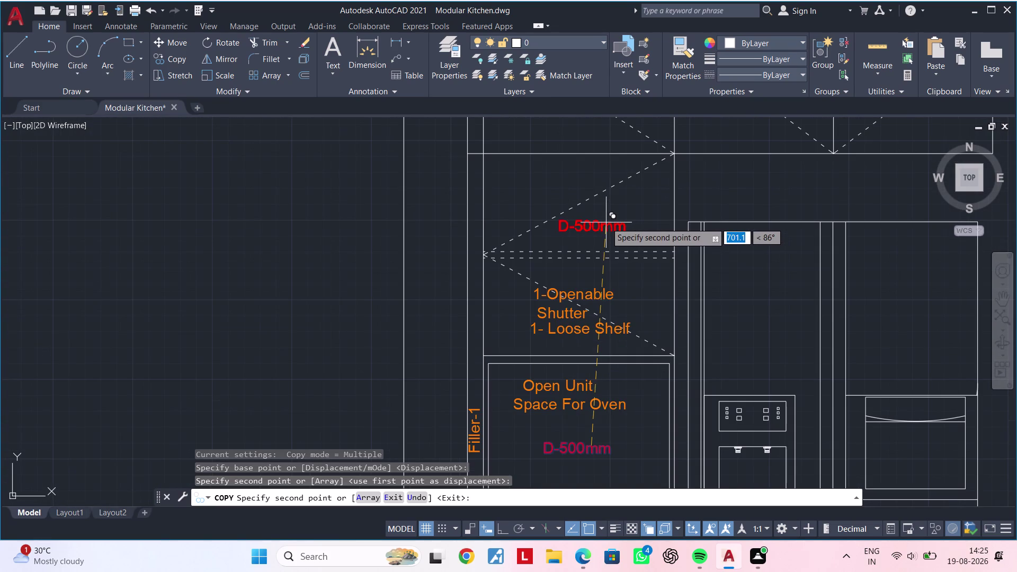
click(606, 222)
Place D-500mm copies in the left and right double-shutter units, then end copying.
middle_drag(628, 209, 588, 337)
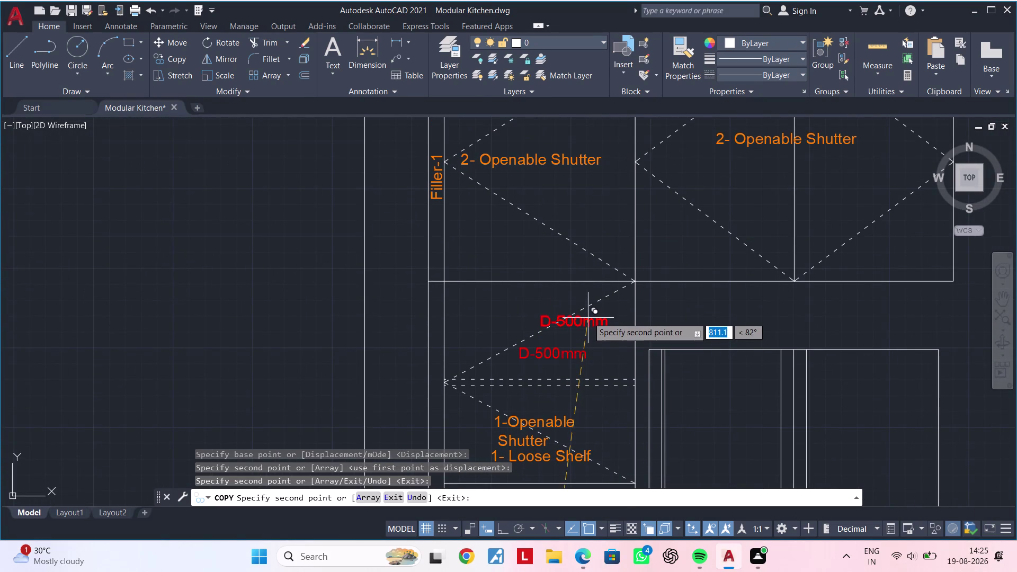
click(559, 209)
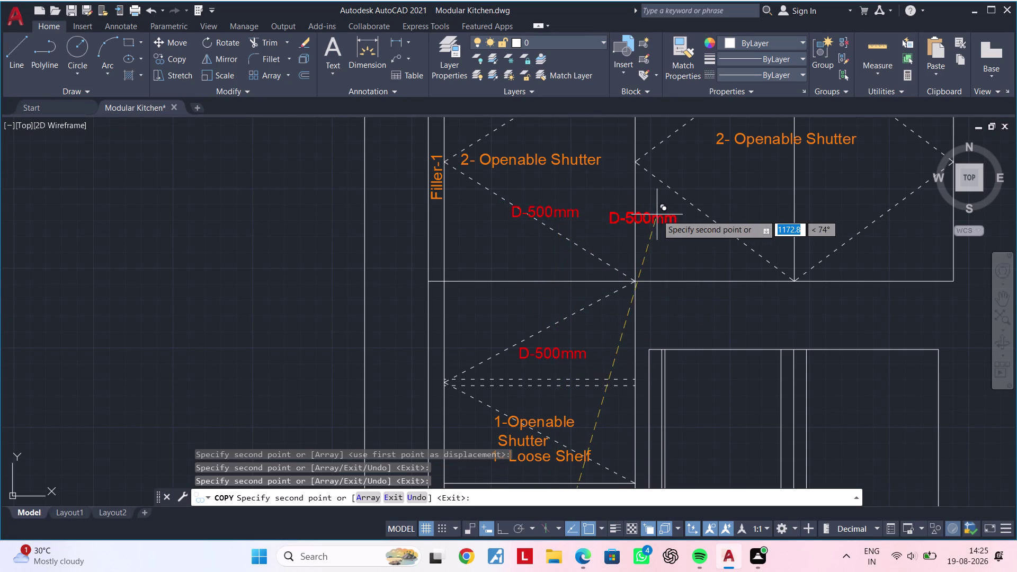
middle_drag(656, 214, 437, 230)
click(591, 203)
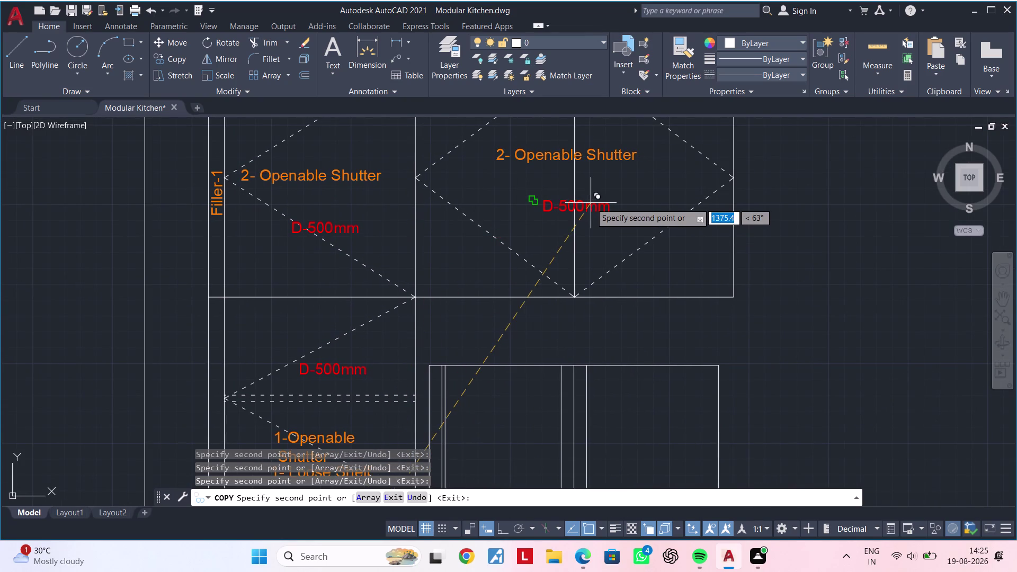
middle_drag(660, 207, 648, 348)
scroll(down, 3)
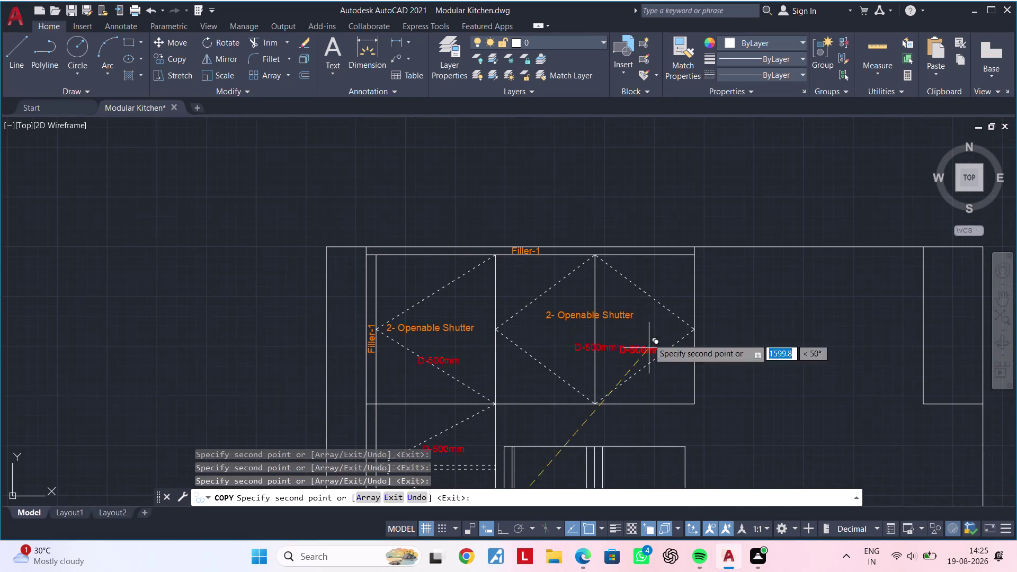
click(547, 272)
key(Escape)
key(Escape)
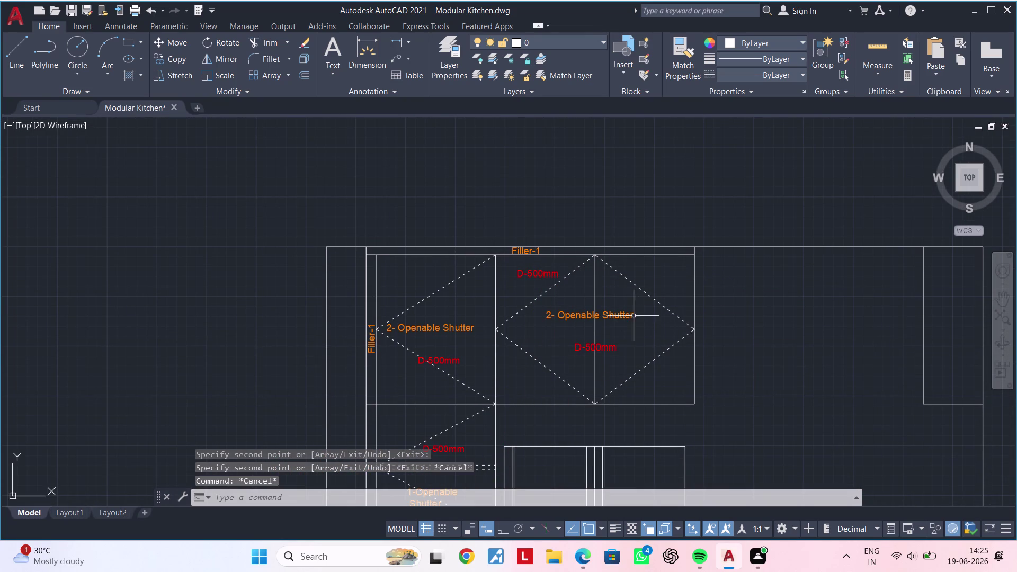
Edit the shutter label so it reads '2- Openable Shutters'.
double_click(633, 316)
key(BackSpace)
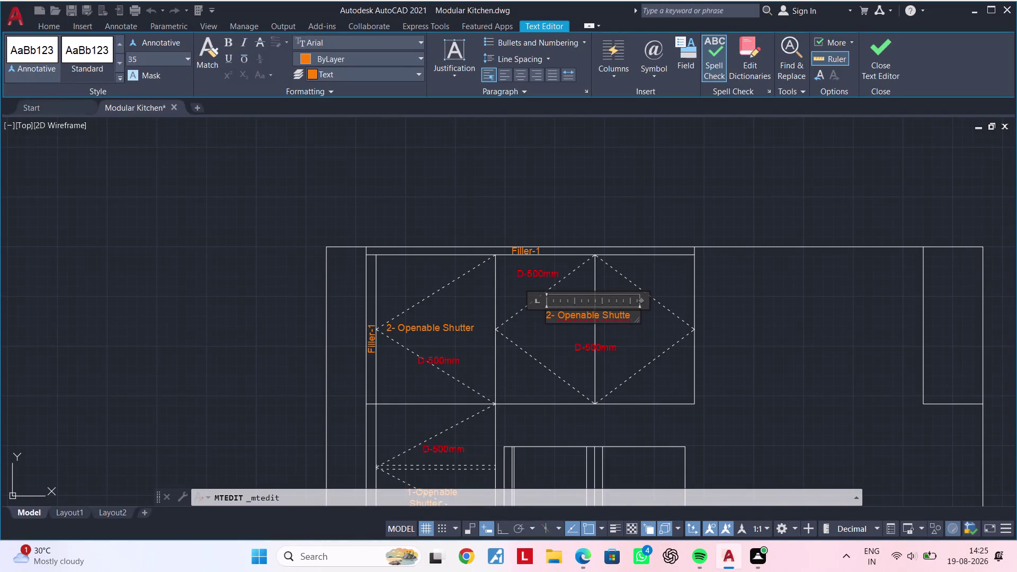
key(s)
scroll(up, 3)
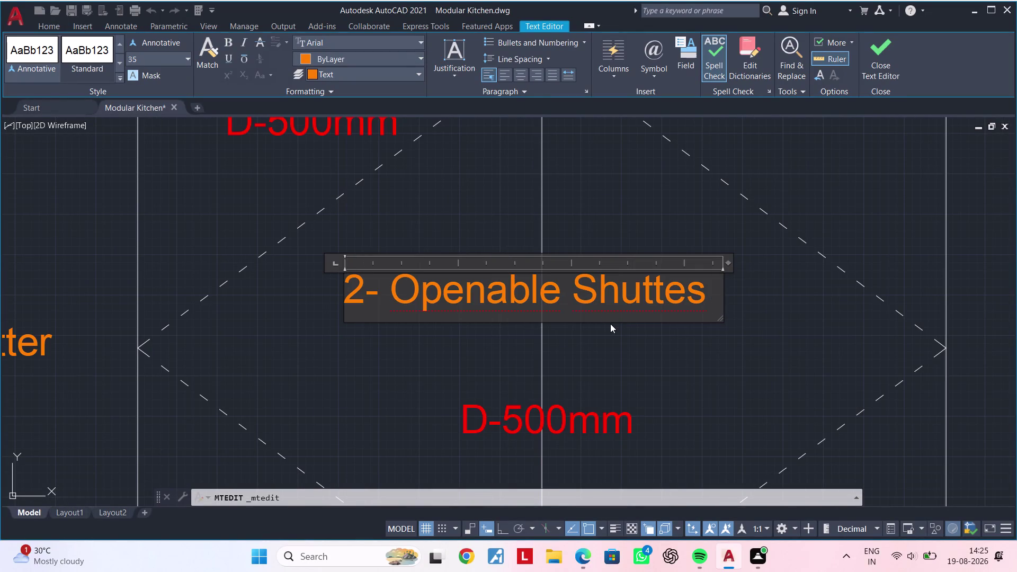
key(BackSpace)
text(rs)
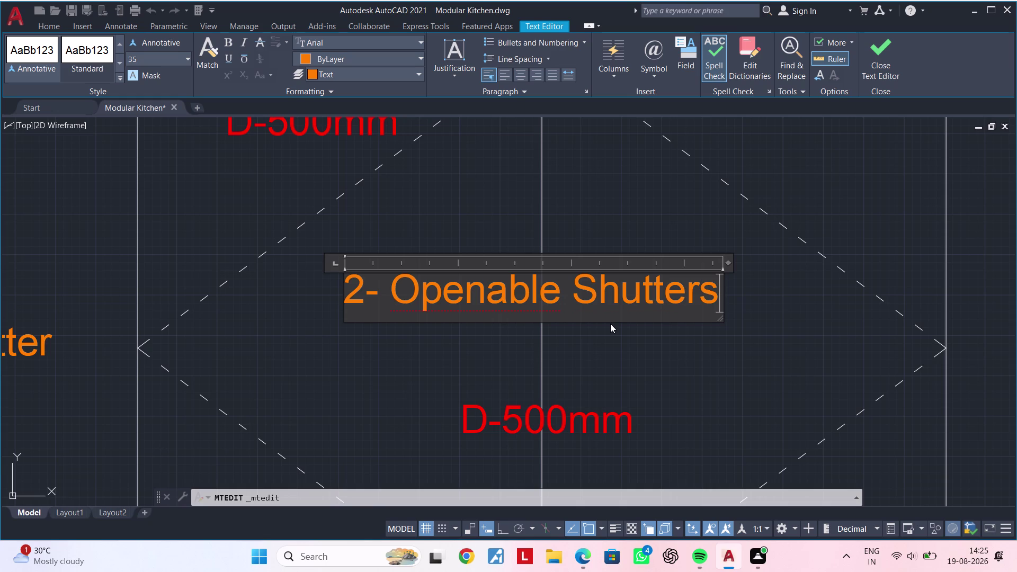
click(712, 391)
Widen the text box of the upper D-500mm note.
scroll(down, 3)
middle_drag(724, 382, 729, 436)
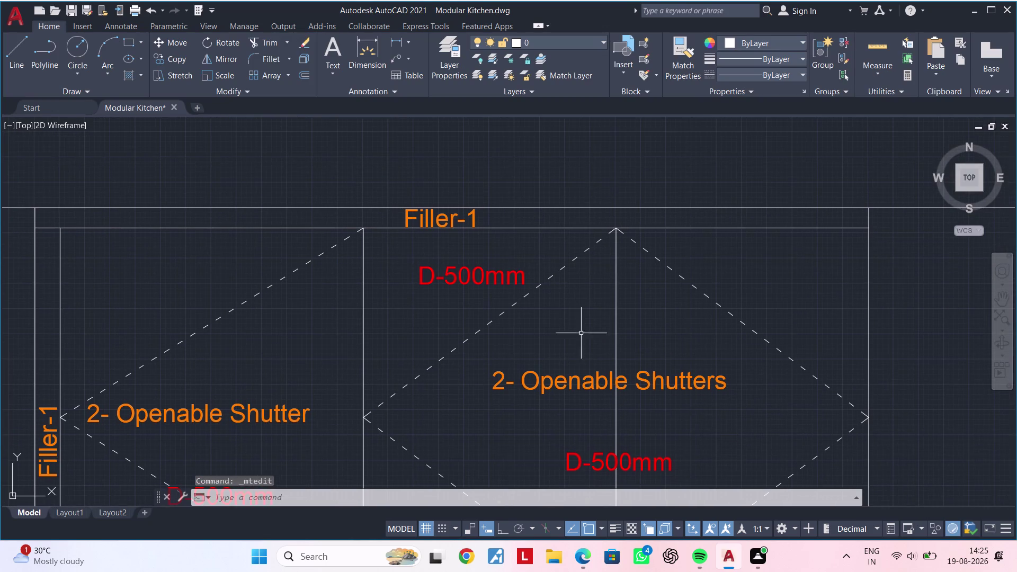
key(Escape)
double_click(512, 279)
key(Escape)
double_click(497, 275)
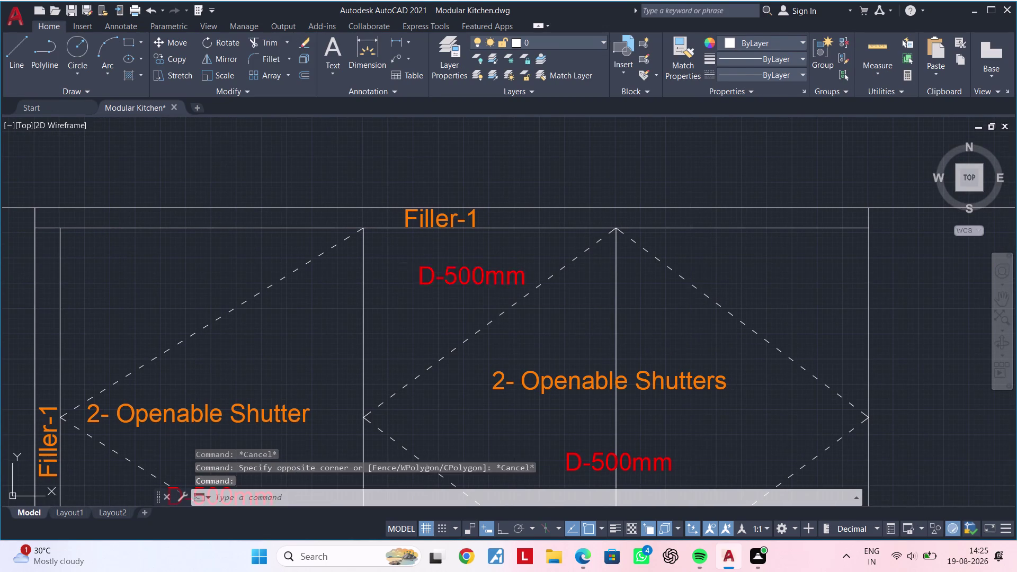
key(Escape)
double_click(510, 270)
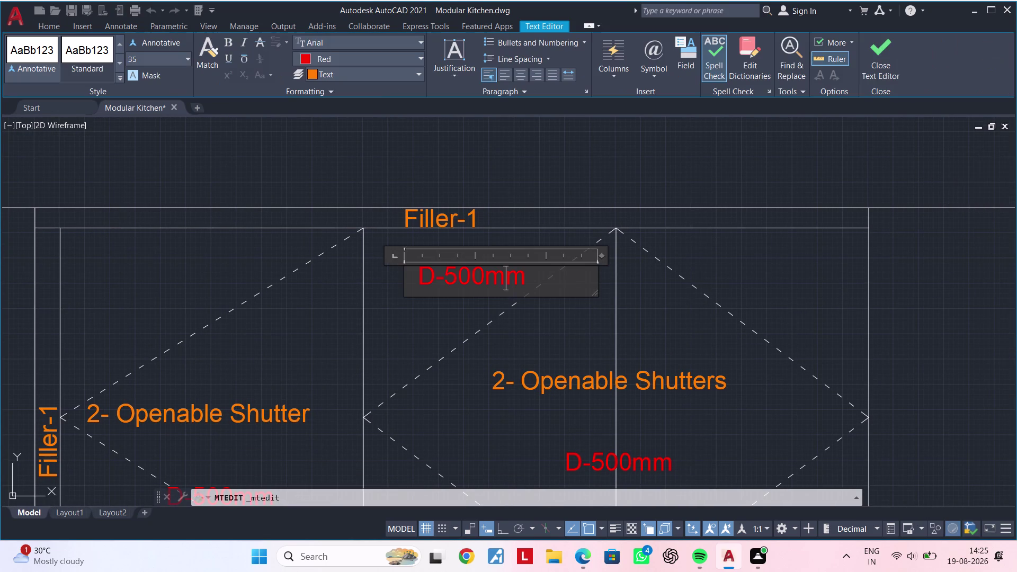
drag(601, 255, 678, 254)
drag(681, 253, 685, 254)
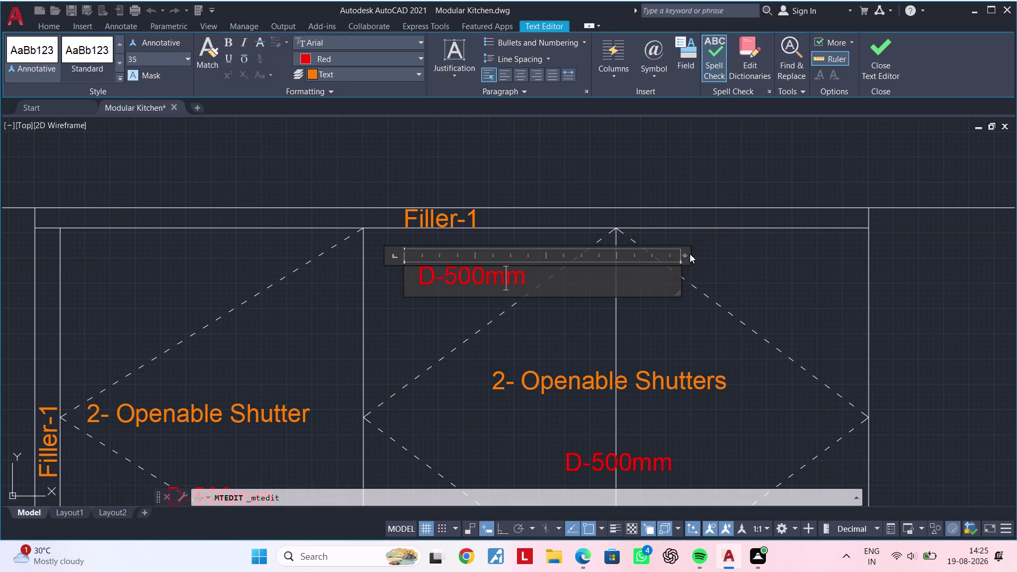
double_click(694, 254)
click(706, 253)
click(710, 253)
Reopen the D-500mm note, widen its box further, and delete the old text.
click(714, 252)
double_click(521, 272)
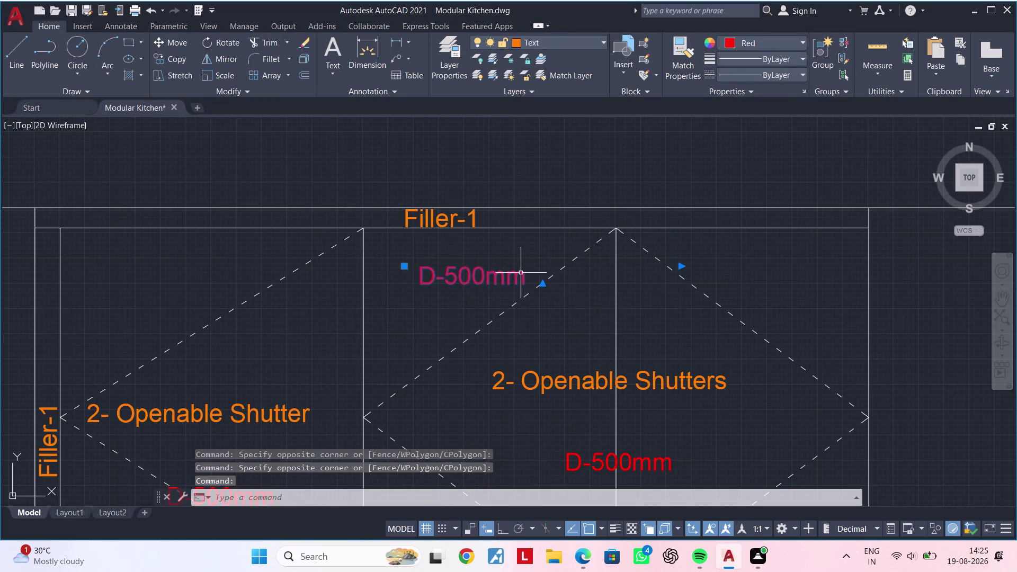
drag(682, 255, 722, 255)
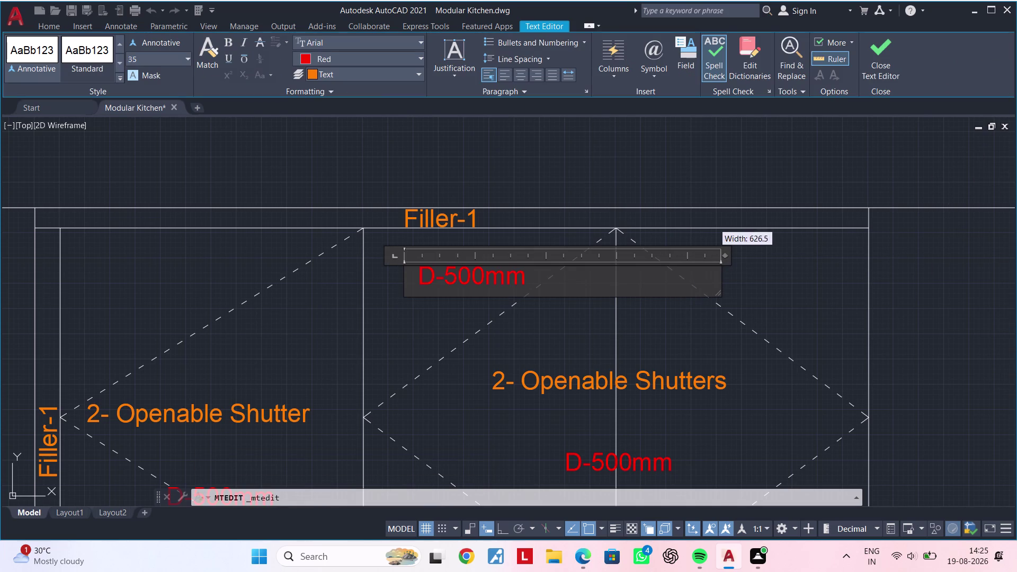
click(535, 282)
key(BackSpace)
key(BackSpace)
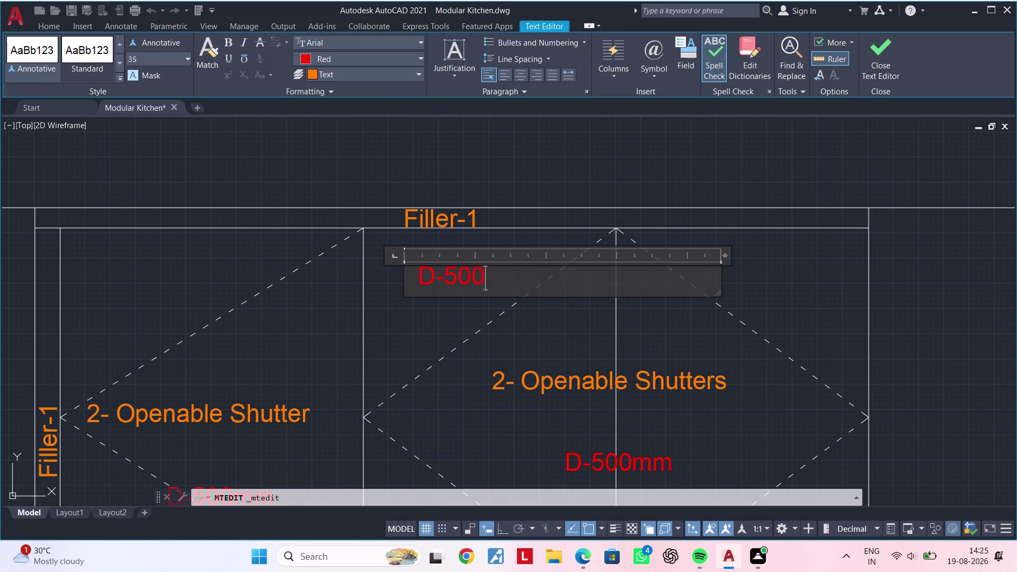
key(BackSpace)
key(BackSpace)
key(BackSpace)
key(BackSpace)
key(BackSpace)
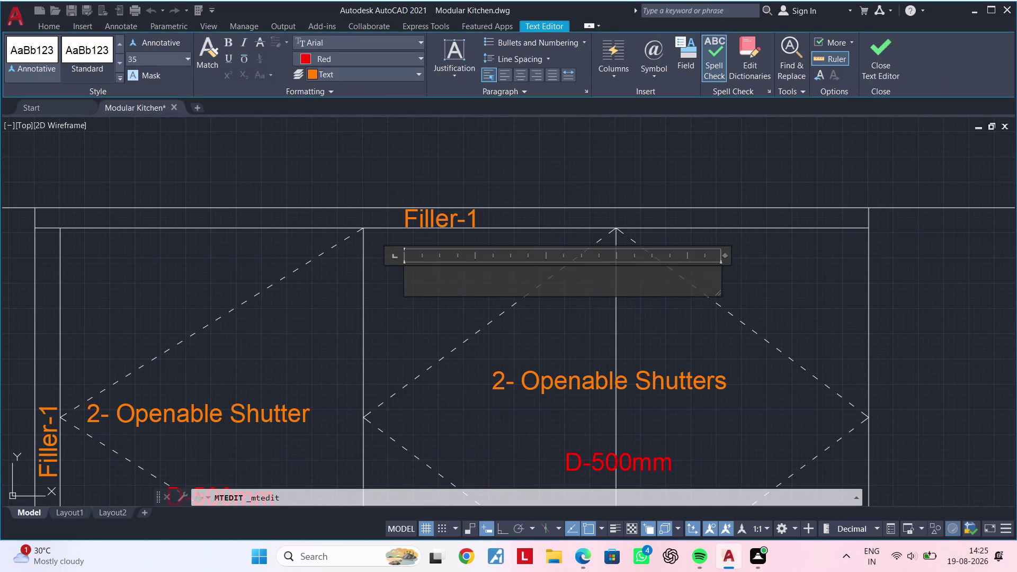
Type 'Complete Loft Storage' as the note's first line.
text(Comp)
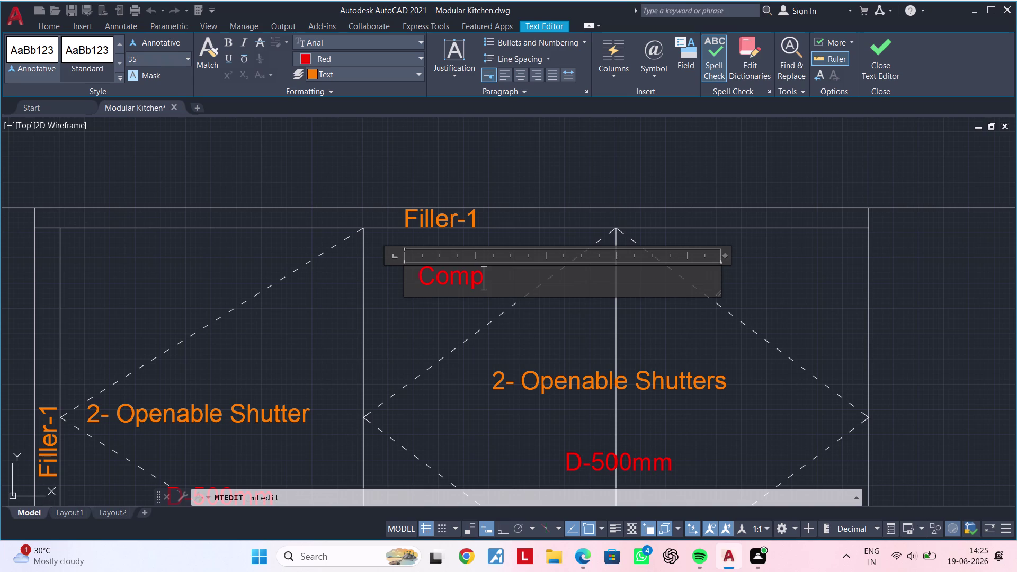
text(l)
text(ete)
key(space)
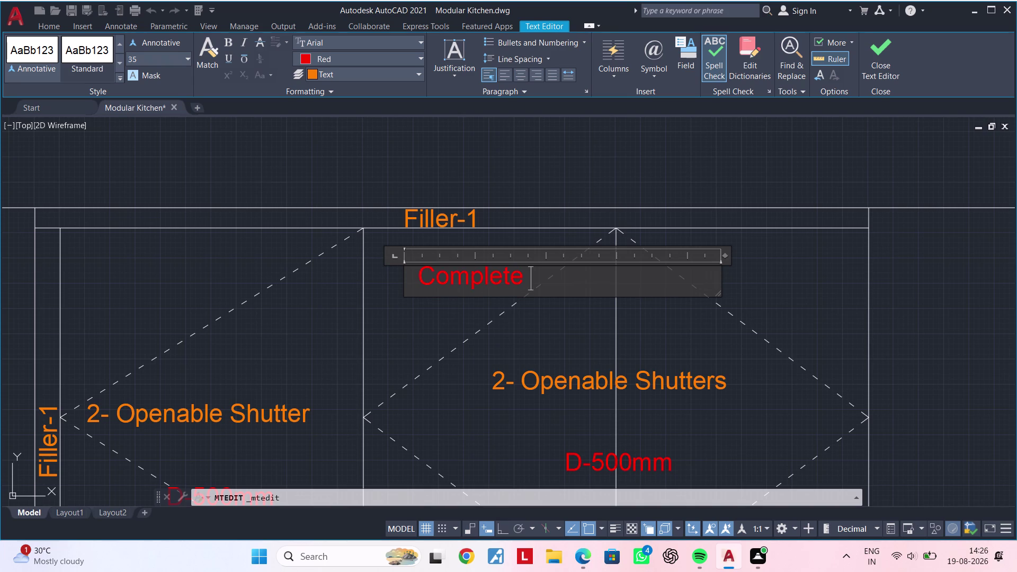
text(Lo)
text(ft)
key(space)
text(Stora)
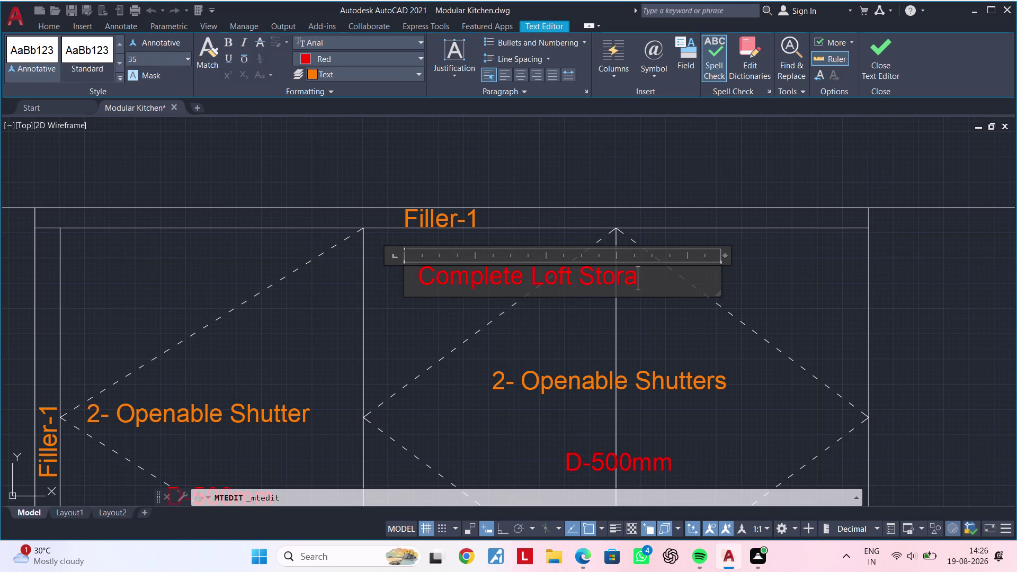
text(ge)
key(space)
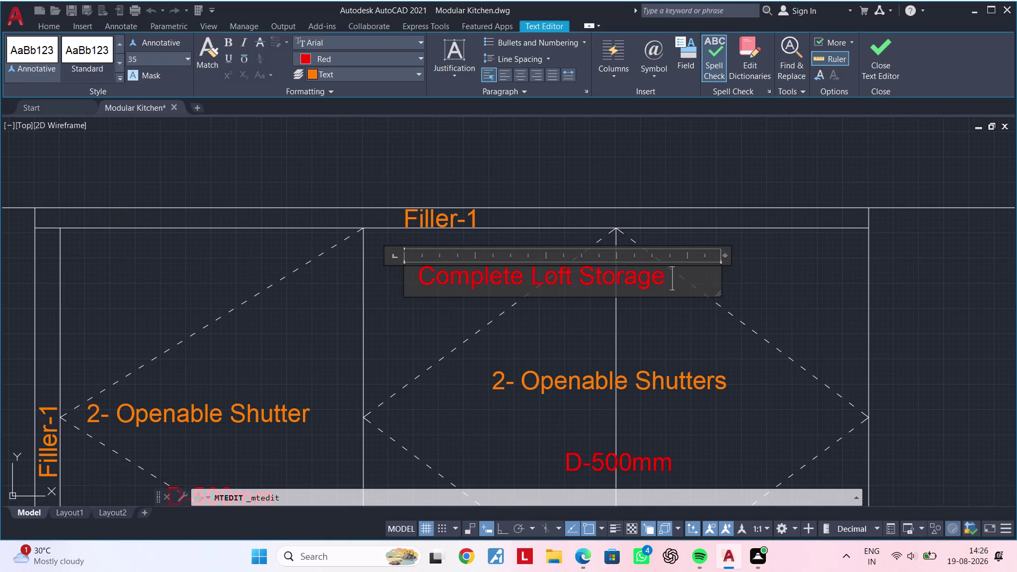
Add 'Frame& Shutters' on the second line and close the text editor.
key(shift+f)
text(rame)
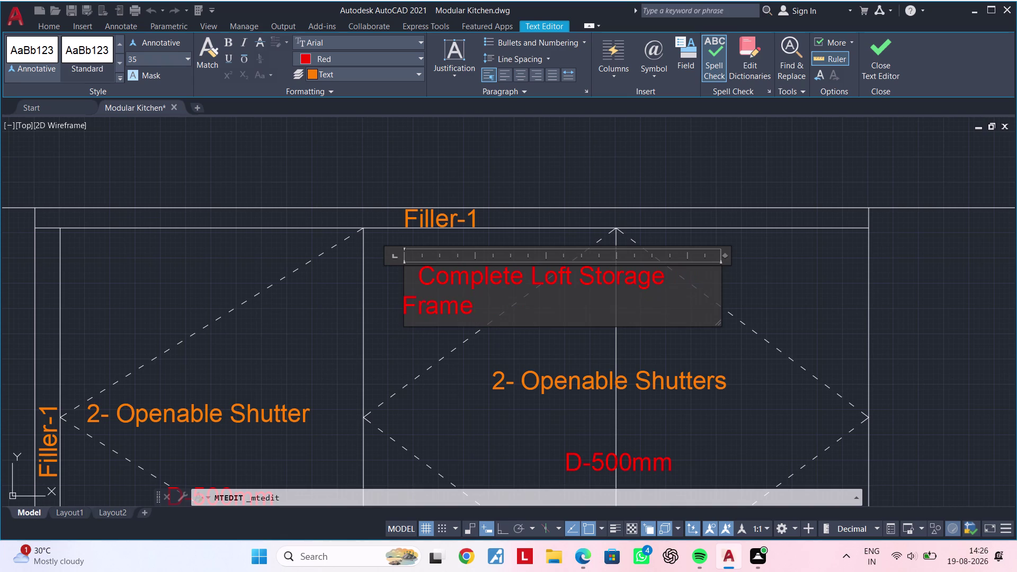
key(shift+ampersand)
key(space)
text(Sh)
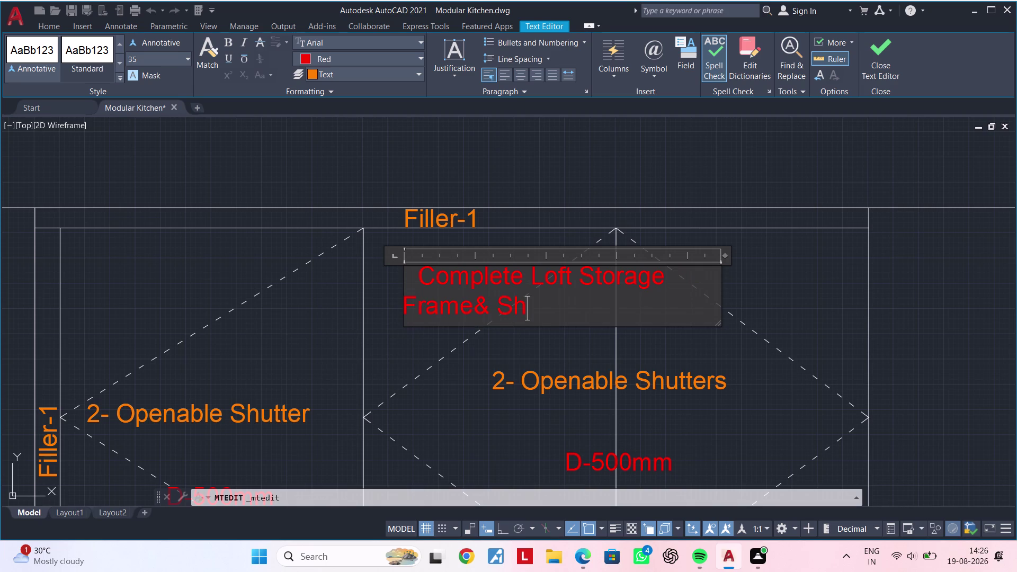
text(y)
key(BackSpace)
text(u)
text(tter)
key(s)
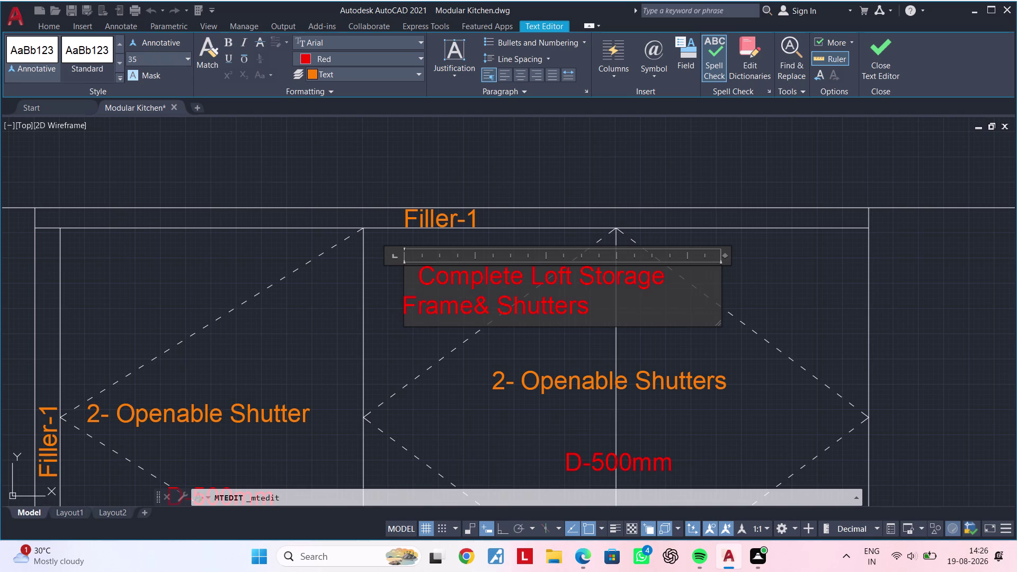
click(405, 305)
key(space)
key(space)
key(space)
key(space)
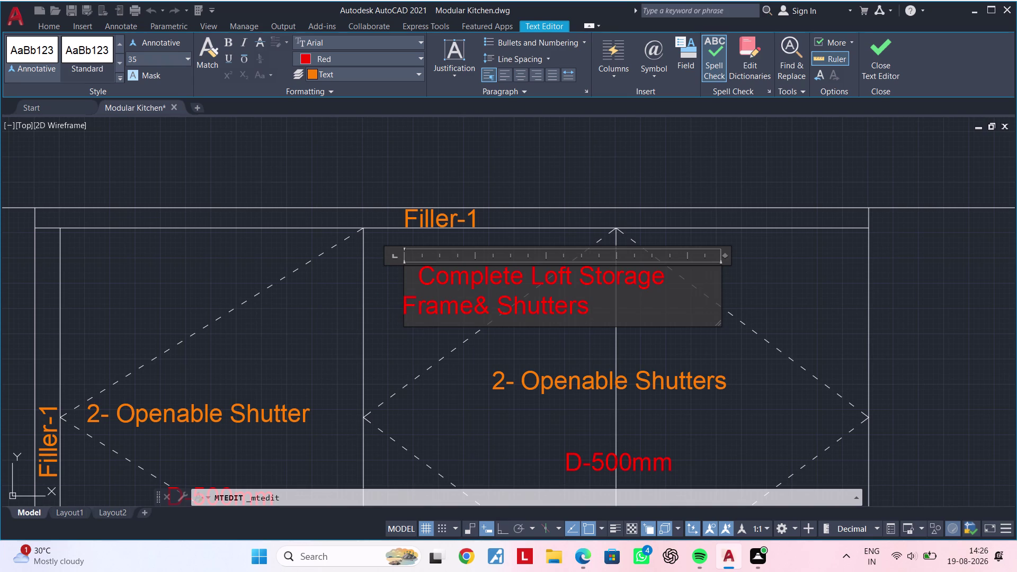
click(596, 314)
click(795, 293)
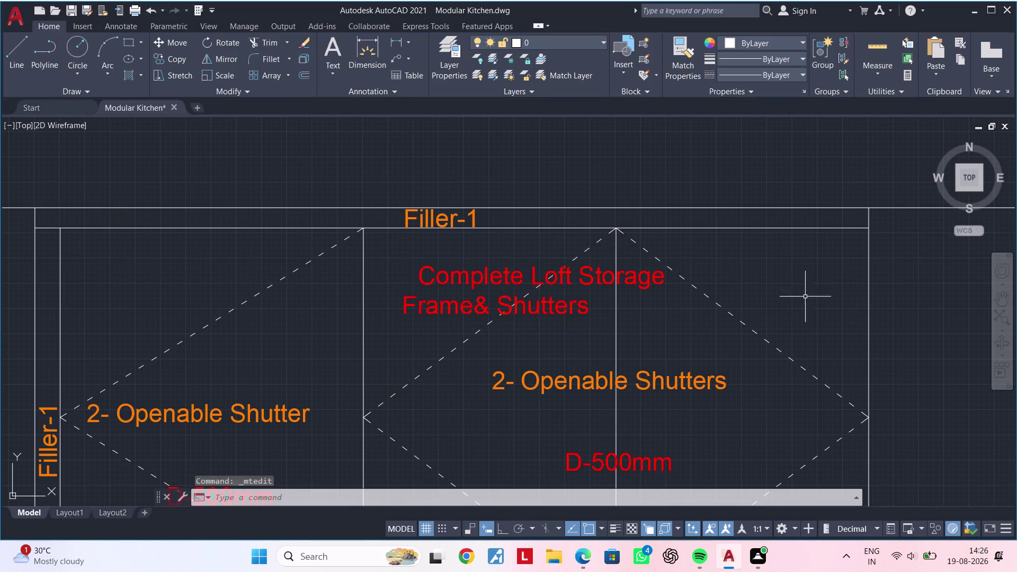
Cancel active commands and bring the VS-1 section marker into view.
scroll(down, 3)
middle_drag(741, 328, 635, 271)
scroll(down, 3)
middle_drag(653, 272, 611, 273)
key(Escape)
key(Escape)
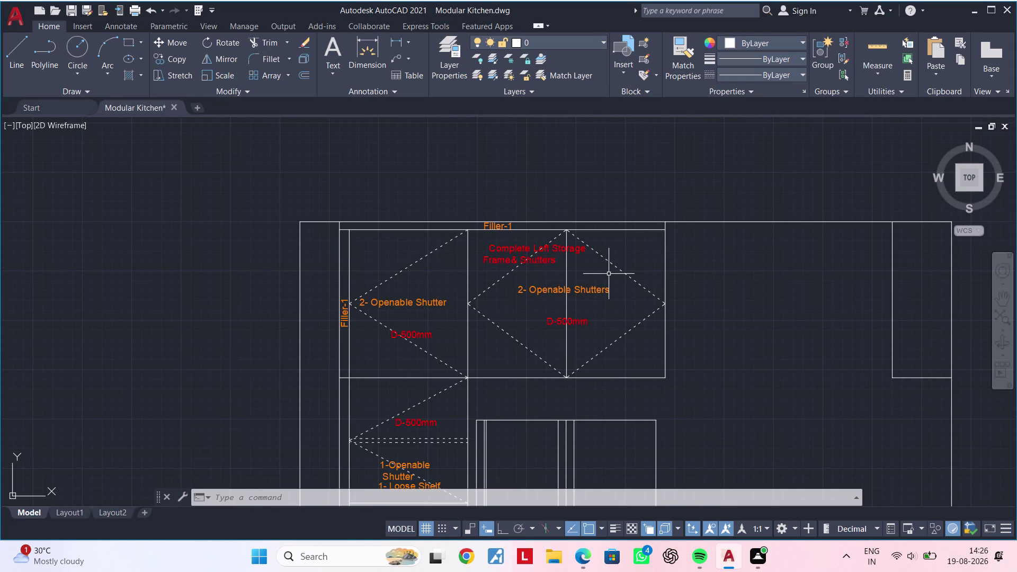
key(Escape)
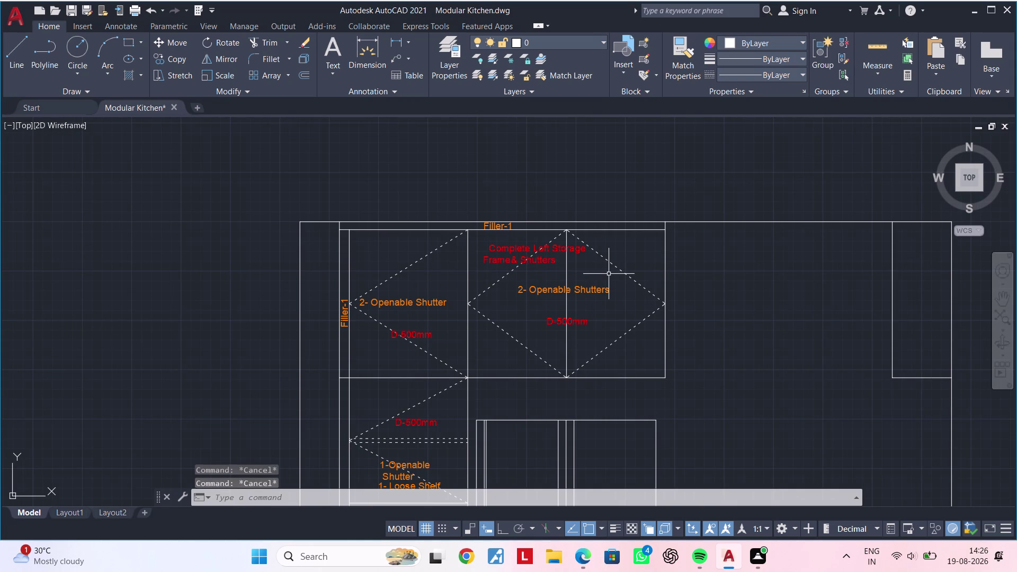
key(Escape)
scroll(down, 3)
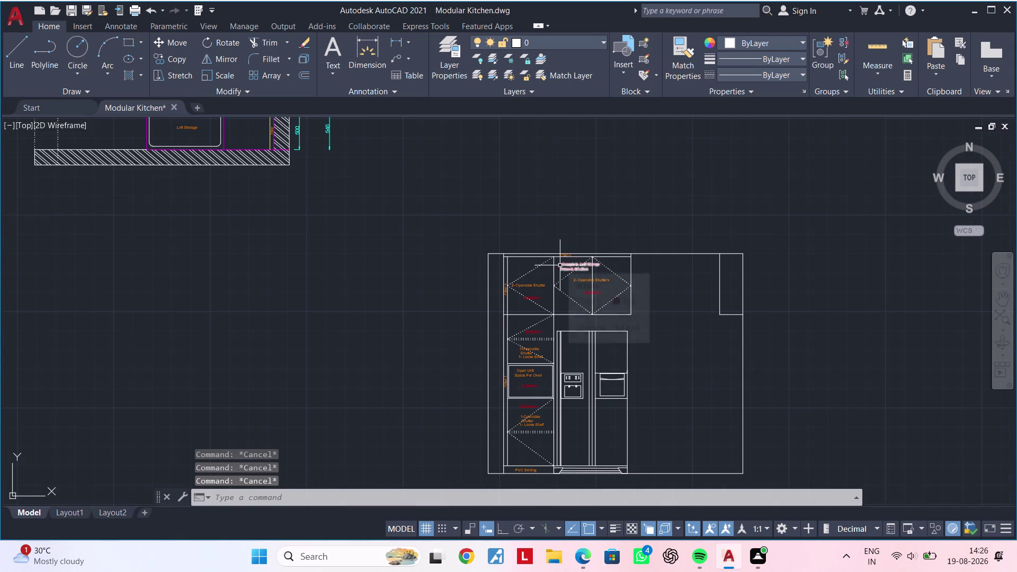
scroll(down, 3)
middle_drag(685, 244, 549, 345)
scroll(up, 3)
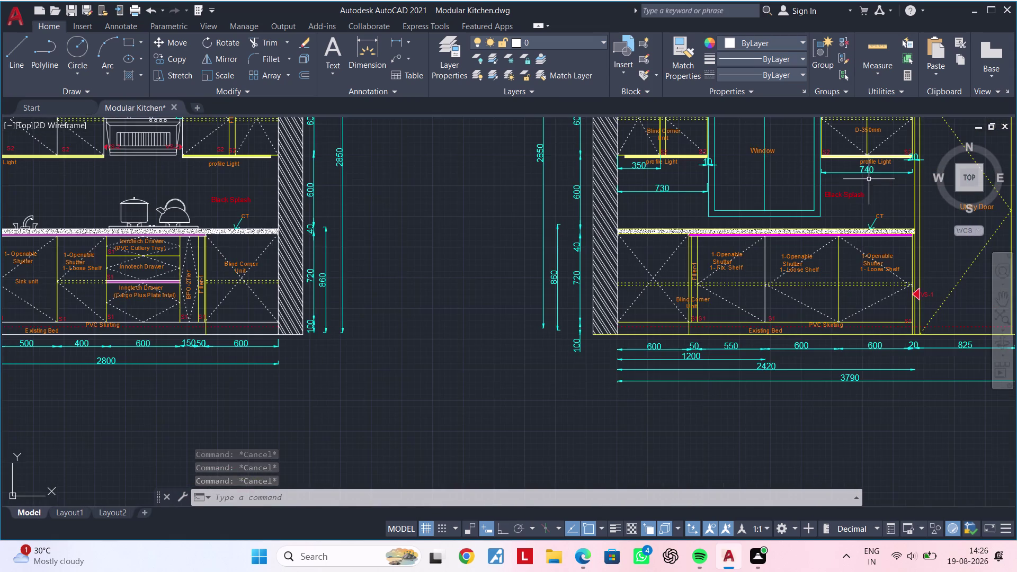
middle_drag(872, 204, 636, 227)
scroll(up, 3)
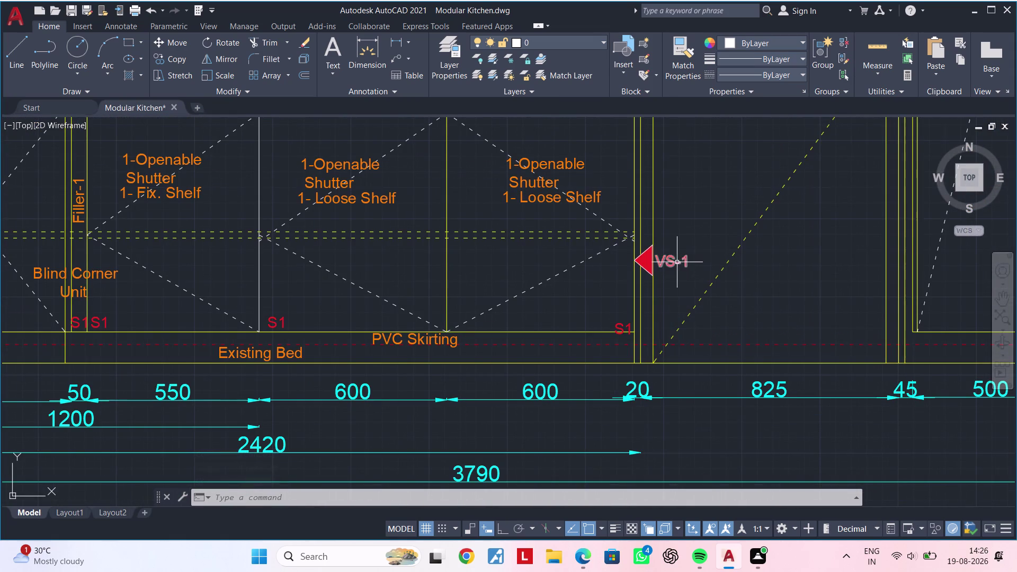
click(677, 262)
scroll(up, 3)
key(Escape)
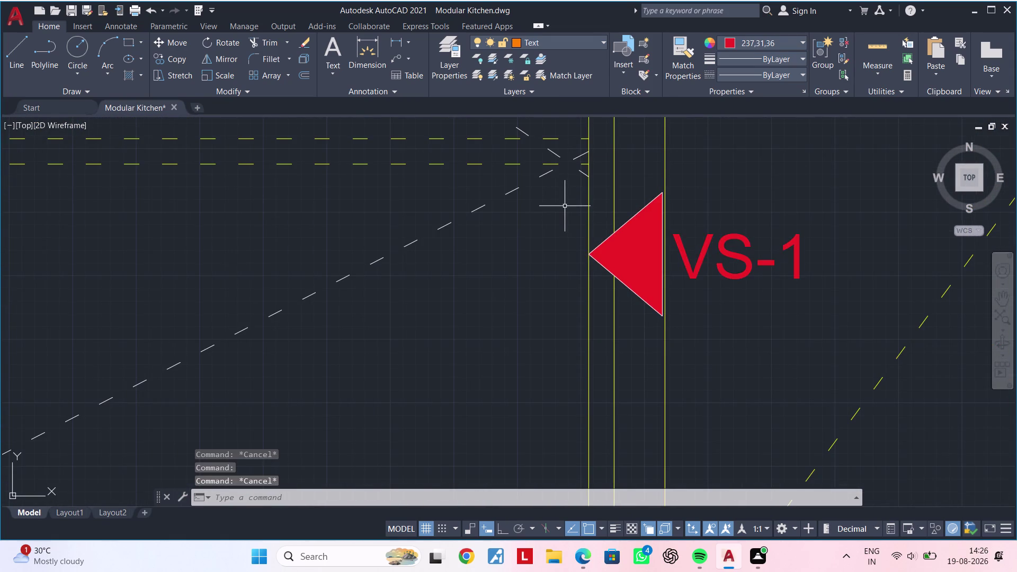
scroll(down, 3)
drag(554, 180, 559, 183)
key(Escape)
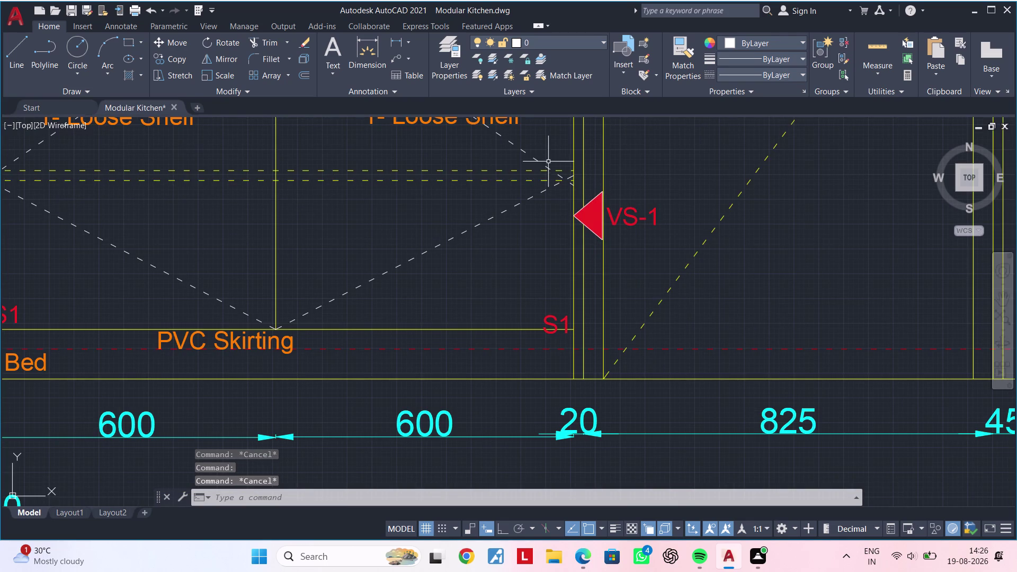
Select the VS-1 marker and label, and start COPY with the marker tip as base point.
click(523, 154)
click(720, 256)
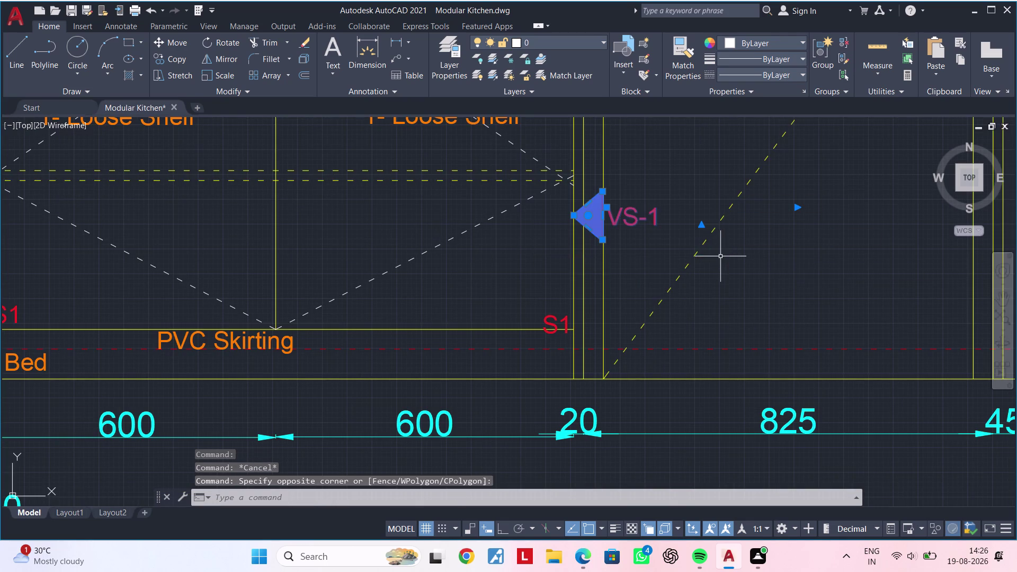
text(co)
key(space)
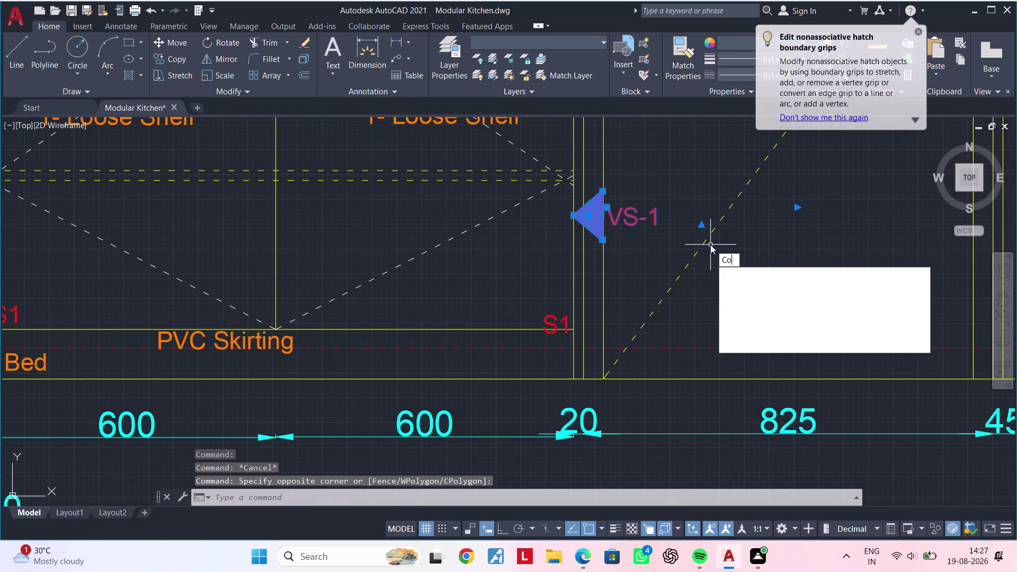
click(574, 216)
scroll(down, 3)
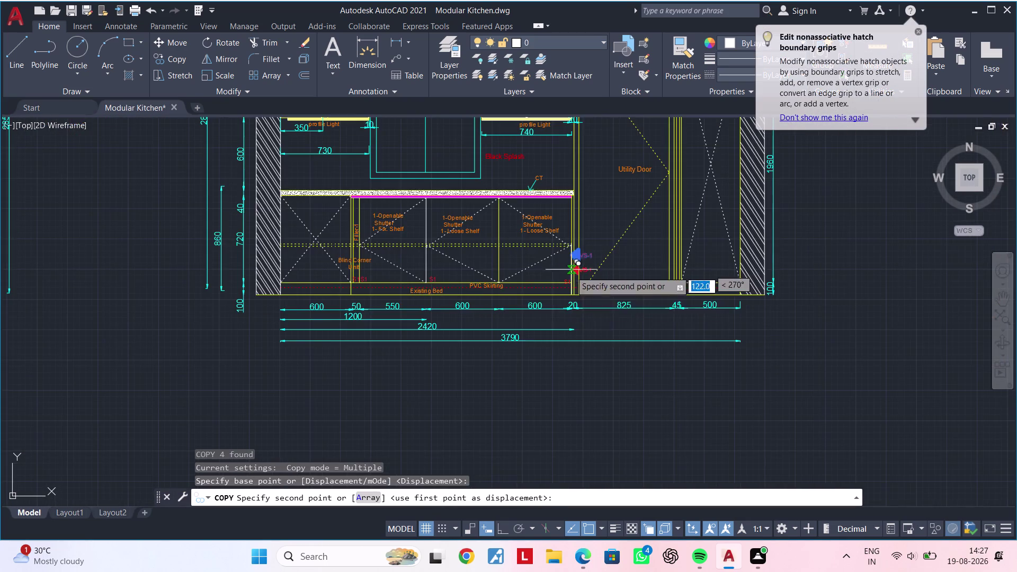
middle_drag(509, 303, 803, 259)
scroll(down, 3)
middle_drag(476, 335, 626, 180)
middle_drag(484, 317, 749, 215)
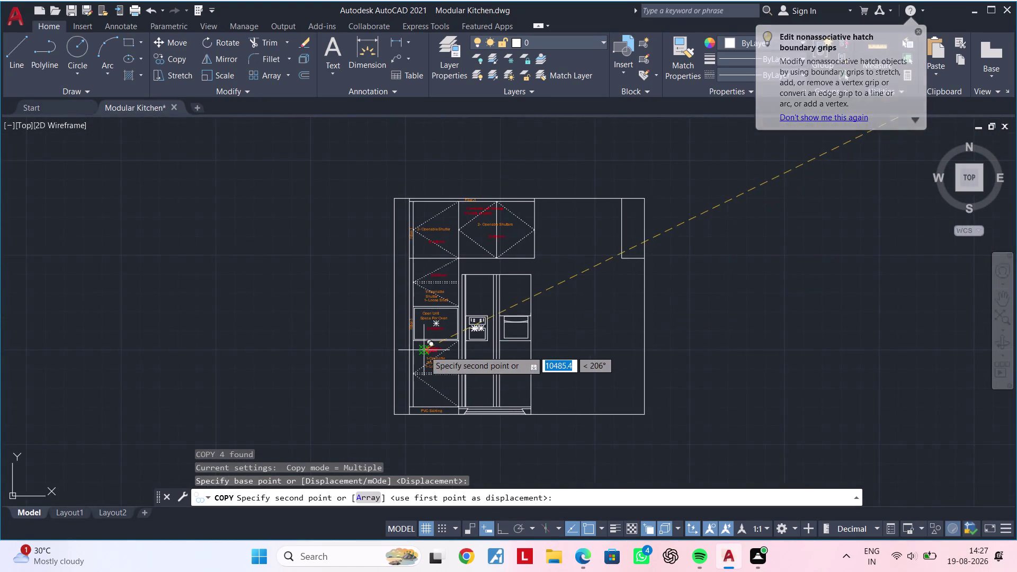
scroll(up, 3)
scroll(up, 3)
scroll(down, 3)
middle_drag(543, 408, 549, 141)
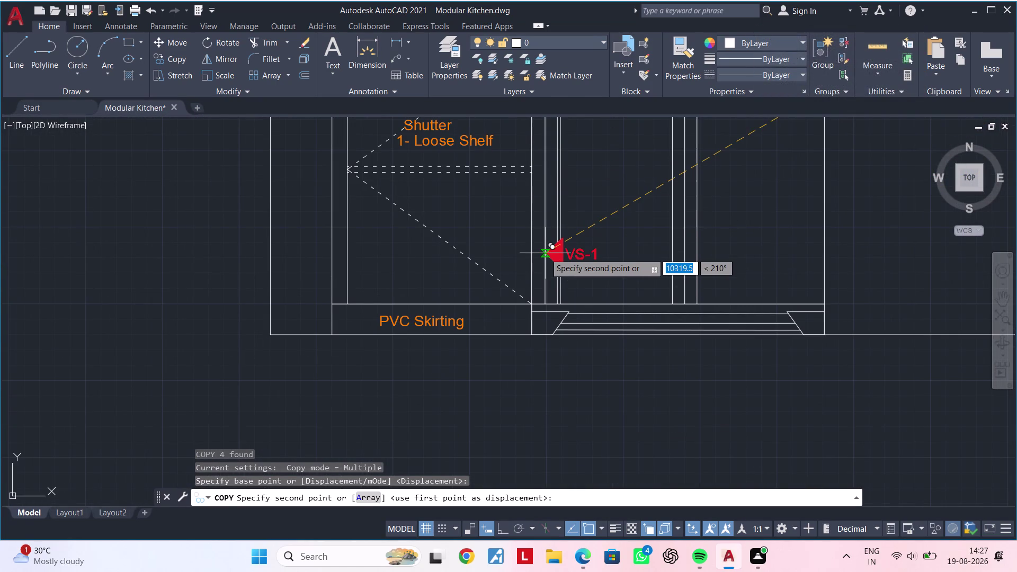
middle_drag(541, 229, 520, 337)
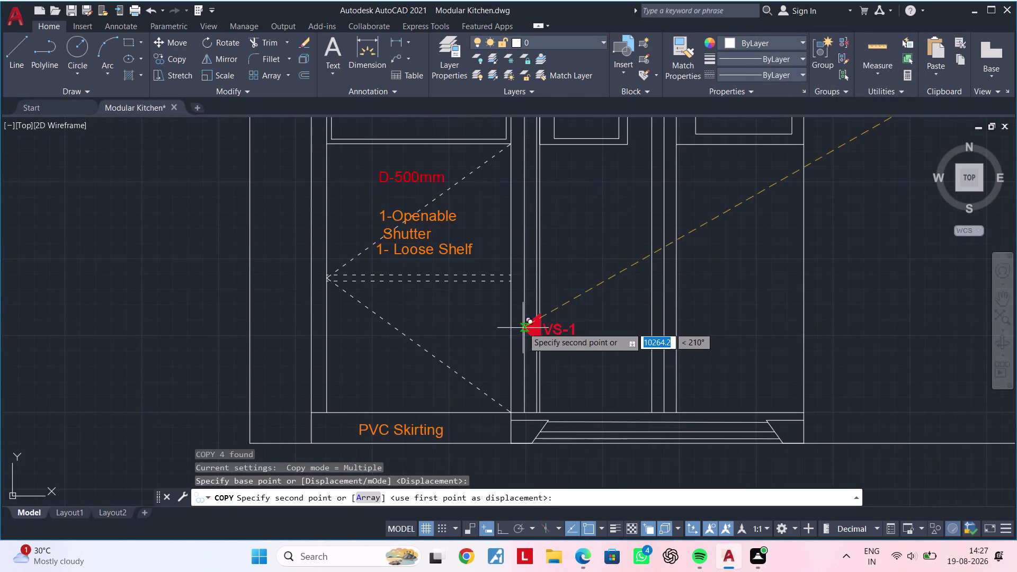
middle_drag(523, 309, 516, 351)
scroll(up, 3)
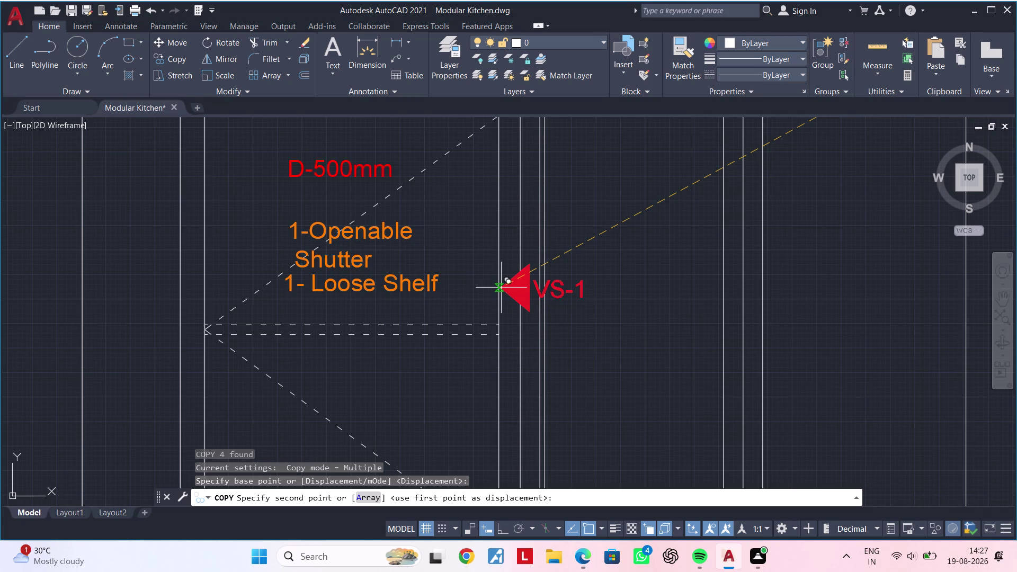
Place three VS-1 marker copies beside the fridge elevation's cabinets, then end copying.
click(501, 288)
middle_drag(515, 219, 498, 419)
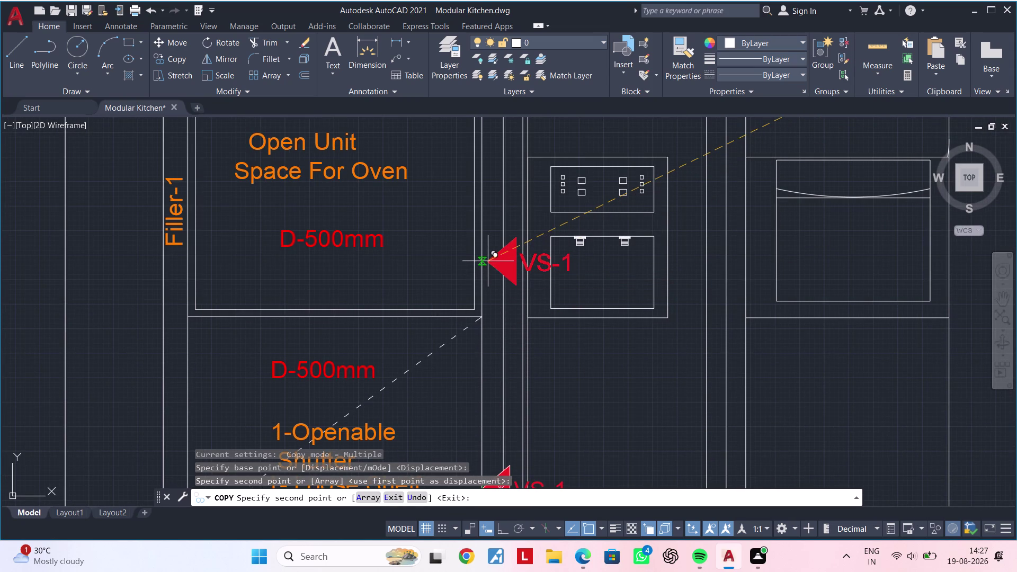
click(488, 261)
middle_drag(486, 169, 496, 288)
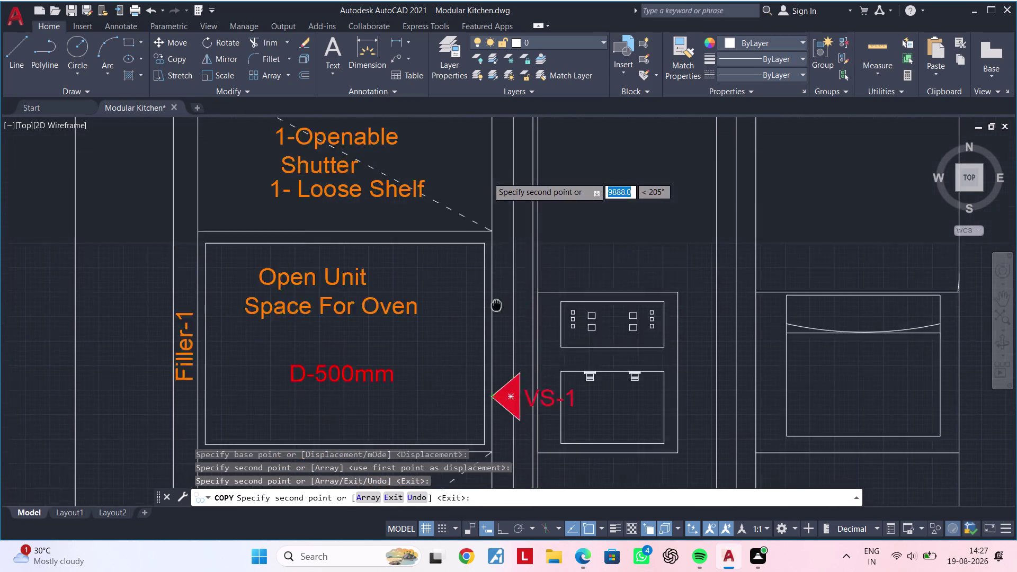
middle_drag(496, 288, 495, 400)
middle_drag(497, 340, 484, 455)
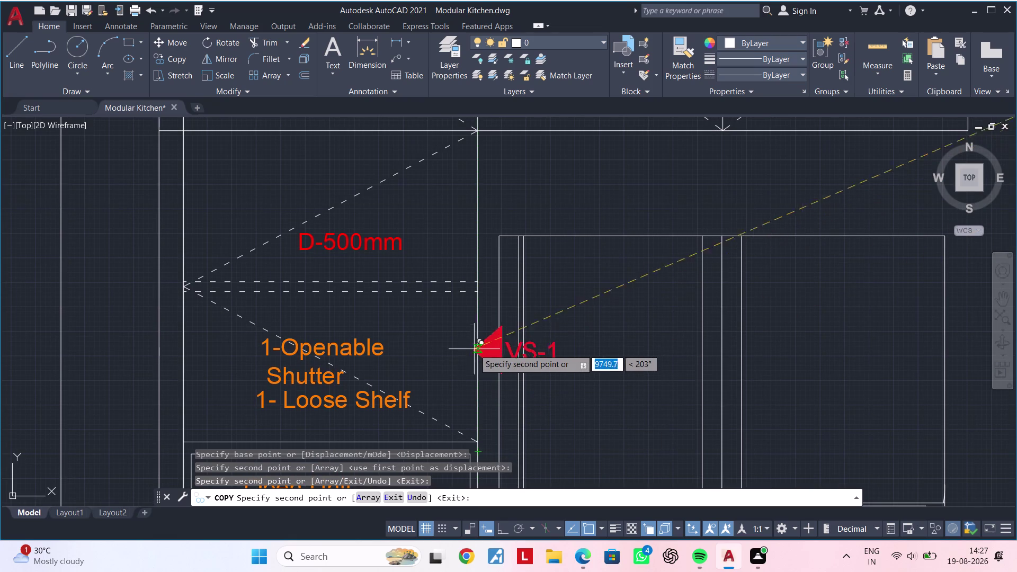
click(478, 326)
scroll(down, 3)
middle_drag(549, 332, 473, 309)
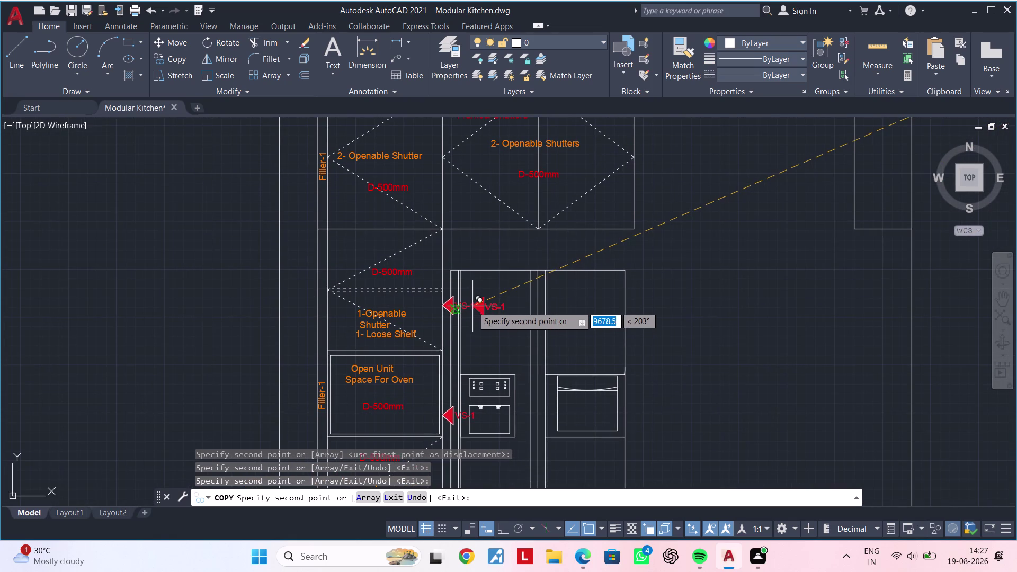
scroll(down, 3)
middle_drag(587, 333, 540, 450)
key(Escape)
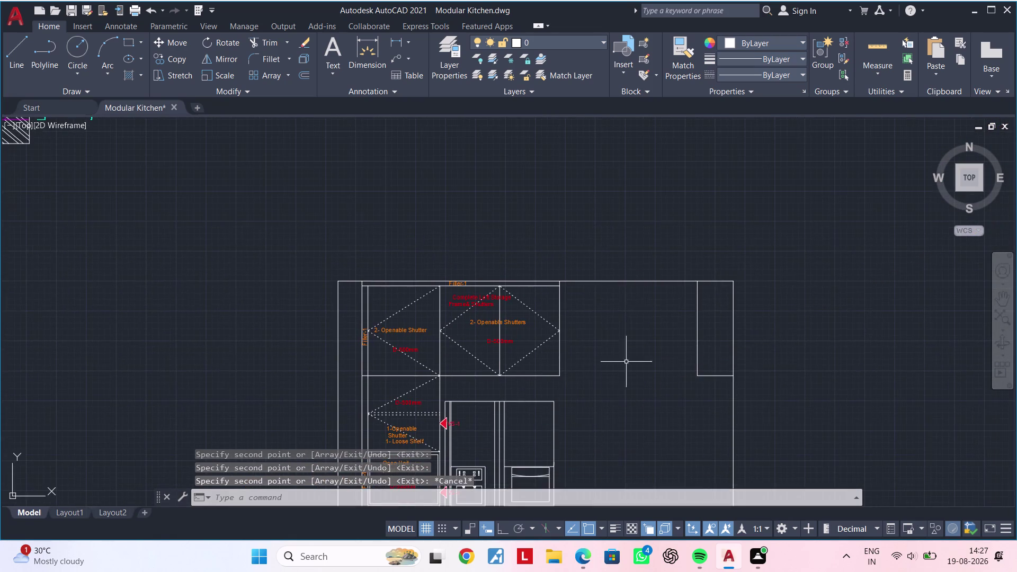
Pan to the VS-2 marker above the window and window-select it.
middle_drag(598, 301, 557, 442)
scroll(down, 3)
middle_drag(756, 338, 647, 384)
middle_drag(825, 308, 520, 324)
scroll(up, 3)
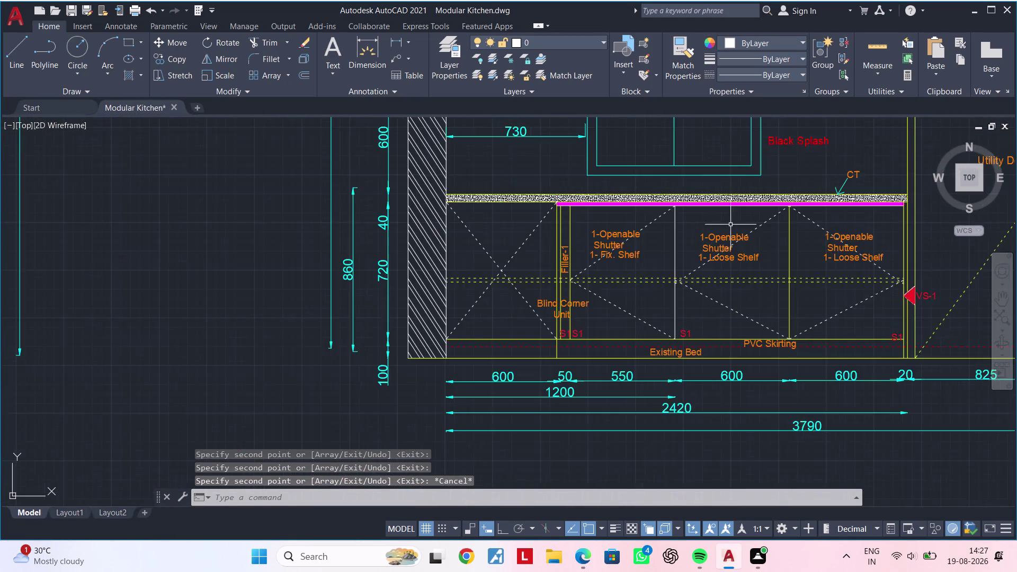
middle_drag(729, 225, 670, 360)
middle_drag(667, 261, 646, 402)
scroll(up, 3)
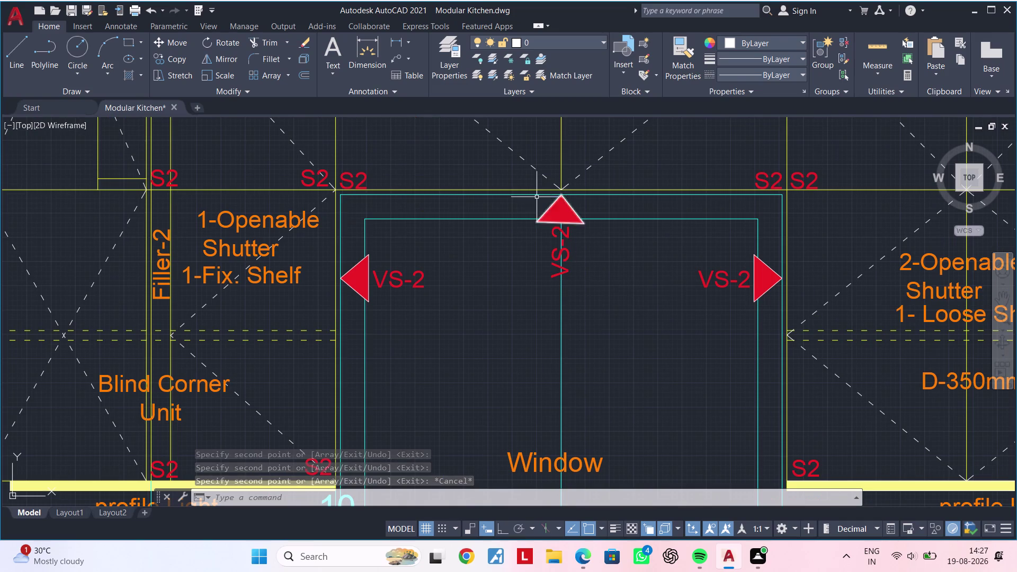
click(530, 178)
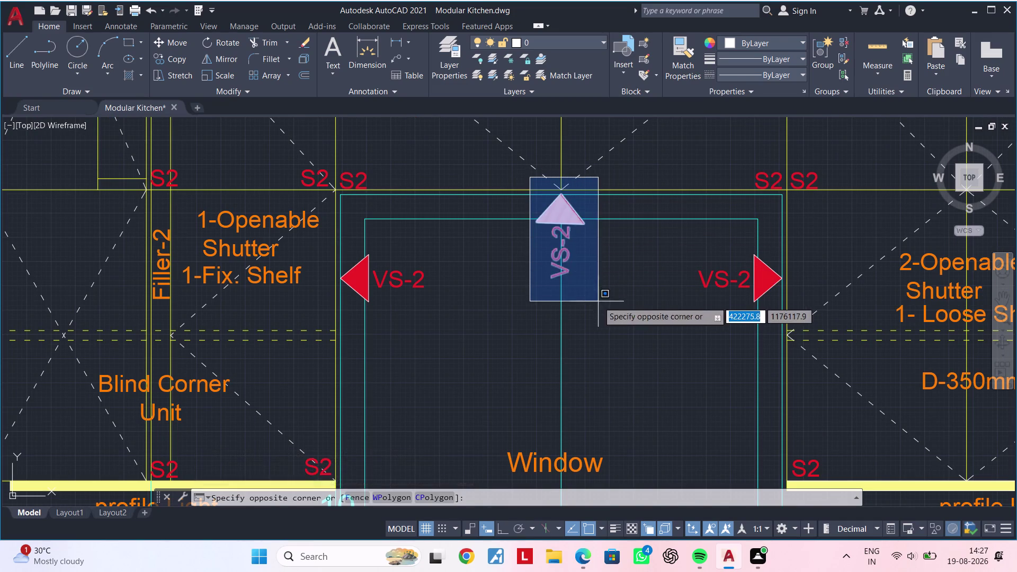
click(598, 303)
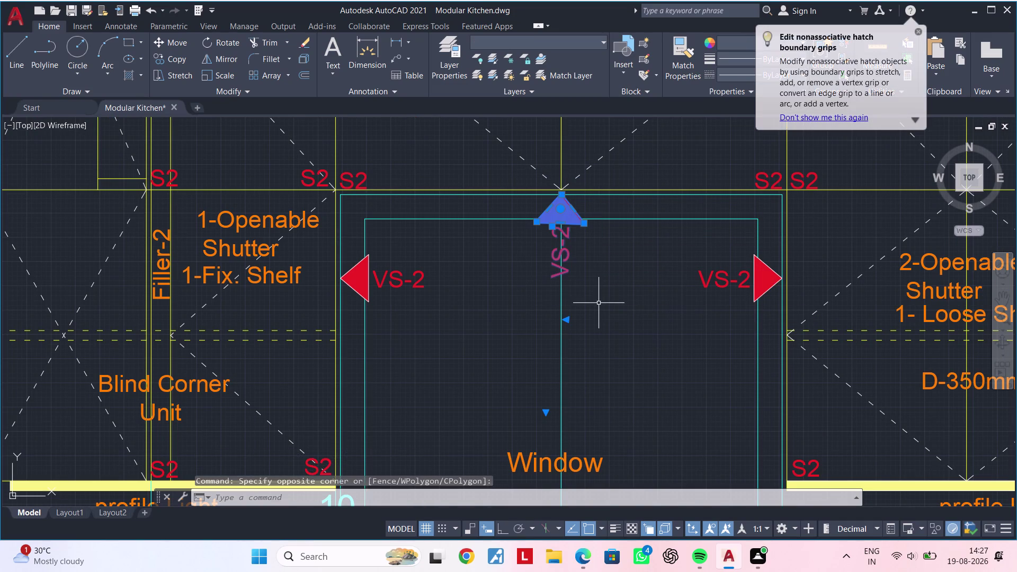
Copy the VS-2 marker from its tip to below the fridge elevation's upper cabinets.
key(c)
key(o)
key(space)
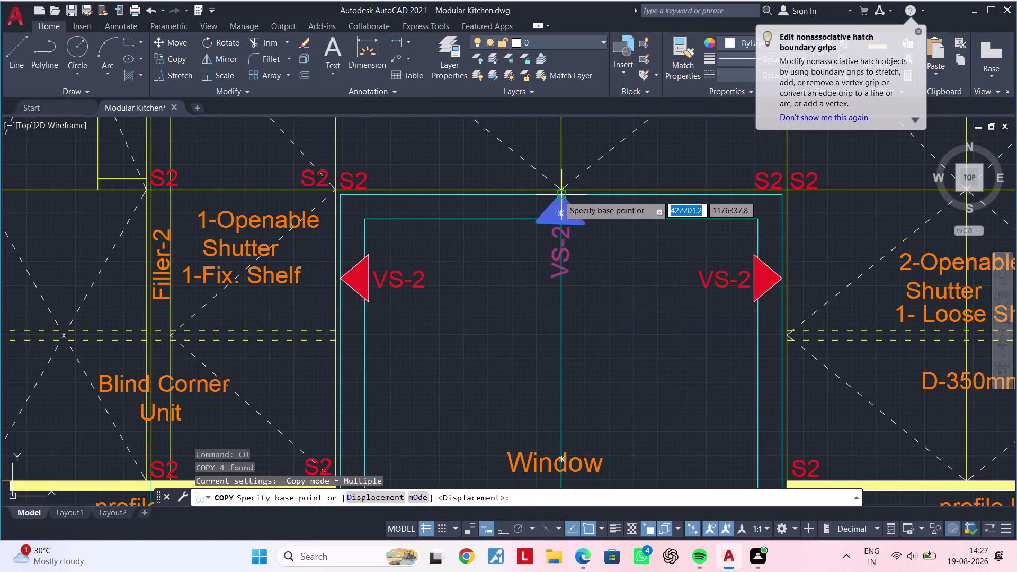
click(559, 195)
scroll(down, 3)
middle_drag(533, 324, 663, 179)
scroll(down, 3)
middle_drag(607, 343, 724, 130)
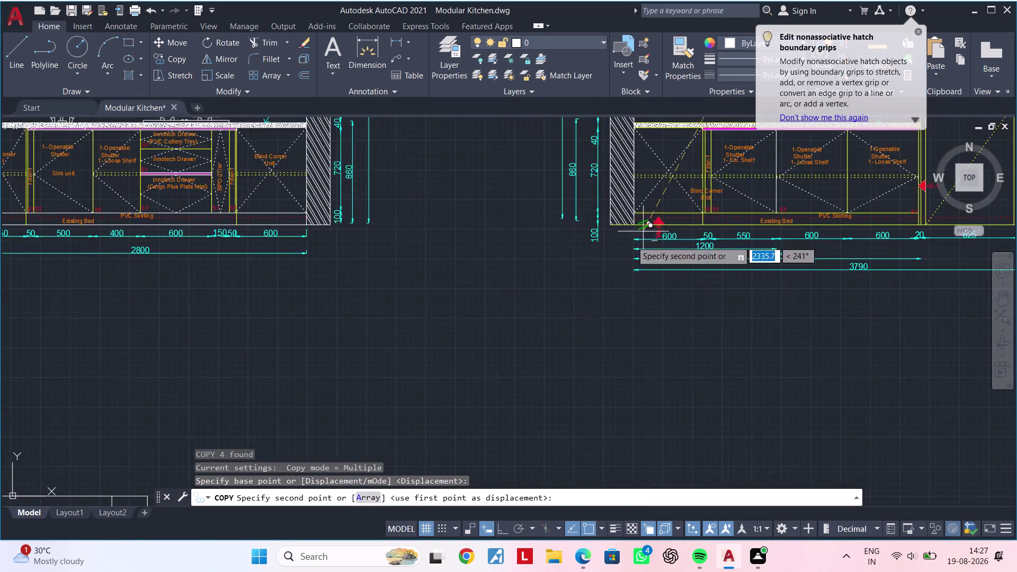
middle_drag(528, 304, 823, 154)
middle_drag(602, 271, 896, 143)
middle_drag(580, 250, 664, 225)
scroll(up, 3)
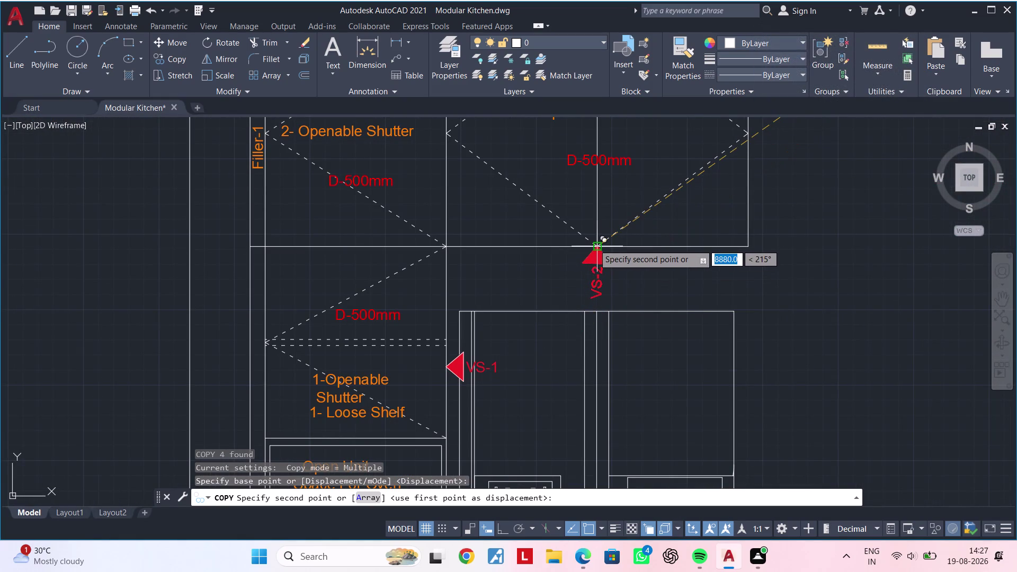
click(593, 244)
key(Escape)
key(Escape)
Retype the copied marker's label characters in the Text Editor.
double_click(598, 283)
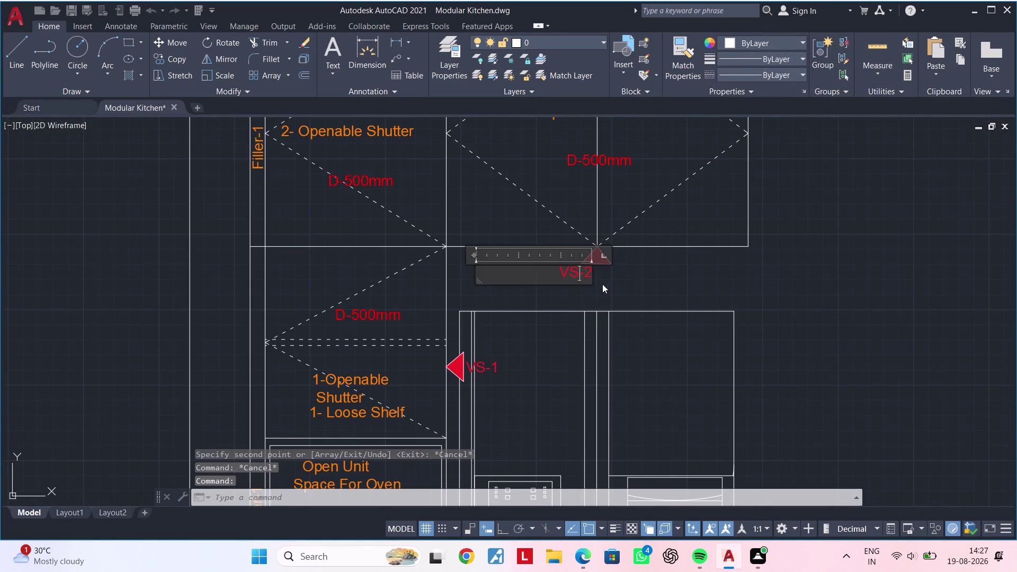
click(594, 270)
double_click(600, 272)
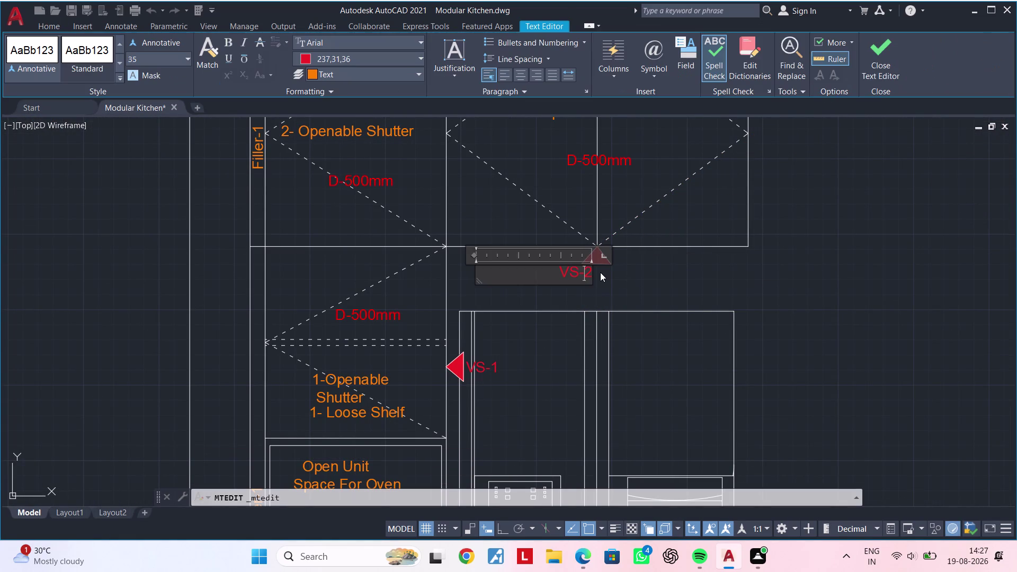
key(0)
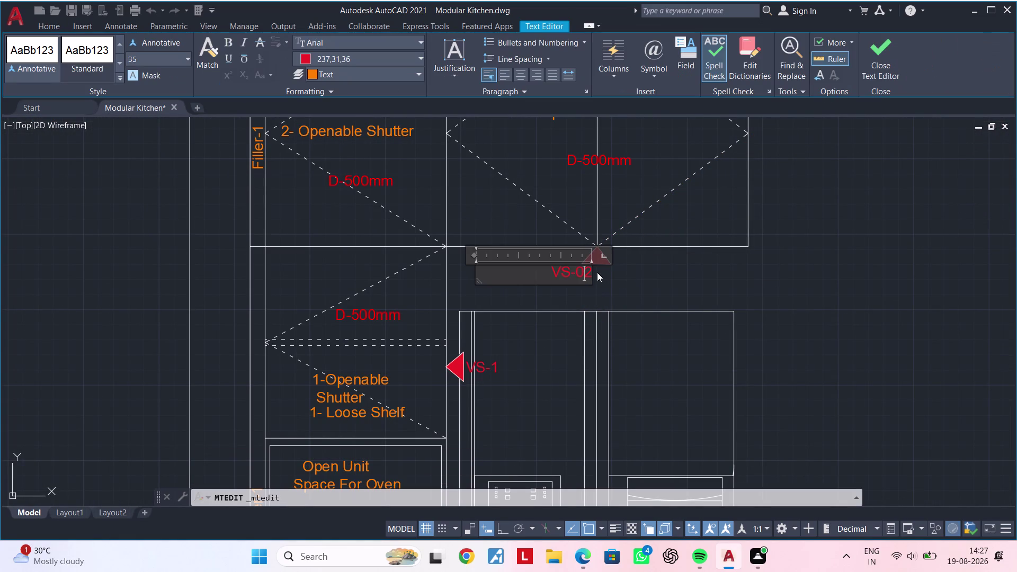
key(BackSpace)
key(Right)
key(BackSpace)
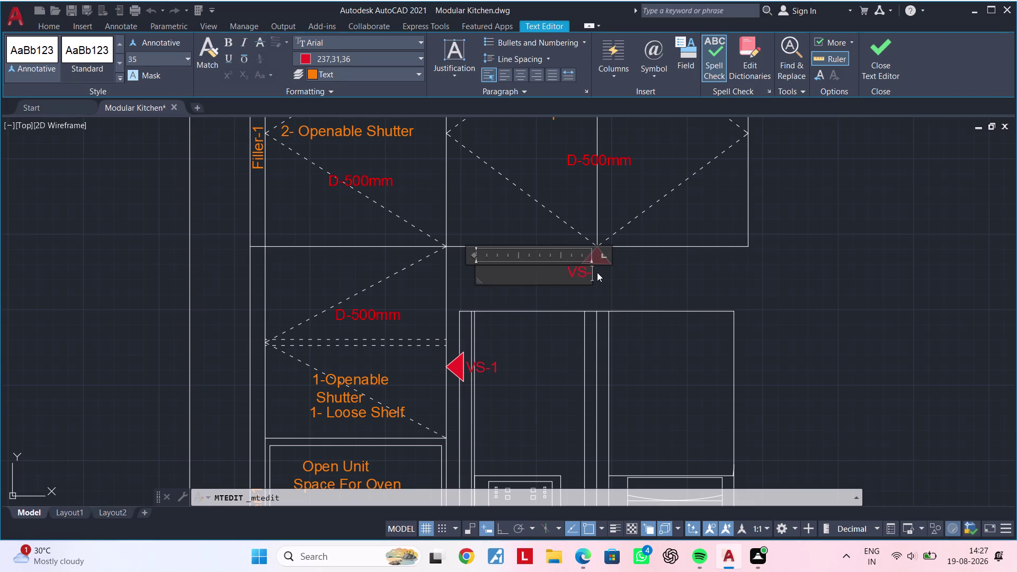
key(1)
click(739, 292)
Zoom out to review the elevations, then return to the fridge elevation cabinets.
scroll(down, 3)
middle_drag(743, 318, 670, 212)
key(Escape)
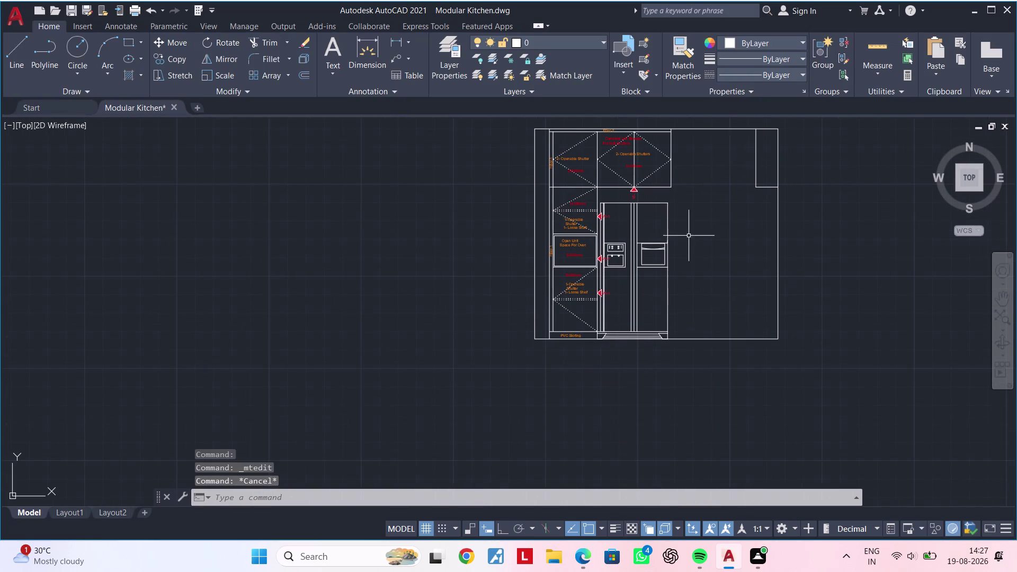
key(Escape)
key(Escape)
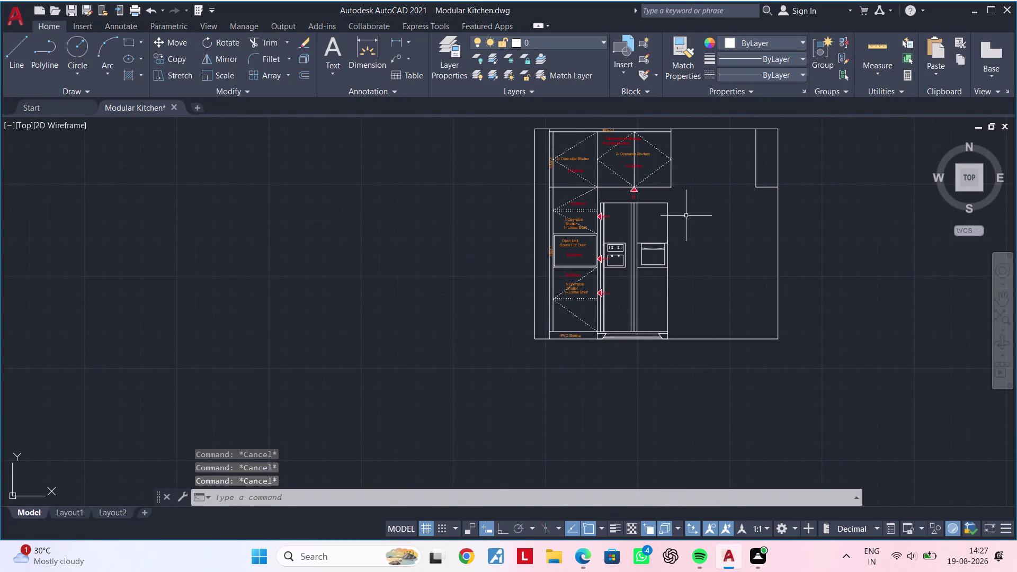
middle_drag(688, 214, 631, 301)
scroll(down, 3)
middle_drag(752, 230, 442, 404)
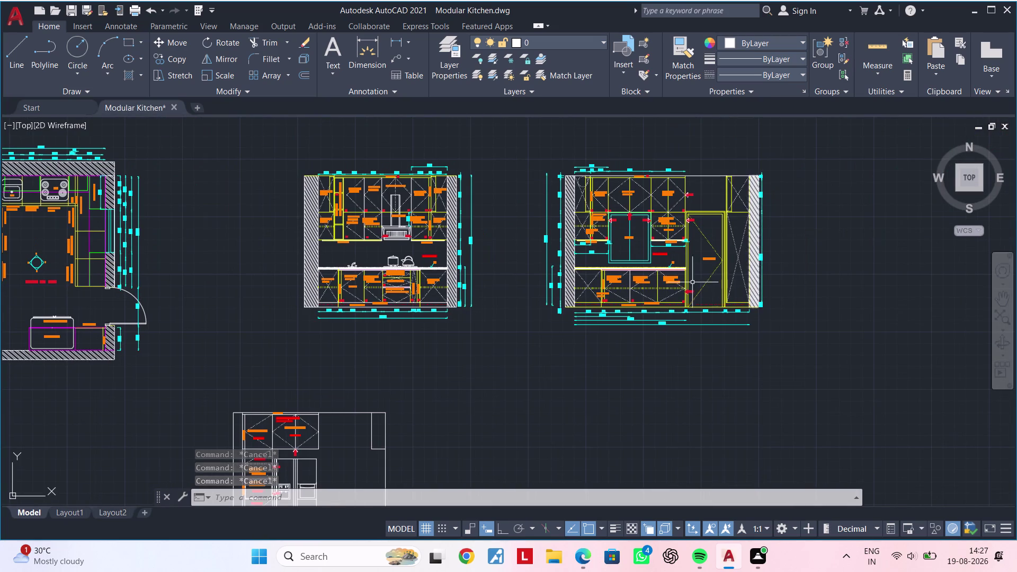
middle_drag(680, 316, 786, 142)
middle_drag(682, 264, 727, 210)
scroll(up, 3)
middle_drag(496, 337, 492, 332)
scroll(up, 3)
scroll(up, 3)
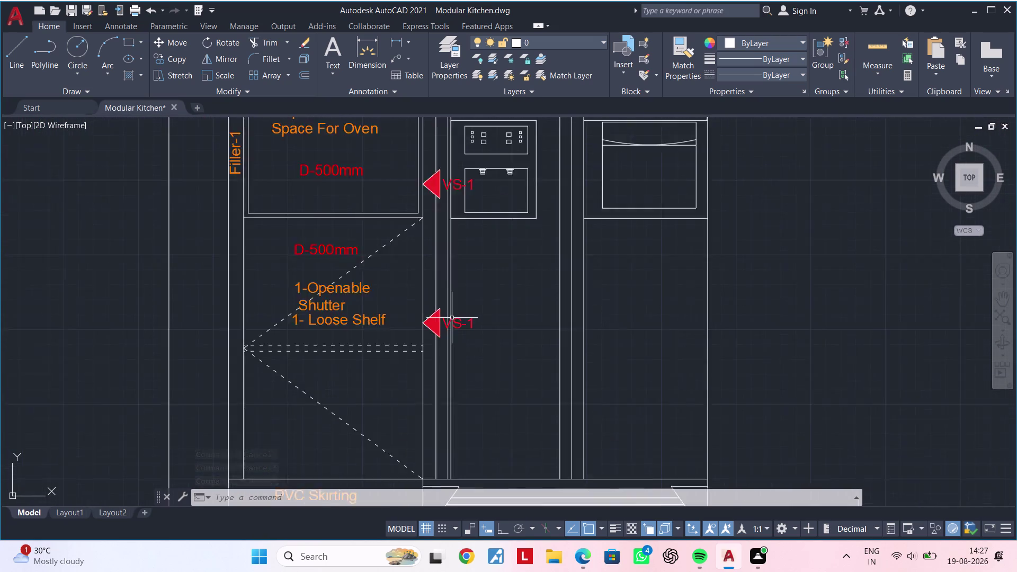
scroll(up, 3)
click(392, 288)
Copy the VS-1 marker to the right edge of the two-shutter upper unit.
click(522, 372)
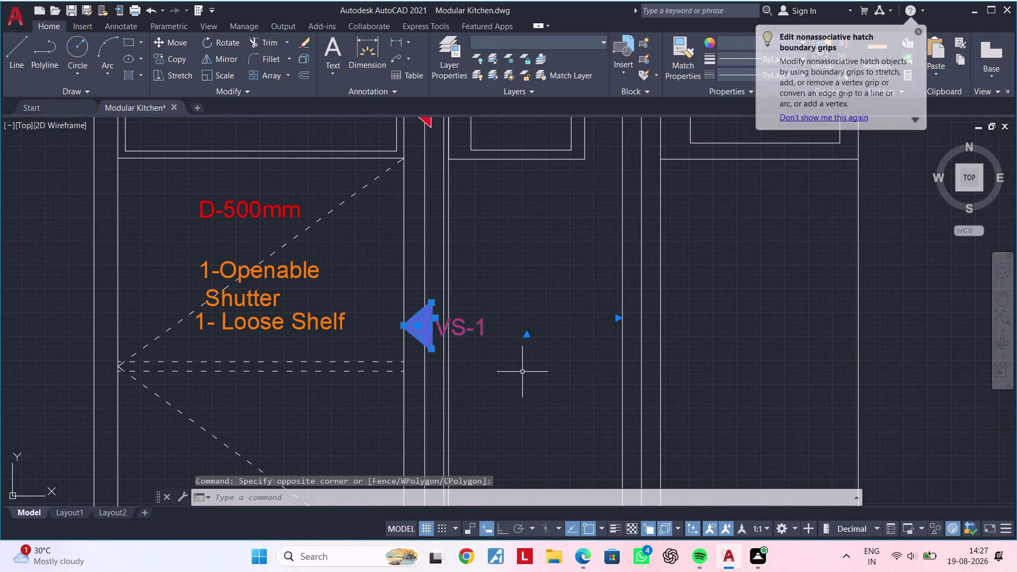
text(co)
key(space)
click(403, 327)
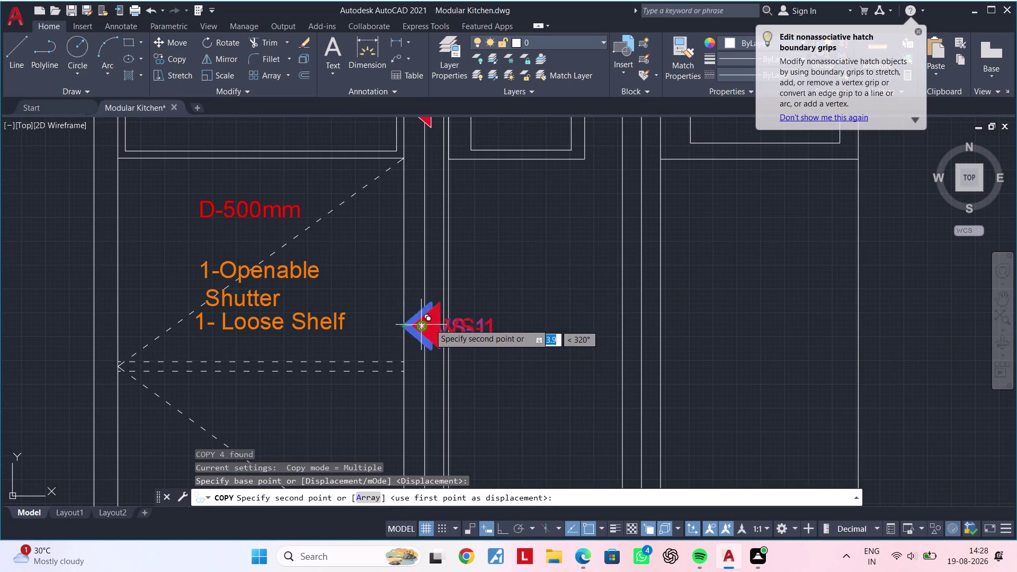
scroll(down, 3)
scroll(down, 3)
middle_drag(556, 347, 469, 401)
middle_drag(623, 281, 562, 345)
scroll(up, 3)
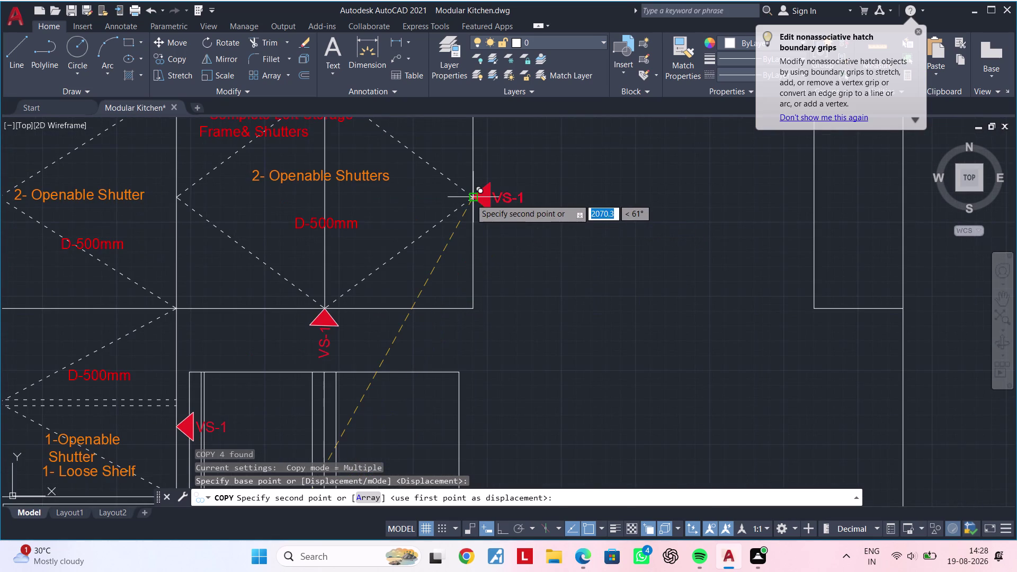
click(475, 197)
scroll(down, 3)
middle_drag(544, 241, 625, 219)
key(Escape)
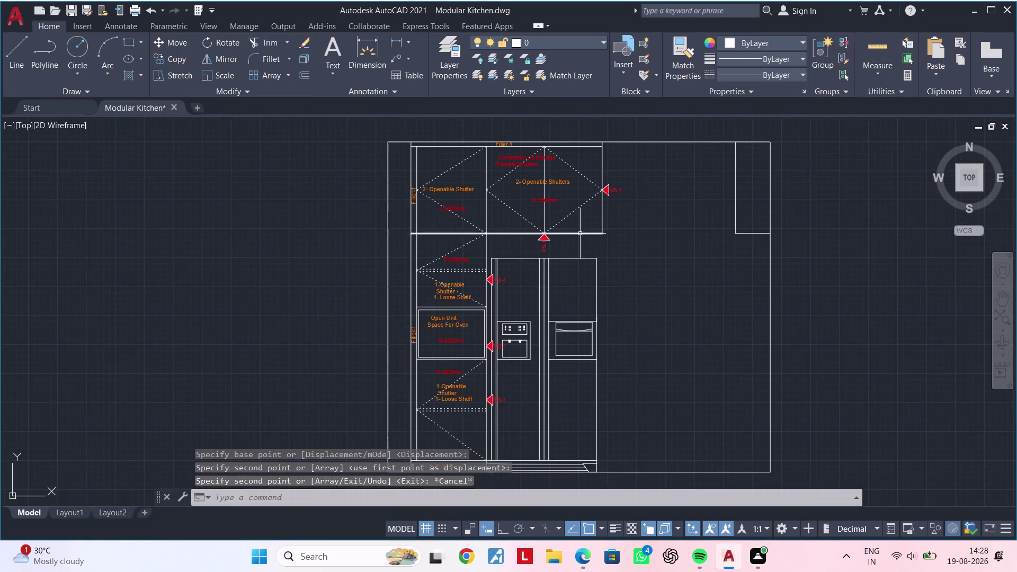
key(Escape)
Pan across the other elevations to bring the hob wall elevation into view.
middle_drag(494, 256, 574, 224)
key(Escape)
scroll(down, 3)
middle_drag(554, 249, 441, 368)
scroll(up, 3)
middle_drag(499, 286, 577, 238)
scroll(up, 3)
scroll(down, 3)
middle_drag(576, 264, 542, 400)
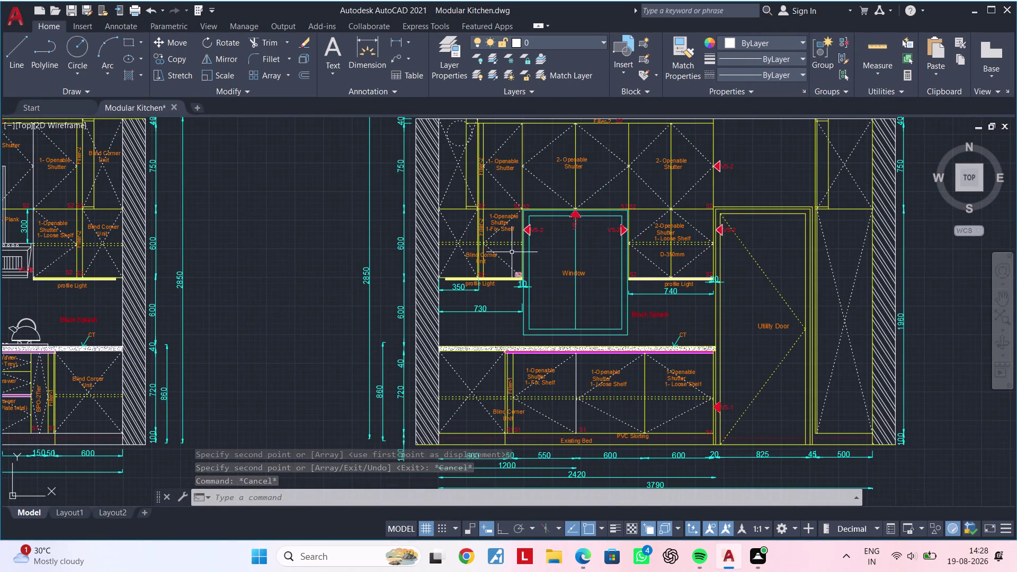
middle_drag(496, 251, 696, 243)
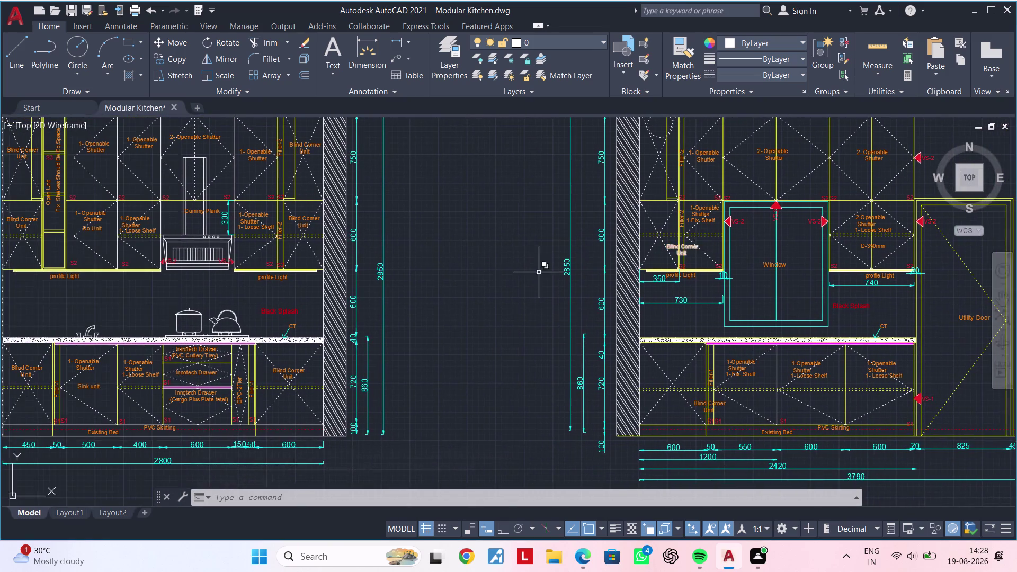
middle_drag(524, 274, 687, 271)
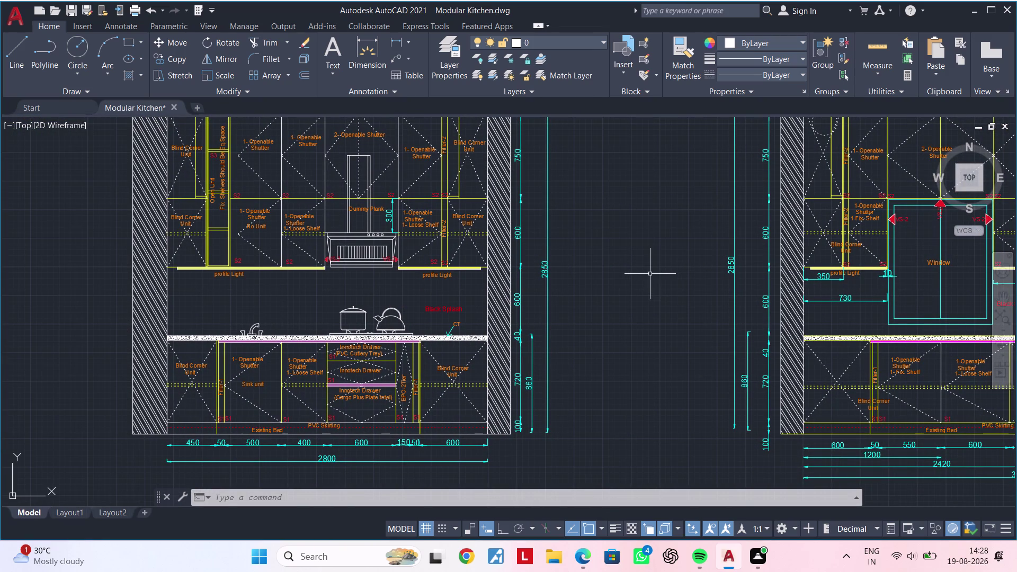
scroll(down, 3)
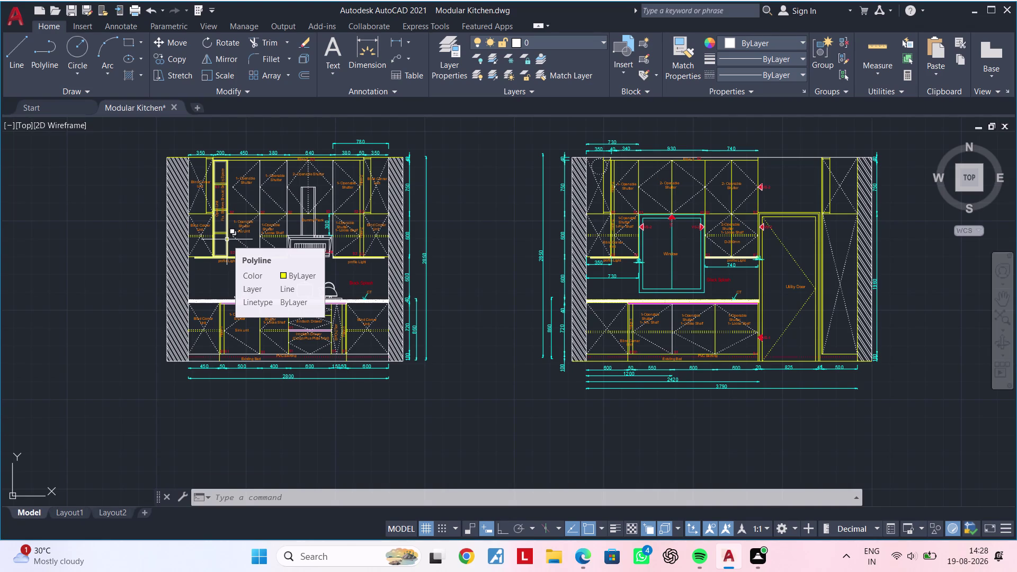
Start MATCHPROP near the upper cabinets, pick a source line and select cabinet lines to match.
key(Escape)
key(Escape)
scroll(up, 3)
middle_drag(220, 238, 325, 284)
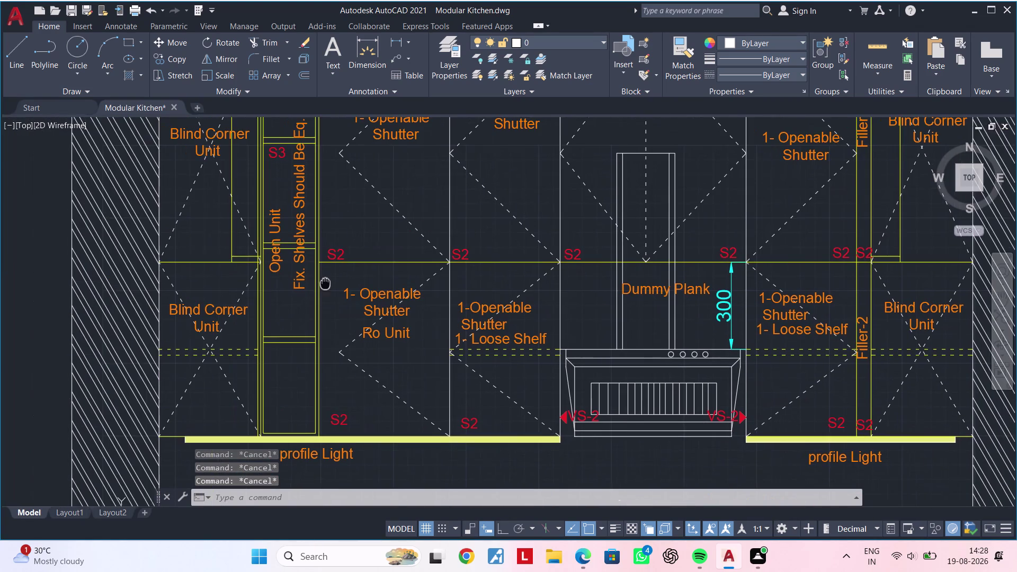
middle_drag(325, 284, 326, 284)
key(Escape)
key(Escape)
text(ma)
key(space)
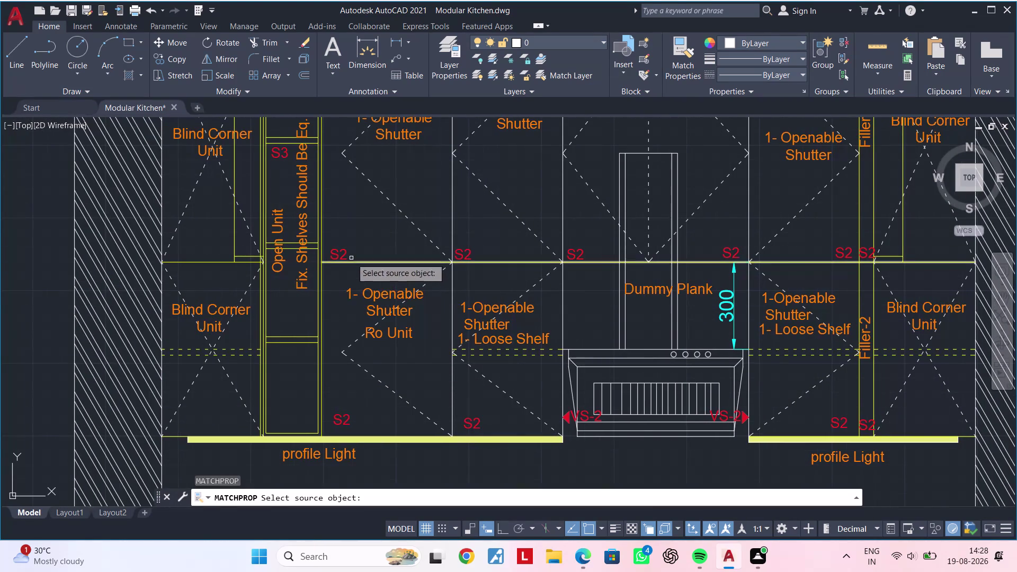
click(370, 262)
scroll(down, 3)
middle_drag(435, 287, 423, 233)
middle_drag(635, 350, 778, 208)
middle_drag(518, 281, 560, 245)
scroll(up, 3)
scroll(up, 3)
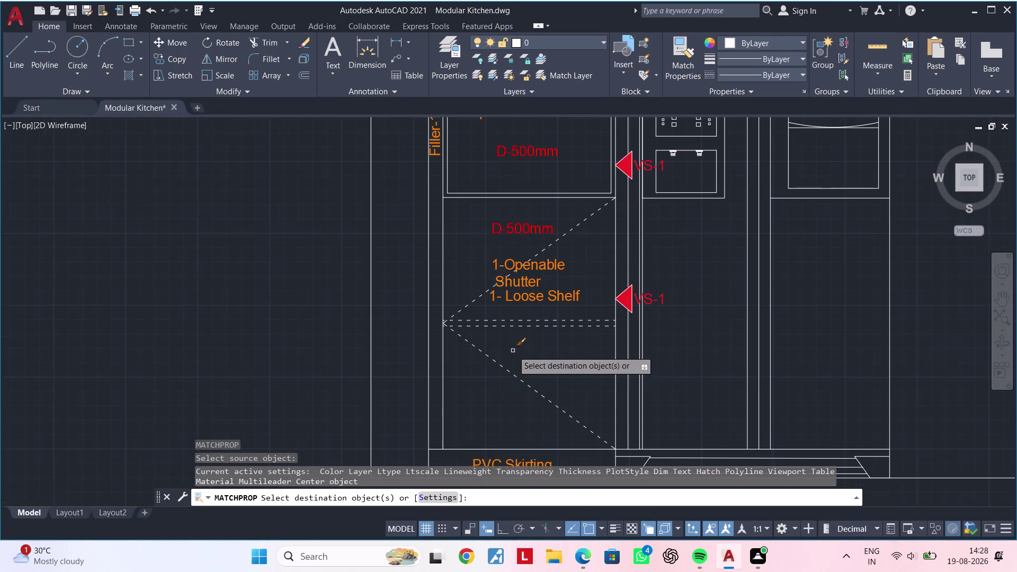
click(546, 348)
click(530, 315)
Match properties onto the lines near the shelf, then cancel matching.
middle_drag(539, 325, 521, 483)
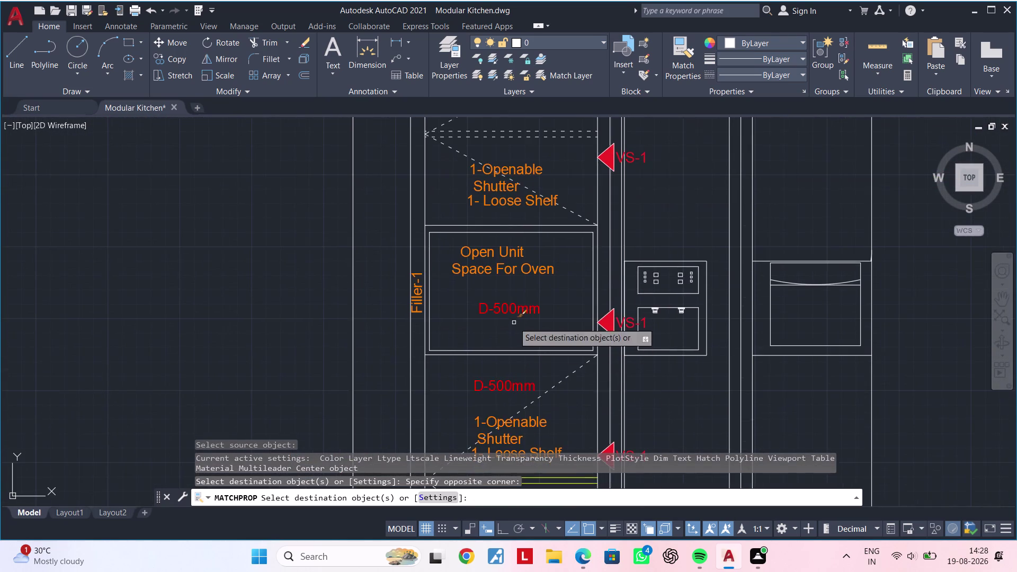
middle_drag(514, 319, 490, 447)
scroll(up, 3)
click(527, 276)
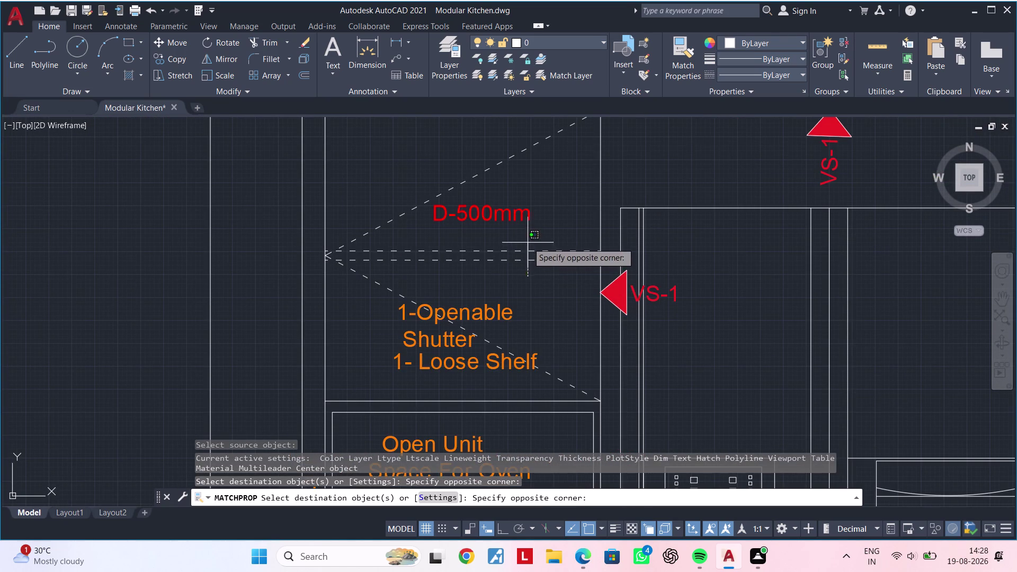
click(505, 242)
scroll(down, 3)
middle_drag(536, 284, 481, 364)
key(Escape)
key(Escape)
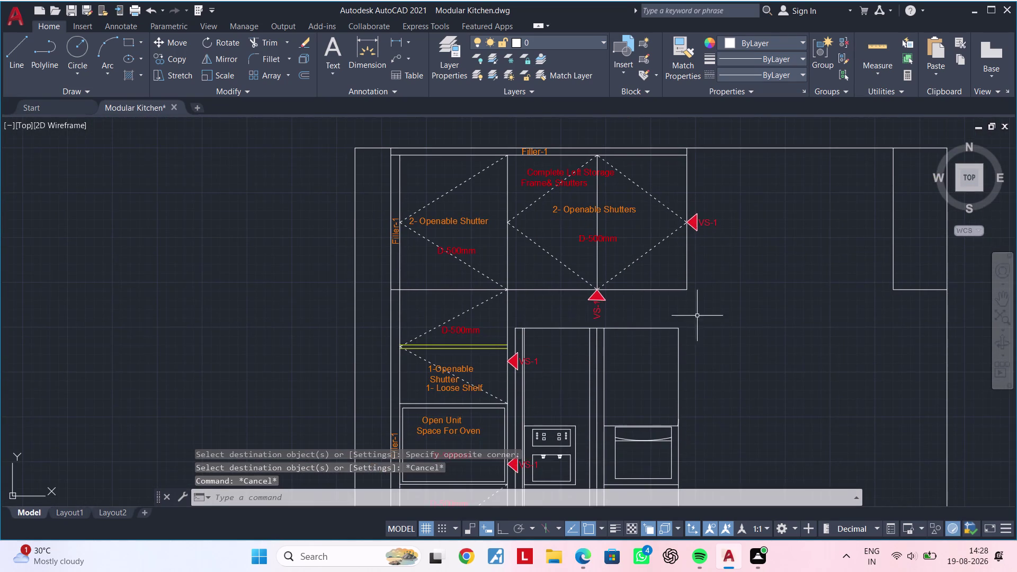
Make another brief property-matching attempt from a line, then cancel it.
middle_drag(720, 314, 576, 311)
key(Escape)
key(Escape)
key(Escape)
key(Escape)
key(Escape)
key(Escape)
key(Escape)
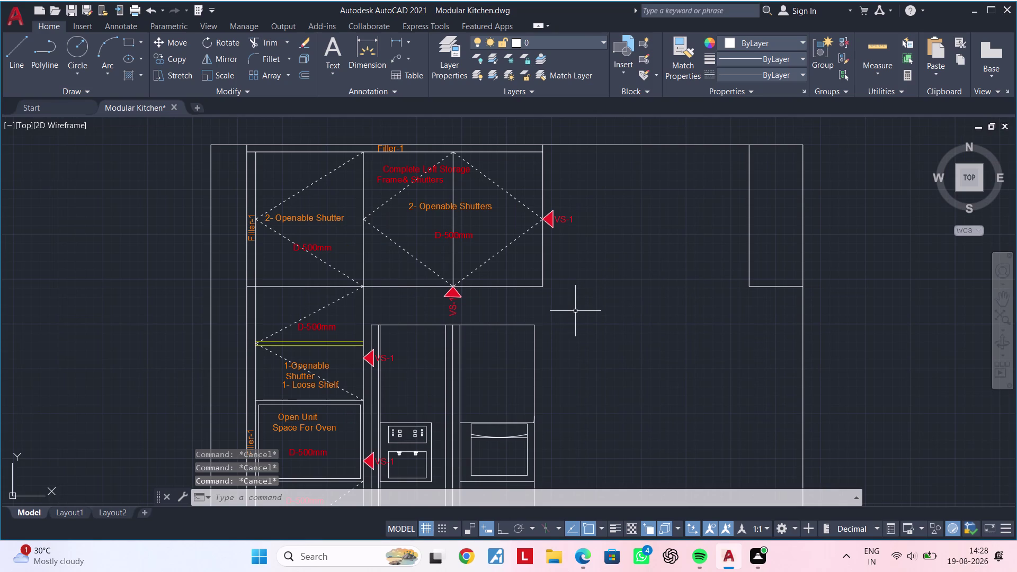
key(space)
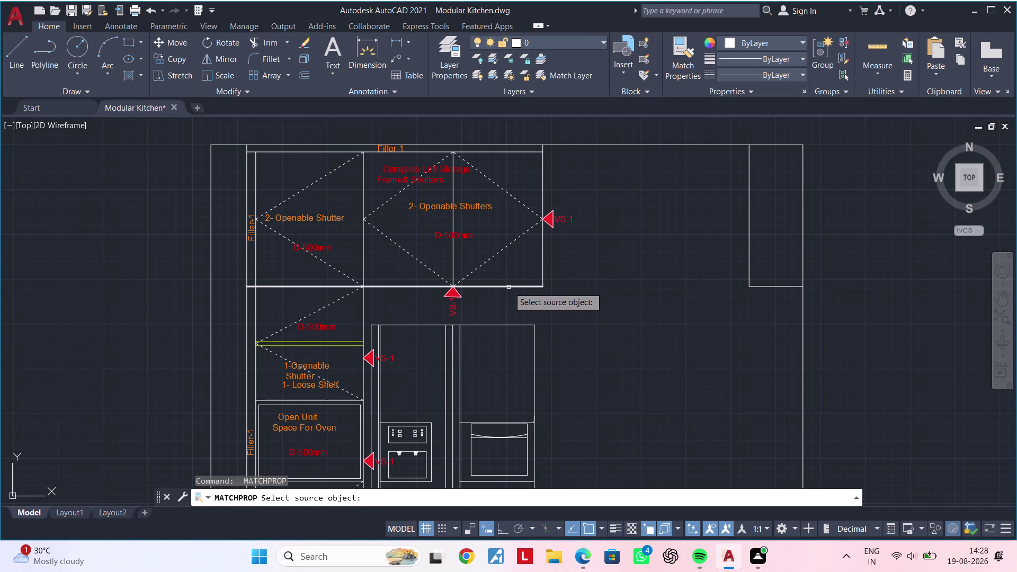
click(509, 287)
key(Escape)
key(Escape)
key(Escape)
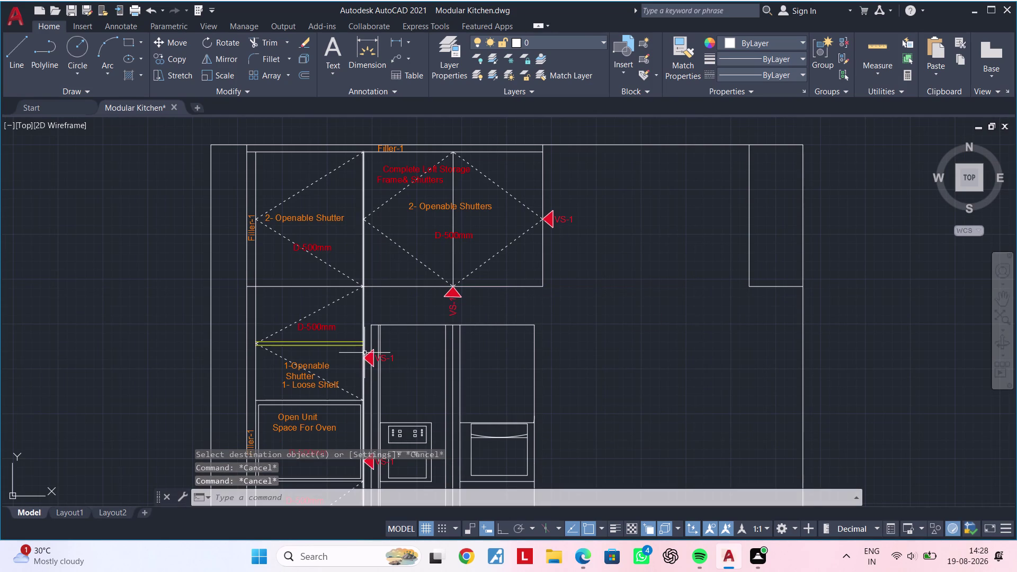
Rerun MATCHPROP from the yellow shelf line and make the loft's bottom edge lines yellow.
key(m)
text(a)
key(space)
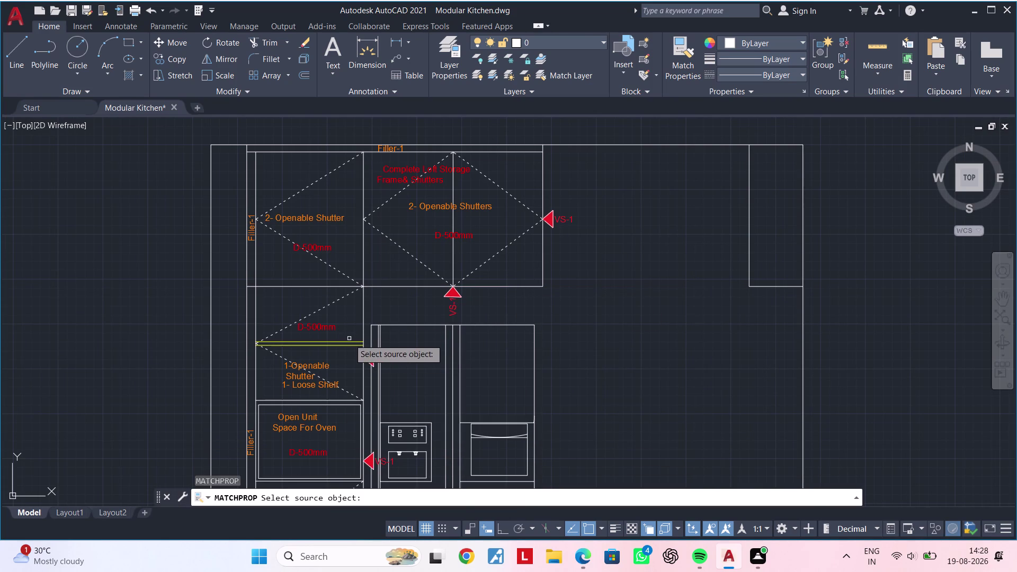
click(348, 340)
click(393, 297)
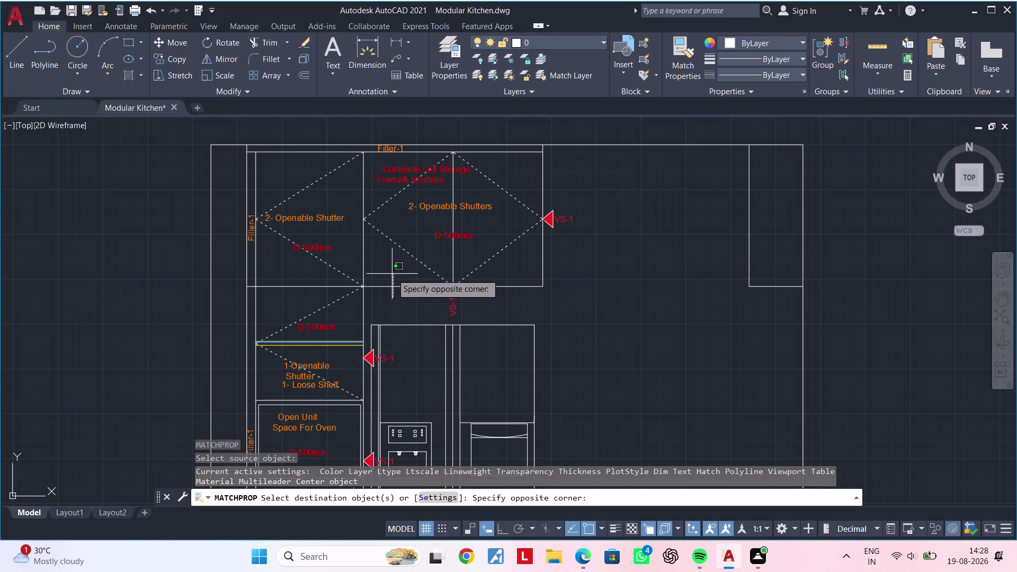
click(384, 274)
scroll(up, 3)
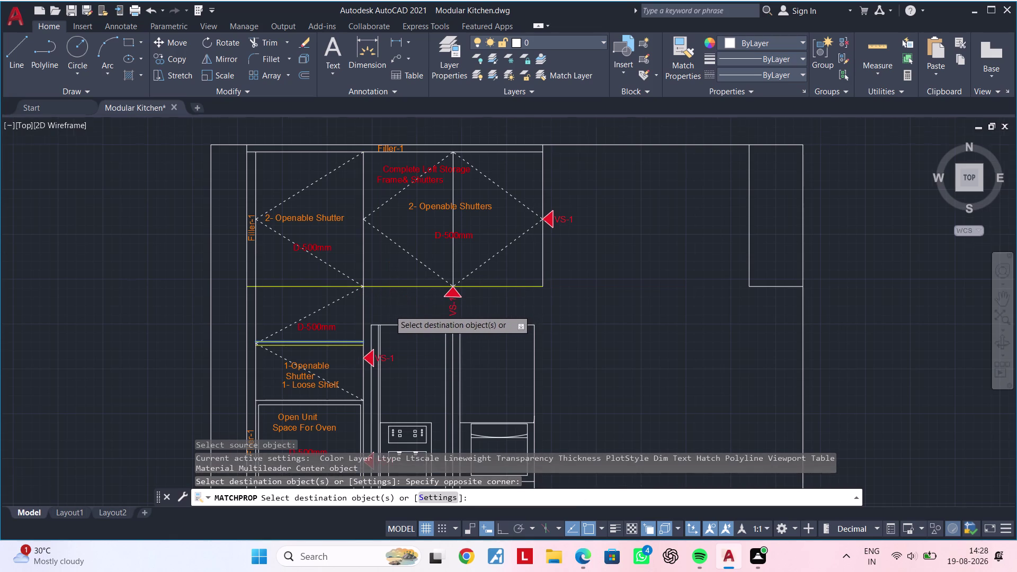
drag(385, 299, 376, 300)
click(339, 310)
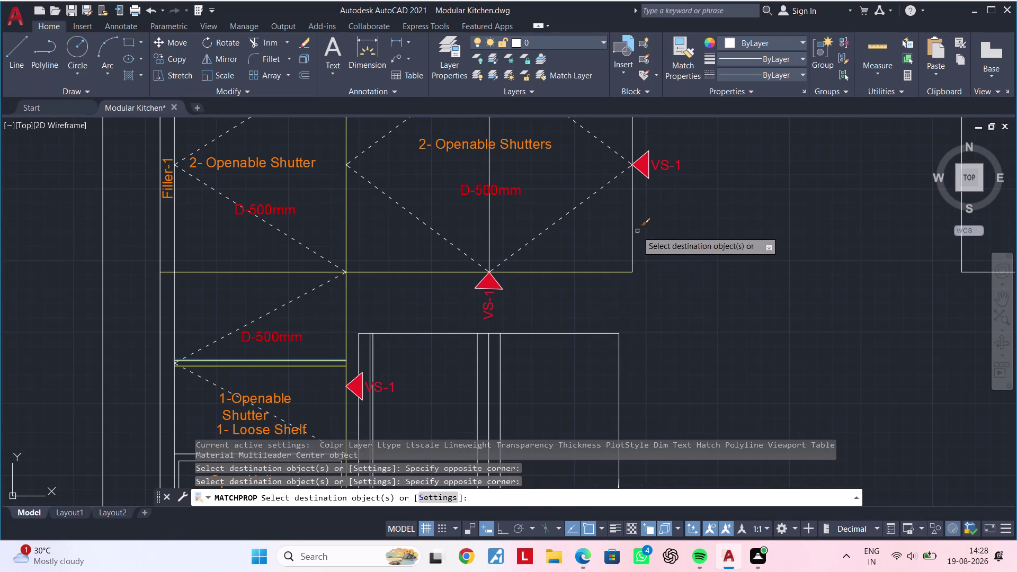
Make the loft's middle divider, centre vertical line, left edge and top edge yellow.
click(642, 226)
click(613, 235)
middle_drag(595, 245, 610, 304)
click(512, 284)
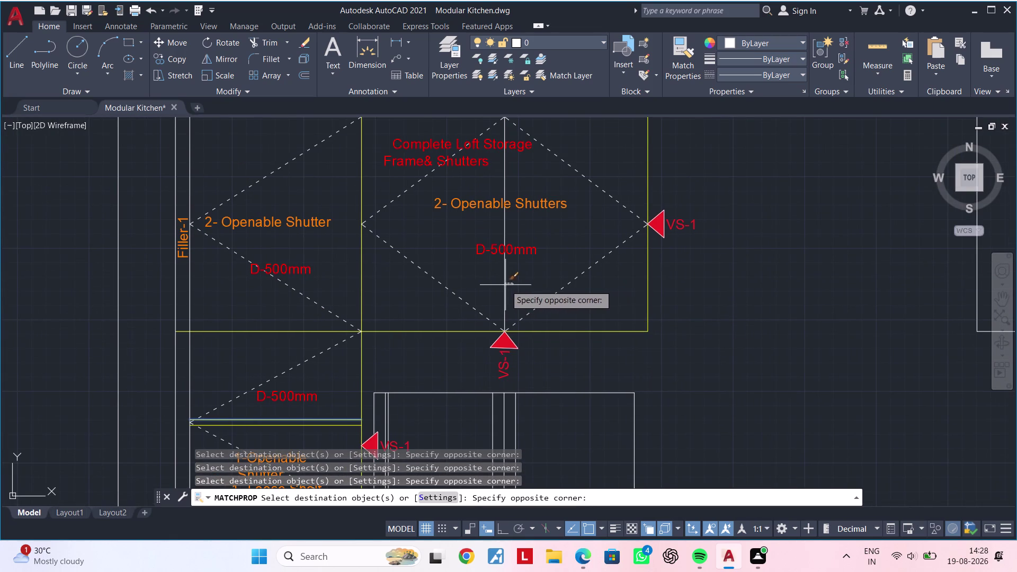
click(494, 285)
middle_drag(488, 277, 517, 356)
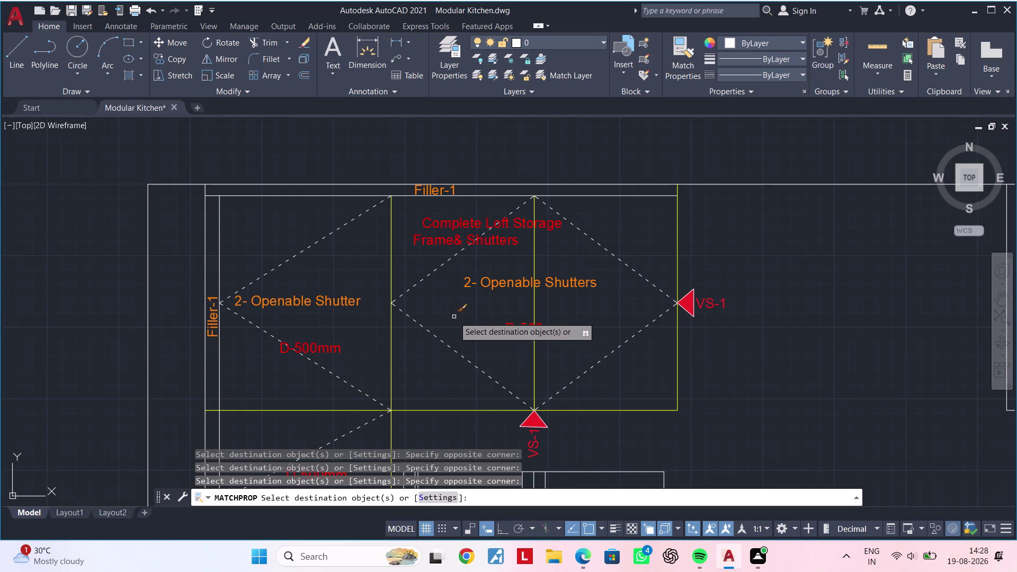
middle_drag(428, 331, 512, 274)
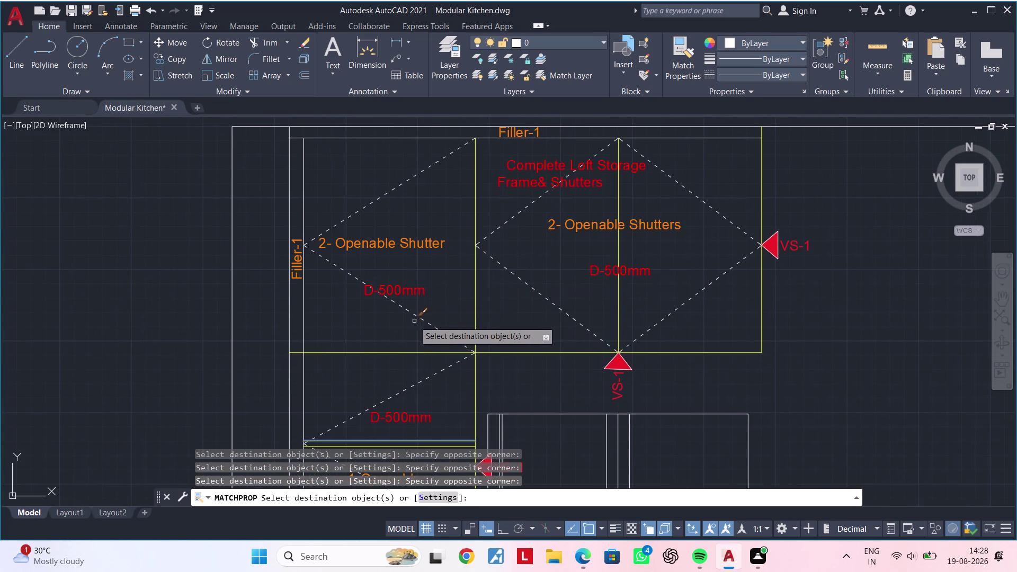
click(323, 319)
click(275, 321)
scroll(down, 3)
middle_drag(381, 332, 402, 304)
click(401, 181)
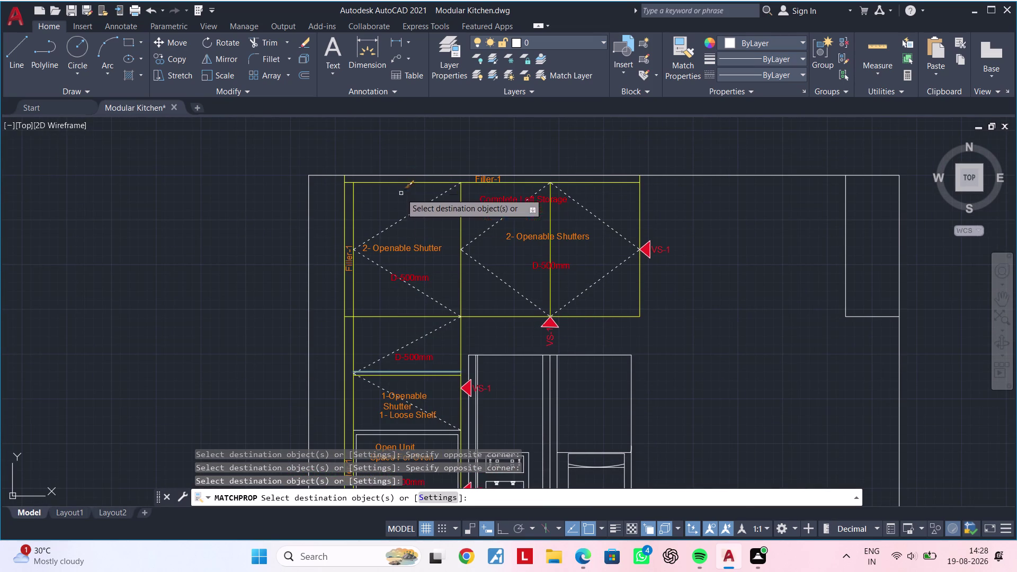
Make the loose shelf unit's edges yellow.
scroll(down, 3)
middle_drag(457, 291, 478, 221)
scroll(up, 3)
middle_drag(476, 304, 544, 230)
scroll(up, 3)
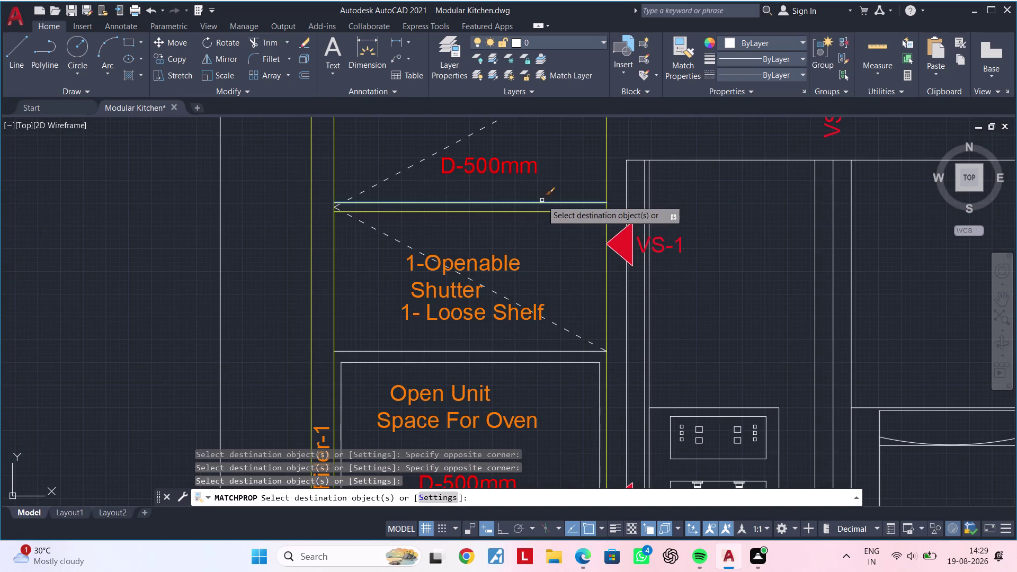
middle_drag(543, 284, 558, 233)
click(547, 291)
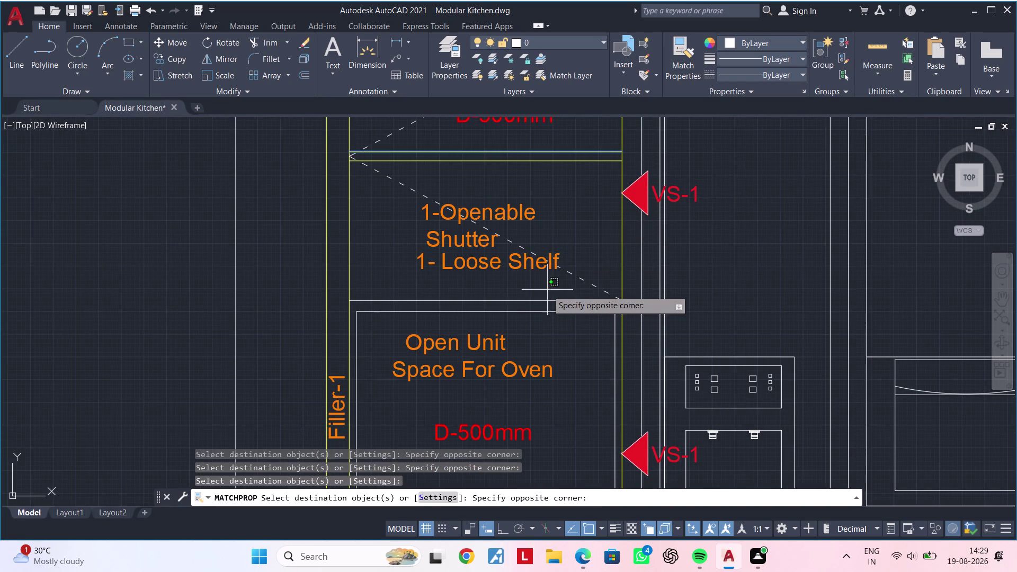
click(528, 319)
Make the lower cabinet's right edge and the PVC skirting's top line yellow, then end matching.
scroll(down, 3)
middle_drag(548, 337, 548, 234)
scroll(up, 3)
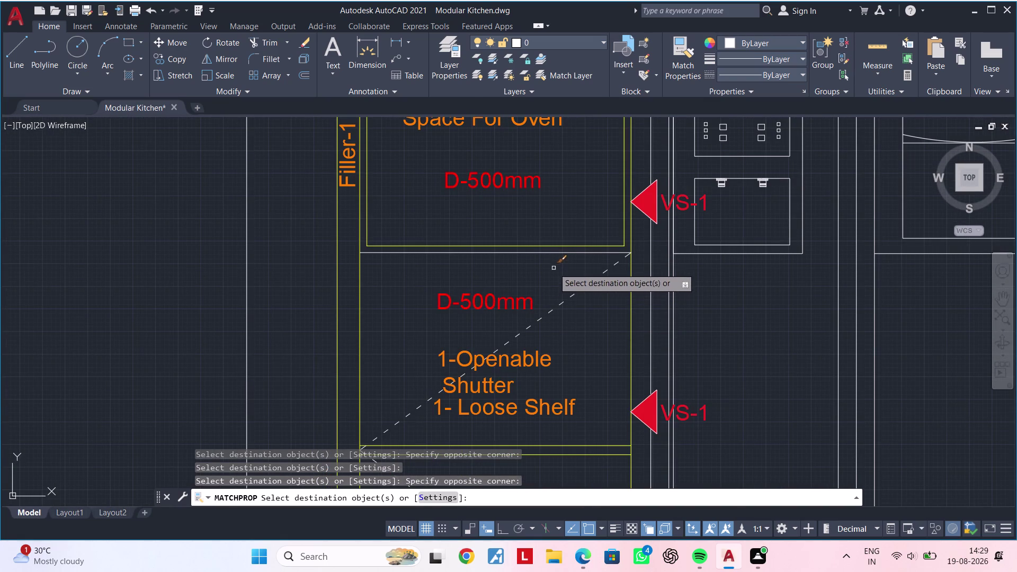
click(557, 251)
middle_drag(593, 352, 598, 242)
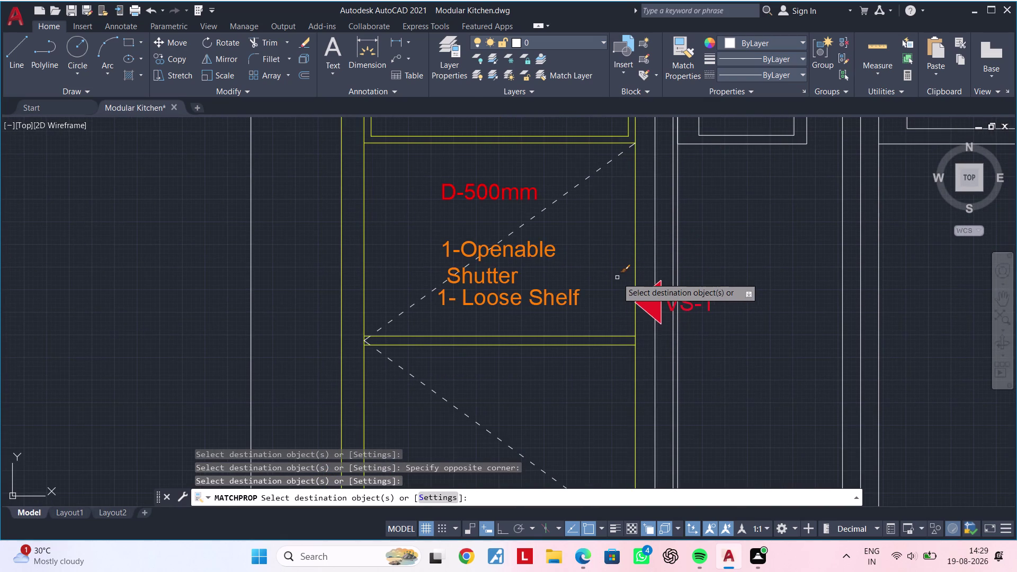
scroll(down, 3)
middle_drag(606, 341, 587, 253)
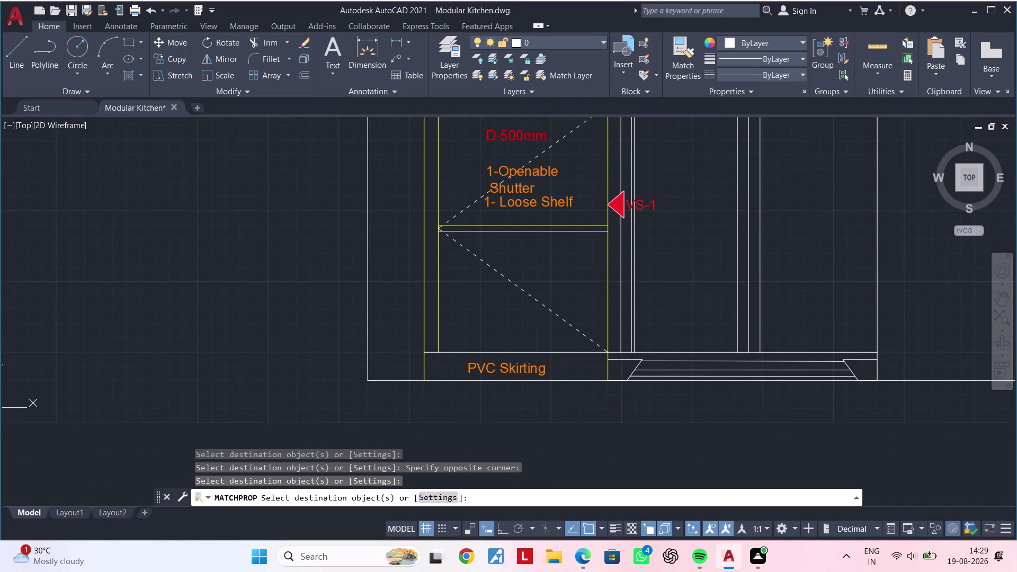
click(560, 354)
key(Escape)
key(Escape)
middle_drag(591, 364, 553, 364)
key(Escape)
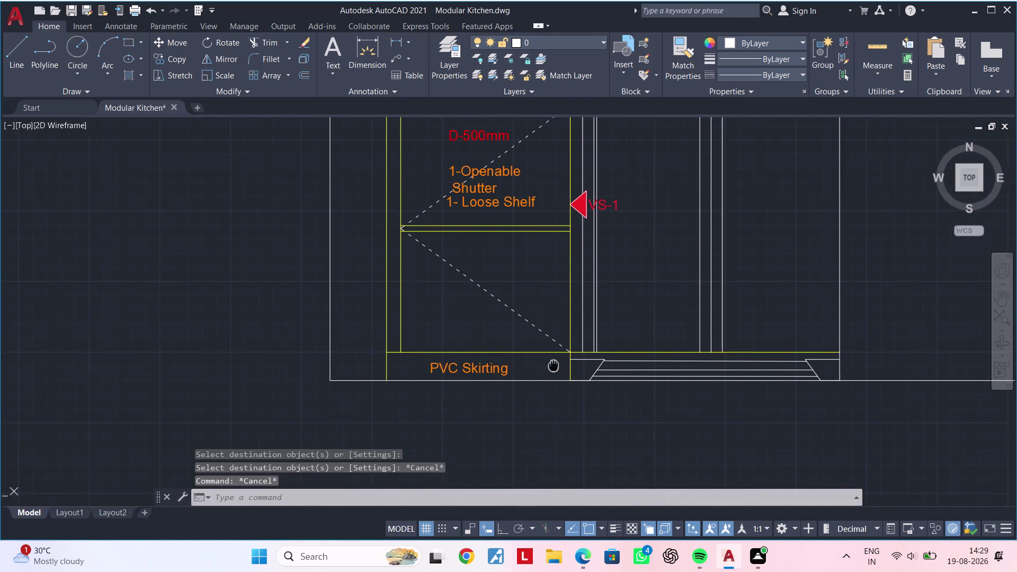
Try exploding the base block near the skirting, then cancel the selection.
middle_drag(553, 364, 550, 363)
key(Escape)
key(t)
key(r)
key(Escape)
key(Escape)
text(b)
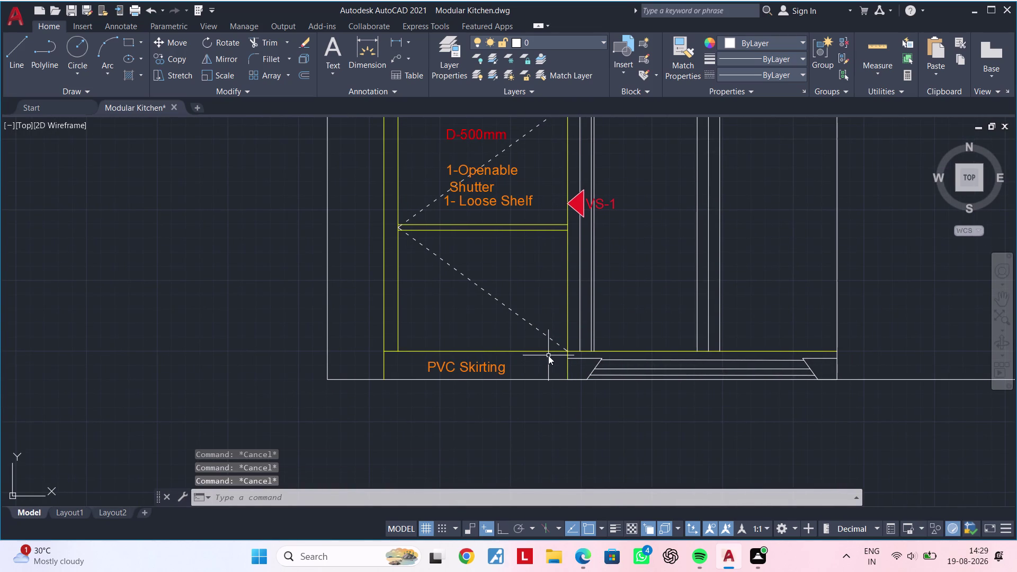
text(r)
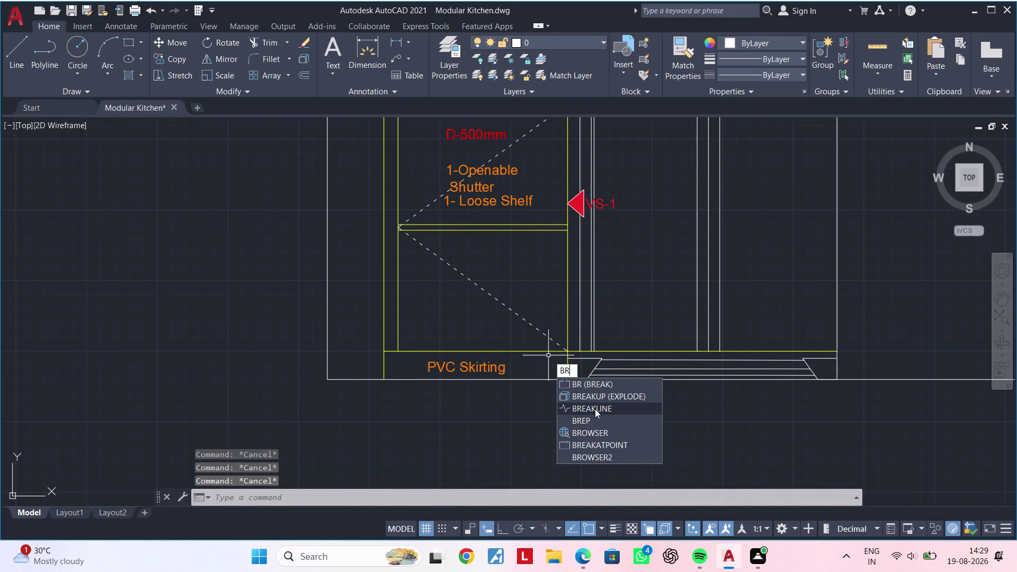
double_click(597, 401)
scroll(up, 3)
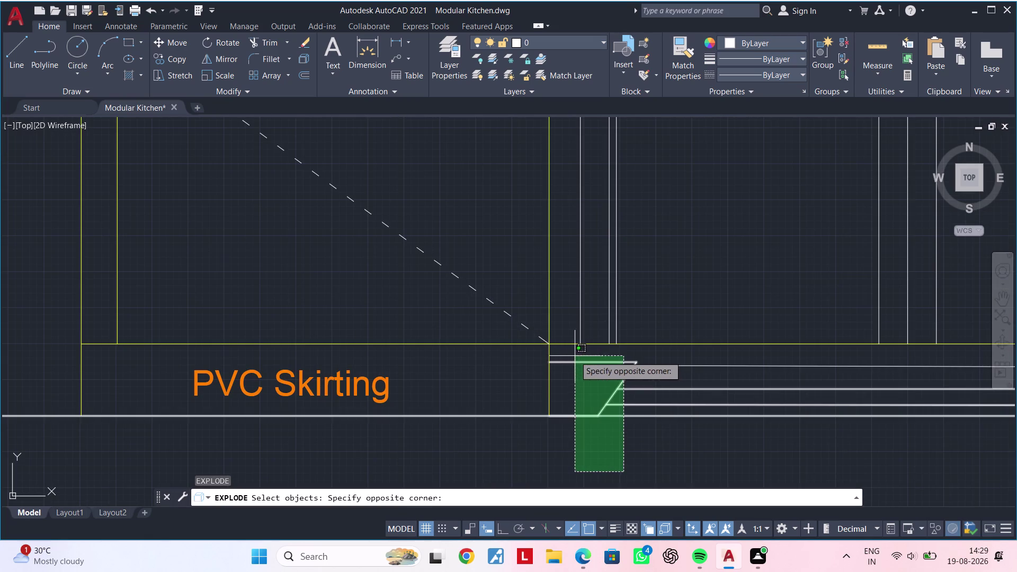
key(Escape)
key(Escape)
Abandon a trim on the skirting line and draw a short line at the skirting corner.
key(t)
text(r)
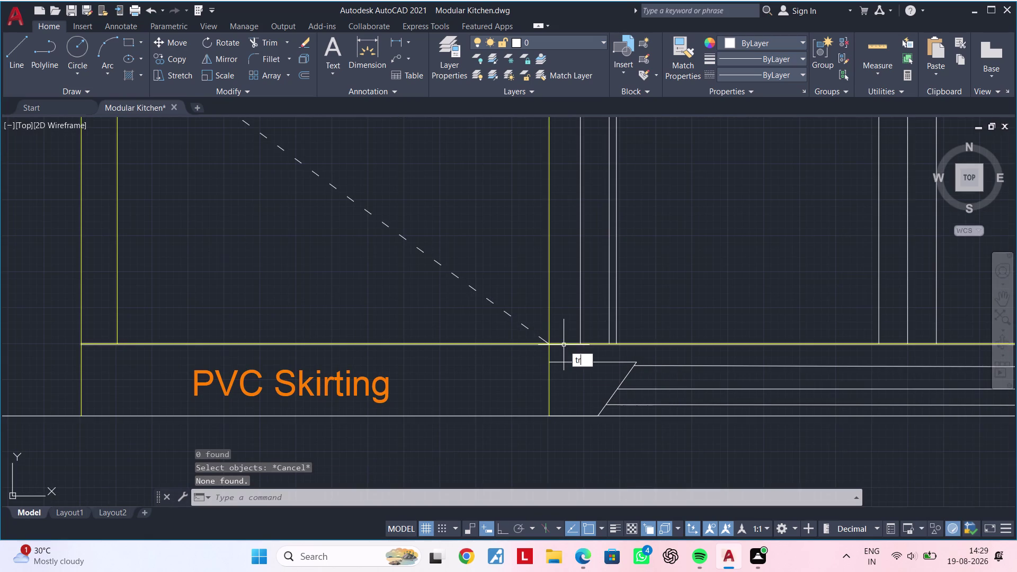
key(space)
click(564, 343)
key(Escape)
key(l)
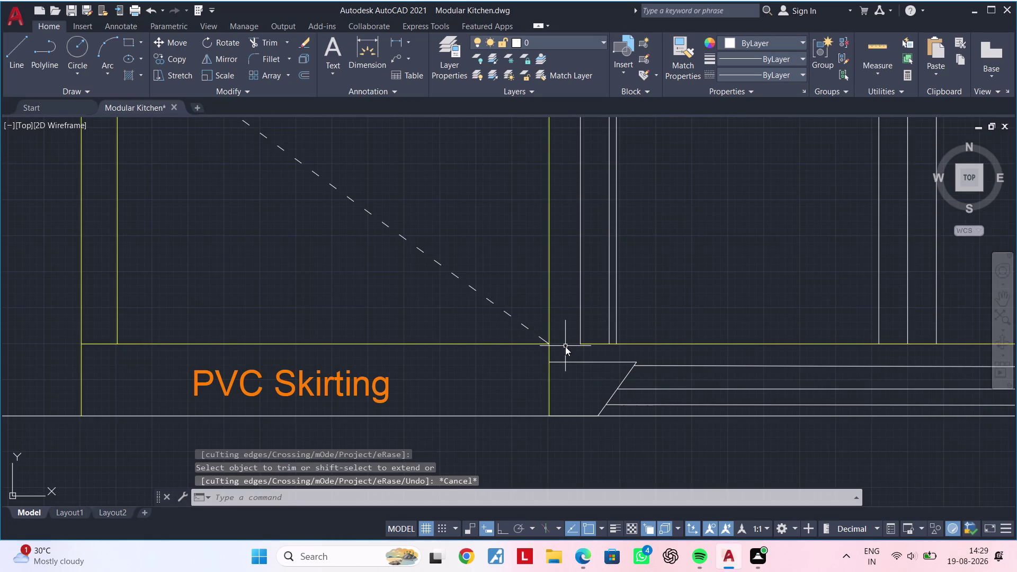
key(space)
click(581, 345)
click(548, 344)
key(Escape)
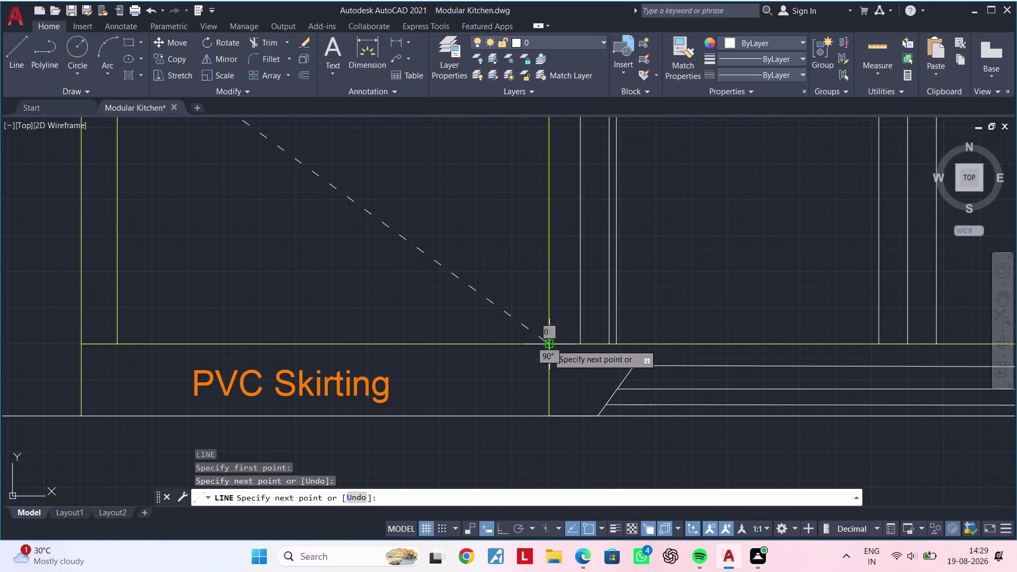
key(Escape)
Match the yellow skirting line onto the vertical cabinet edge.
middle_drag(601, 360, 575, 365)
key(Escape)
key(Escape)
key(m)
text(a)
key(space)
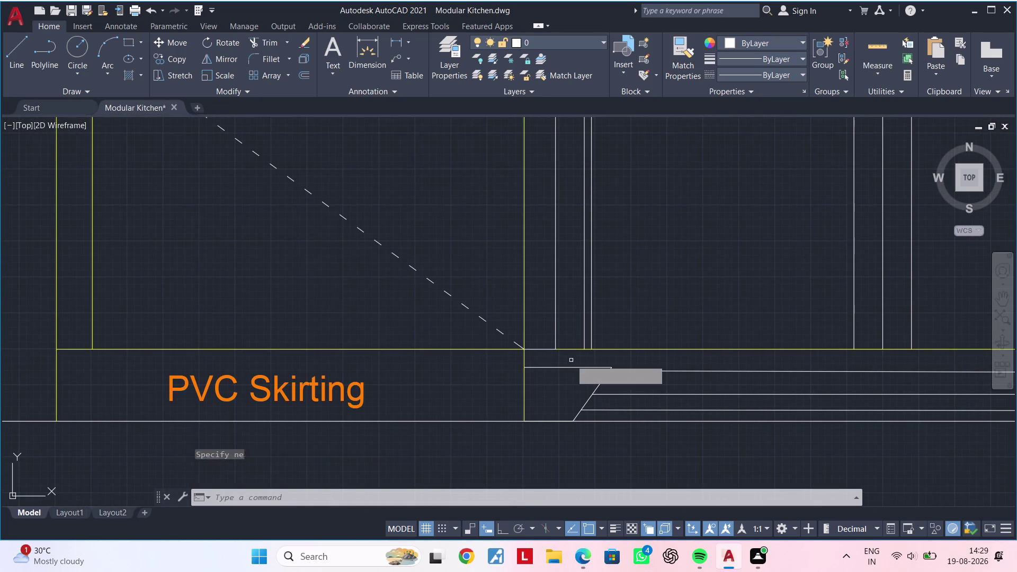
click(556, 339)
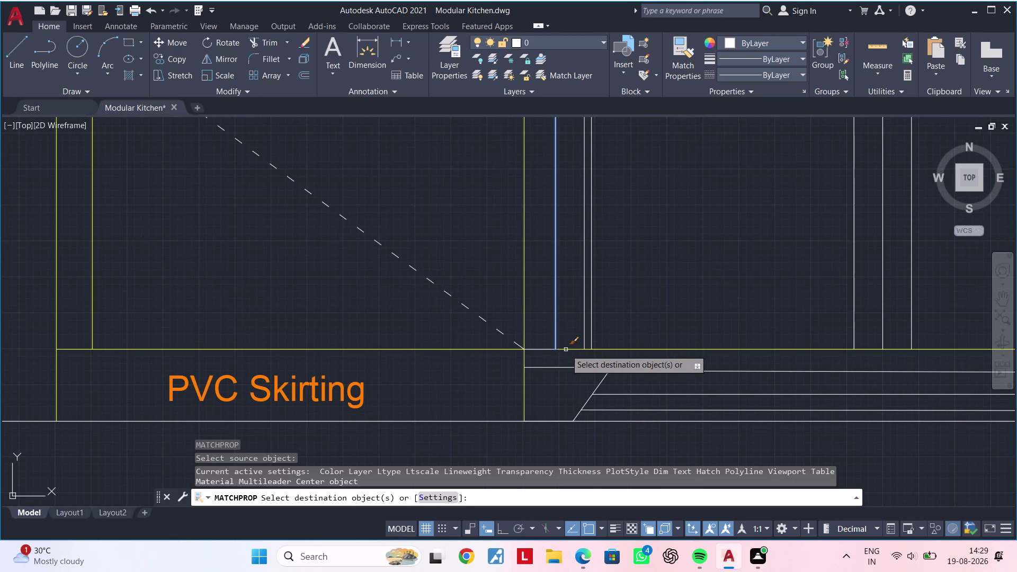
click(567, 350)
key(Escape)
scroll(down, 3)
middle_drag(592, 357, 528, 357)
key(Escape)
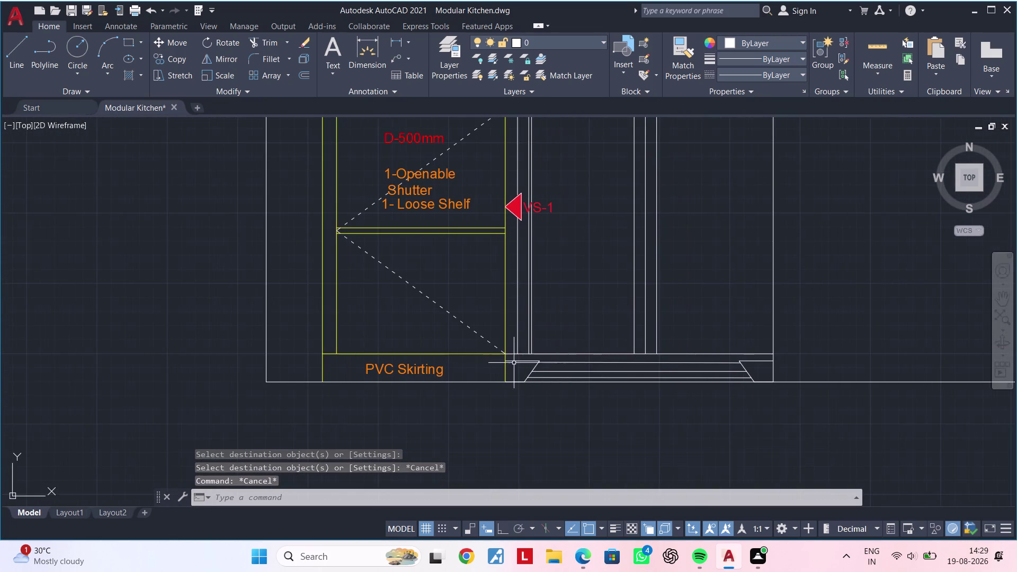
Pan out across the whole elevation and centre the fridge elevation in view.
middle_drag(514, 363, 528, 349)
key(Escape)
key(Escape)
key(Escape)
key(Escape)
key(Escape)
key(Escape)
scroll(down, 3)
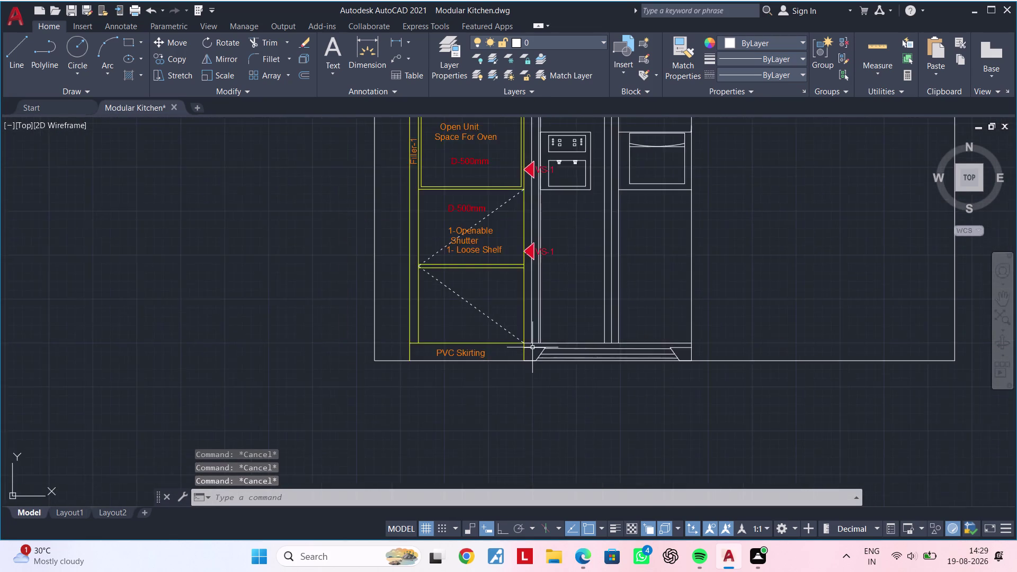
middle_drag(533, 349, 395, 384)
middle_drag(503, 335, 435, 435)
key(Escape)
scroll(down, 3)
middle_drag(462, 399, 440, 417)
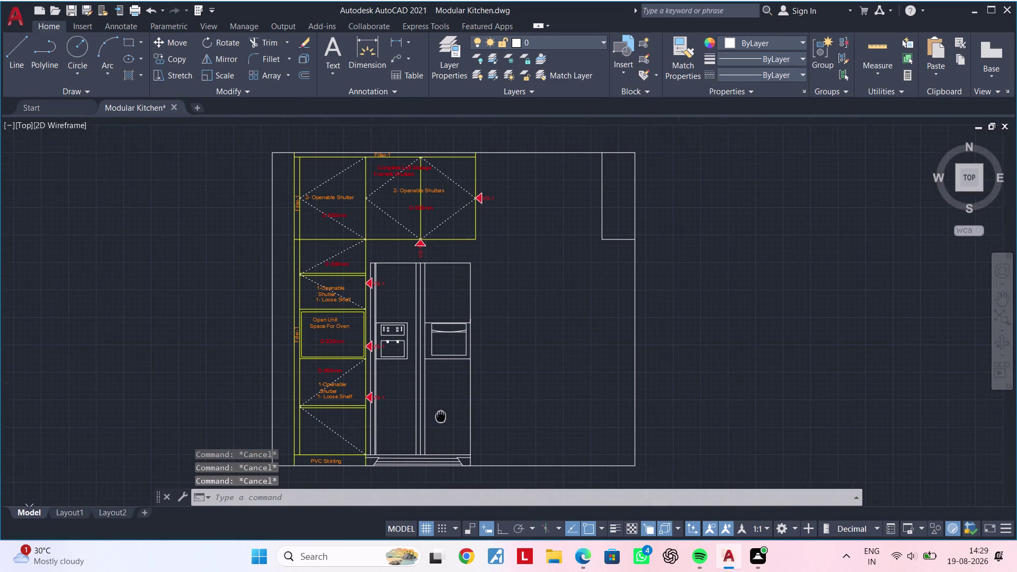
middle_drag(440, 416, 440, 416)
Clear pending commands and start HATCH with the H alias.
key(Escape)
key(Escape)
key(Escape)
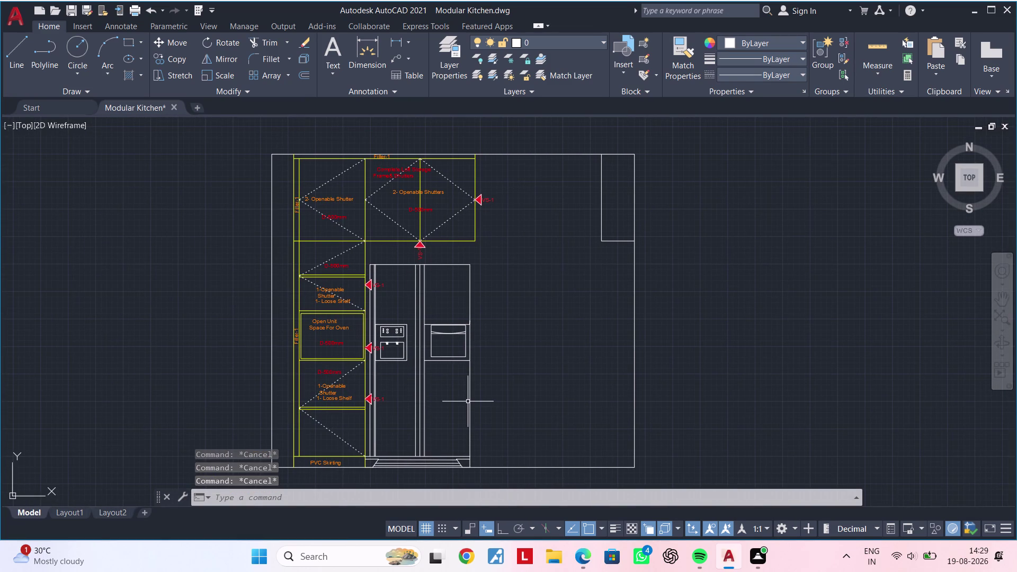
key(Escape)
key(Escape)
key(Escape)
key(Escape)
text(h)
key(space)
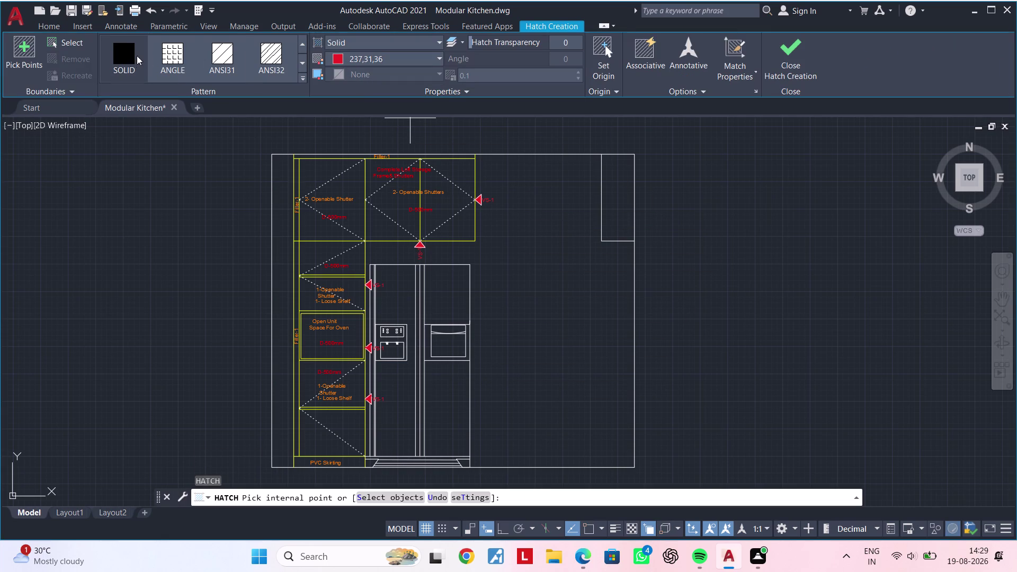
Hatch the left and right wall strips with a white hatch pattern.
click(263, 54)
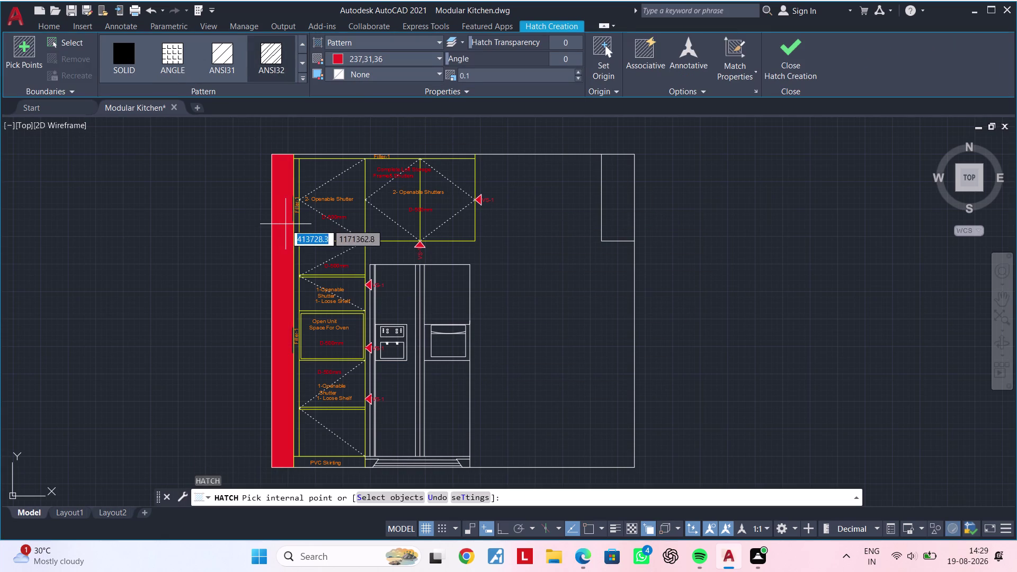
click(334, 55)
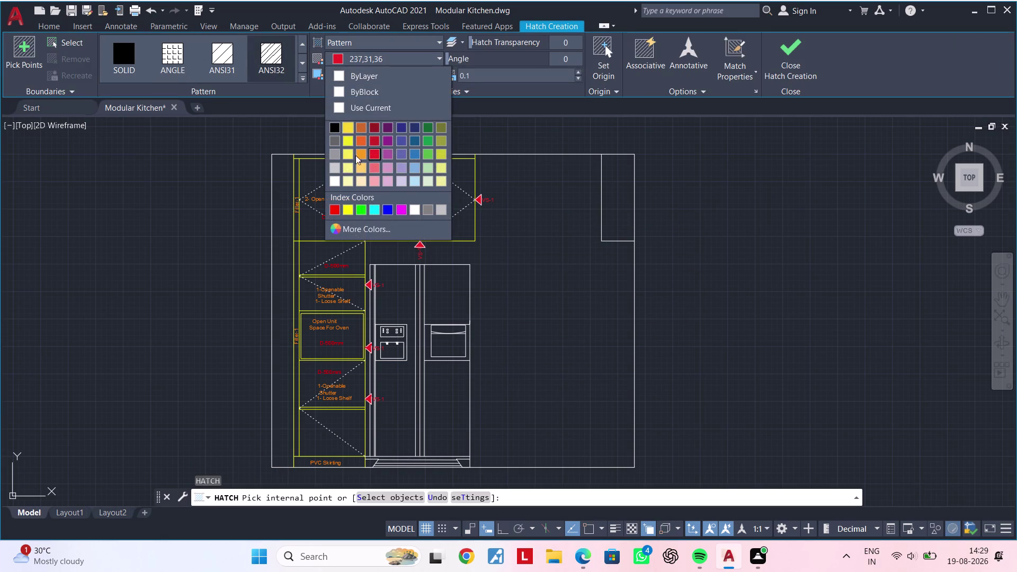
click(331, 179)
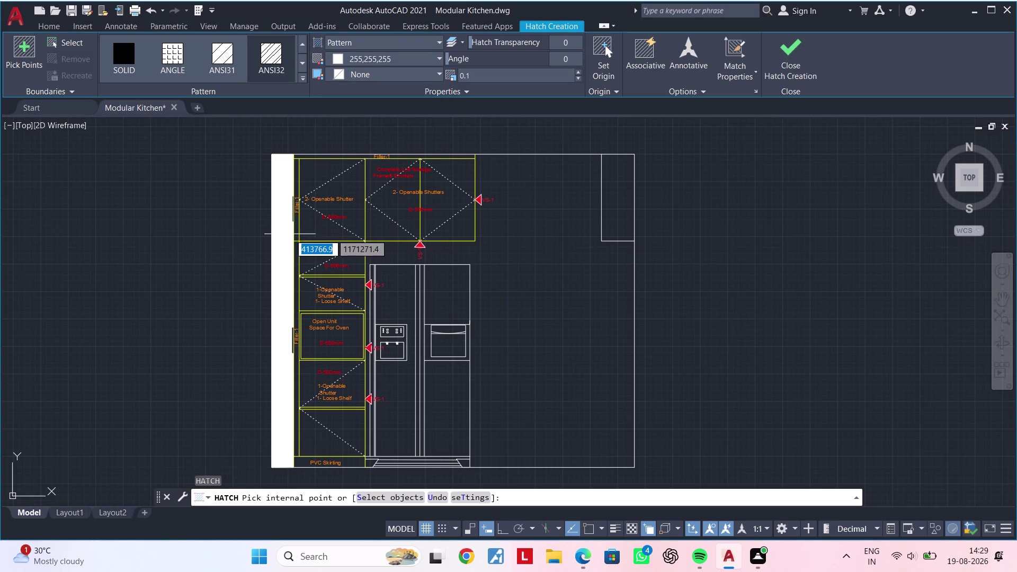
click(284, 235)
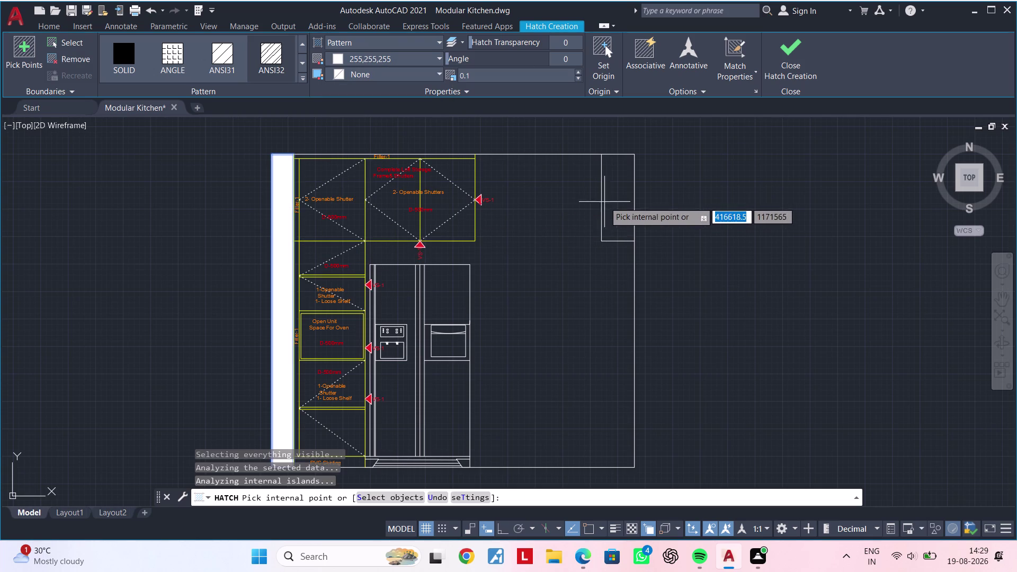
click(618, 201)
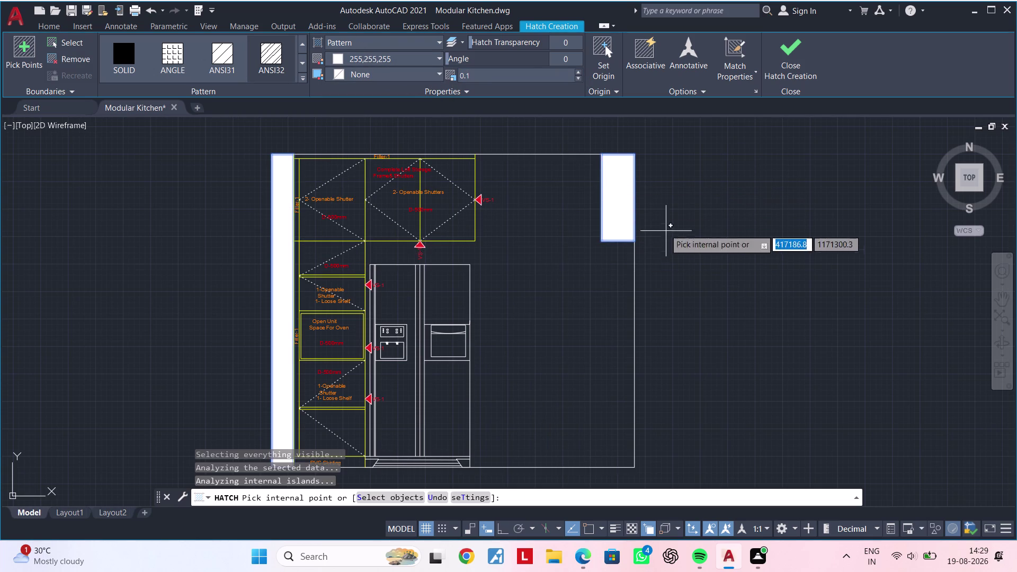
Set the hatch scale to 6.4, tilt the line angle, and end hatching.
triple_click(579, 72)
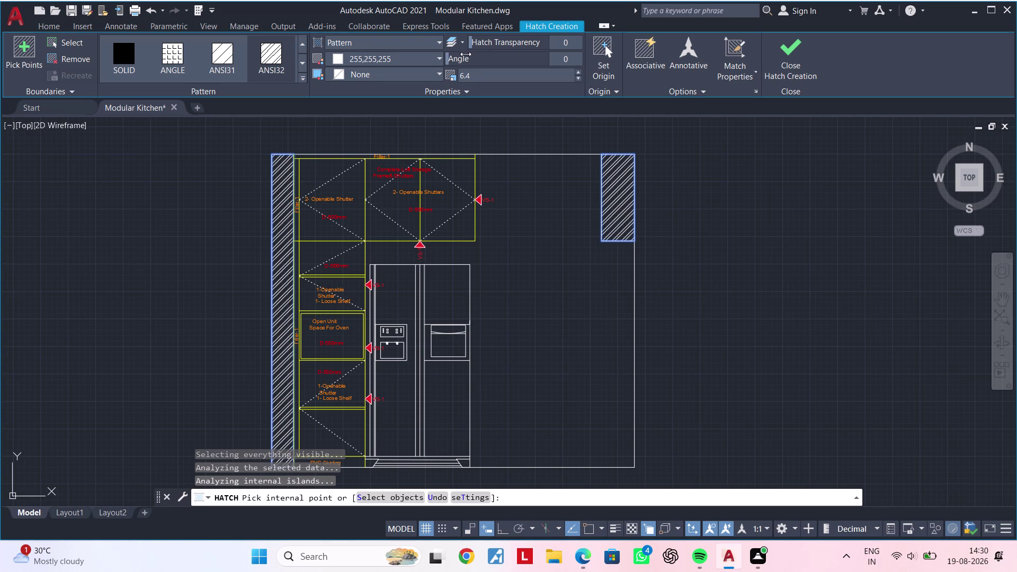
drag(459, 56, 496, 53)
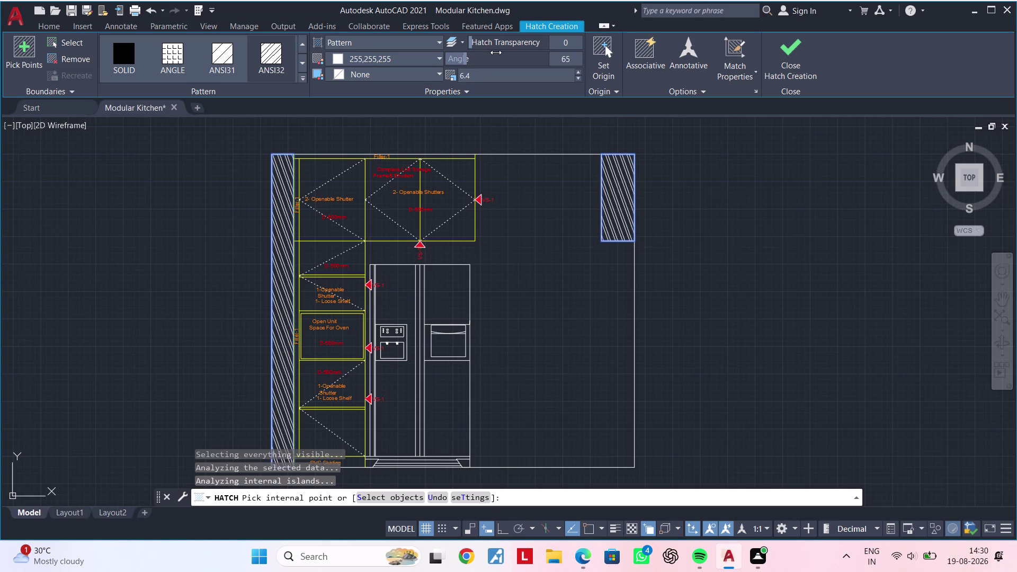
drag(496, 52, 503, 52)
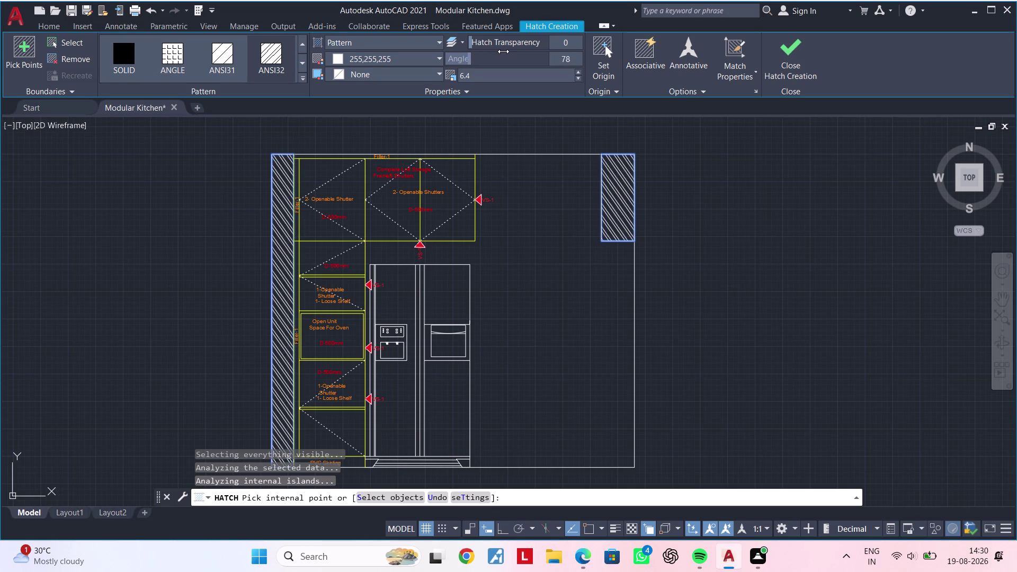
drag(504, 51, 507, 50)
key(Escape)
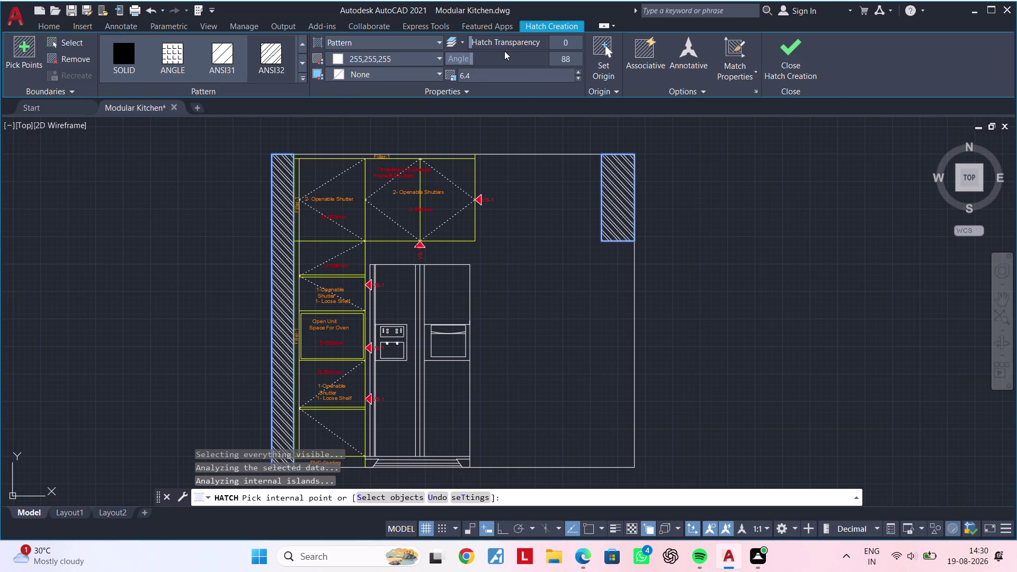
key(Escape)
key(Escape)
key(Escape)
middle_drag(545, 246, 596, 217)
key(Escape)
key(Escape)
middle_drag(595, 233, 629, 228)
key(Escape)
middle_drag(629, 228, 581, 286)
key(Escape)
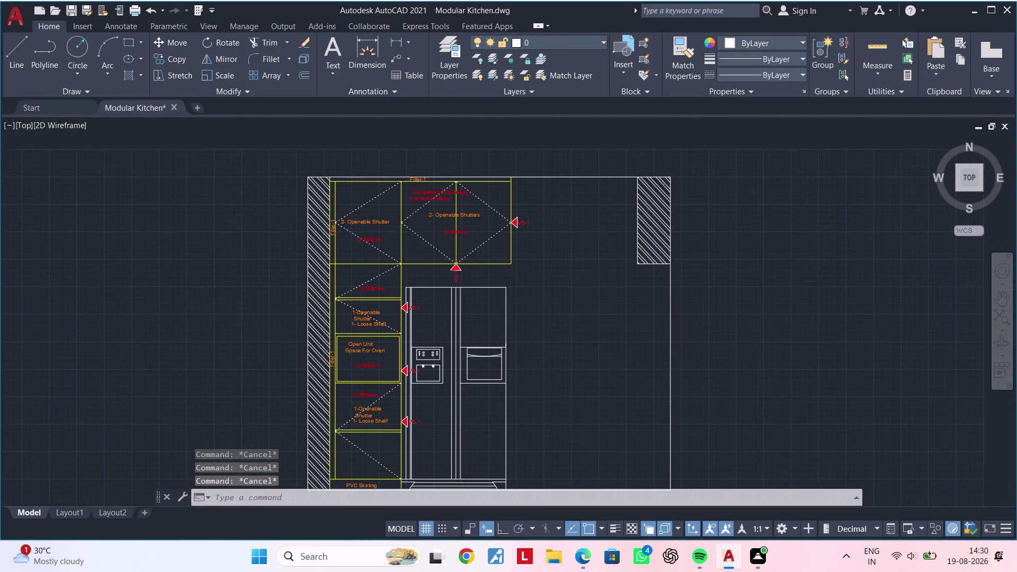
key(Escape)
middle_drag(572, 273, 595, 242)
key(Escape)
key(Escape)
scroll(up, 3)
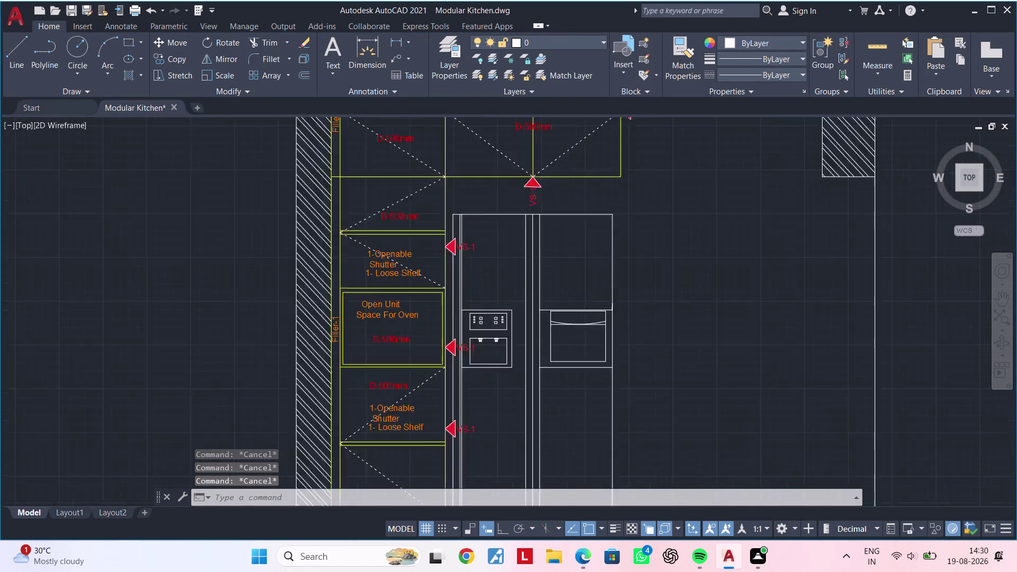
scroll(up, 3)
middle_drag(376, 294, 437, 247)
scroll(down, 3)
middle_drag(409, 282, 407, 243)
middle_drag(416, 322, 405, 365)
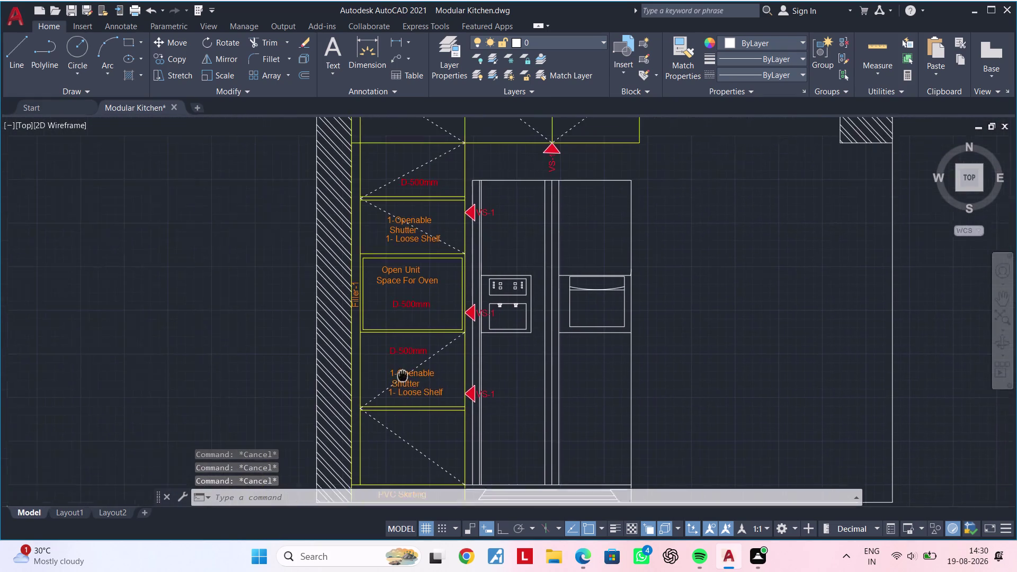
middle_drag(404, 364, 399, 396)
scroll(up, 3)
scroll(down, 3)
middle_drag(379, 216, 411, 397)
scroll(up, 3)
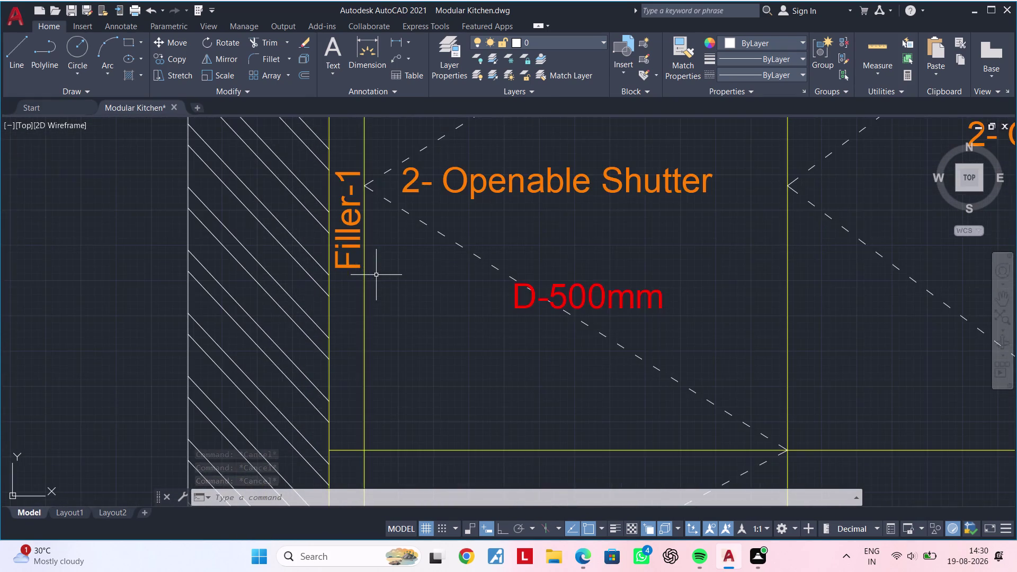
scroll(down, 3)
scroll(down, 3)
middle_drag(376, 267, 398, 152)
middle_drag(419, 318, 419, 313)
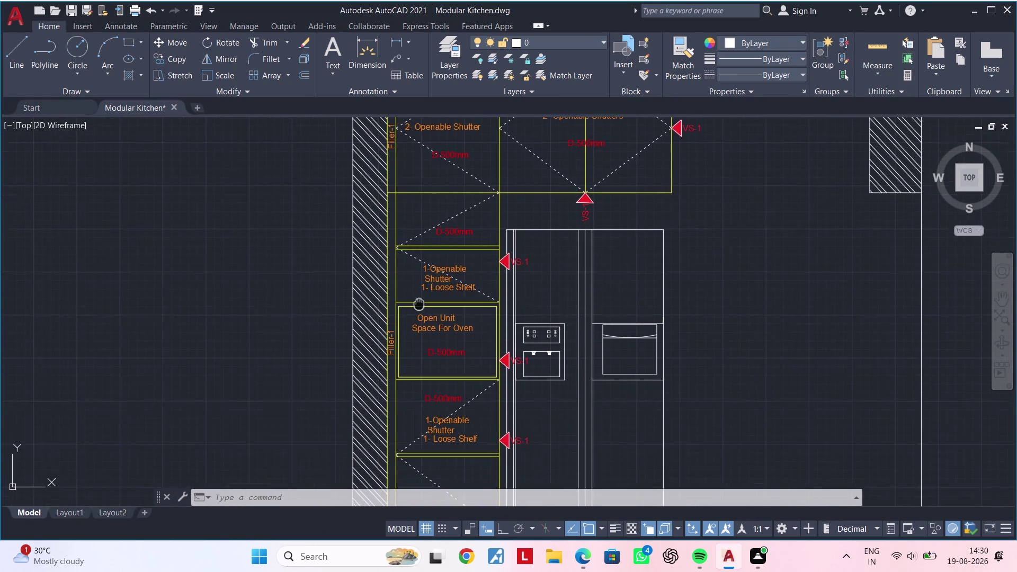
middle_drag(419, 313, 441, 181)
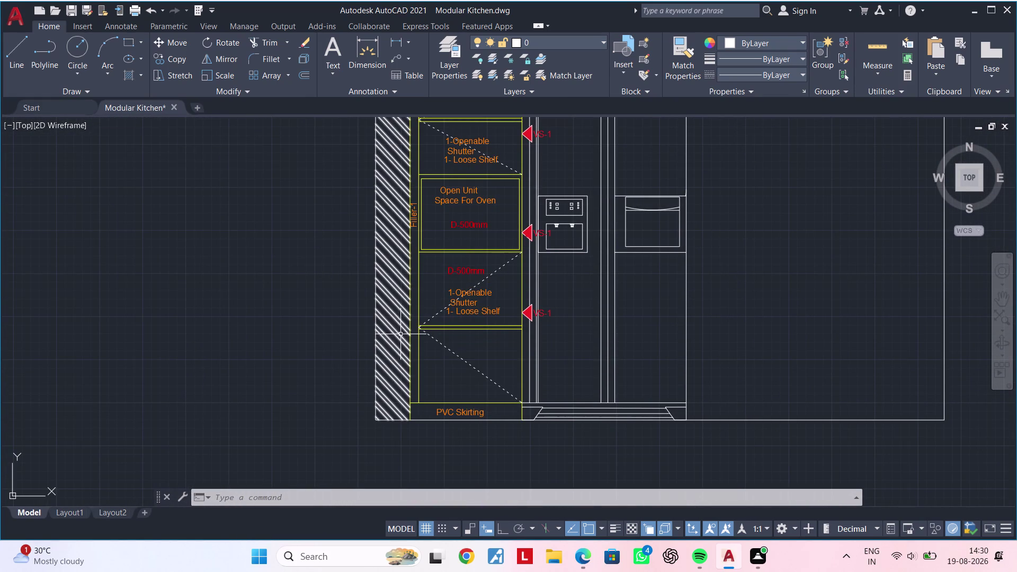
scroll(up, 3)
scroll(down, 3)
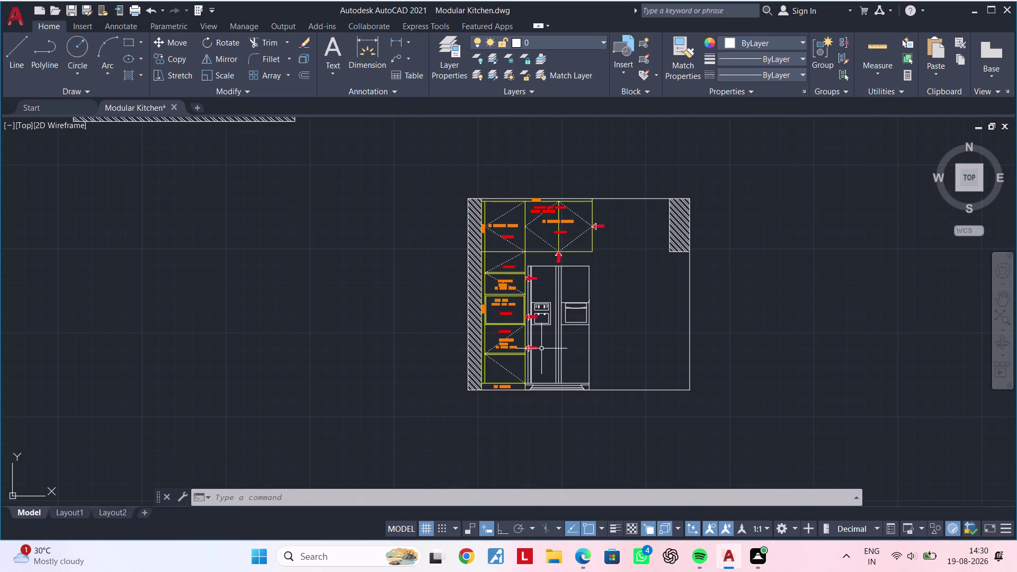
middle_drag(541, 349, 468, 529)
scroll(down, 3)
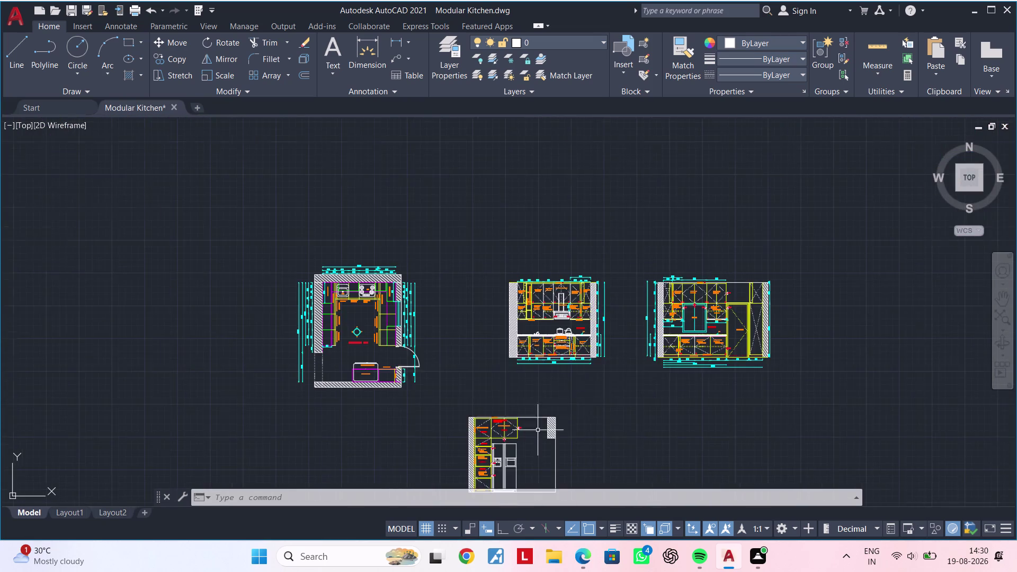
middle_drag(602, 379, 500, 395)
scroll(up, 3)
scroll(up, 3)
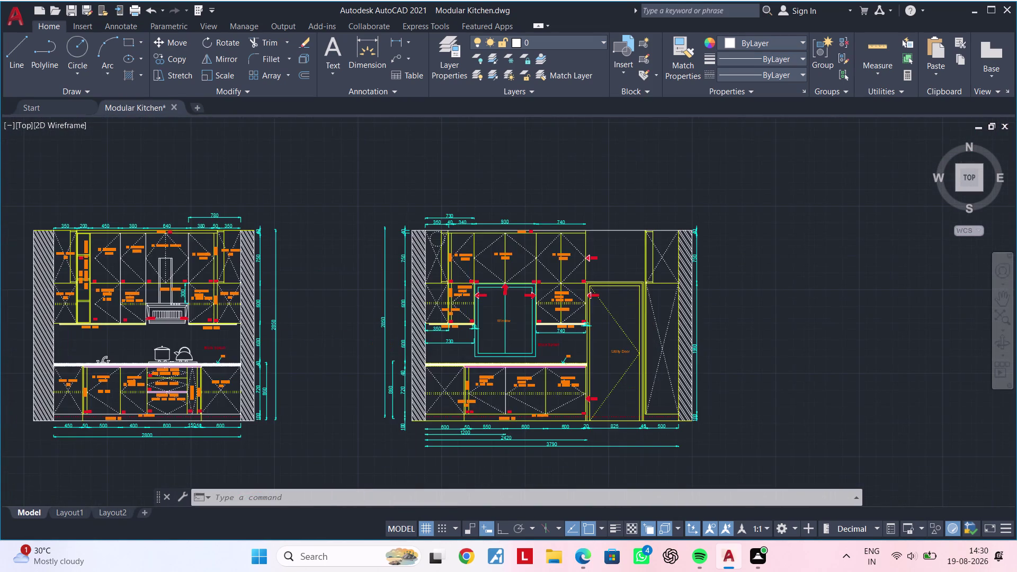
scroll(down, 3)
middle_drag(652, 340, 743, 261)
scroll(up, 3)
scroll(down, 3)
middle_drag(659, 357, 644, 541)
scroll(up, 3)
middle_drag(644, 418, 822, 374)
scroll(down, 3)
middle_drag(715, 377, 918, 360)
scroll(up, 3)
middle_drag(736, 354, 880, 351)
scroll(down, 3)
middle_drag(727, 356, 849, 345)
scroll(up, 3)
middle_drag(563, 337, 663, 337)
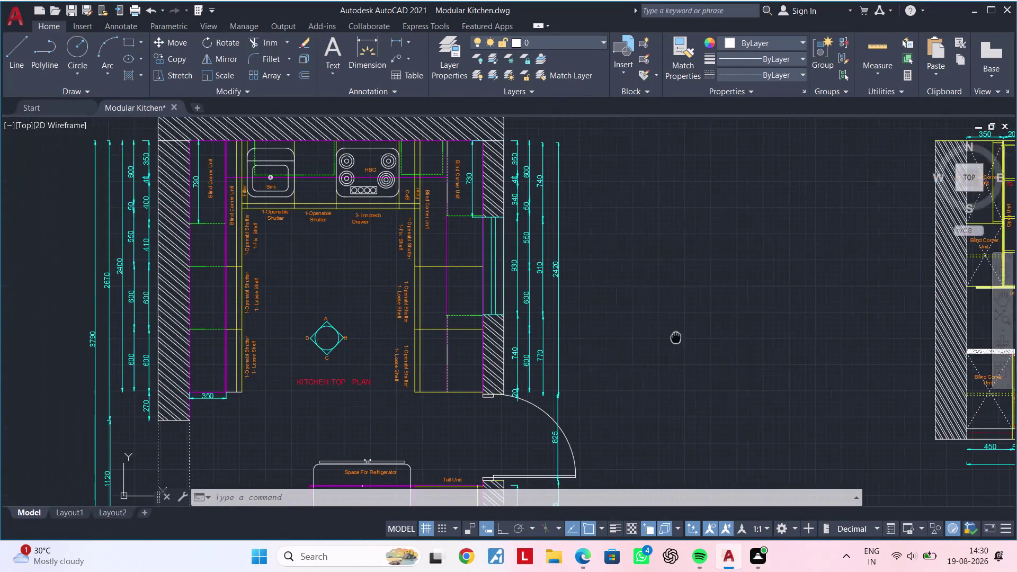
middle_drag(663, 337, 279, 362)
scroll(up, 3)
middle_drag(738, 345, 362, 353)
middle_drag(514, 362, 532, 280)
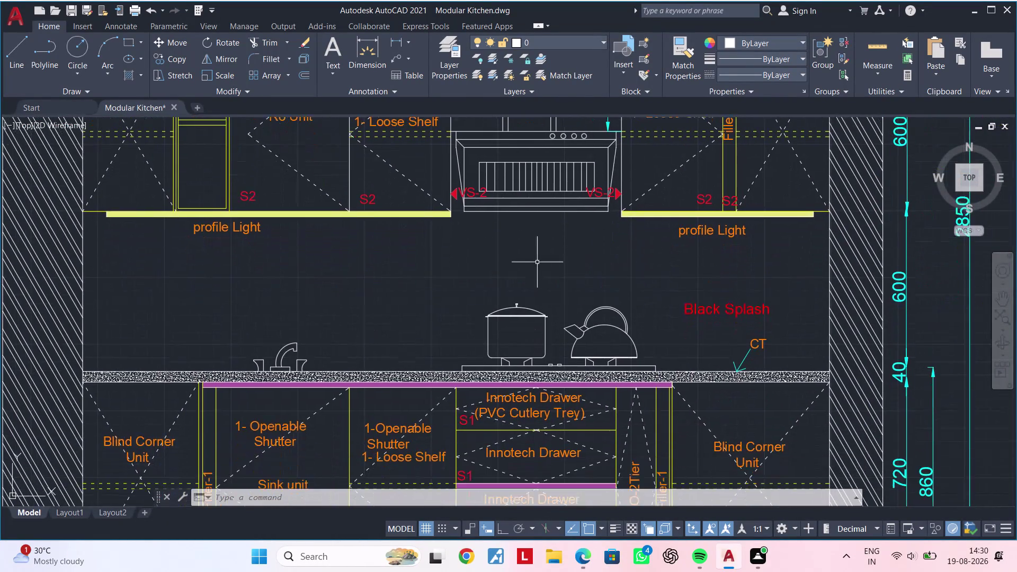
scroll(up, 3)
scroll(down, 3)
middle_drag(591, 352, 690, 338)
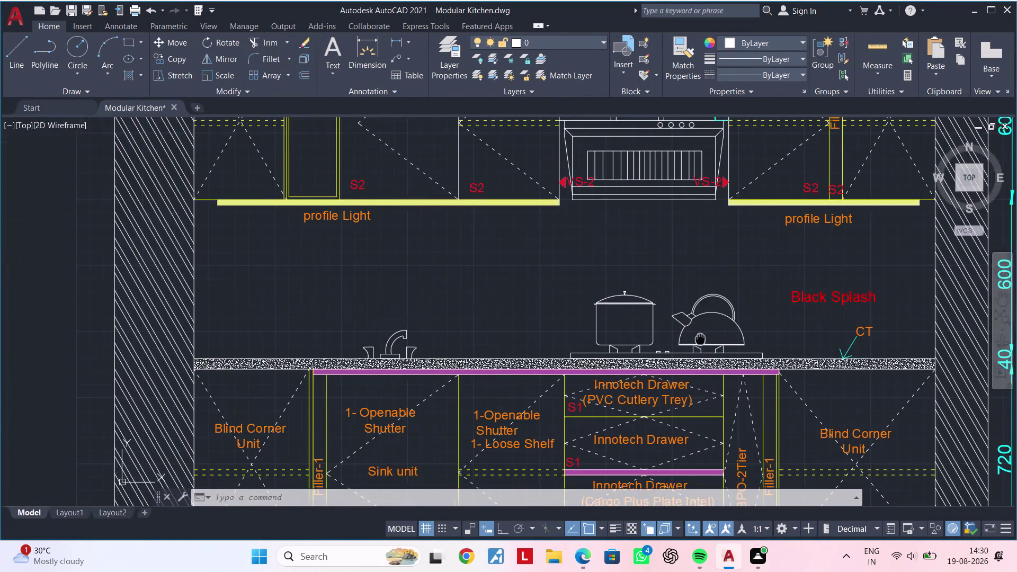
middle_drag(690, 337, 705, 338)
scroll(up, 3)
middle_drag(576, 334, 646, 331)
middle_drag(547, 330, 840, 321)
middle_drag(633, 325, 865, 326)
middle_drag(563, 316, 810, 316)
middle_drag(733, 320, 866, 320)
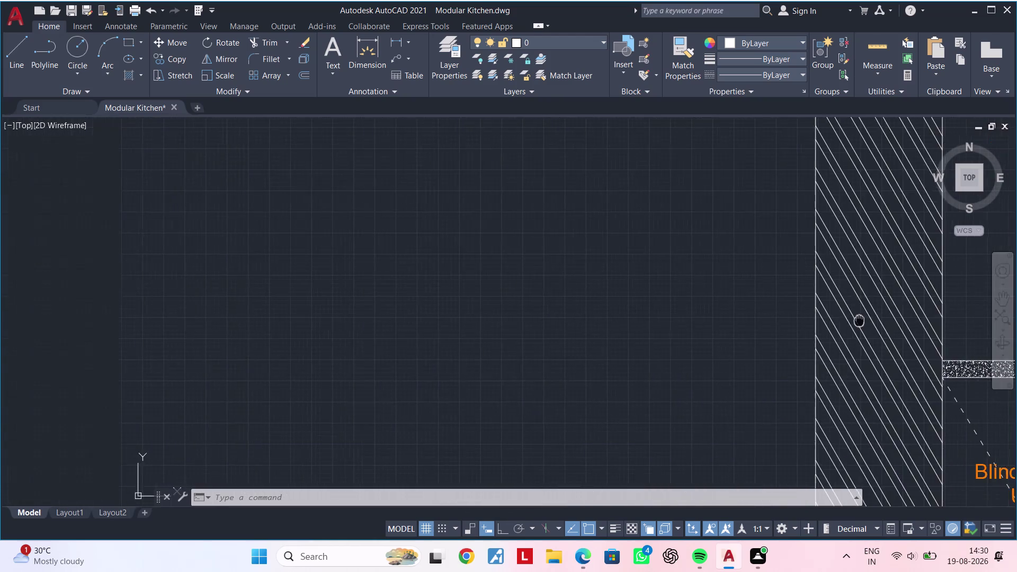
middle_drag(866, 319, 872, 319)
scroll(down, 3)
scroll(down, 3)
middle_drag(661, 325, 399, 345)
middle_drag(349, 341, 811, 317)
middle_drag(583, 303, 823, 304)
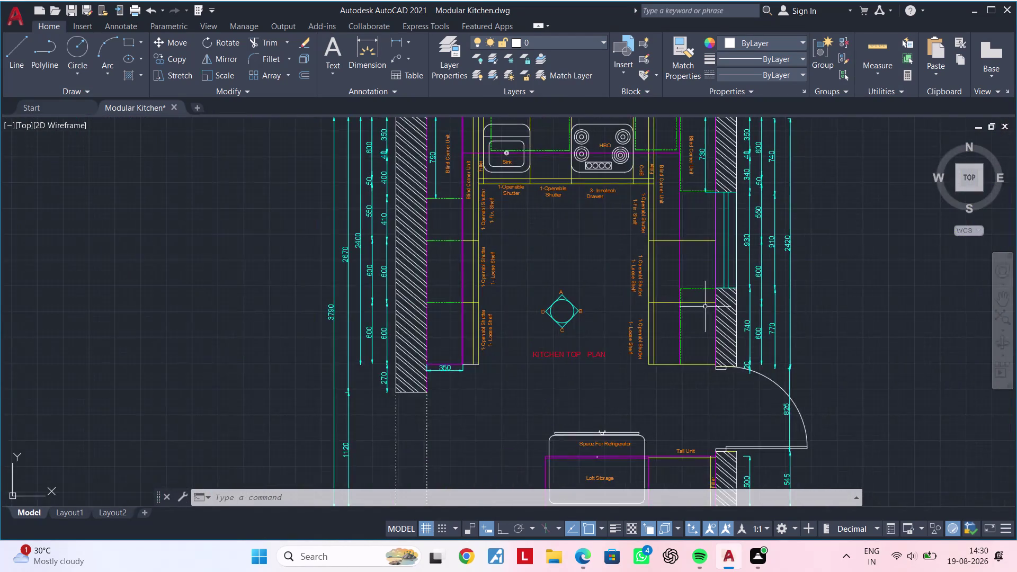
scroll(up, 3)
scroll(down, 3)
middle_drag(594, 297, 553, 381)
scroll(up, 3)
middle_drag(538, 309, 515, 403)
scroll(down, 3)
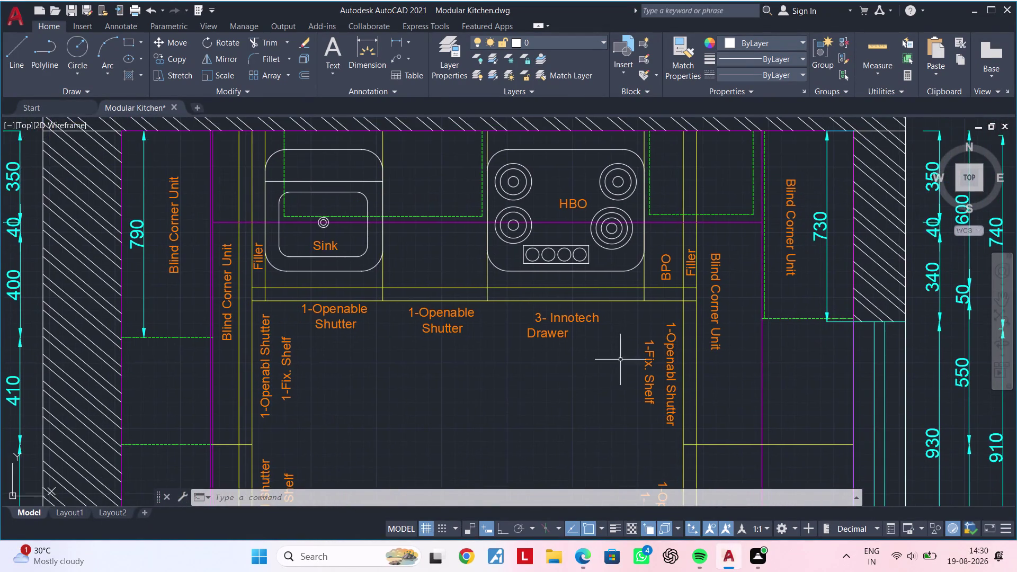
middle_drag(647, 348, 309, 295)
middle_drag(687, 302, 246, 282)
scroll(down, 3)
middle_drag(775, 285, 203, 271)
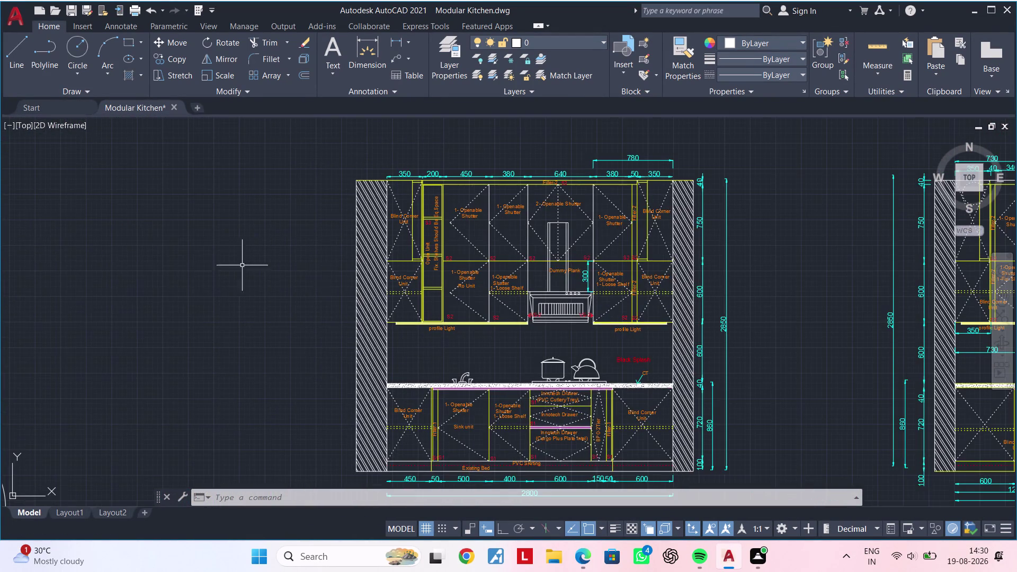
middle_drag(557, 278, 333, 276)
scroll(up, 3)
scroll(down, 3)
middle_drag(371, 277, 505, 280)
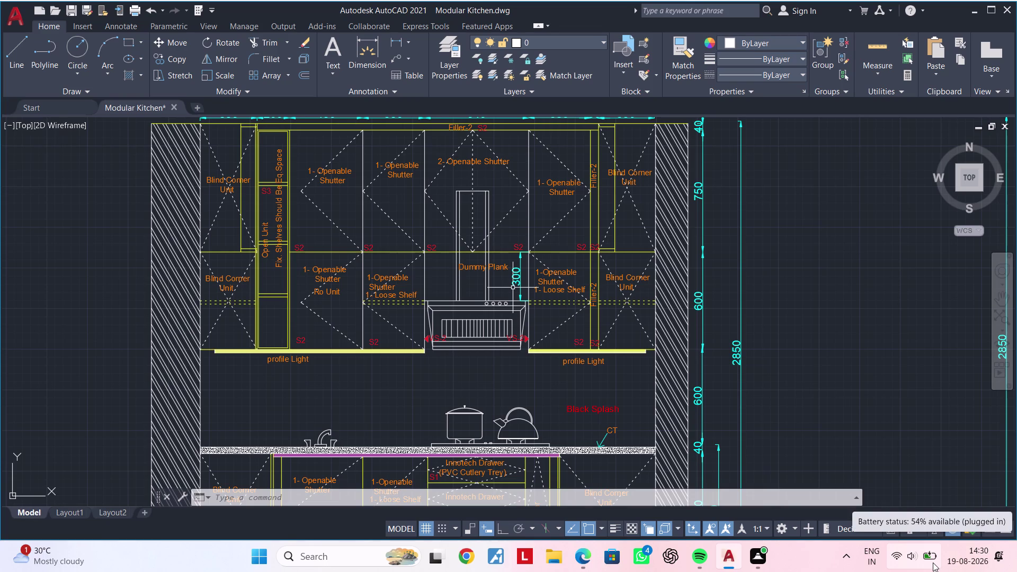
scroll(down, 3)
middle_drag(583, 373, 499, 339)
scroll(up, 3)
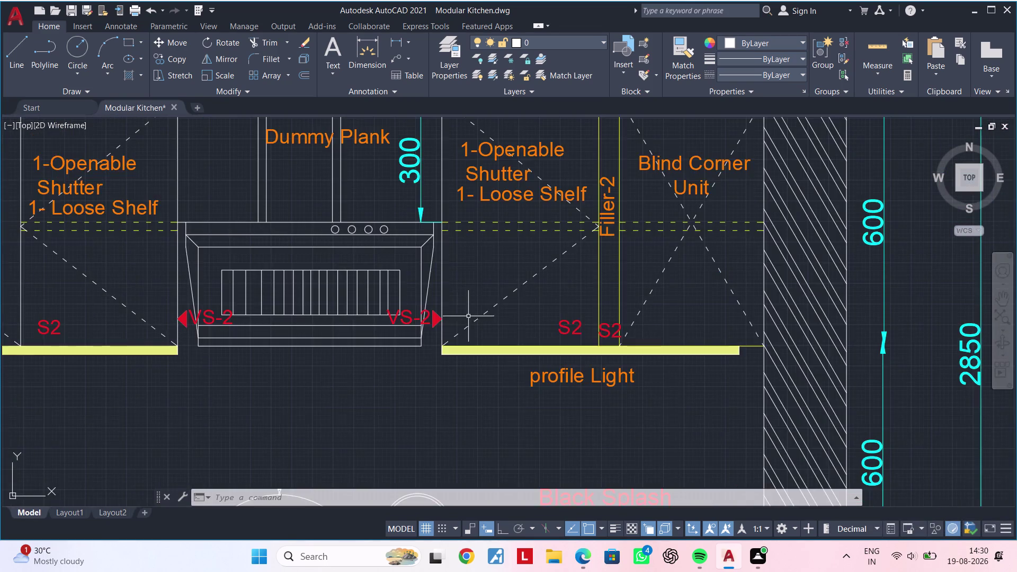
scroll(up, 3)
scroll(down, 3)
scroll(down, 3)
middle_drag(703, 365, 446, 321)
scroll(down, 3)
middle_drag(510, 342, 514, 260)
scroll(down, 3)
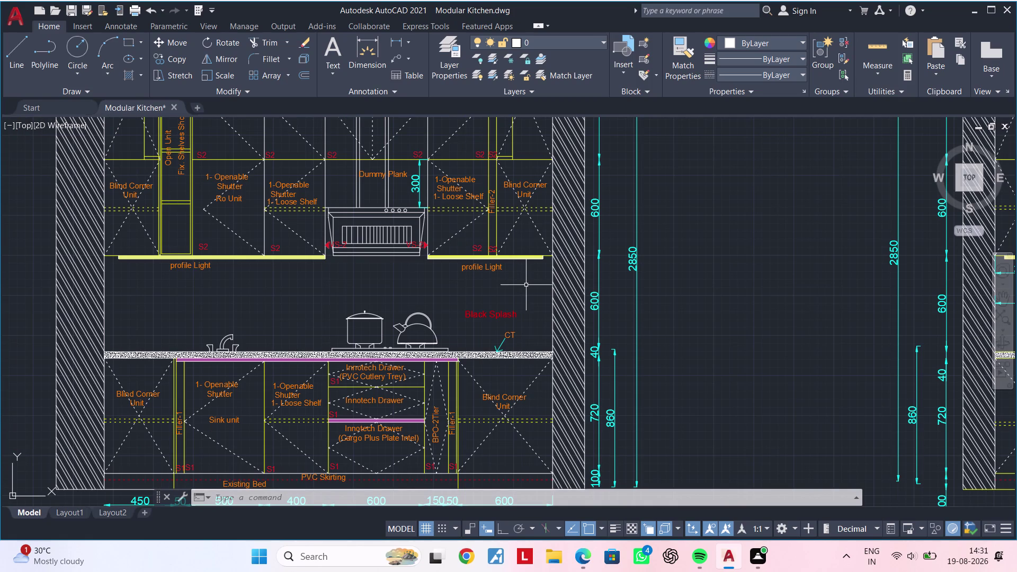
scroll(down, 3)
middle_drag(704, 320, 650, 327)
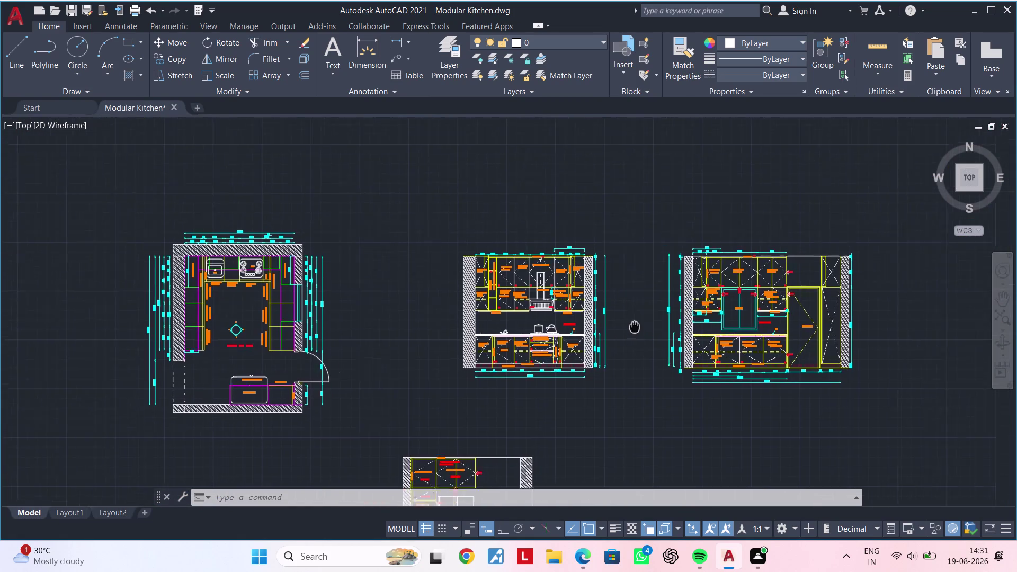
middle_drag(650, 327, 607, 196)
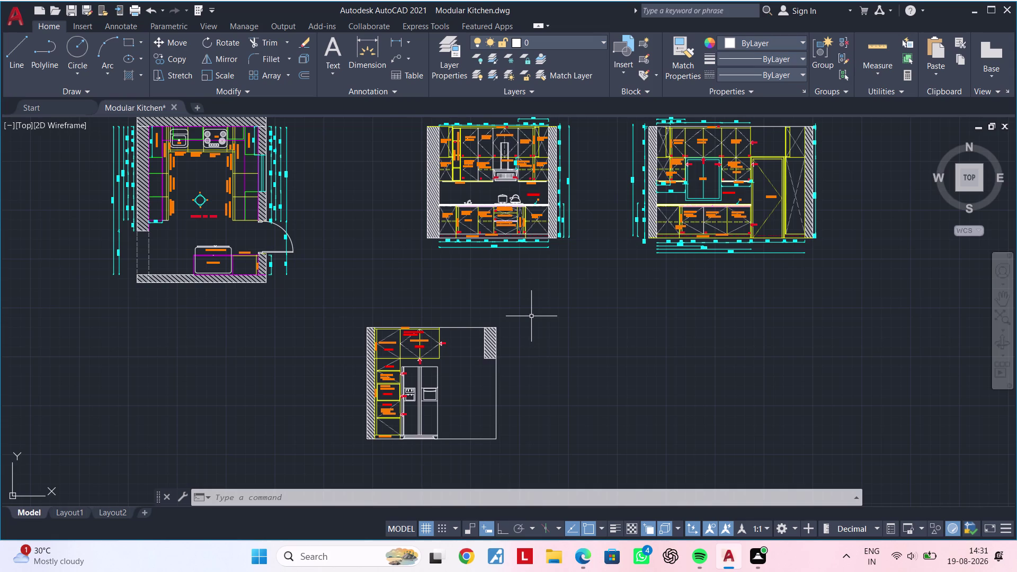
key(Escape)
key(plus)
key(Return)
text(96)
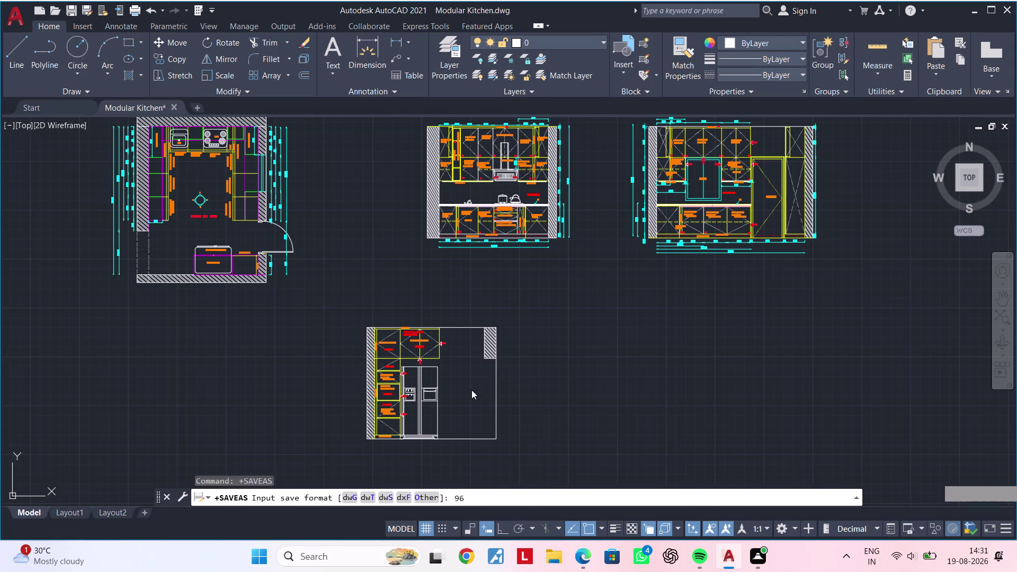
scroll(down, 3)
middle_drag(485, 399, 702, 349)
key(Escape)
key(Escape)
key(Escape)
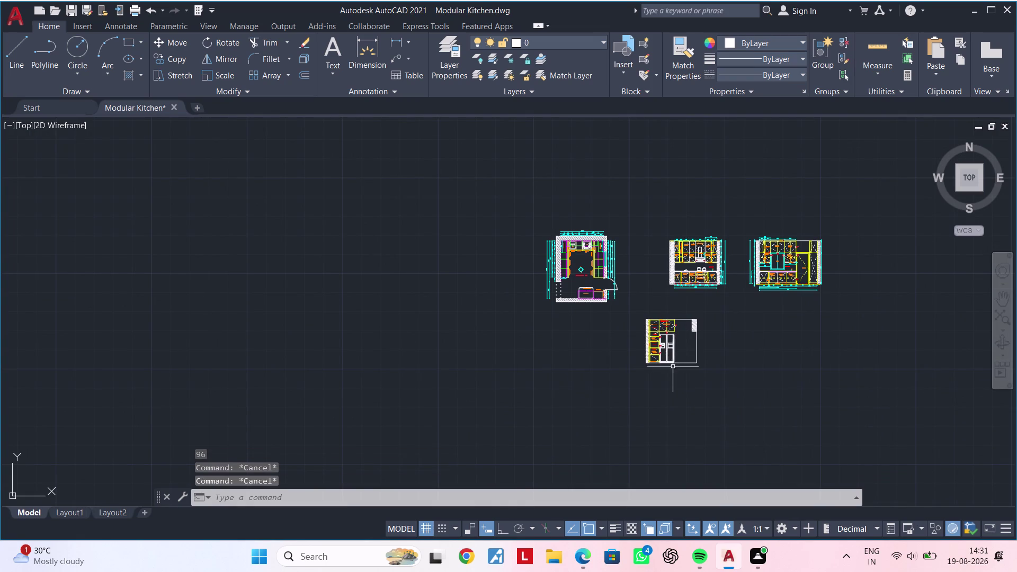
middle_drag(656, 385, 571, 390)
scroll(up, 3)
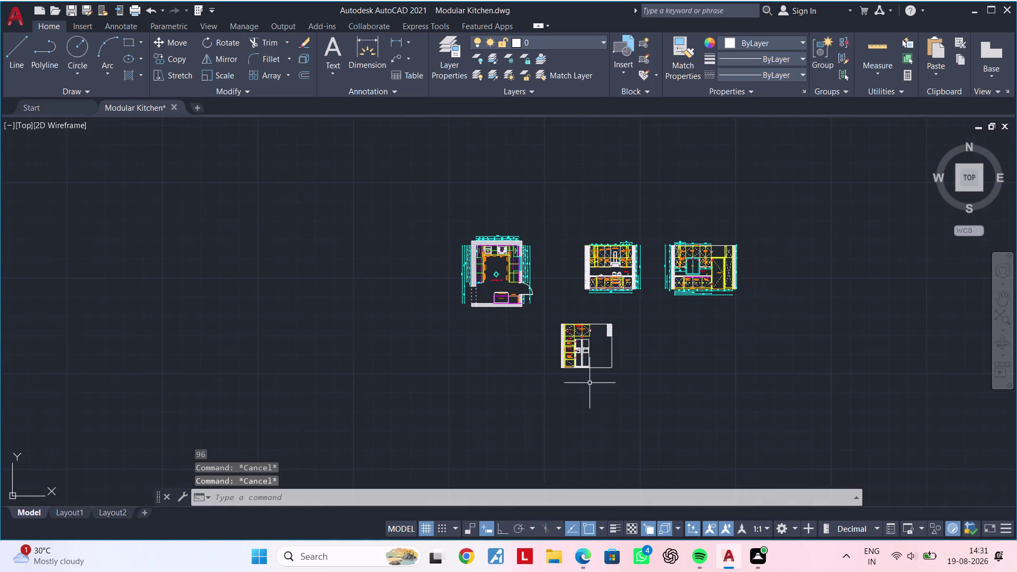
scroll(up, 3)
middle_drag(586, 375, 575, 410)
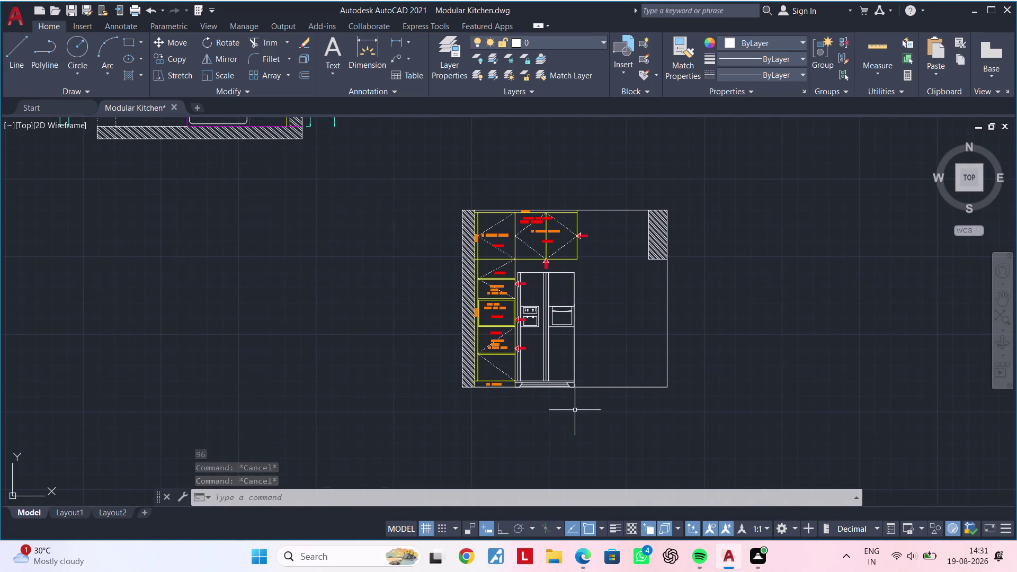
scroll(up, 3)
scroll(down, 3)
middle_drag(540, 399, 470, 476)
key(Escape)
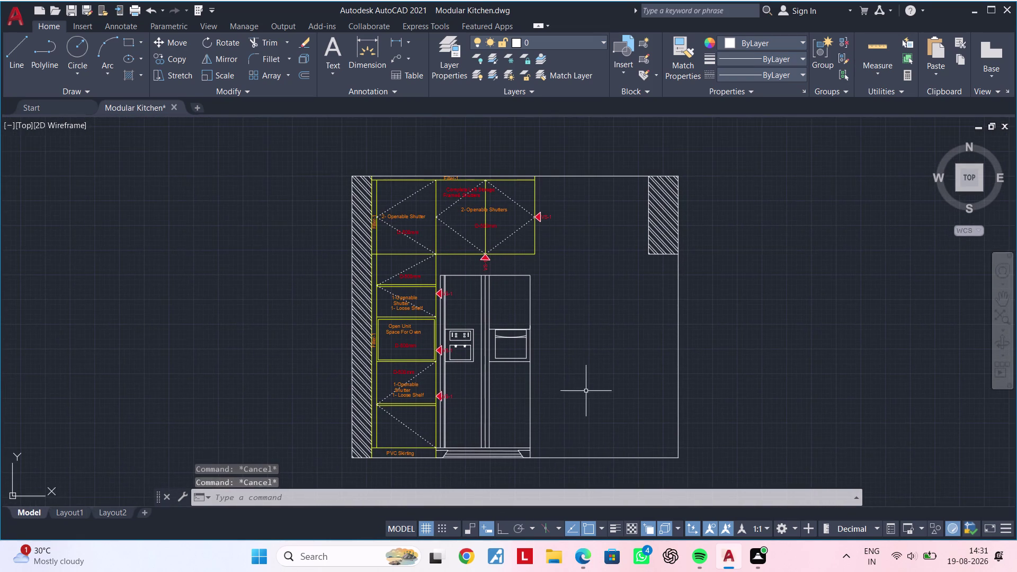
key(Escape)
middle_drag(586, 378, 530, 390)
key(Escape)
key(Escape)
scroll(up, 3)
scroll(down, 3)
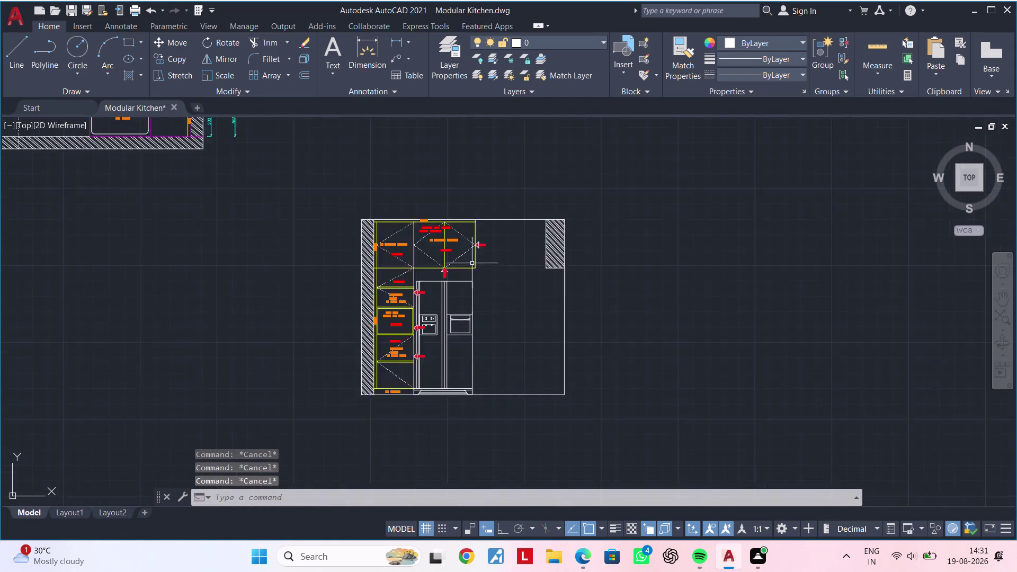
scroll(down, 3)
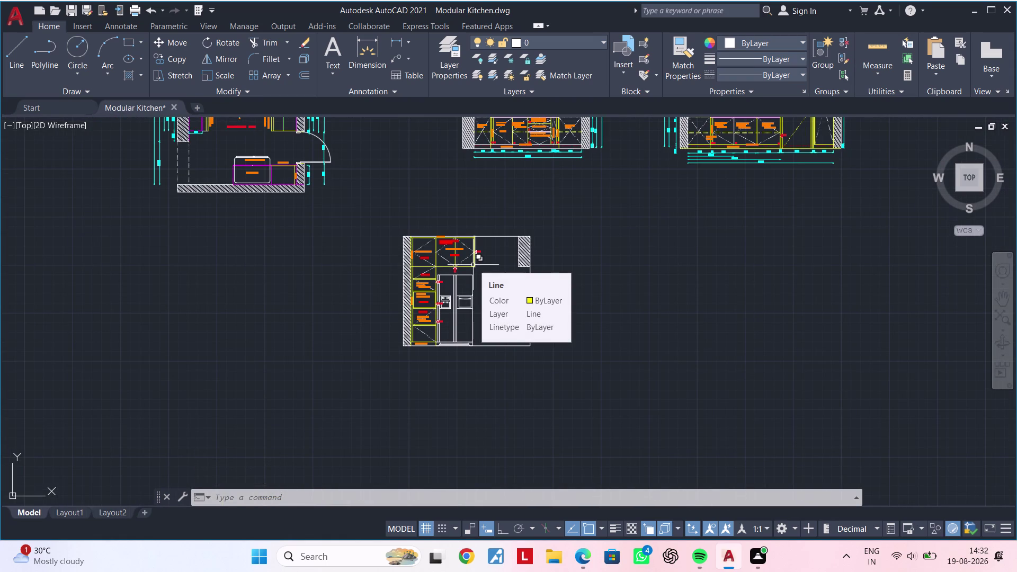
scroll(down, 3)
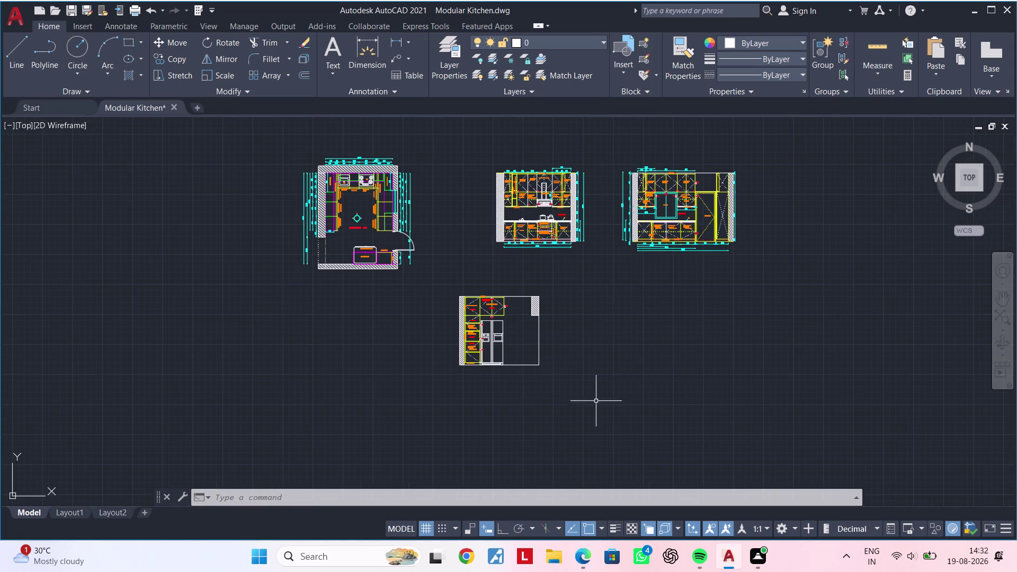
scroll(up, 3)
middle_drag(501, 361, 673, 389)
key(Escape)
key(Escape)
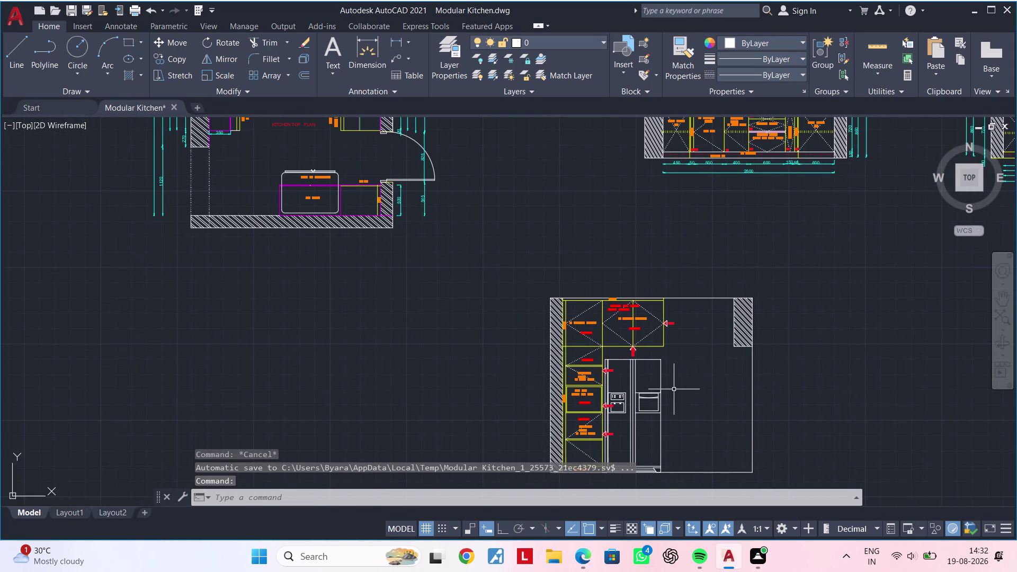
key(Escape)
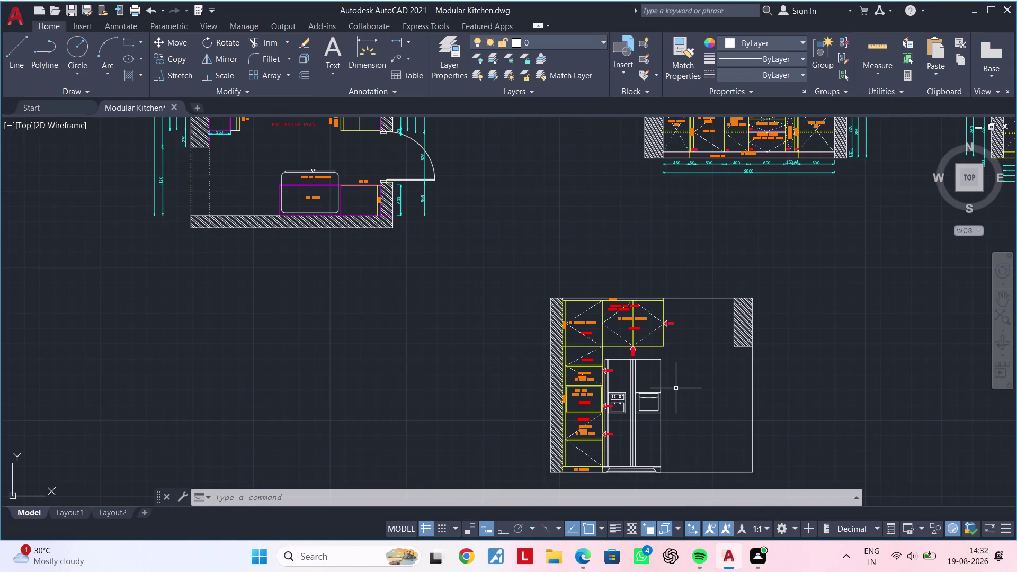
key(Escape)
key(Escape)
scroll(up, 3)
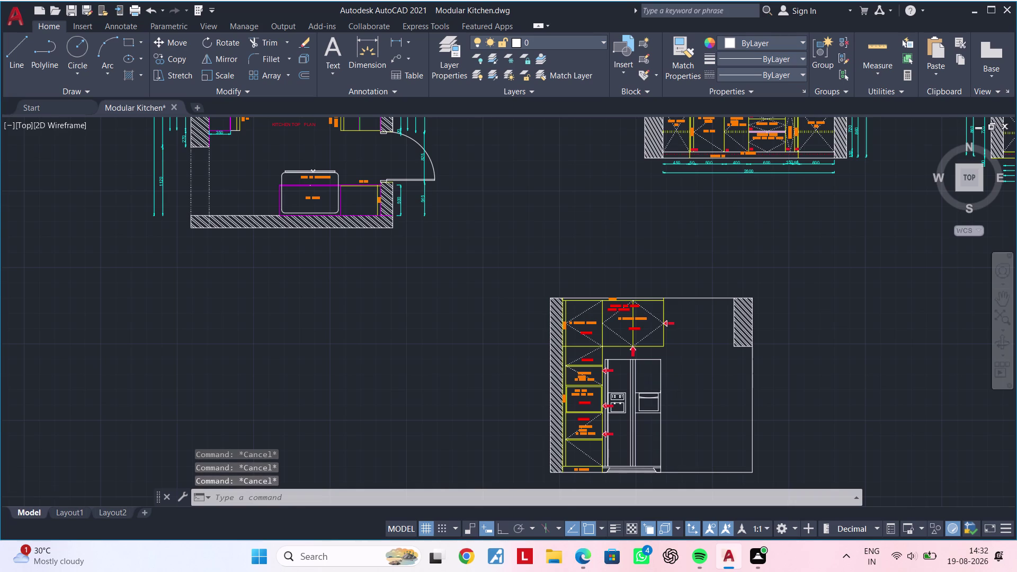
middle_drag(626, 385, 599, 298)
scroll(down, 3)
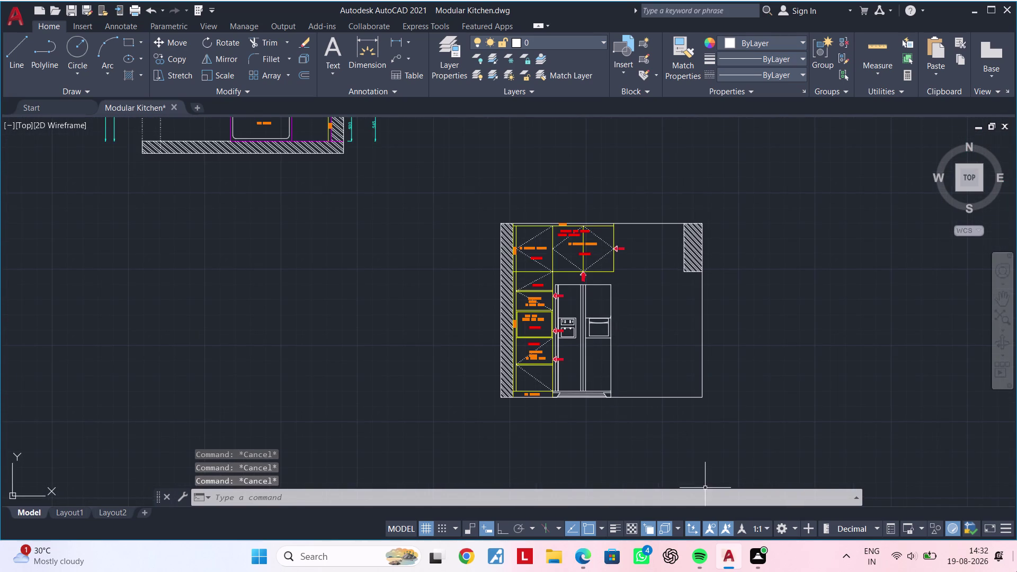
middle_drag(585, 347, 438, 402)
scroll(down, 3)
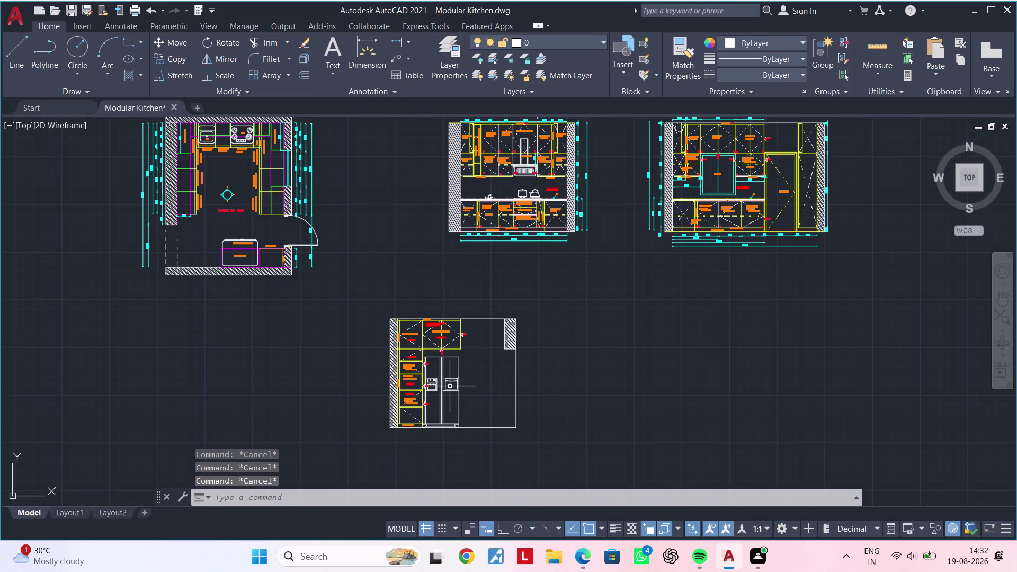
middle_drag(440, 390, 452, 371)
scroll(up, 3)
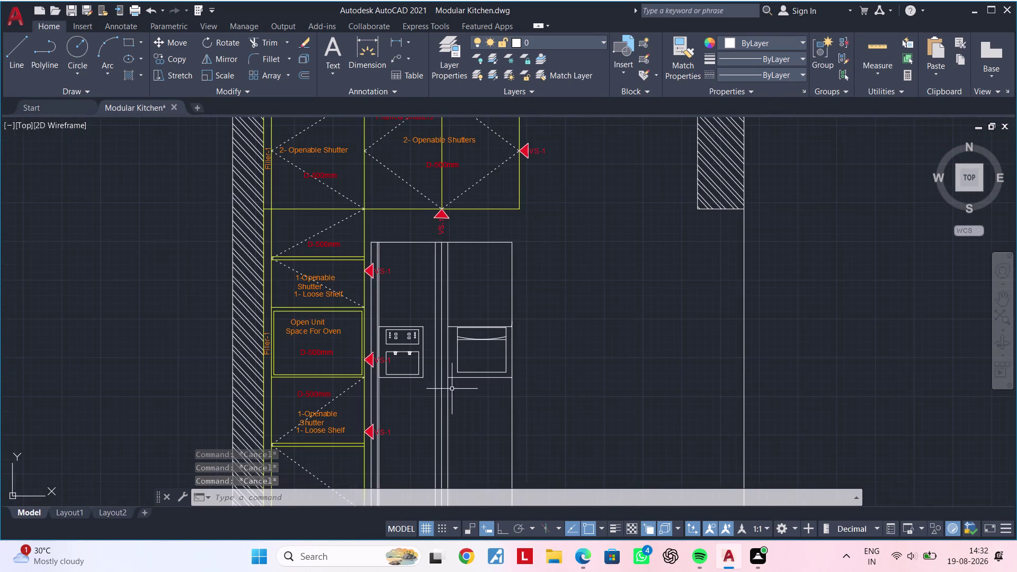
middle_drag(438, 395, 295, 364)
scroll(down, 3)
middle_drag(304, 351, 386, 320)
scroll(up, 3)
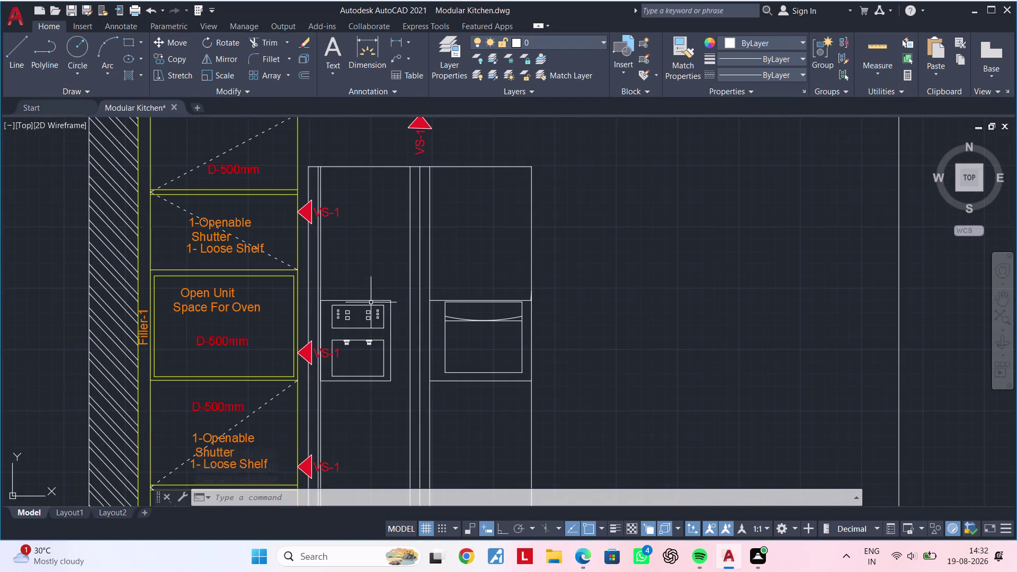
middle_drag(365, 222, 350, 330)
scroll(down, 3)
middle_drag(413, 323, 246, 340)
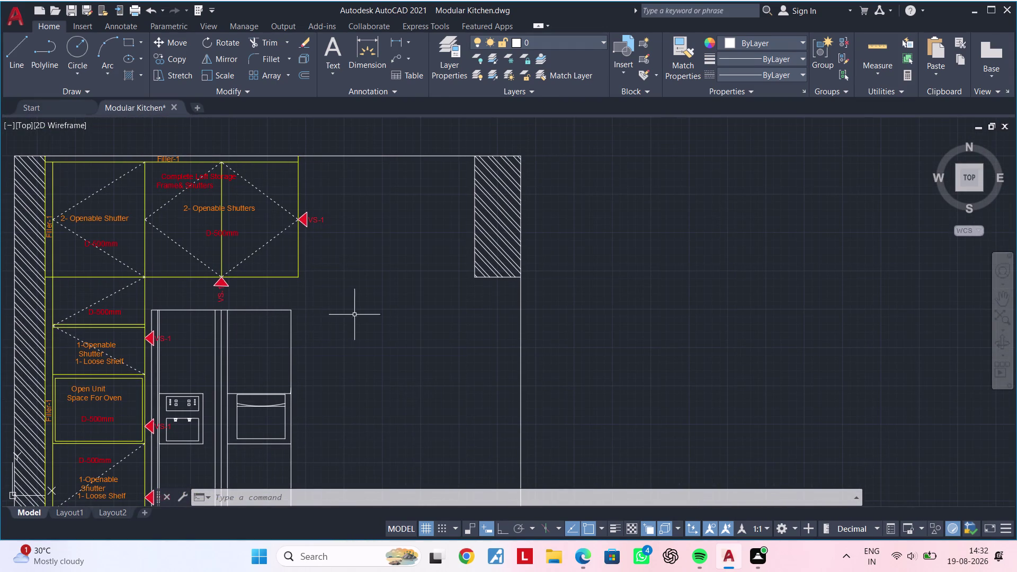
key(Escape)
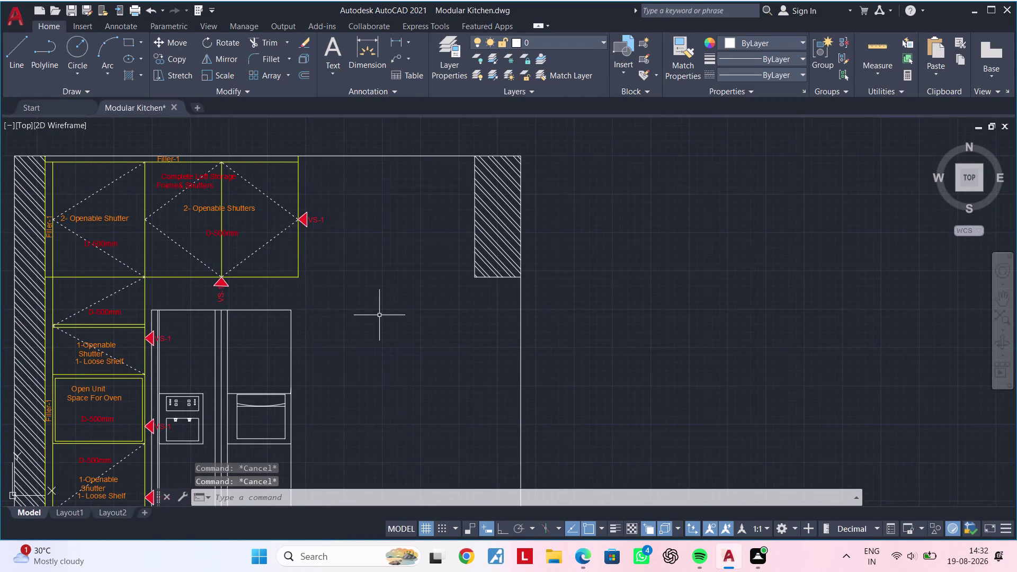
key(Escape)
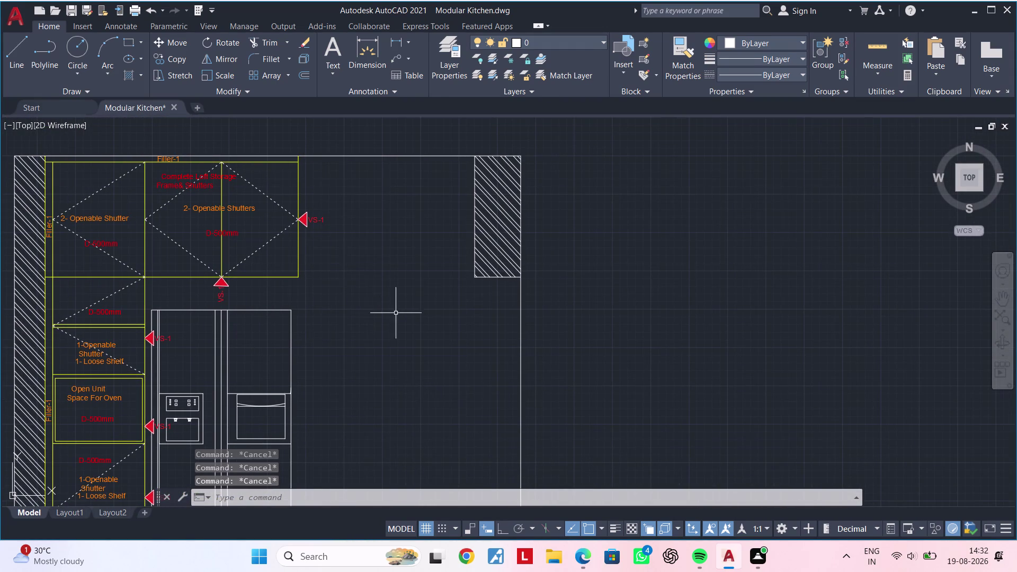
scroll(down, 3)
middle_drag(418, 336, 284, 356)
key(Escape)
key(Escape)
middle_drag(443, 348, 375, 348)
key(Escape)
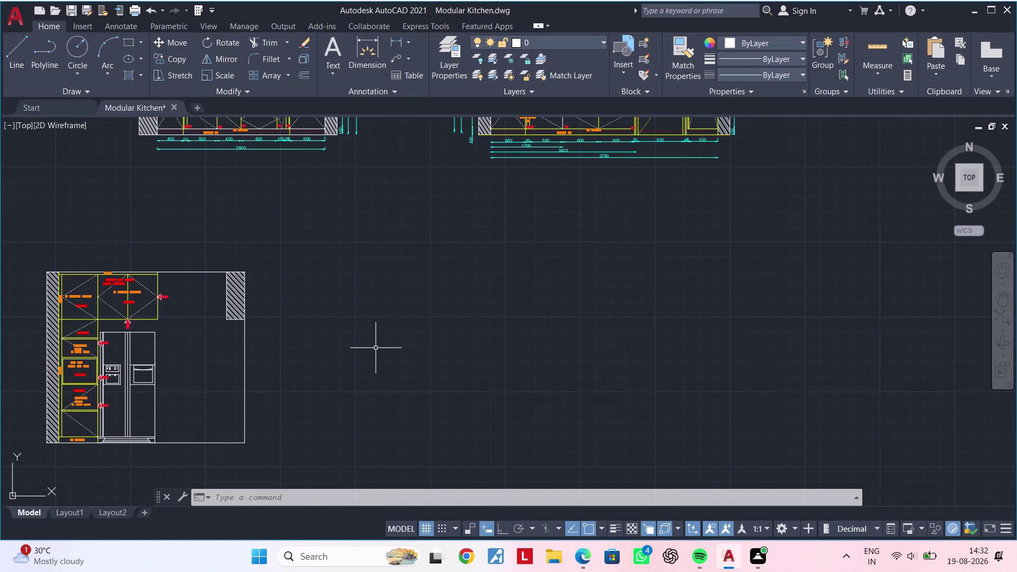
key(Escape)
key(Escape)
key(Escape)
scroll(down, 3)
middle_drag(422, 309, 333, 309)
key(Escape)
key(Escape)
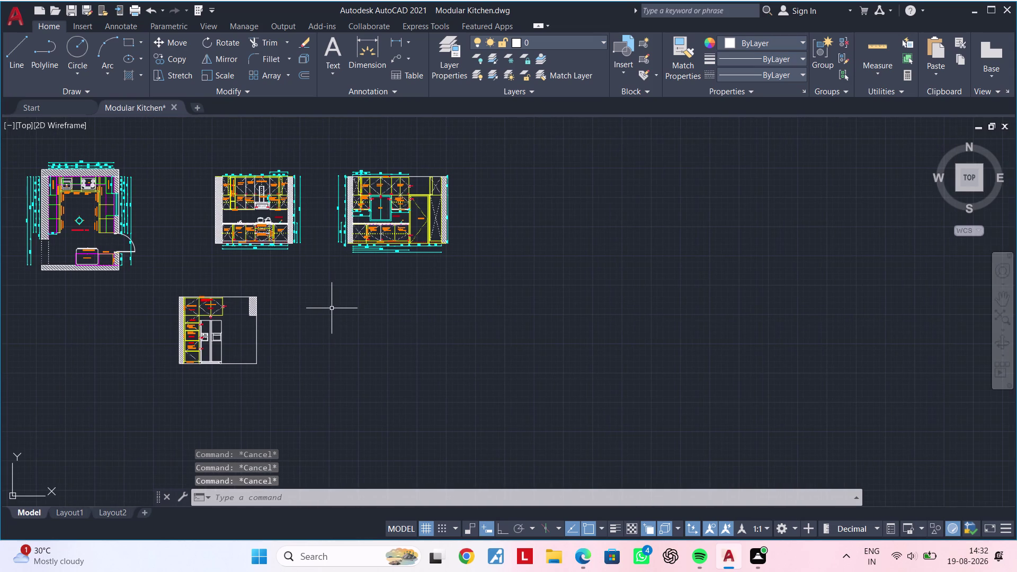
text(xl h)
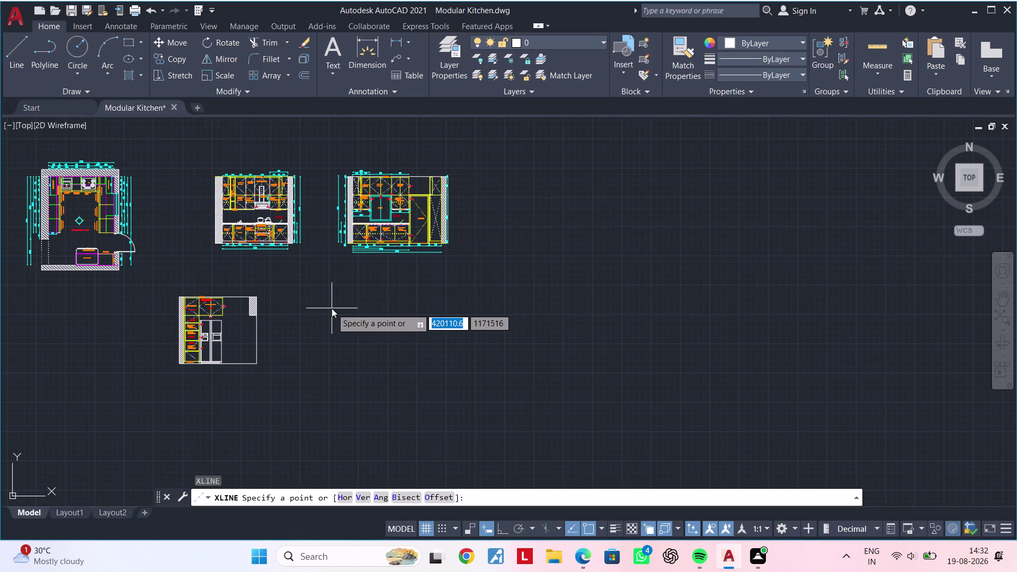
Place a horizontal construction line at the top of the fridge elevation.
key(space)
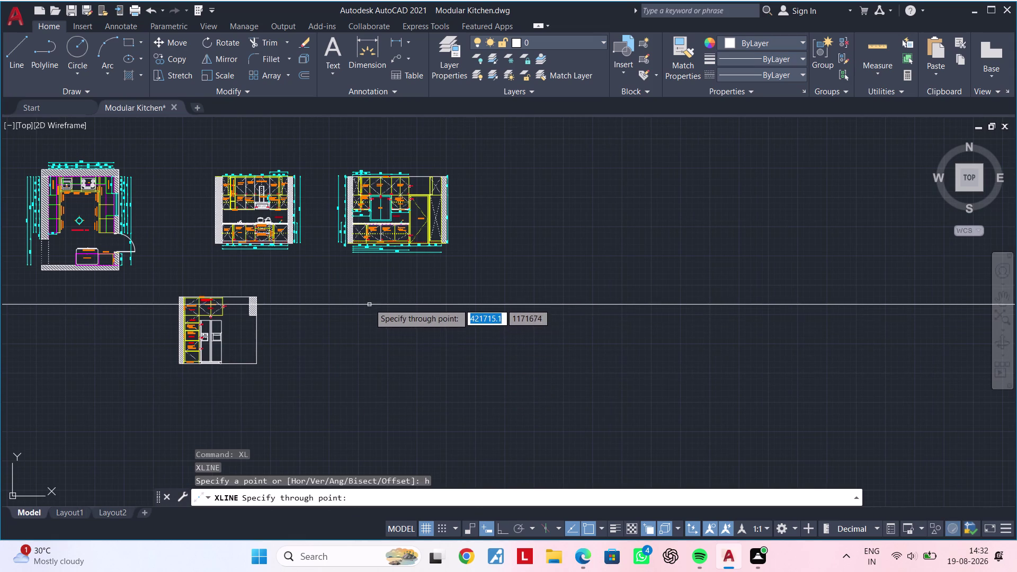
scroll(up, 3)
click(76, 296)
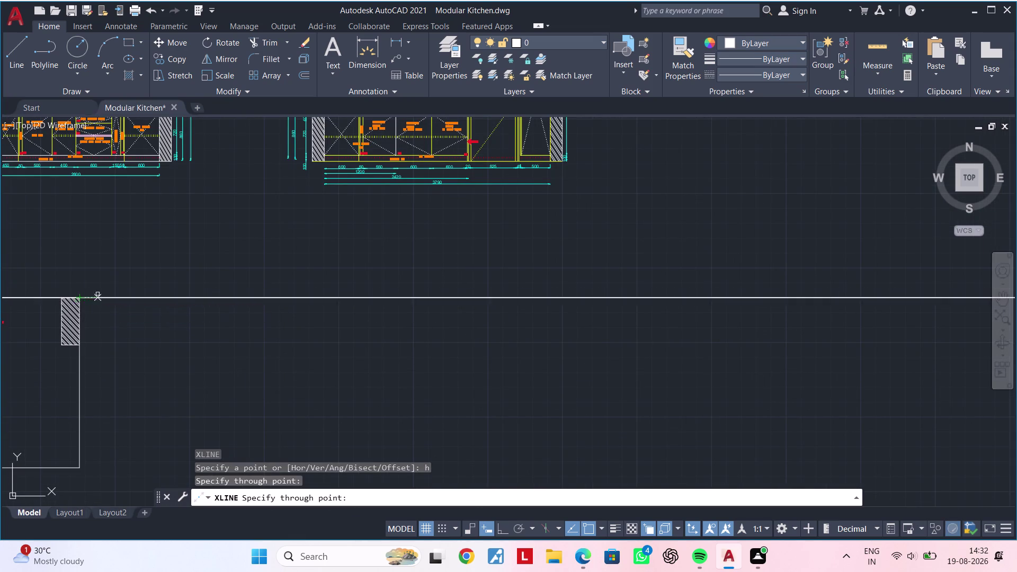
scroll(down, 3)
middle_drag(279, 301, 498, 302)
key(Escape)
key(Escape)
middle_drag(588, 324, 484, 324)
key(Escape)
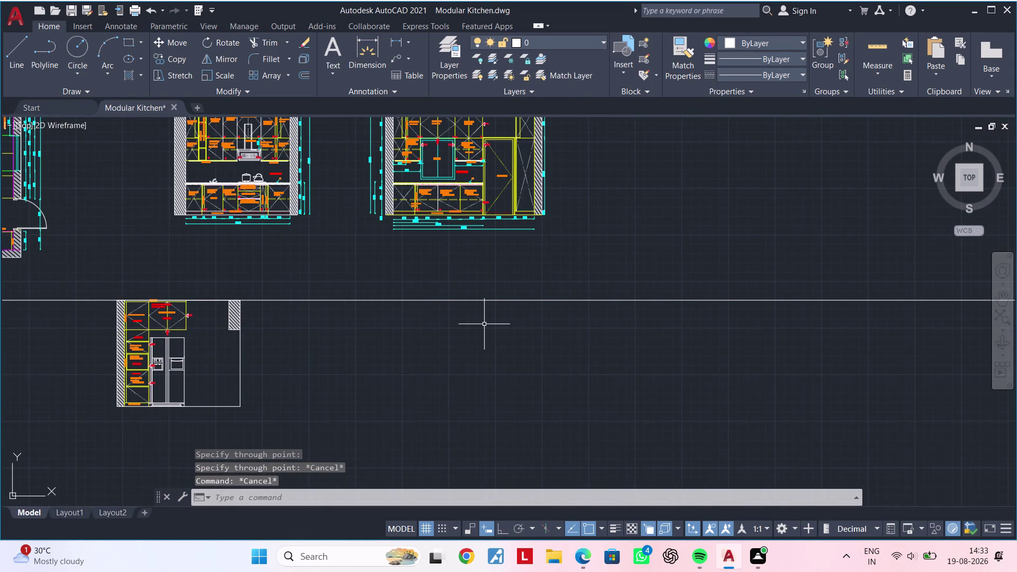
Add a vertical construction line to the right of the fridge elevation.
text(xl)
key(space)
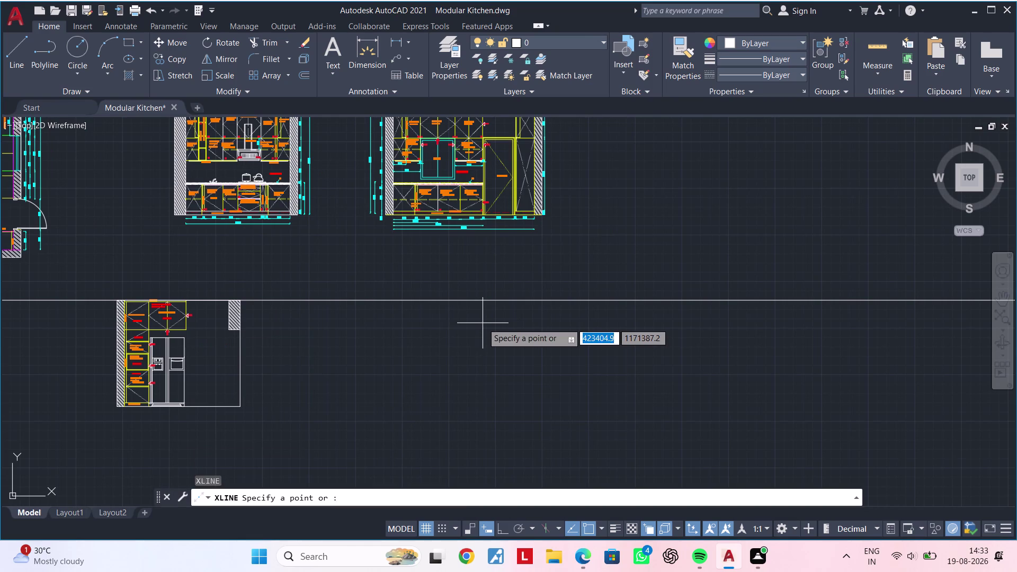
key(b)
key(Escape)
key(Escape)
text(x)
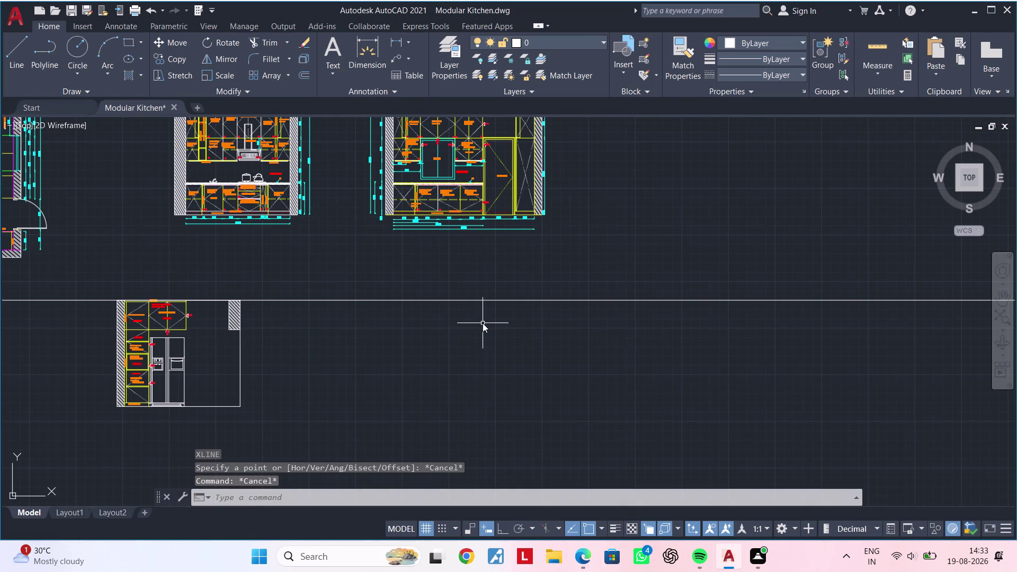
text(l c)
key(Escape)
key(Escape)
key(Escape)
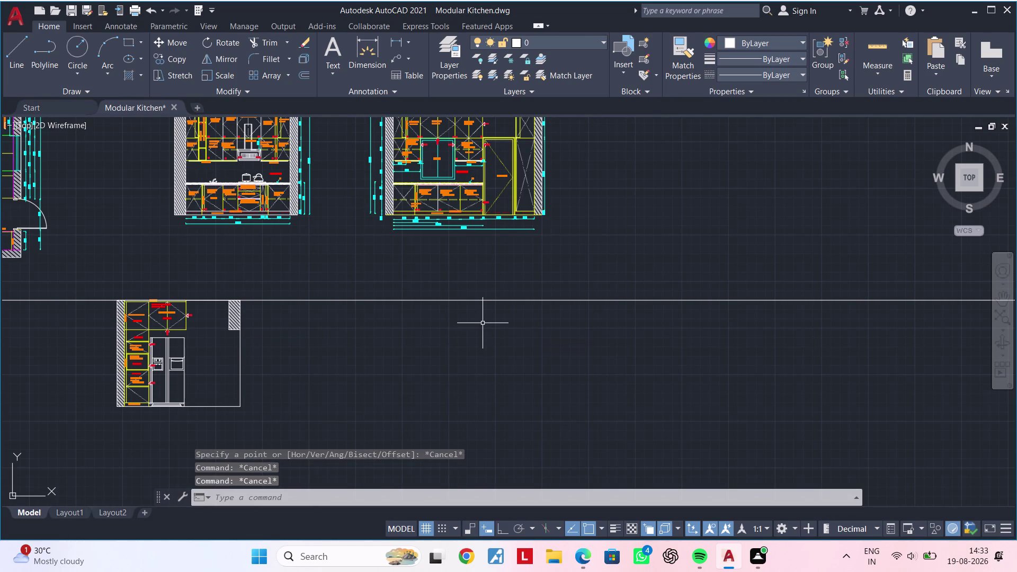
text(xl v)
key(space)
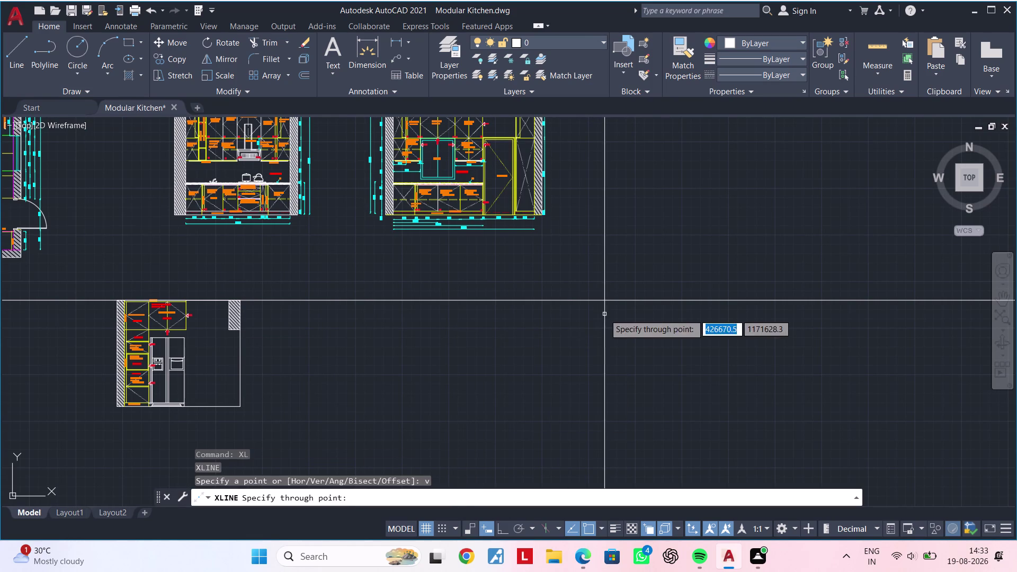
click(565, 303)
key(Escape)
key(Escape)
key(Escape)
Try trimming the construction lines with a fence, then cancel TRIM.
text(tr)
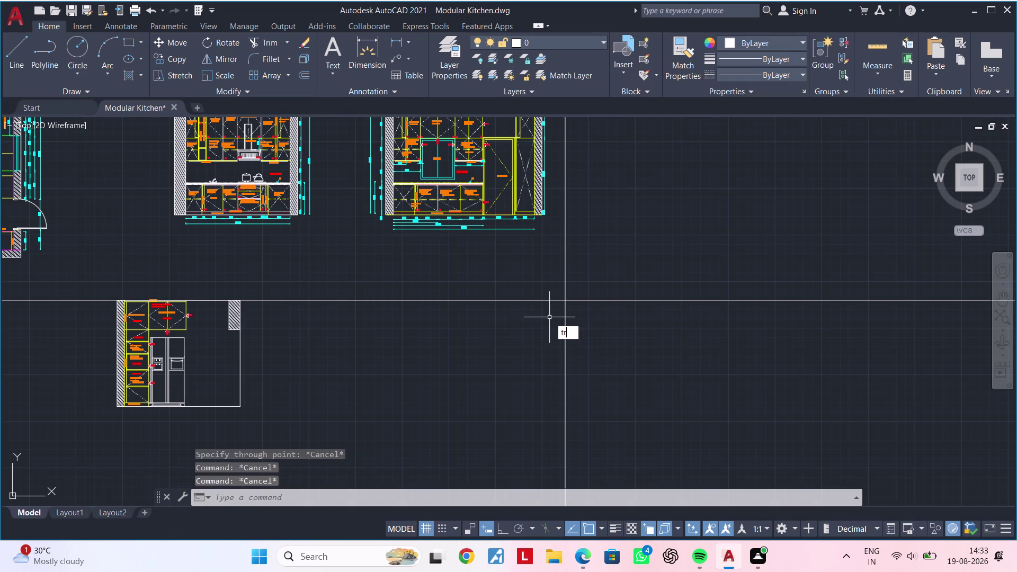
key(space)
click(459, 287)
drag(462, 297, 464, 316)
click(466, 341)
key(Escape)
key(Escape)
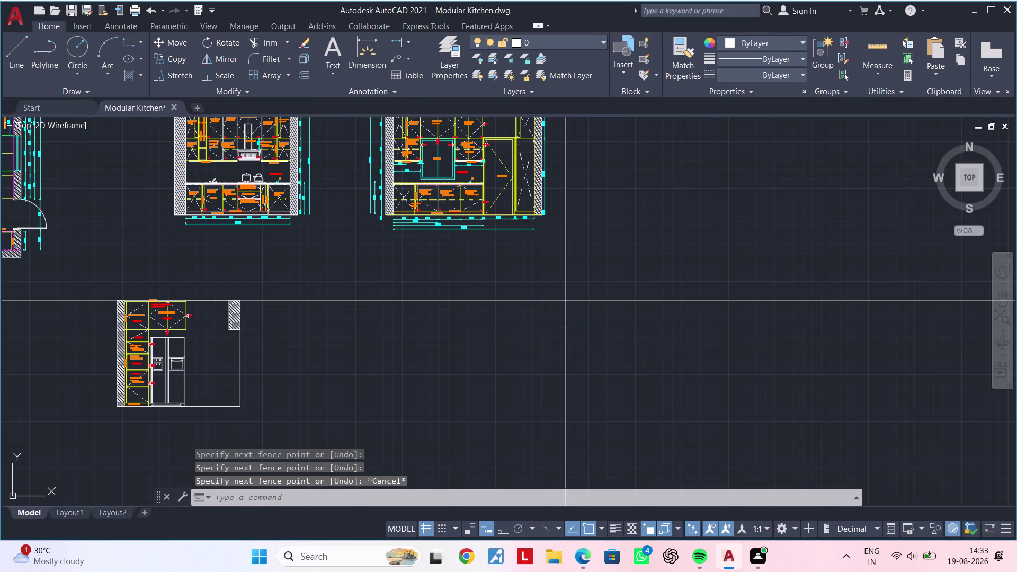
key(Escape)
key(space)
drag(468, 315, 600, 264)
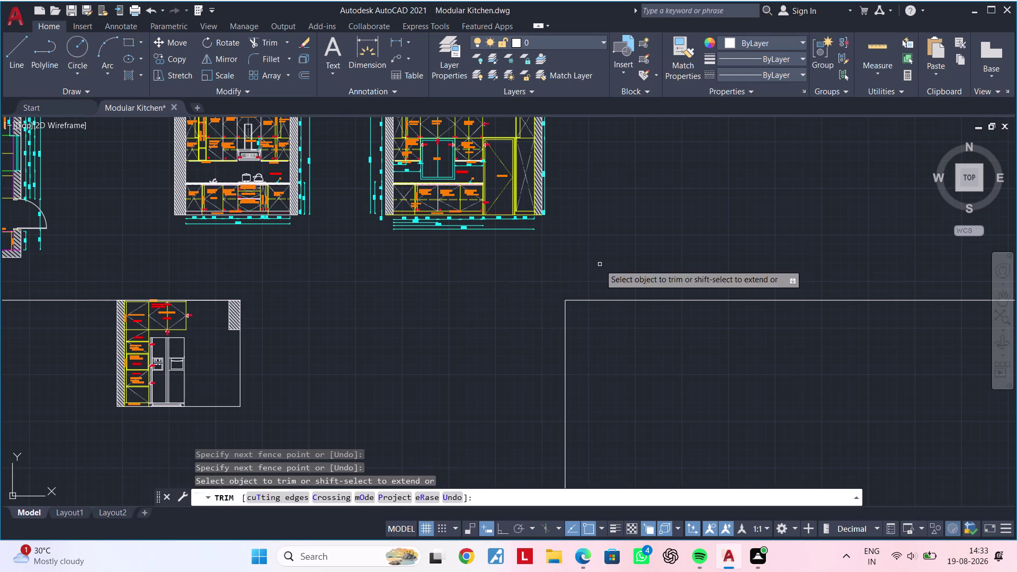
key(Escape)
middle_drag(396, 298, 510, 289)
Delete the stray horizontal line above the fridge elevation.
click(173, 292)
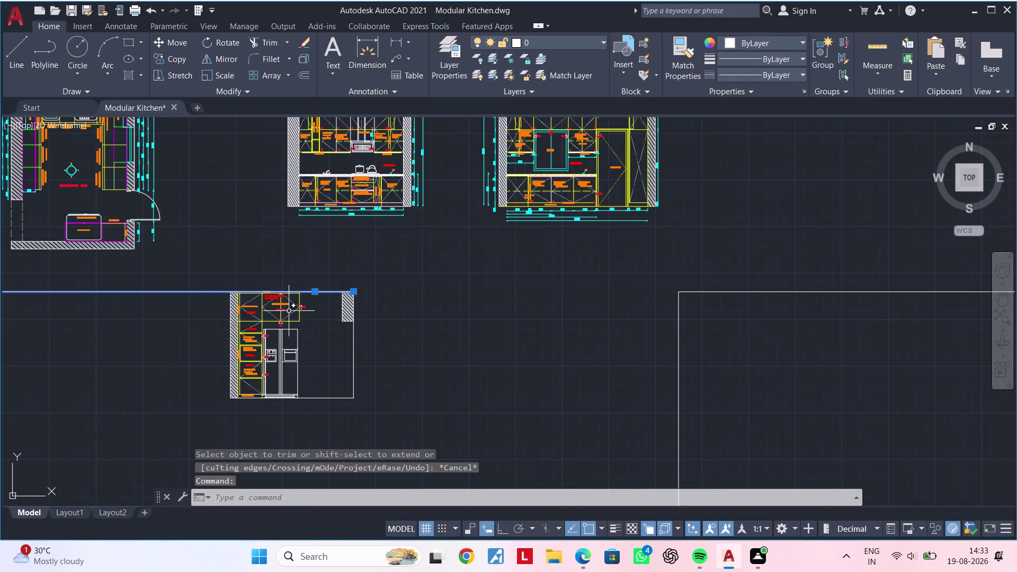
key(Delete)
middle_drag(523, 316, 376, 307)
middle_drag(481, 317, 487, 313)
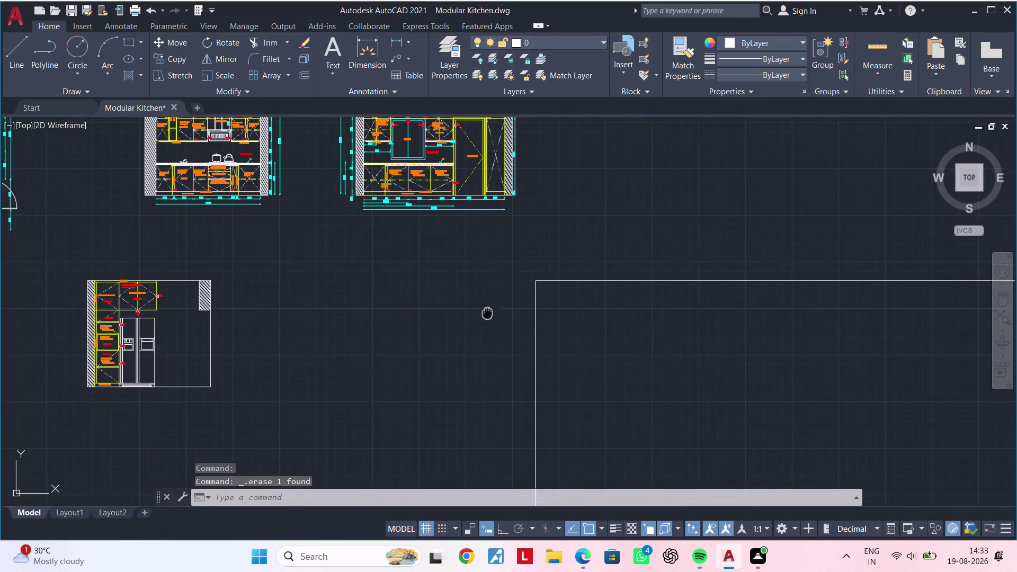
middle_drag(487, 313, 515, 297)
key(Escape)
key(Escape)
key(Escape)
key(Escape)
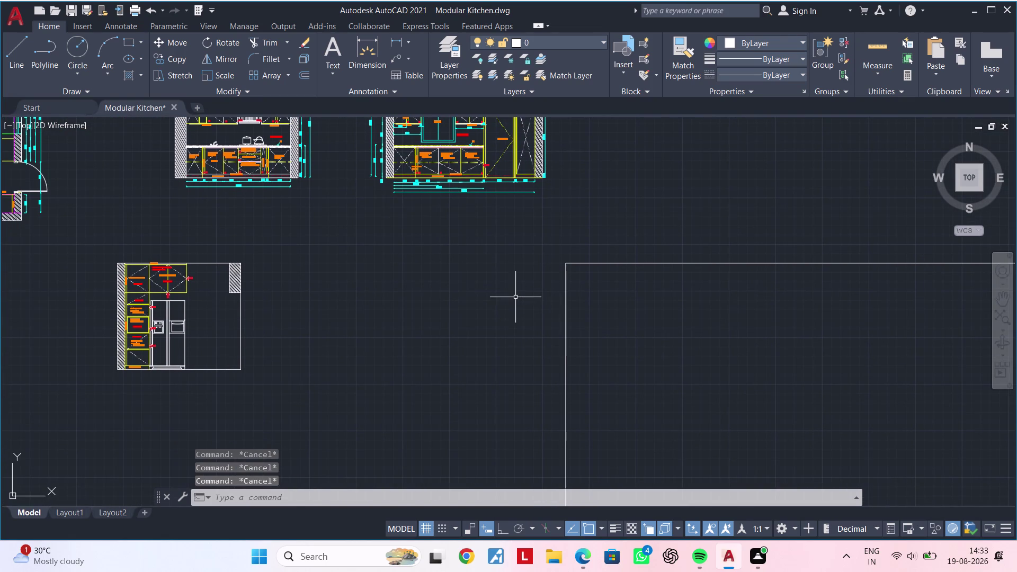
Move the frame's vertical line horizontally to its new crossing position.
middle_drag(510, 297, 309, 297)
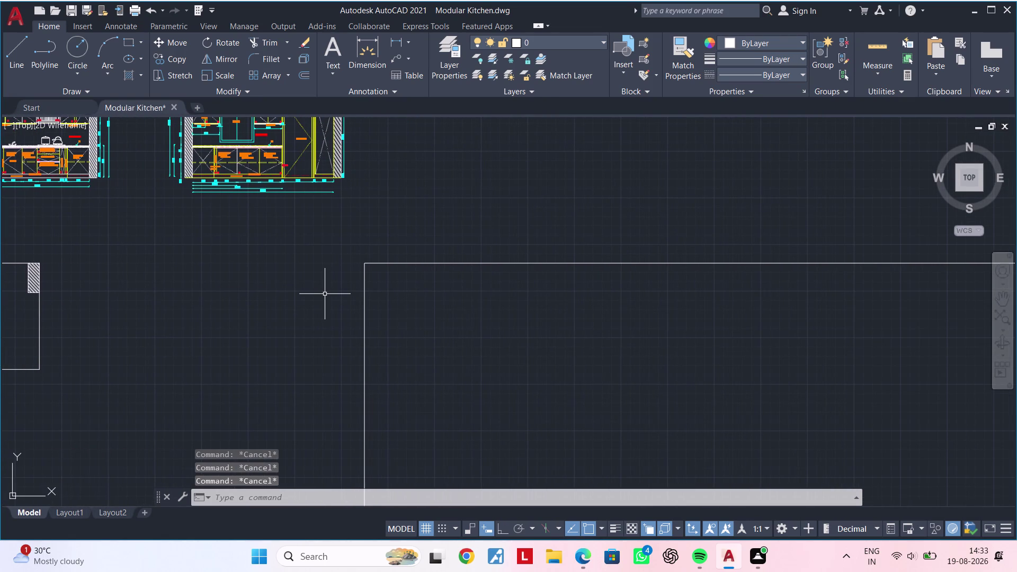
key(Escape)
click(364, 293)
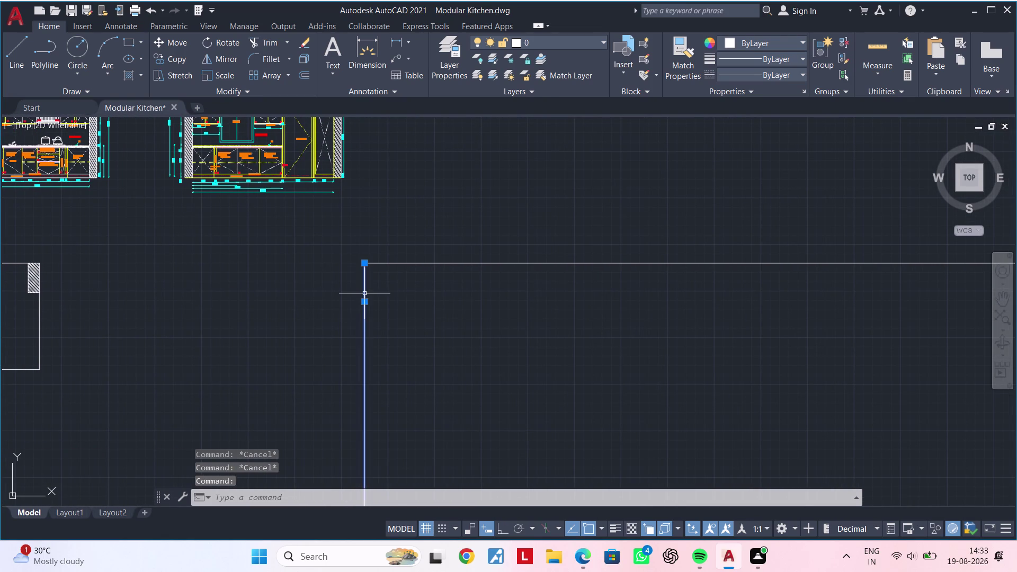
text(m)
key(space)
click(362, 263)
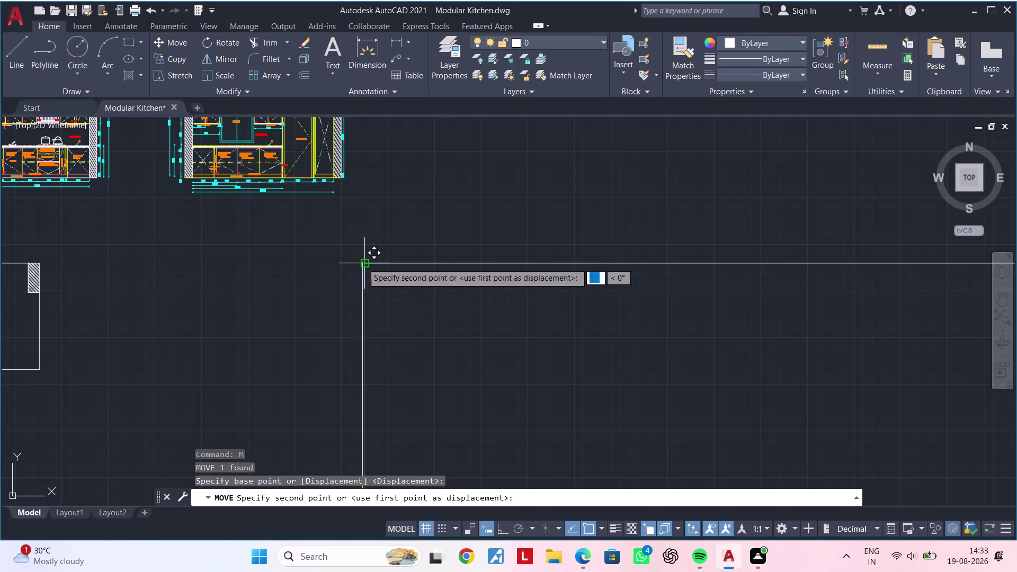
middle_drag(743, 258, 450, 267)
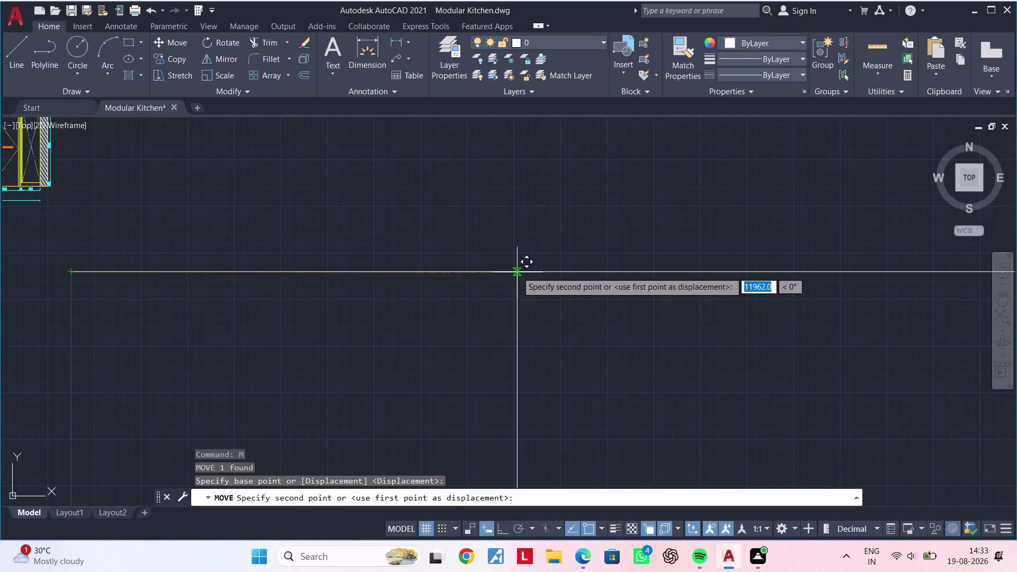
click(501, 529)
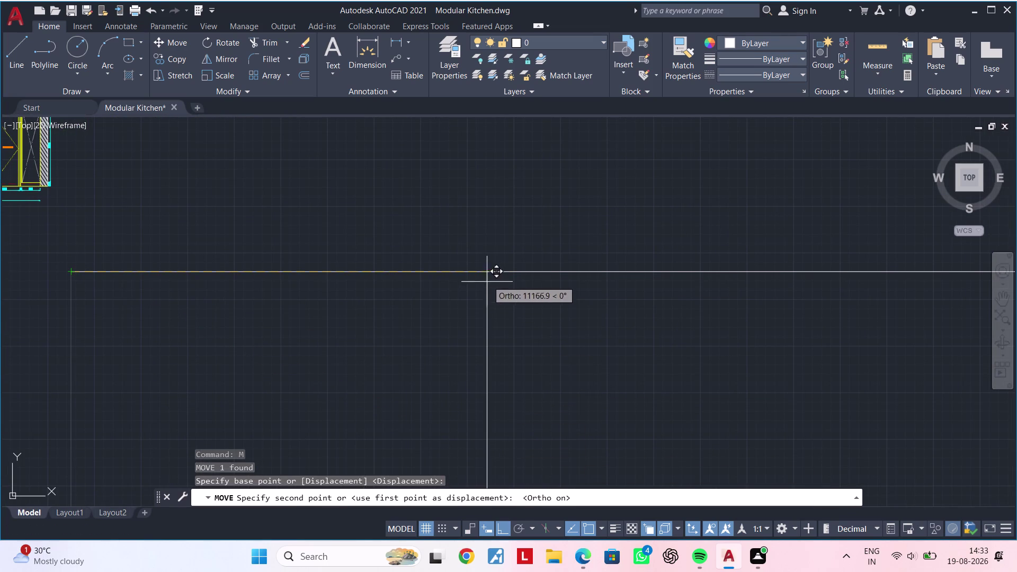
click(490, 272)
middle_drag(413, 319, 648, 309)
key(Escape)
key(Escape)
middle_drag(634, 305, 639, 304)
key(Escape)
key(Escape)
key(Escape)
key(Escape)
text(of)
key(space)
key(Escape)
key(Escape)
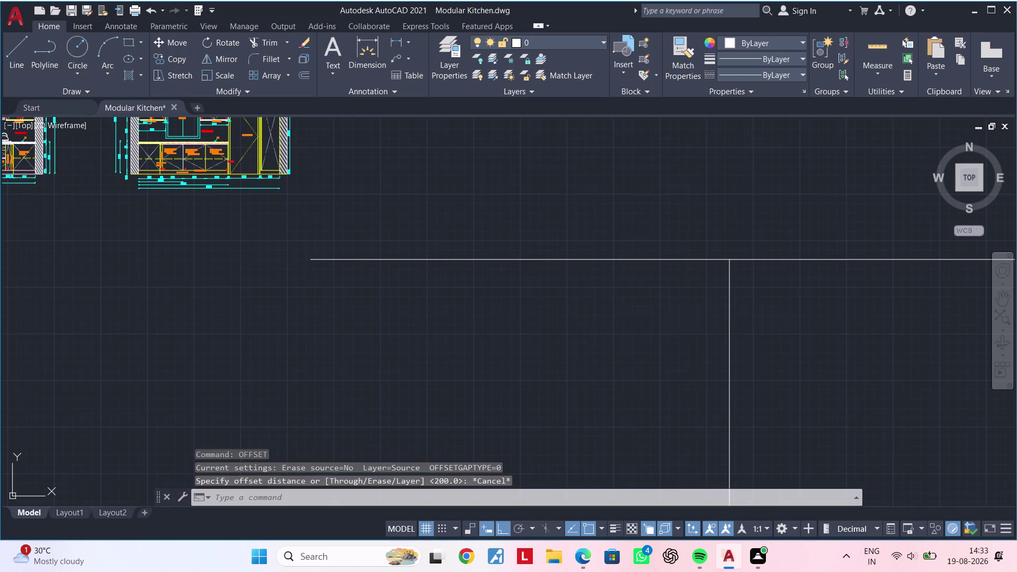
Offset the vertical line 350, then the newest copy 40, to the left.
text(of)
key(space)
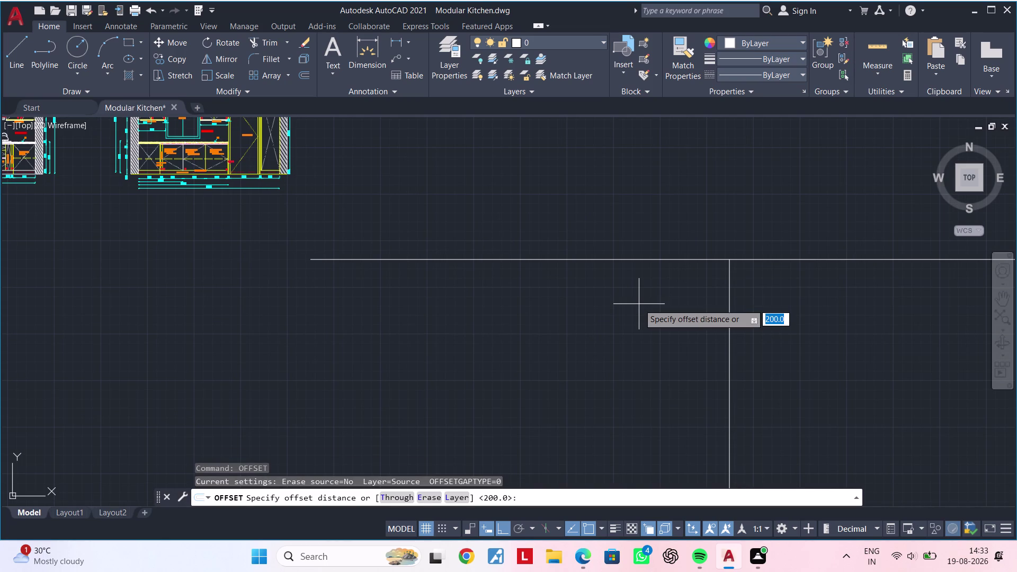
text(350)
key(Return)
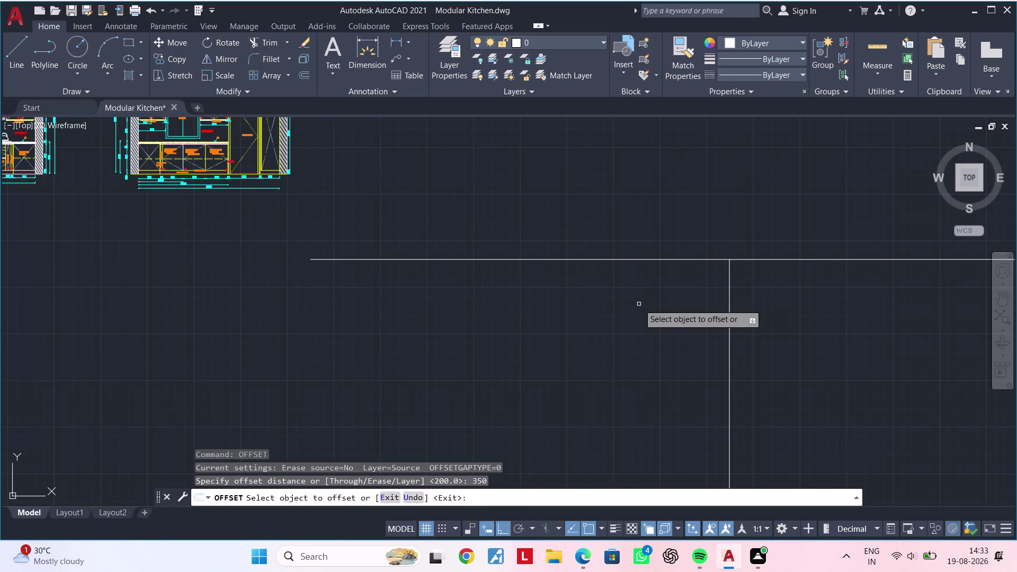
click(727, 281)
click(674, 289)
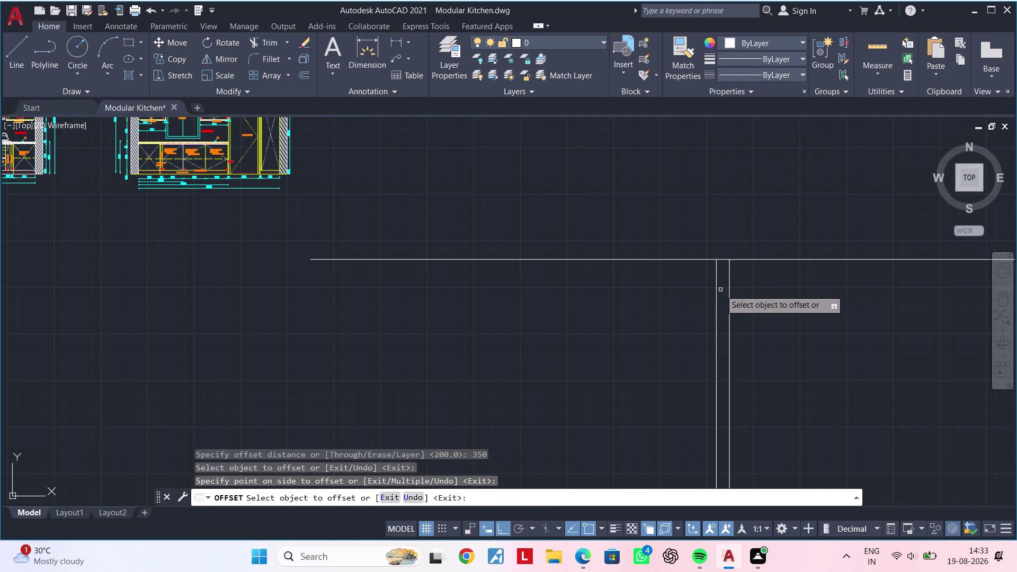
key(space)
key(space)
text(40)
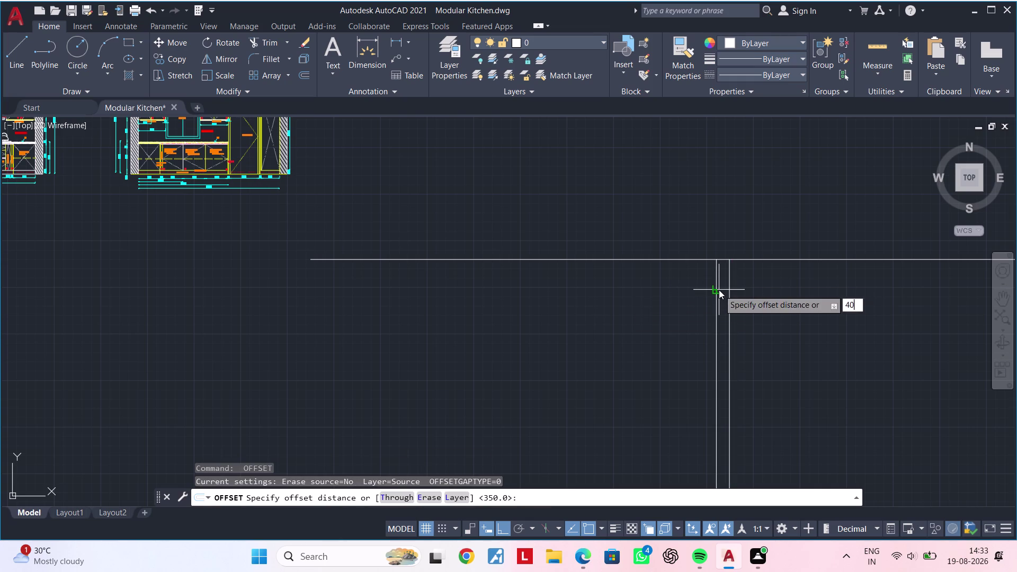
key(Return)
scroll(up, 3)
click(714, 277)
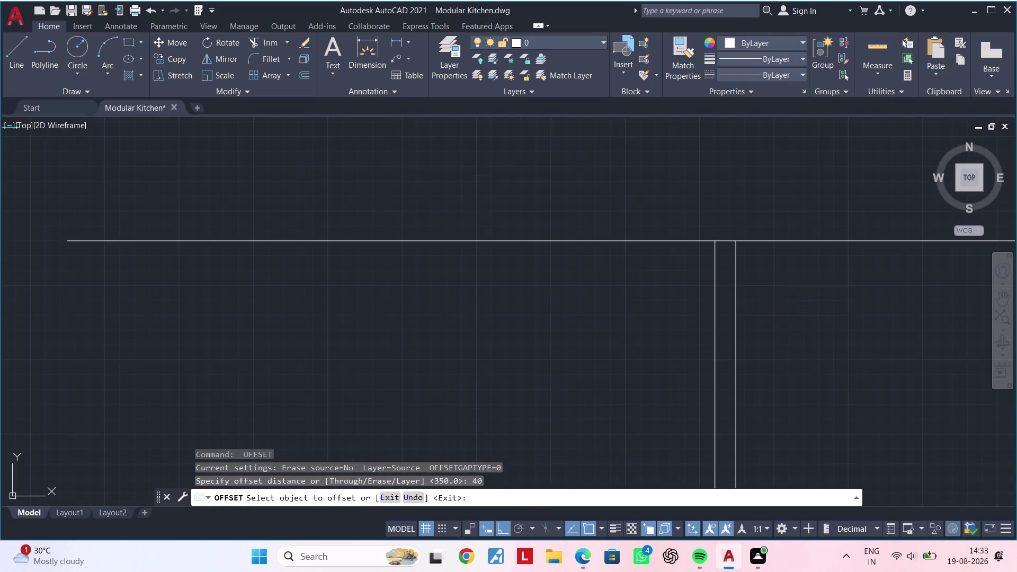
click(594, 297)
key(Escape)
key(Escape)
Attempt a fence trim on the line ends, then cancel it.
text(t)
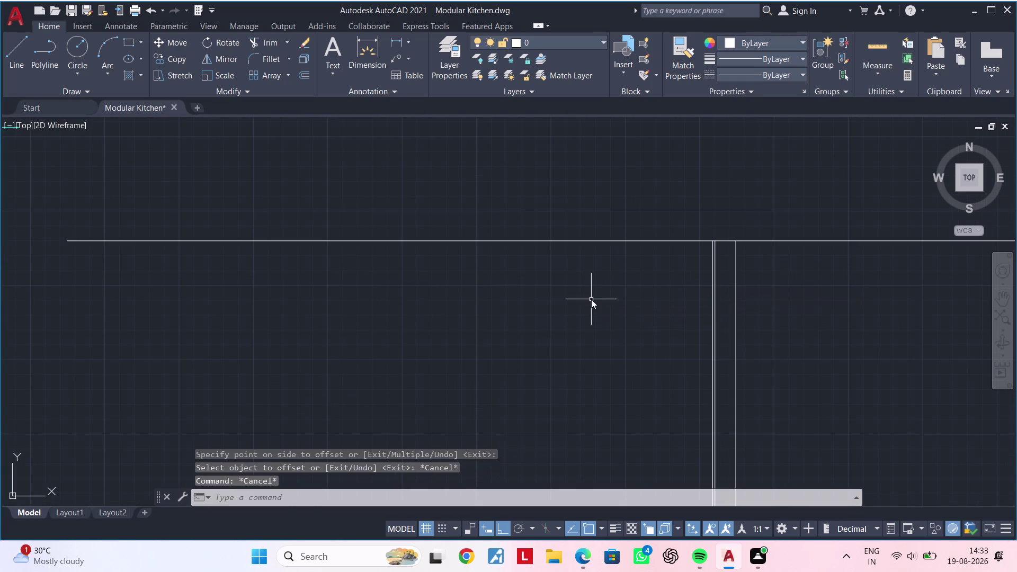
text(r)
key(space)
click(836, 204)
drag(838, 227, 838, 282)
click(839, 294)
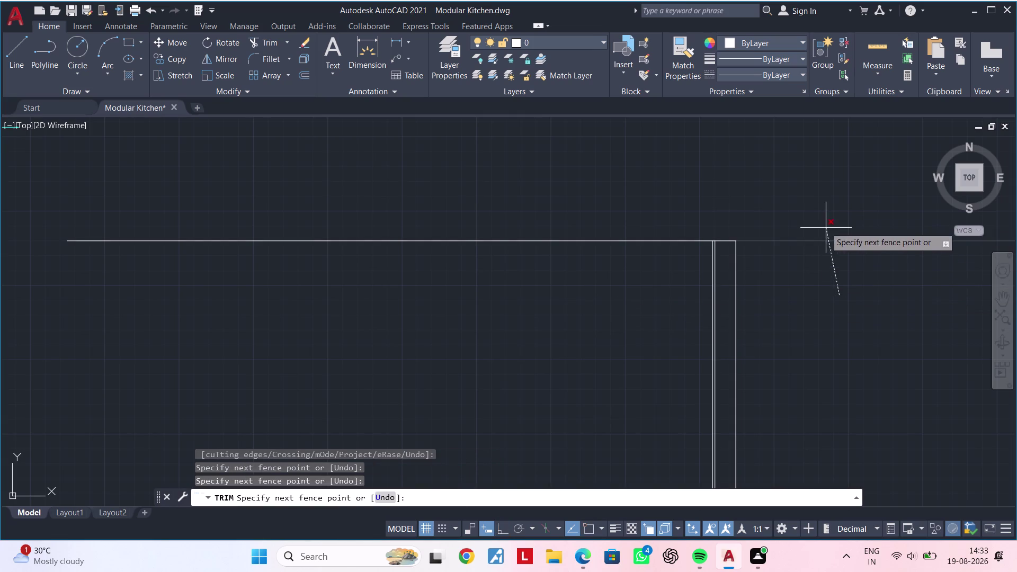
click(825, 226)
key(Escape)
scroll(up, 3)
middle_drag(701, 287, 701, 322)
key(Escape)
key(Escape)
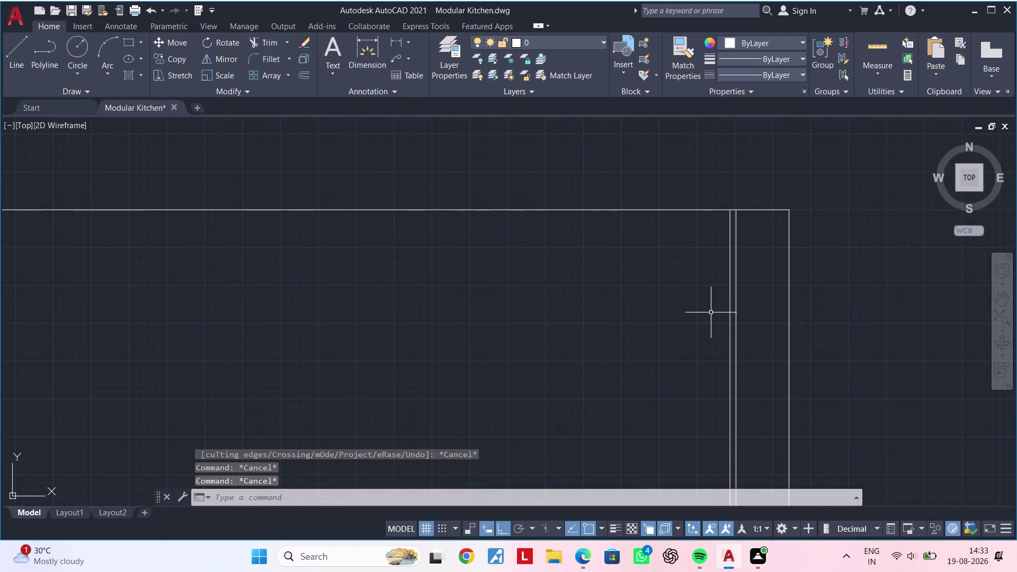
key(Escape)
Offset a vertical frame line 400 to the left.
text(of)
key(space)
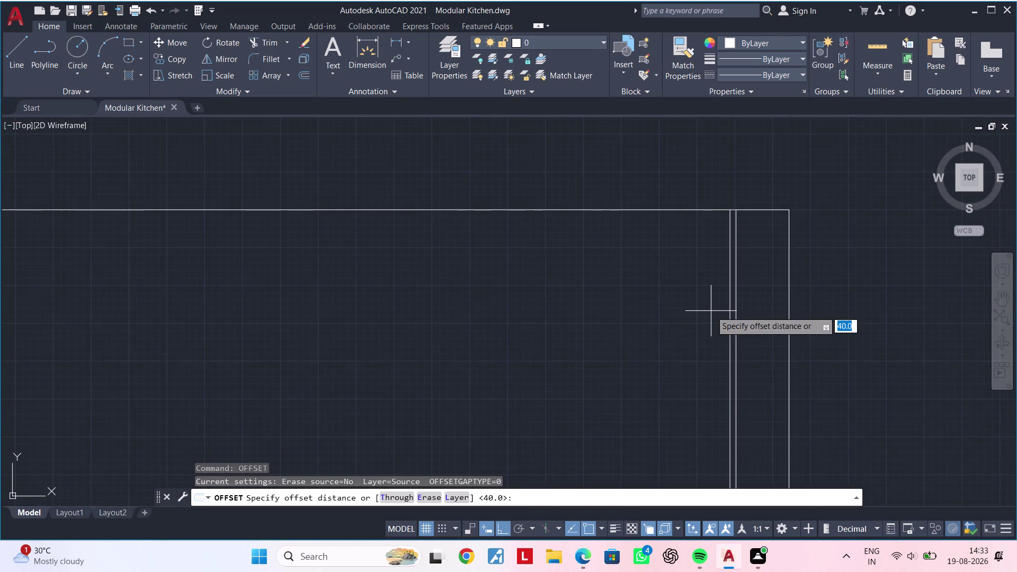
text(400)
key(Return)
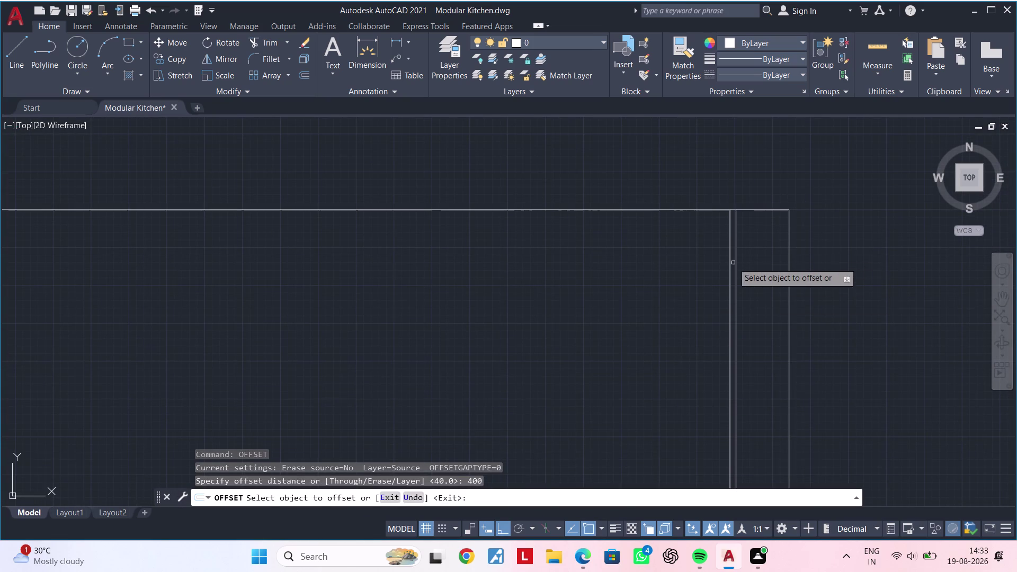
scroll(up, 3)
click(723, 260)
click(637, 263)
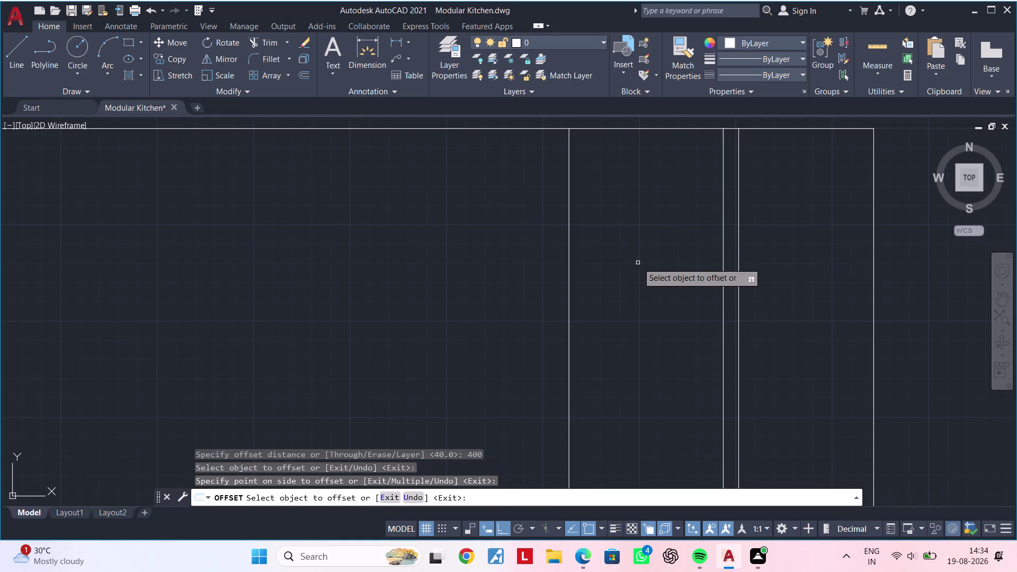
middle_drag(637, 263, 717, 263)
key(space)
Add further vertical copies offset 410 and 600 to the left.
key(space)
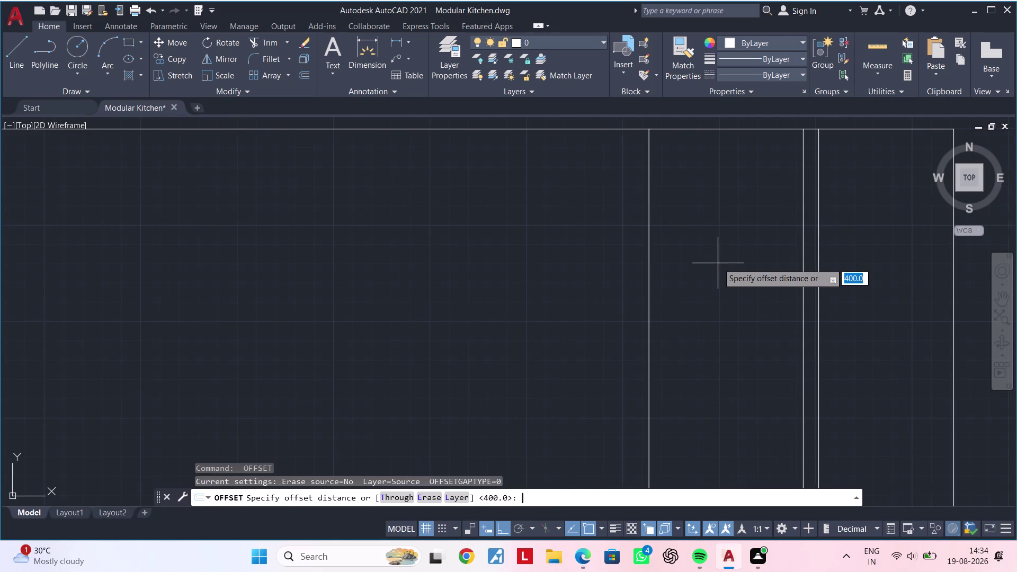
text(410)
key(Return)
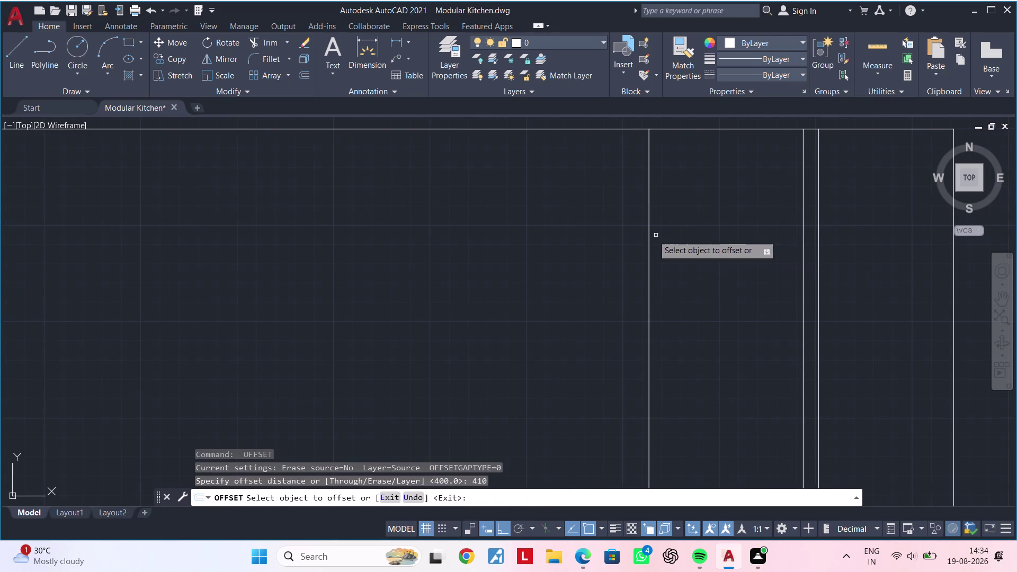
click(647, 235)
click(616, 234)
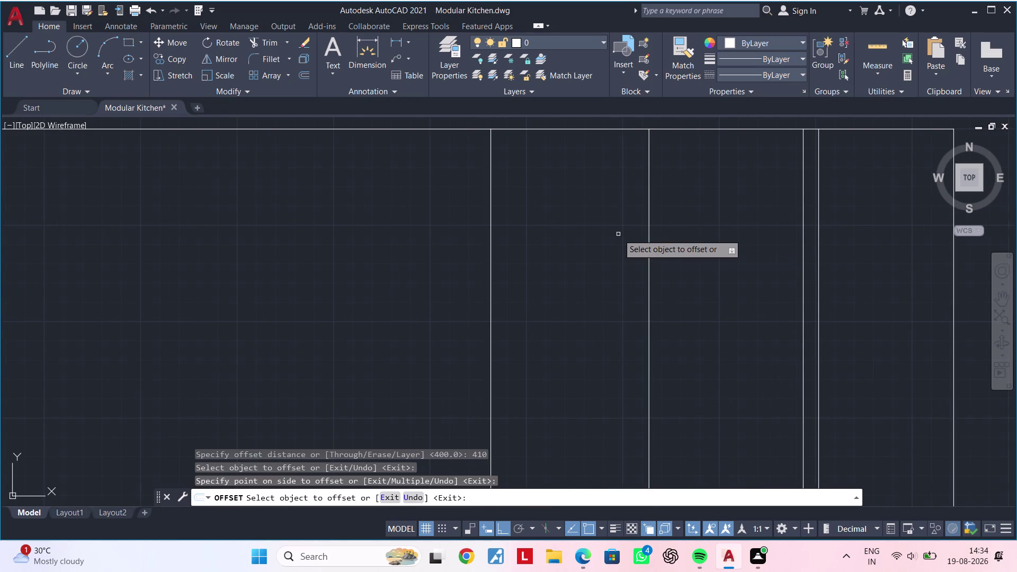
key(space)
key(space)
text(600)
key(Return)
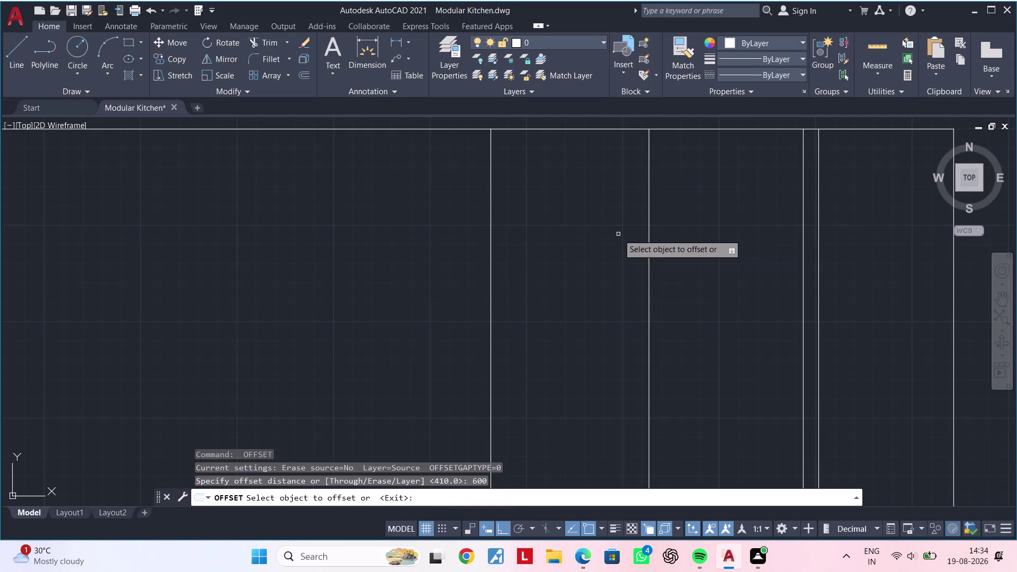
click(492, 241)
click(314, 245)
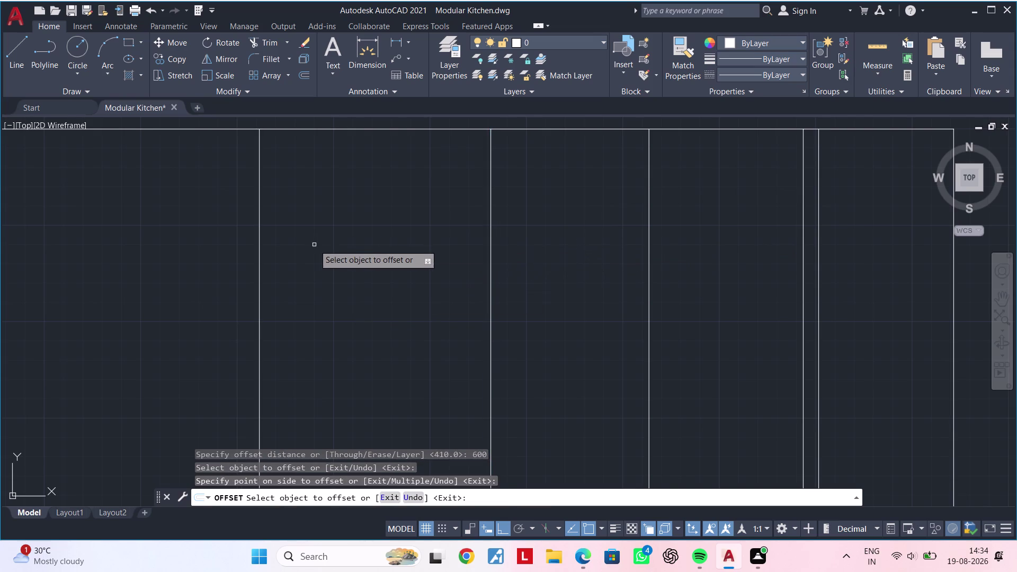
middle_drag(331, 256, 678, 278)
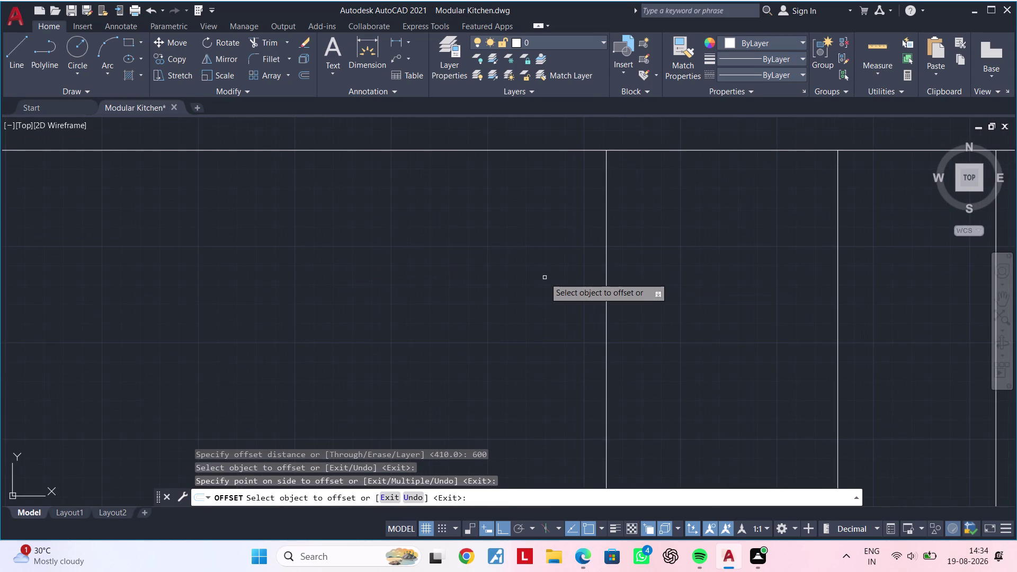